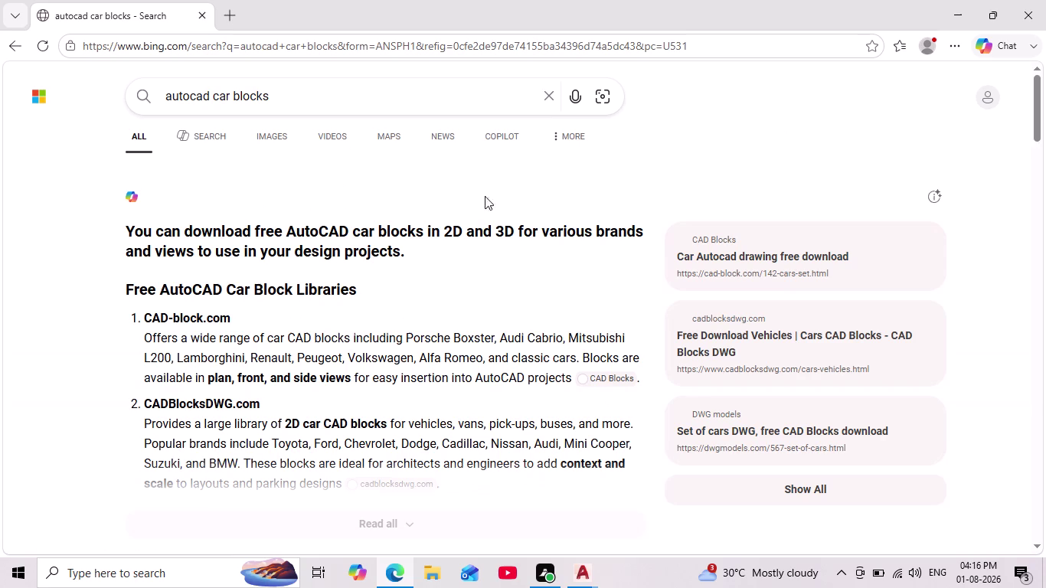
Download the Cars set DWG from CAD-Block.com and open cars_set.dwg in AutoCAD.
scroll(down, 3)
scroll(up, 3)
scroll(down, 3)
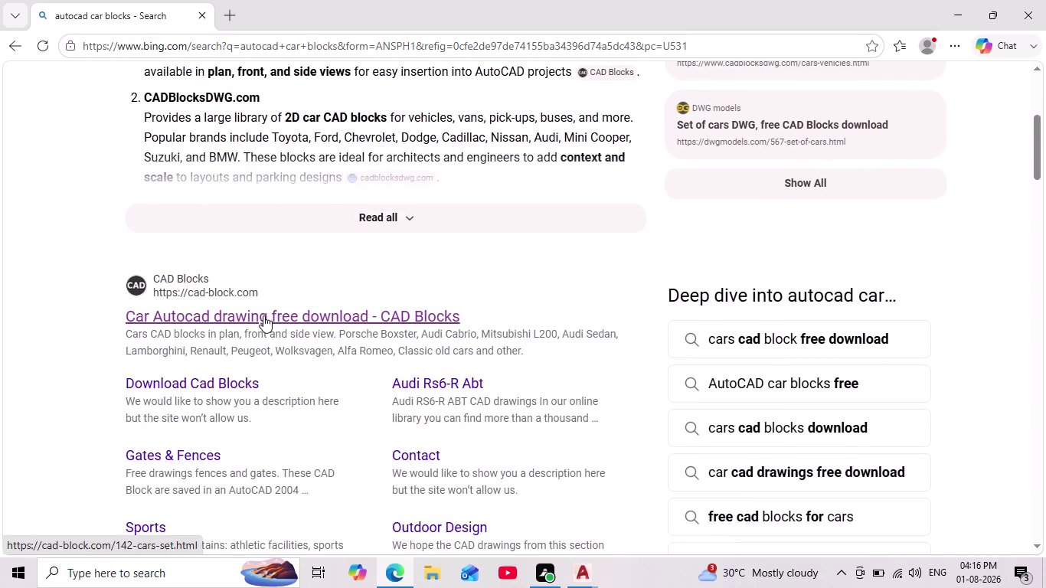
click(263, 315)
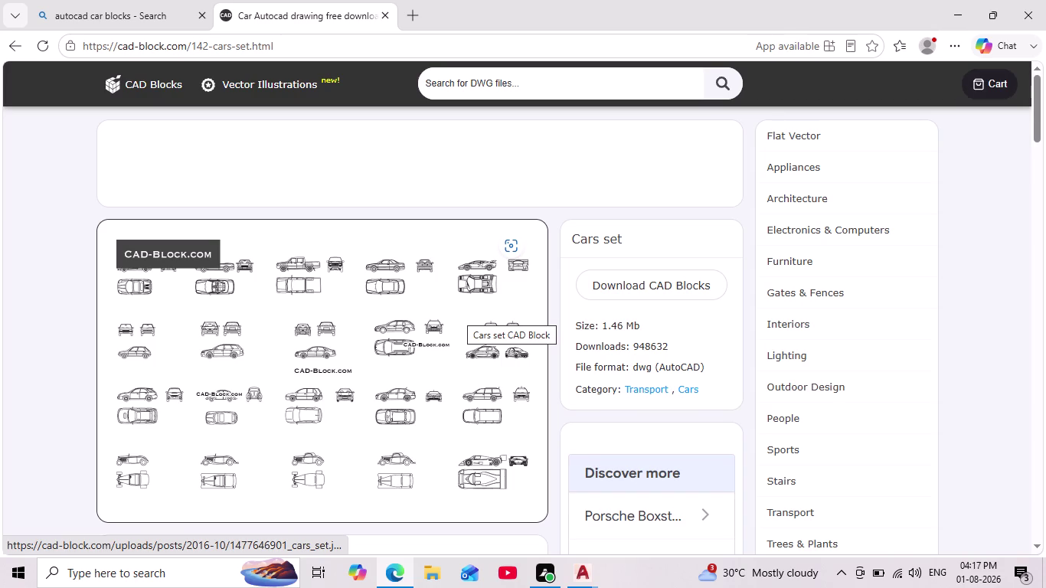
click(691, 278)
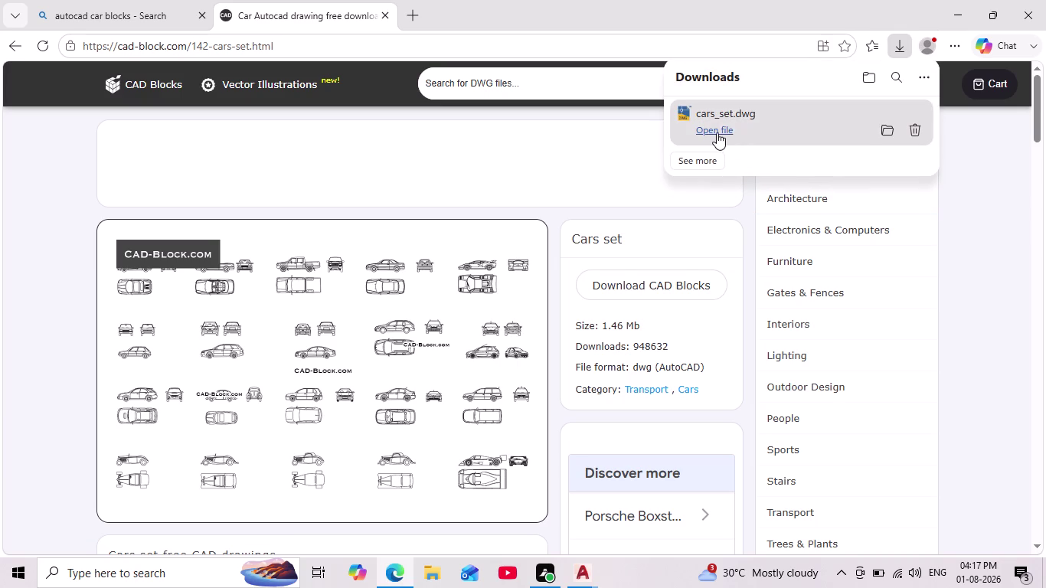
click(722, 127)
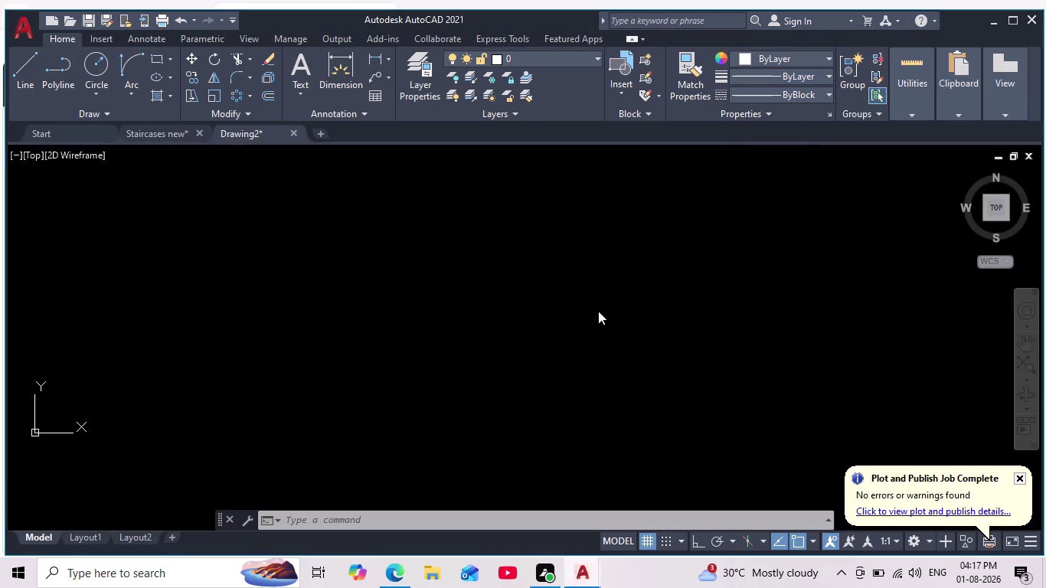
Window-select the Beetle car's top view in cars_set.dwg.
middle_drag(188, 299, 327, 323)
scroll(down, 3)
scroll(up, 3)
scroll(up, 3)
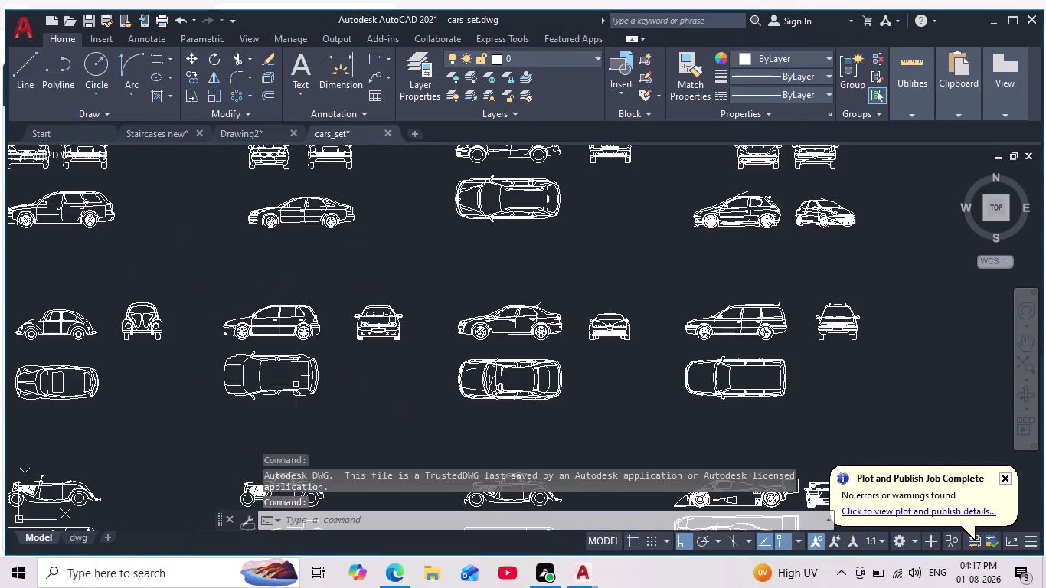
scroll(up, 3)
middle_drag(323, 370, 448, 299)
scroll(down, 3)
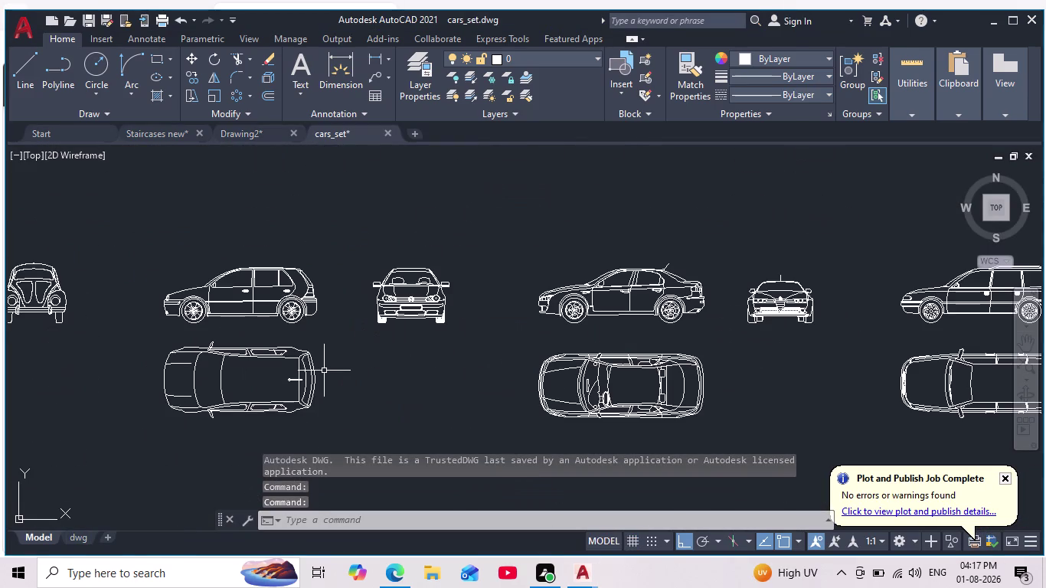
scroll(up, 3)
scroll(up, 3)
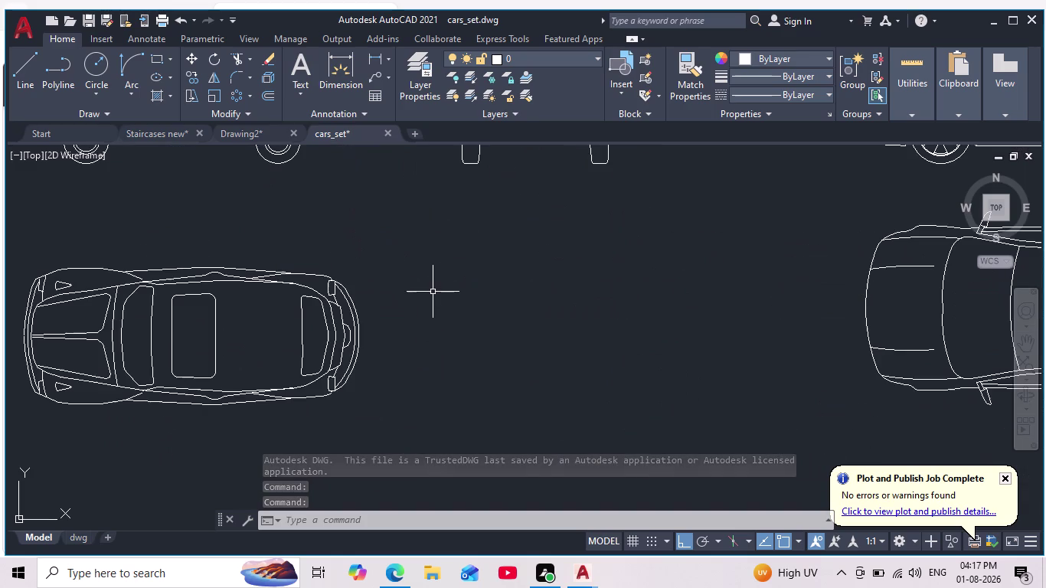
scroll(down, 3)
scroll(down, 3)
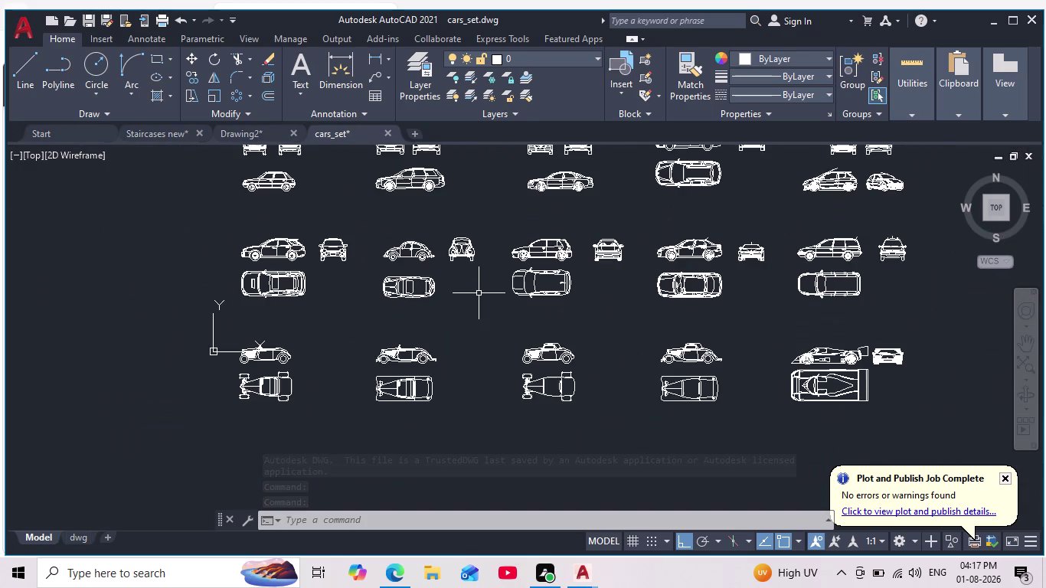
middle_drag(478, 297, 467, 327)
scroll(up, 3)
scroll(up, 3)
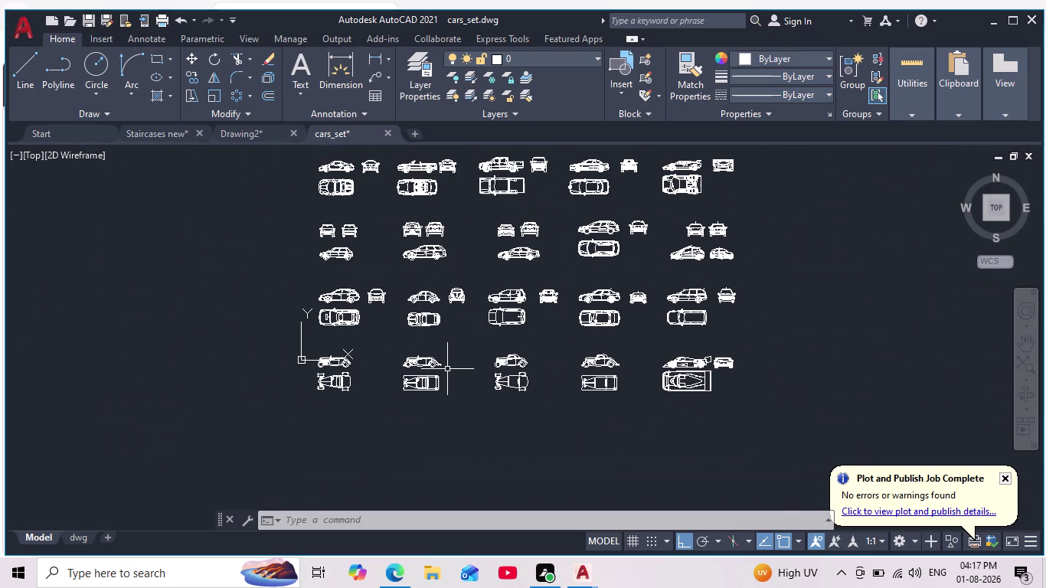
click(523, 324)
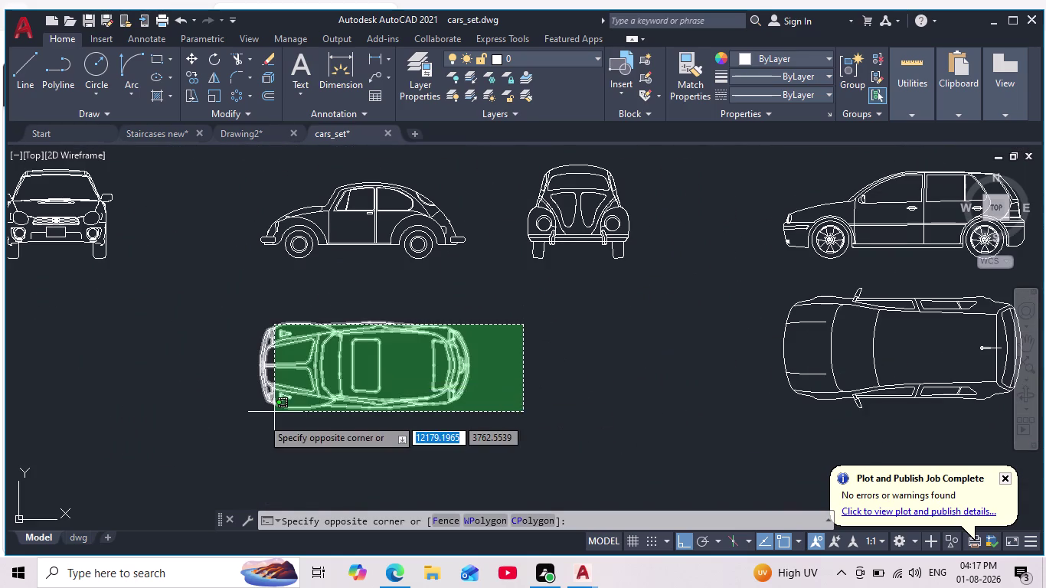
click(228, 428)
Copy the Beetle top view and return to the Drawing2 floor plans.
scroll(down, 3)
middle_drag(457, 372, 356, 330)
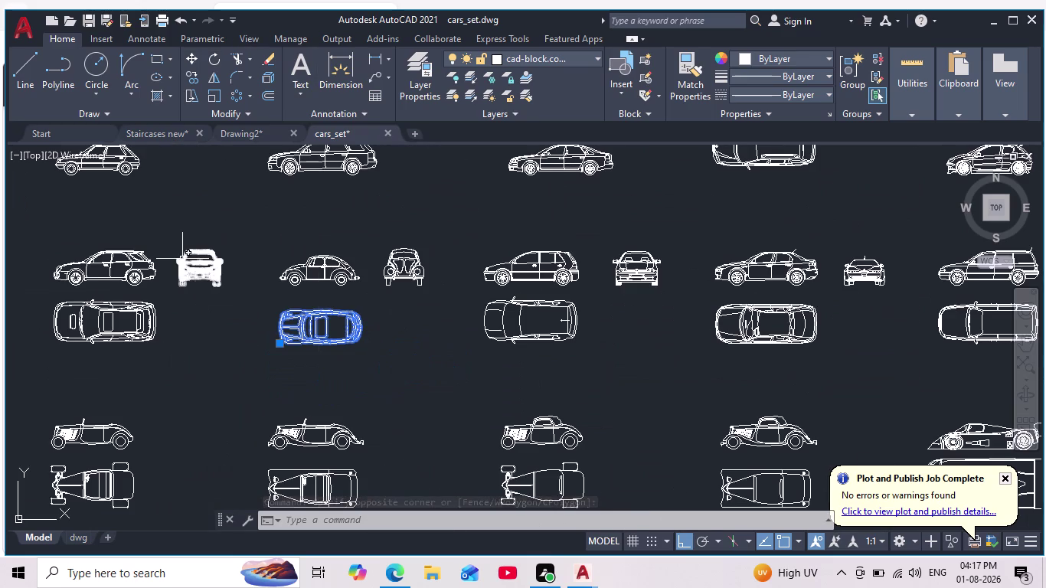
key(ctrl+c)
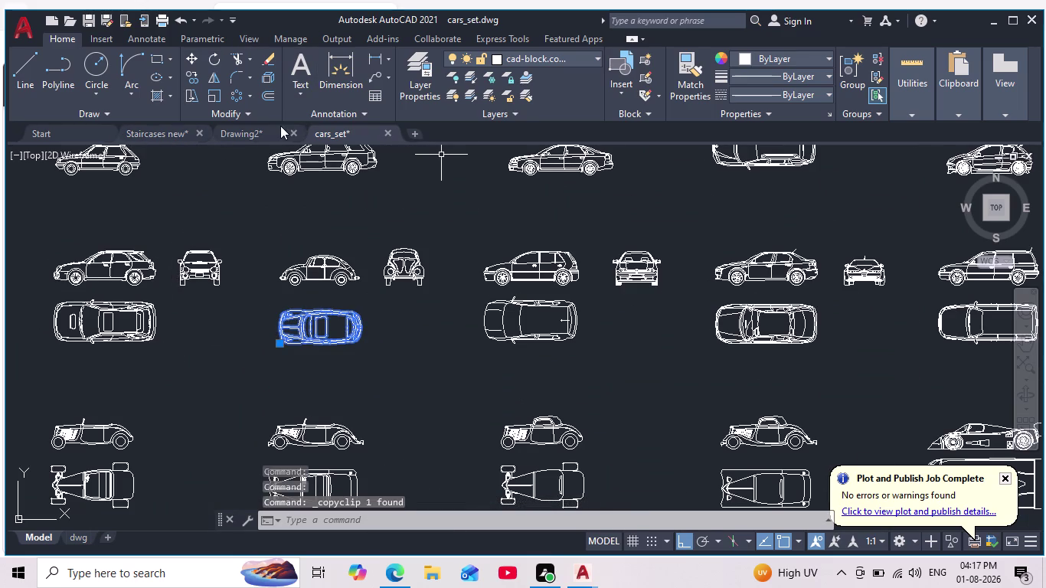
click(261, 132)
scroll(down, 3)
Paste the copied car into Drawing2 to the right of the floor plans.
middle_drag(572, 304, 608, 359)
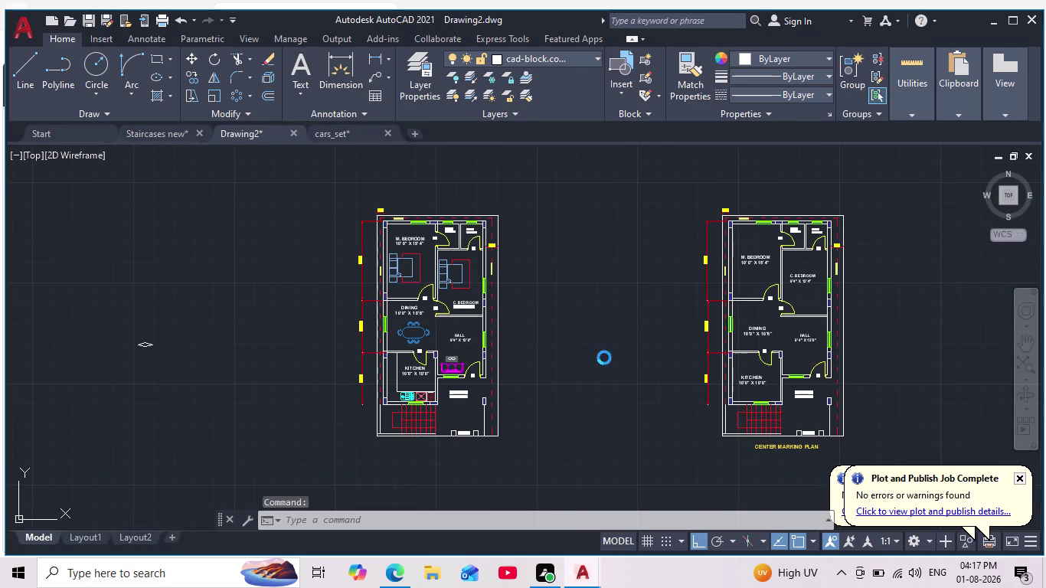
scroll(down, 3)
middle_drag(188, 248, 274, 303)
scroll(up, 3)
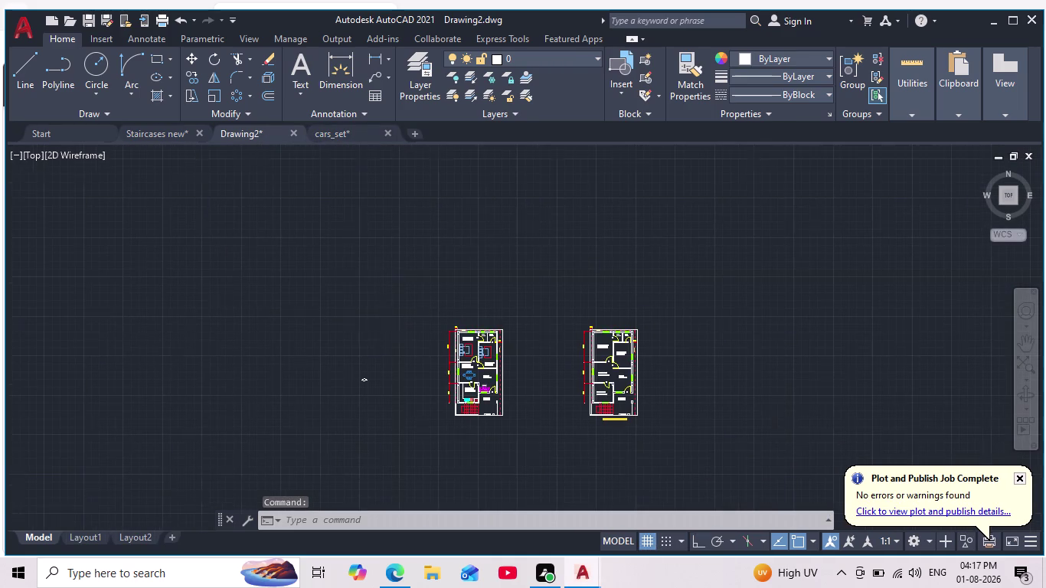
scroll(up, 3)
key(ctrl+v)
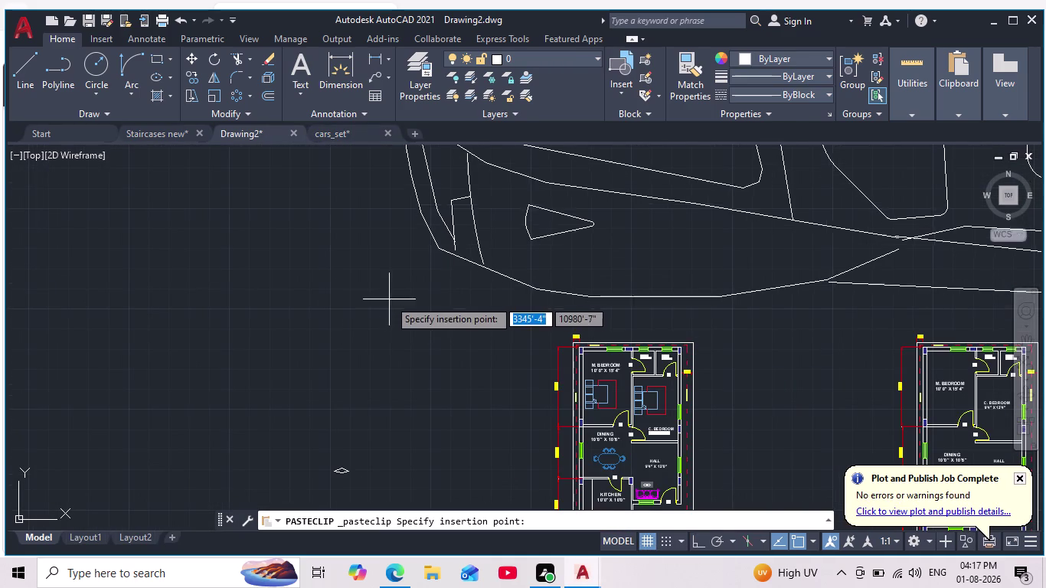
scroll(down, 3)
scroll(down, 3)
middle_drag(634, 284, 579, 297)
scroll(down, 3)
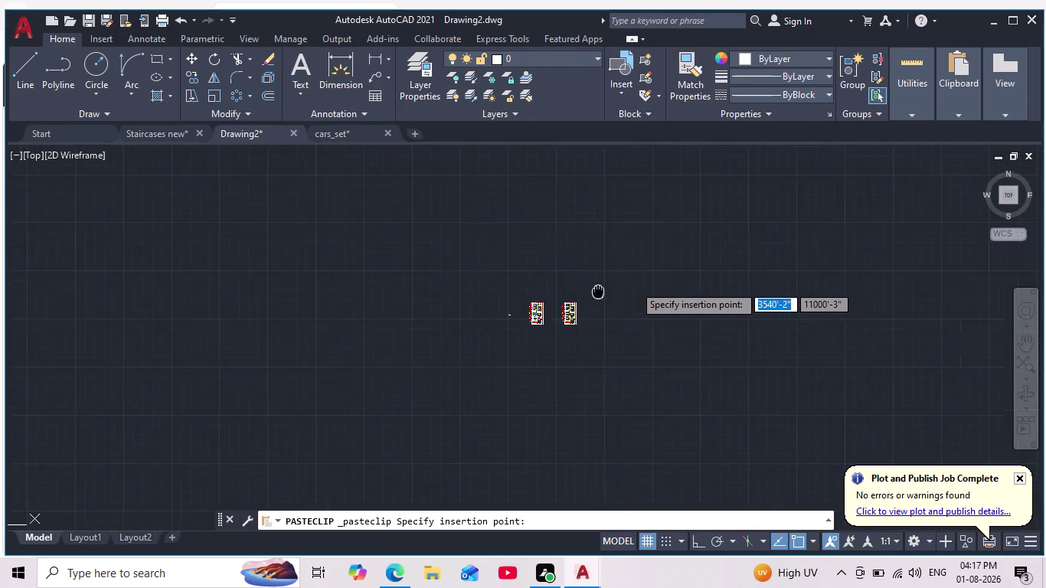
middle_drag(579, 297, 496, 309)
click(540, 313)
Select the pasted car, then cancel the aborted Scale command and clear the selection.
scroll(down, 3)
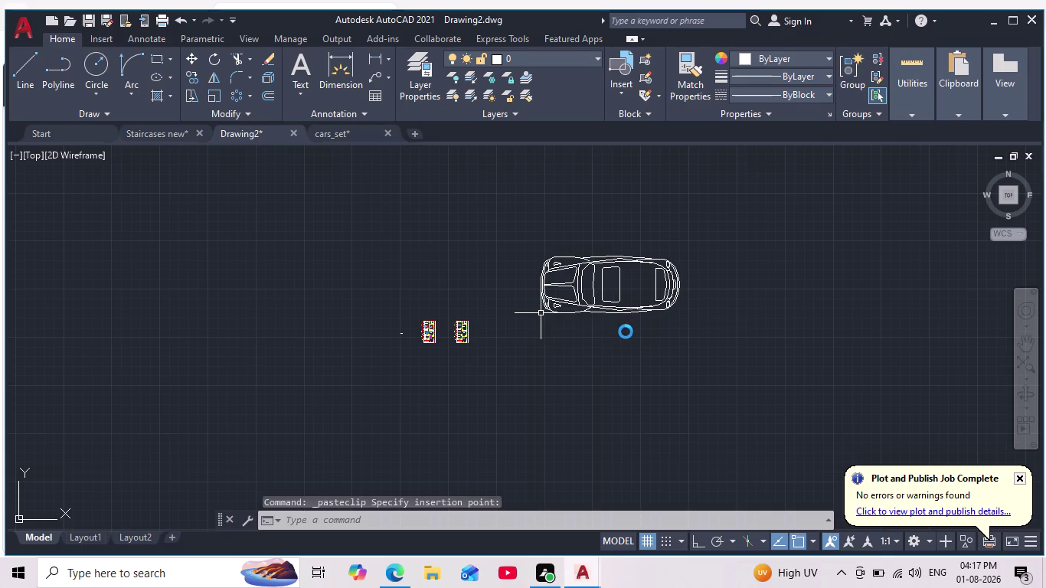
scroll(down, 3)
scroll(up, 3)
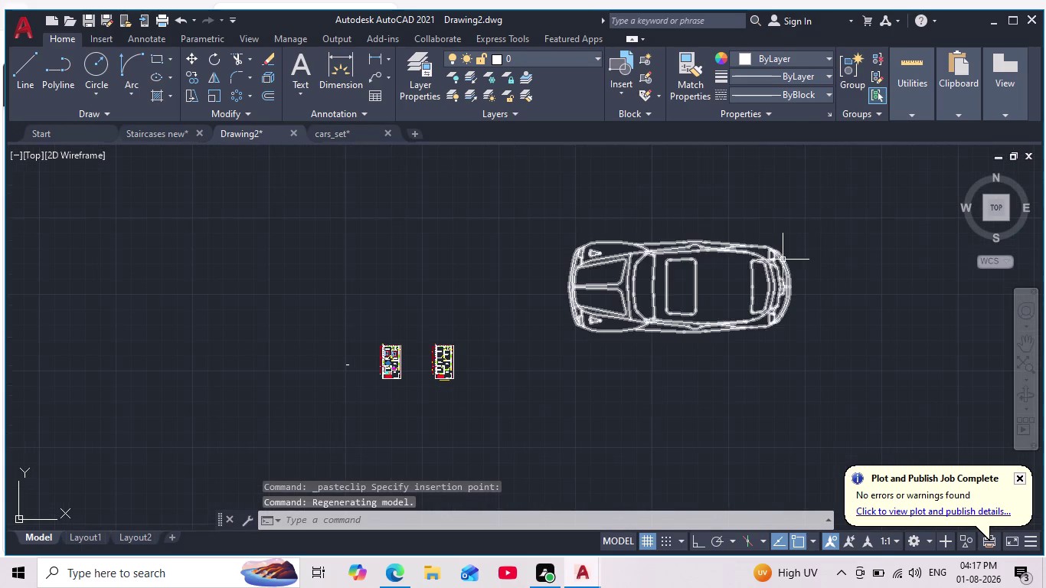
drag(828, 228, 835, 255)
click(506, 374)
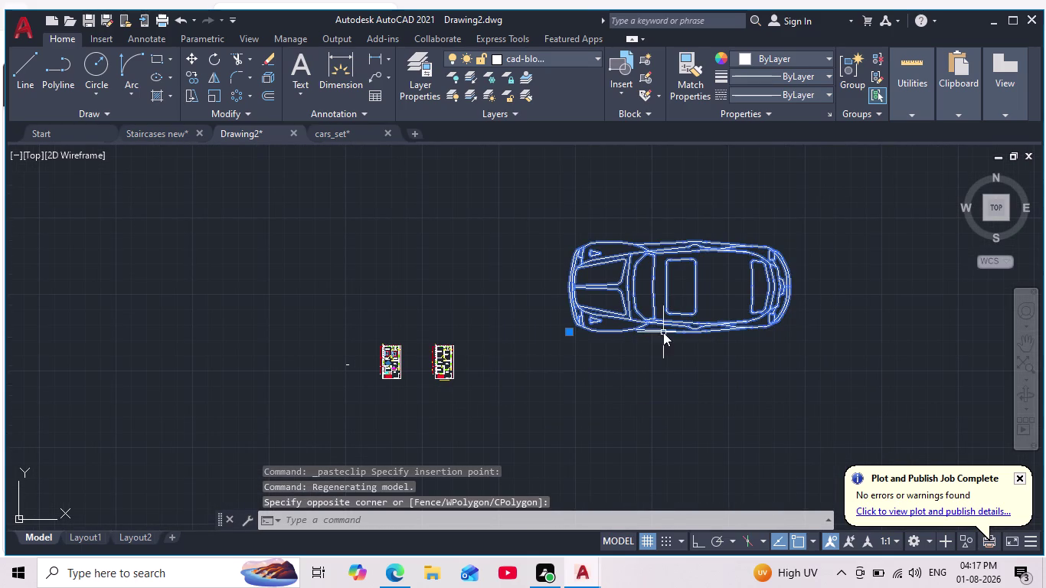
click(201, 96)
click(214, 95)
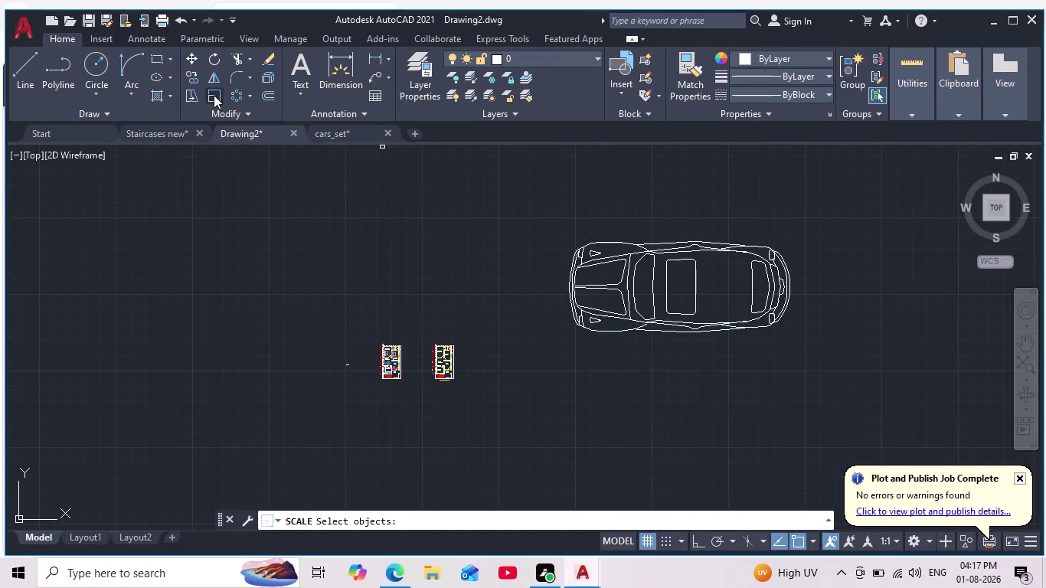
key(Escape)
key(Escape)
key(Escape)
Reselect the car and scale it down to suit the plan scale.
drag(862, 214, 856, 234)
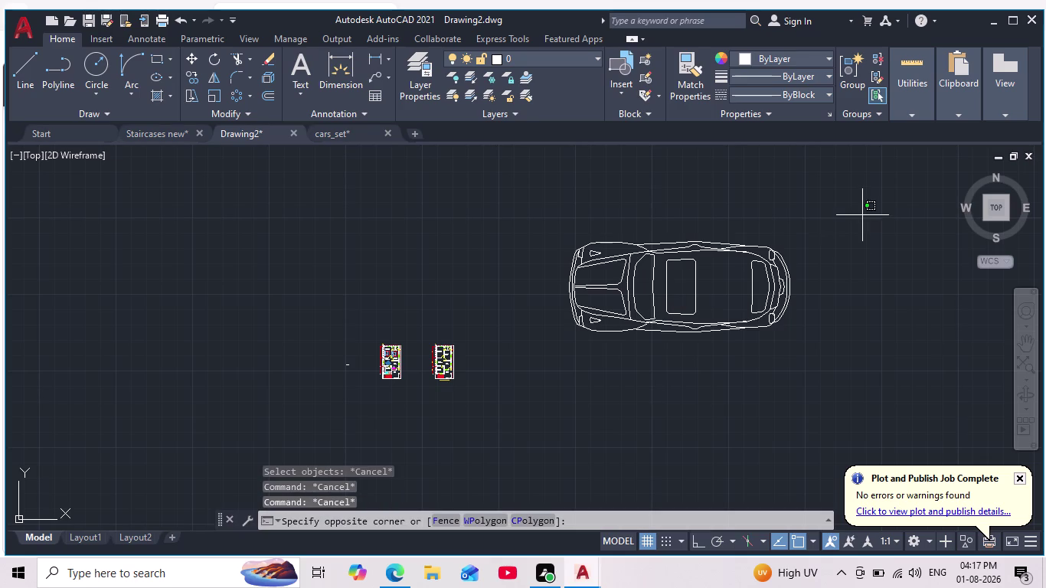
click(547, 357)
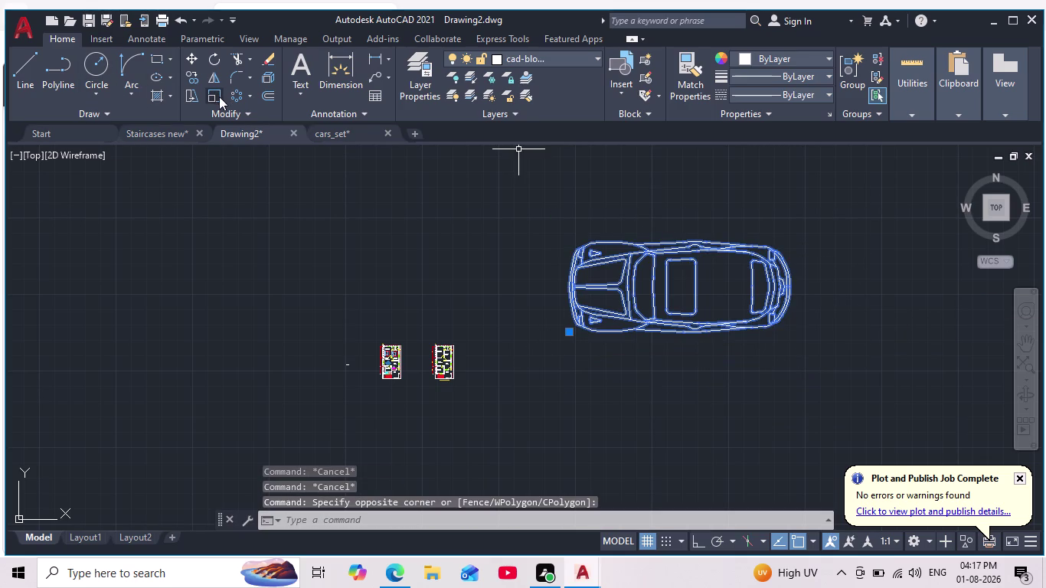
click(219, 97)
click(705, 307)
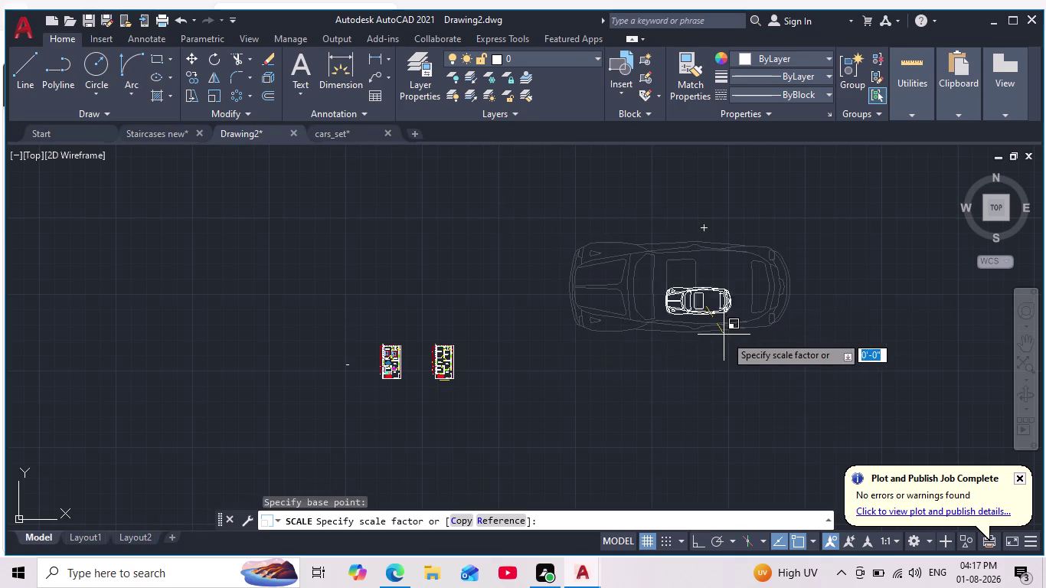
scroll(up, 3)
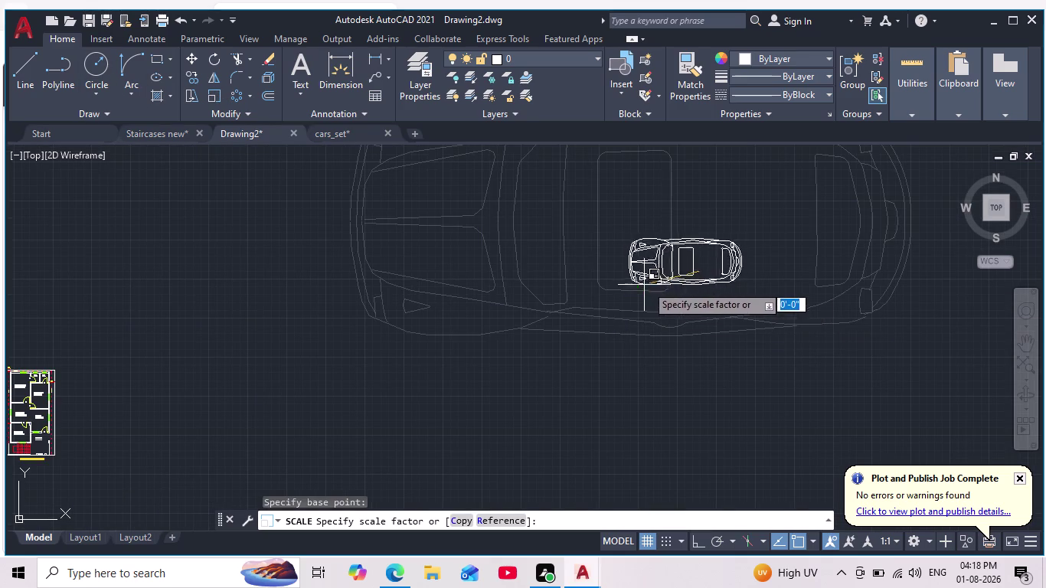
click(703, 297)
Move the car block to just below the floor plans.
scroll(down, 3)
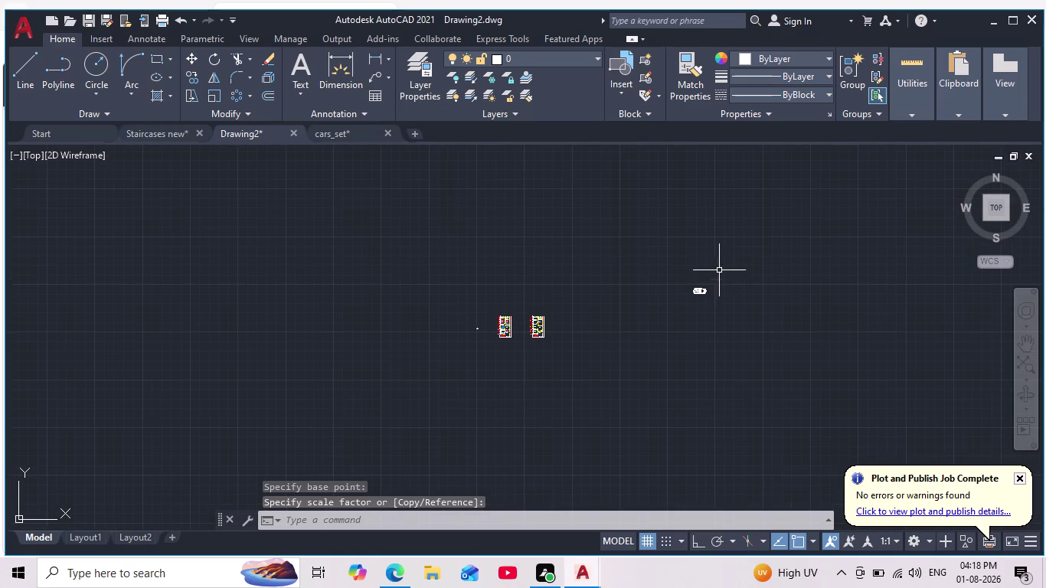
click(722, 269)
click(671, 335)
click(191, 58)
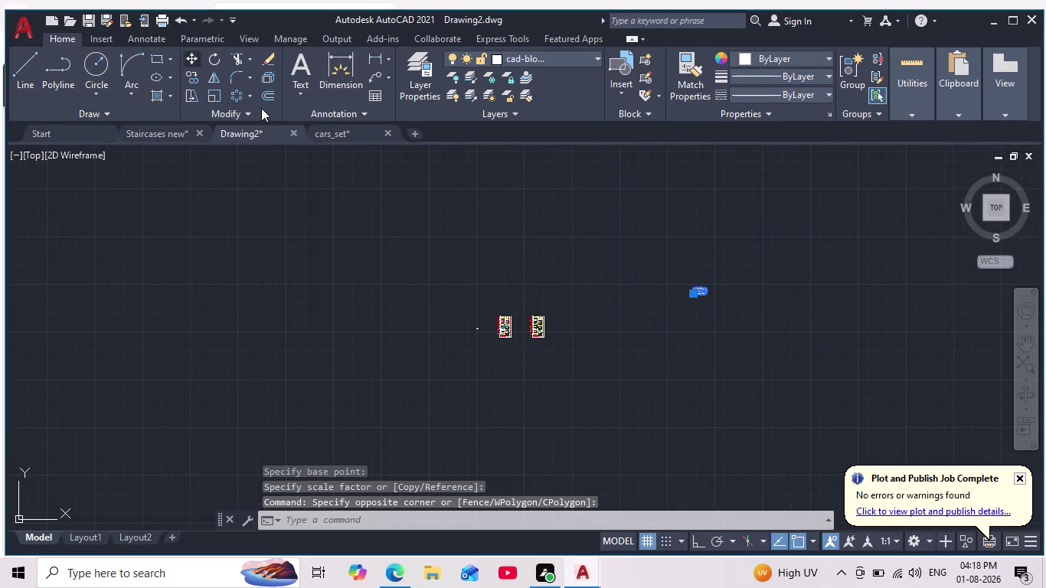
click(699, 294)
scroll(up, 3)
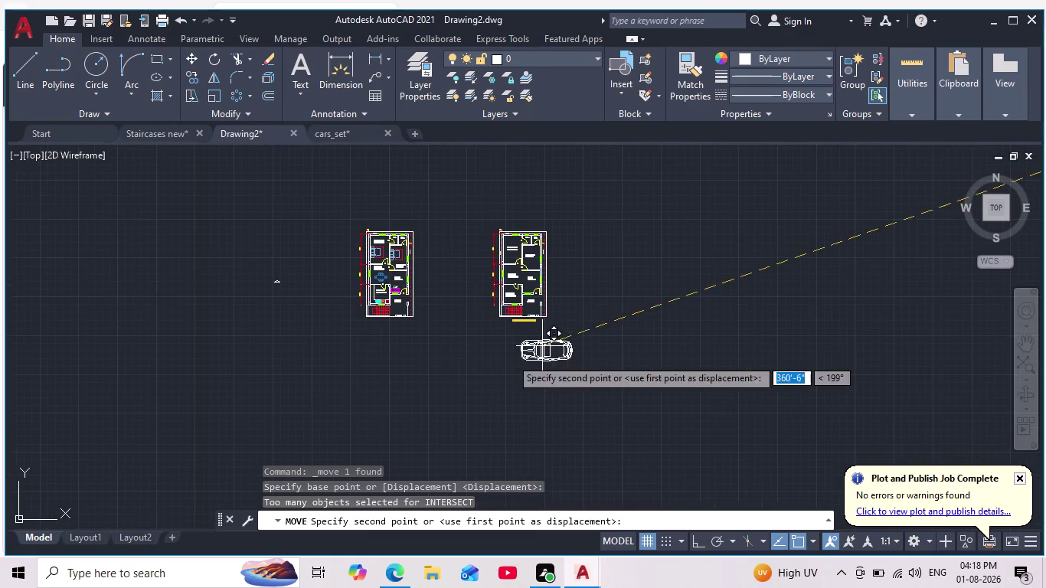
scroll(up, 3)
middle_drag(385, 314, 497, 339)
scroll(up, 3)
scroll(down, 3)
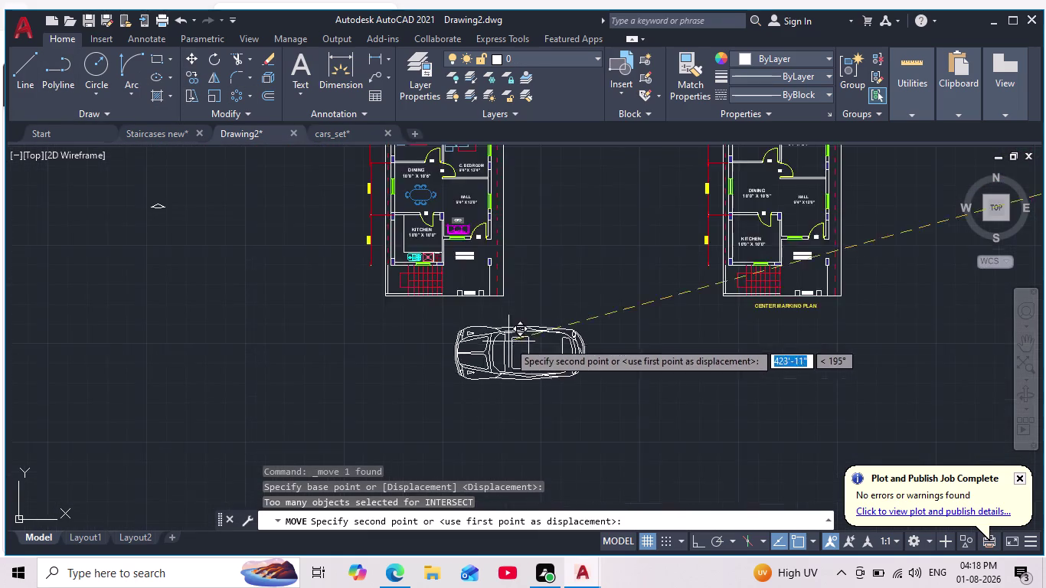
middle_drag(508, 342, 523, 267)
scroll(up, 3)
click(540, 335)
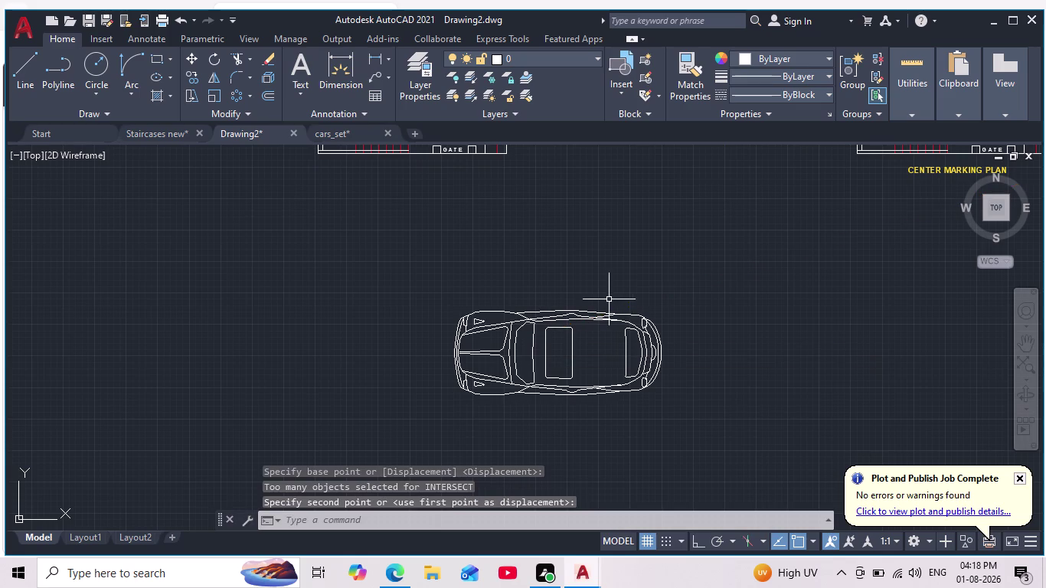
Window-select the whole car again.
scroll(down, 3)
scroll(up, 3)
drag(715, 266, 717, 307)
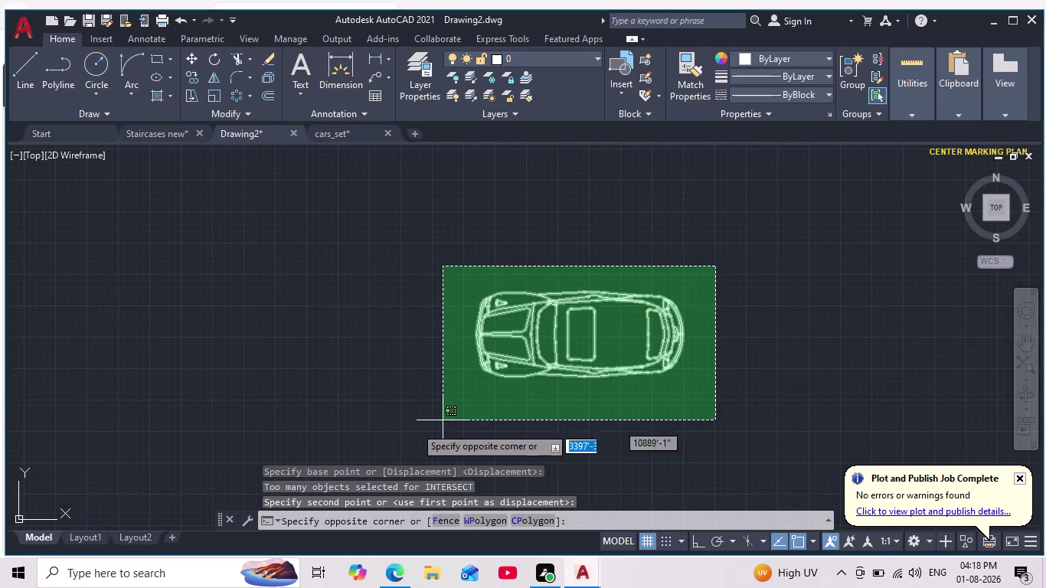
click(401, 410)
click(217, 59)
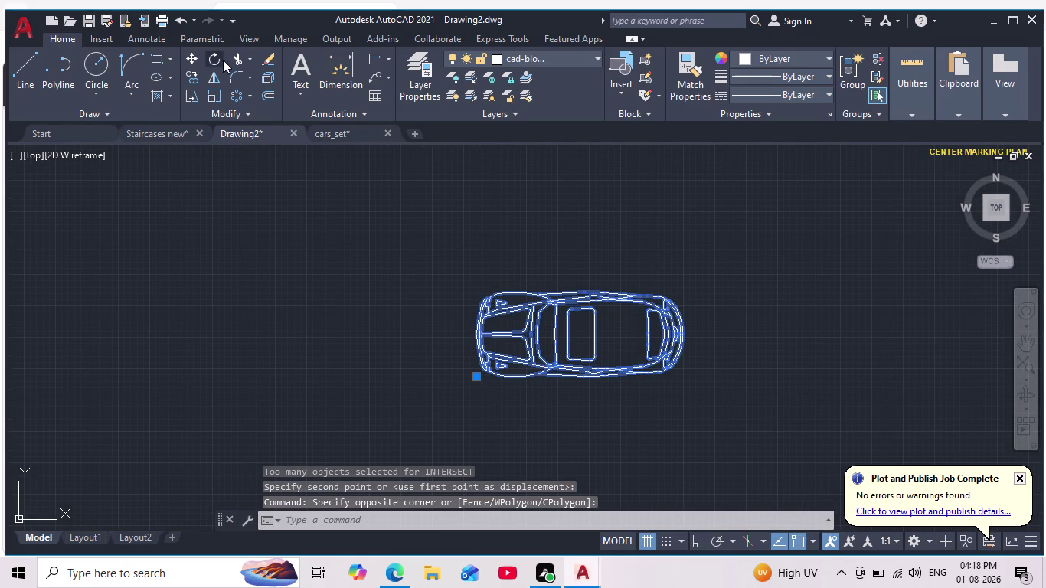
Rotate the car 90° so it points vertically.
click(695, 540)
click(718, 336)
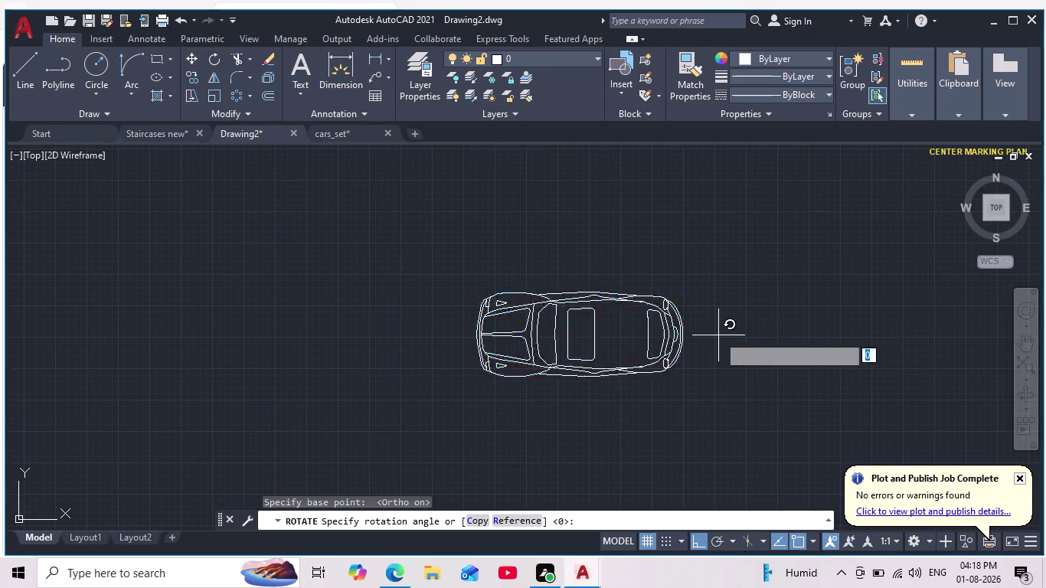
scroll(down, 3)
click(716, 416)
middle_drag(729, 377, 685, 431)
scroll(down, 3)
scroll(up, 3)
Select the rotated car and scale it down much smaller.
drag(706, 271, 717, 285)
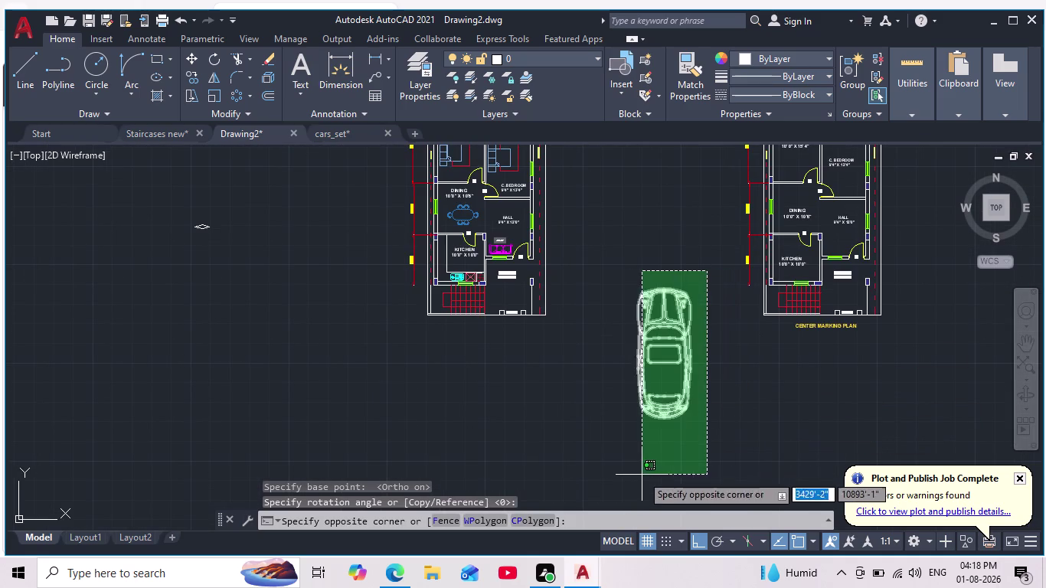
click(606, 461)
click(215, 93)
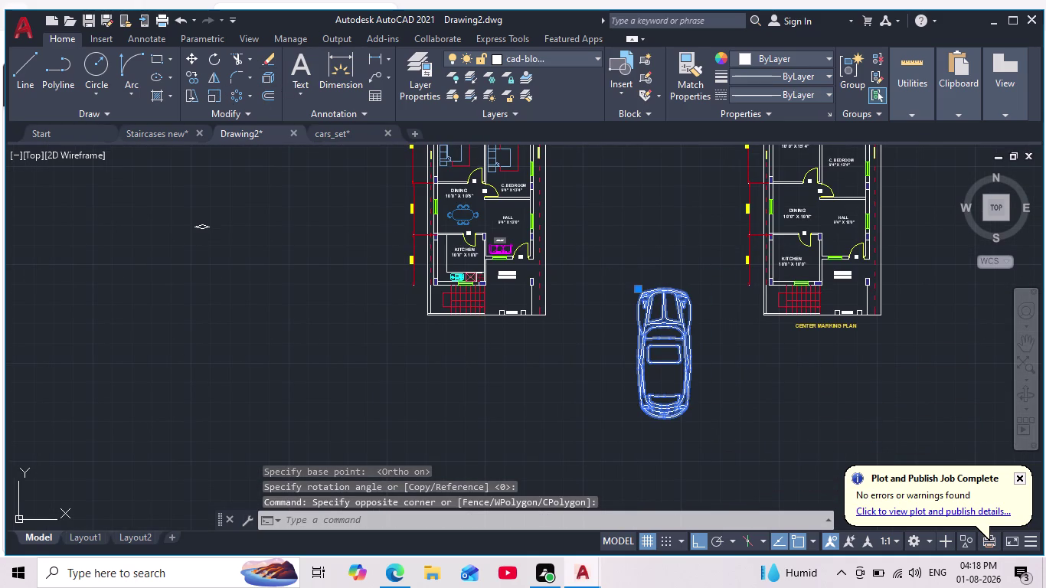
click(657, 364)
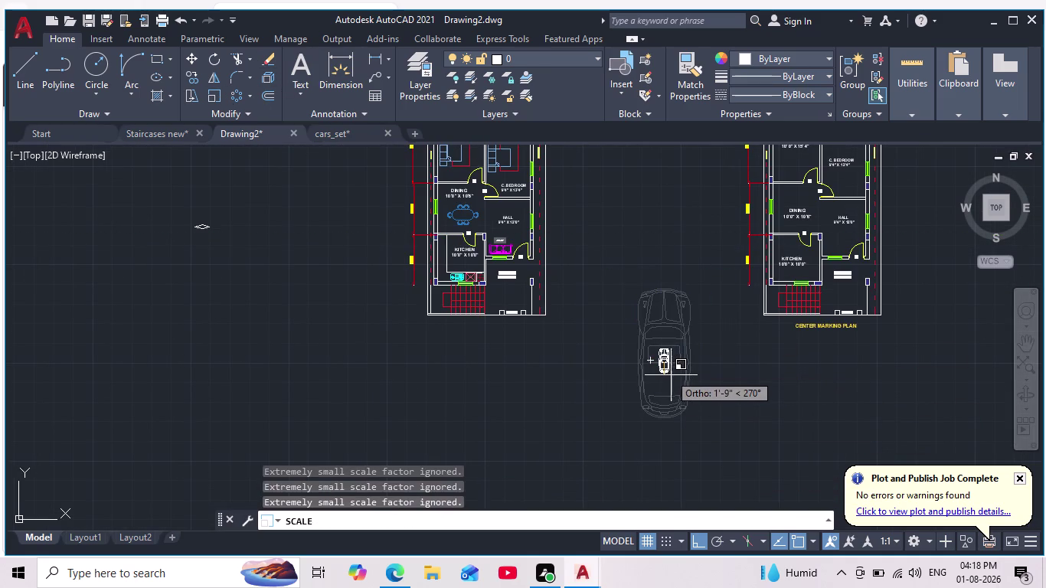
scroll(up, 3)
click(673, 371)
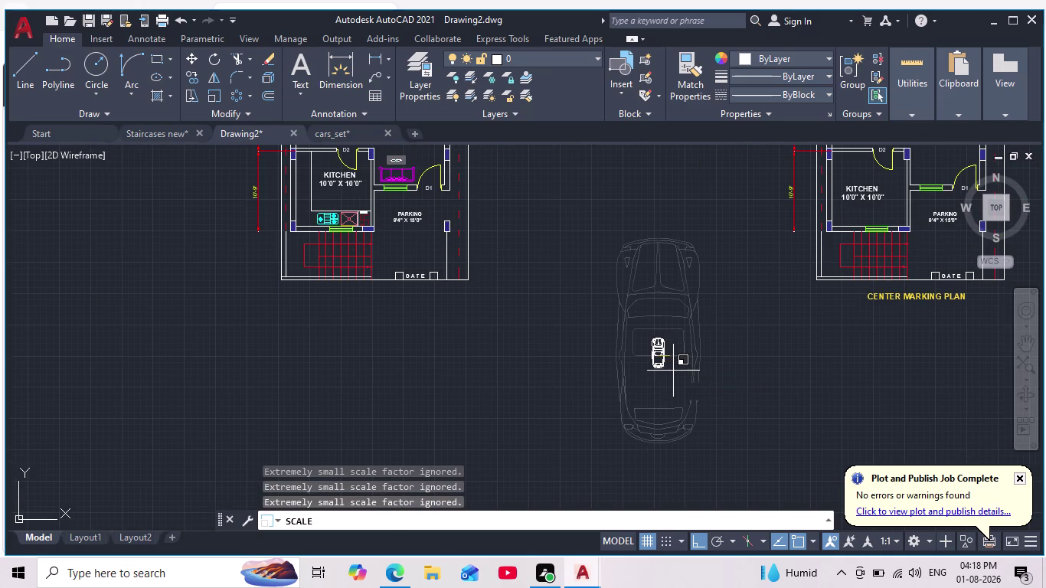
scroll(up, 3)
scroll(down, 3)
middle_drag(702, 380, 636, 345)
drag(660, 279, 662, 286)
click(548, 371)
Move the shrunken car into the left plan's parking area.
click(190, 57)
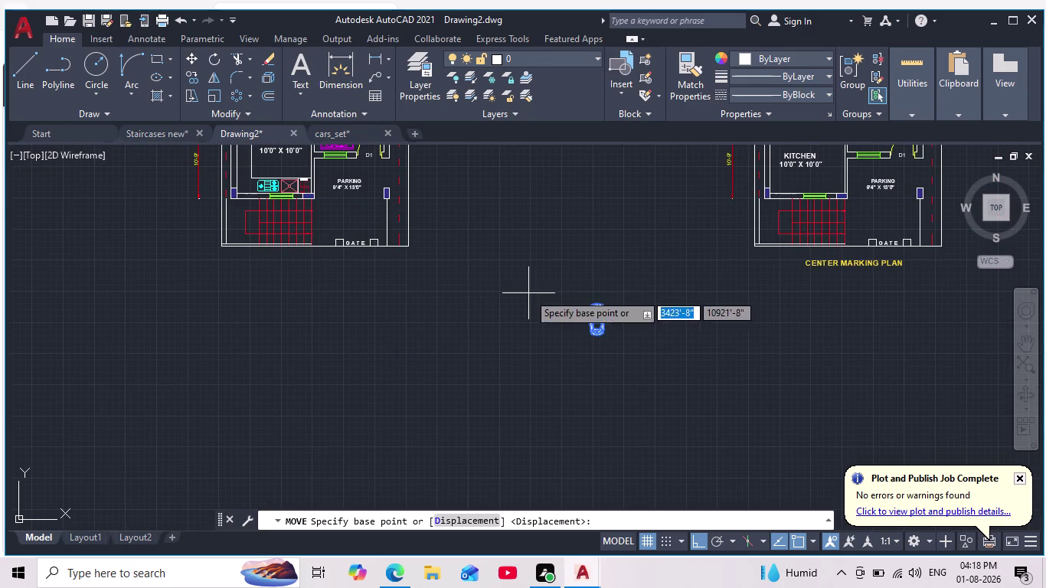
click(596, 320)
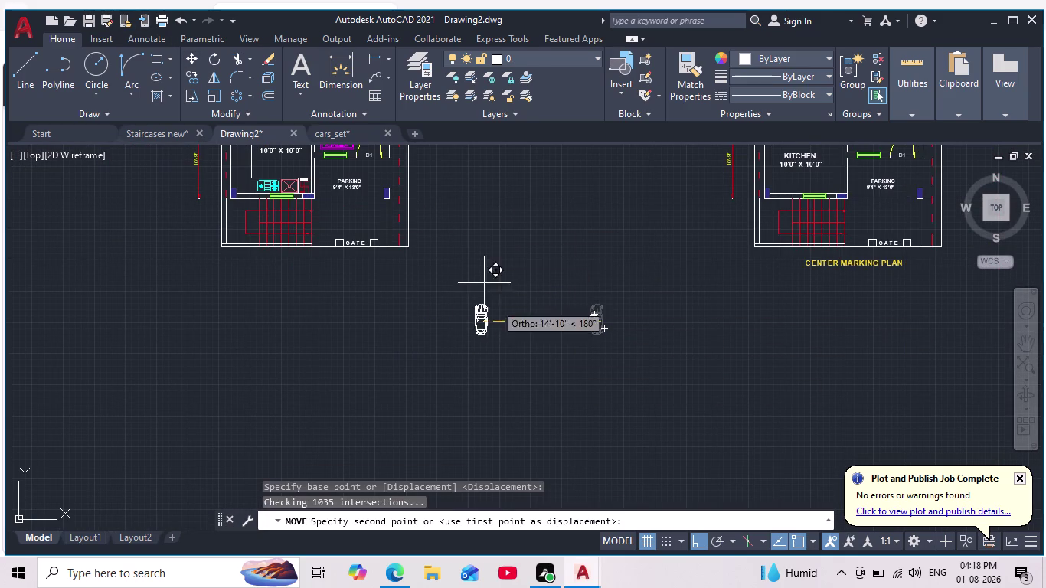
click(696, 541)
scroll(up, 3)
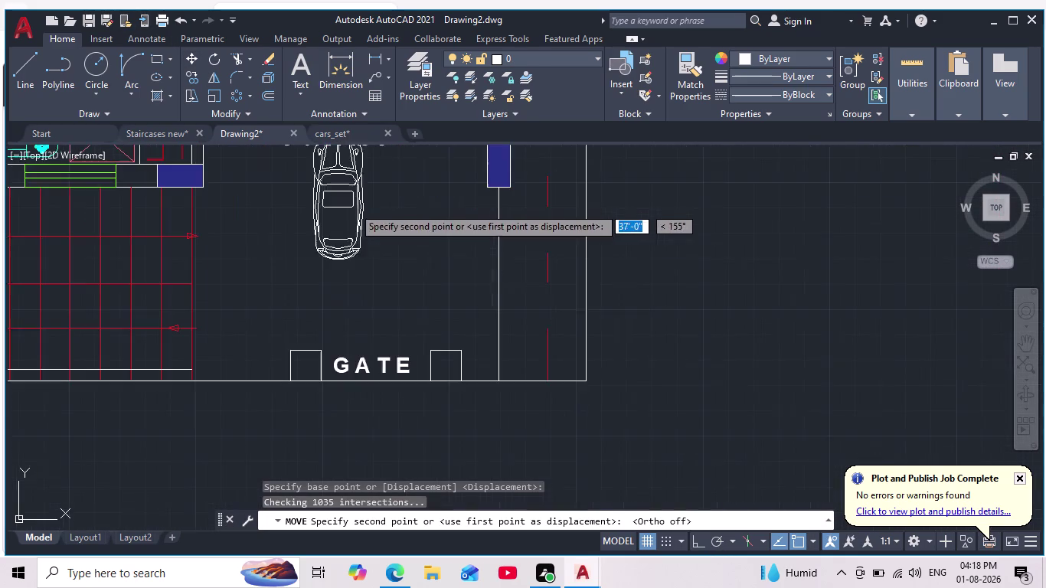
middle_drag(388, 259, 465, 392)
click(438, 379)
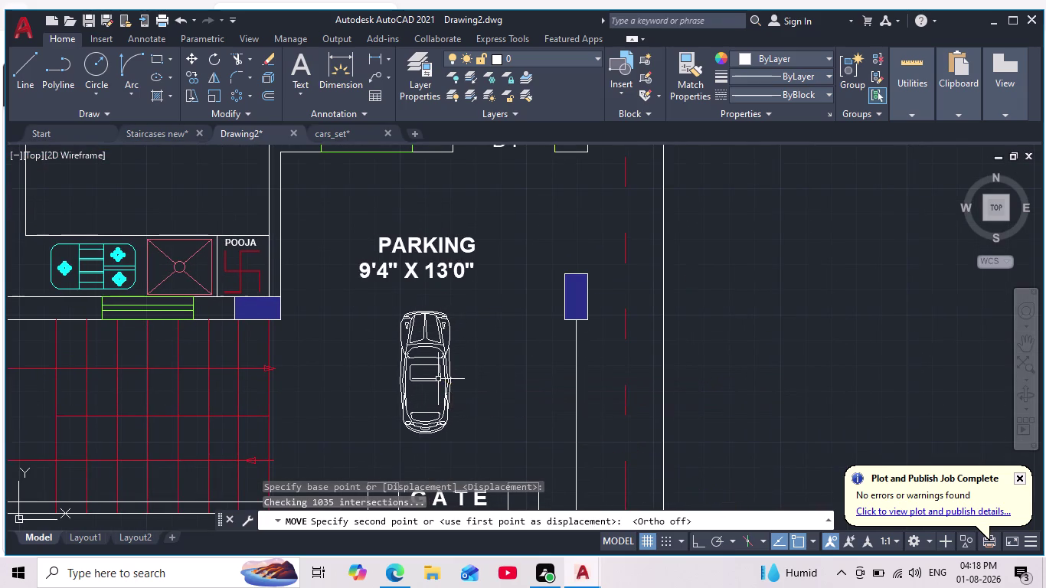
scroll(down, 3)
scroll(up, 3)
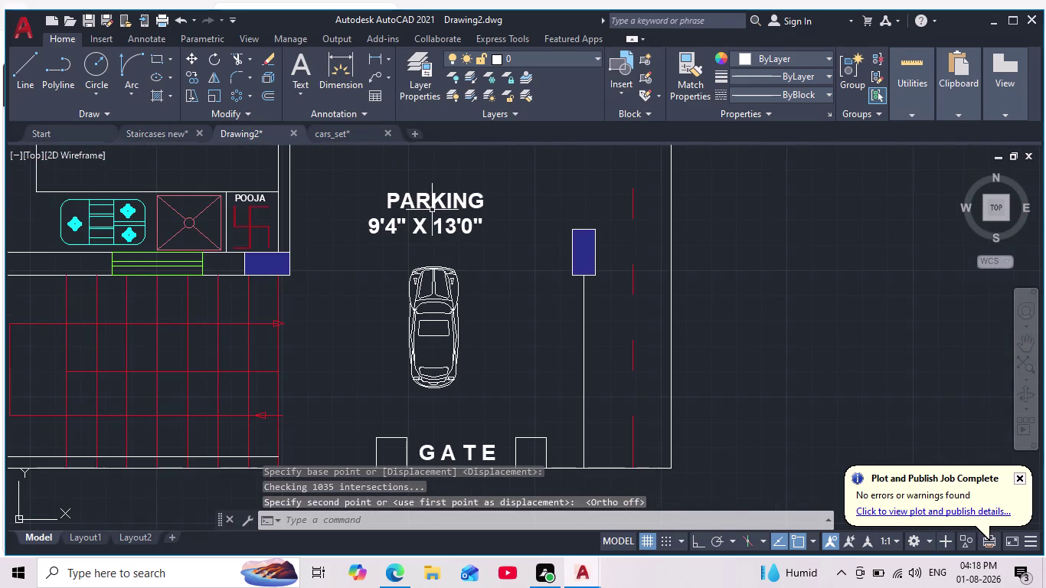
Move the PARKING label higher within the parking room.
click(437, 201)
middle_drag(450, 218, 473, 322)
scroll(down, 3)
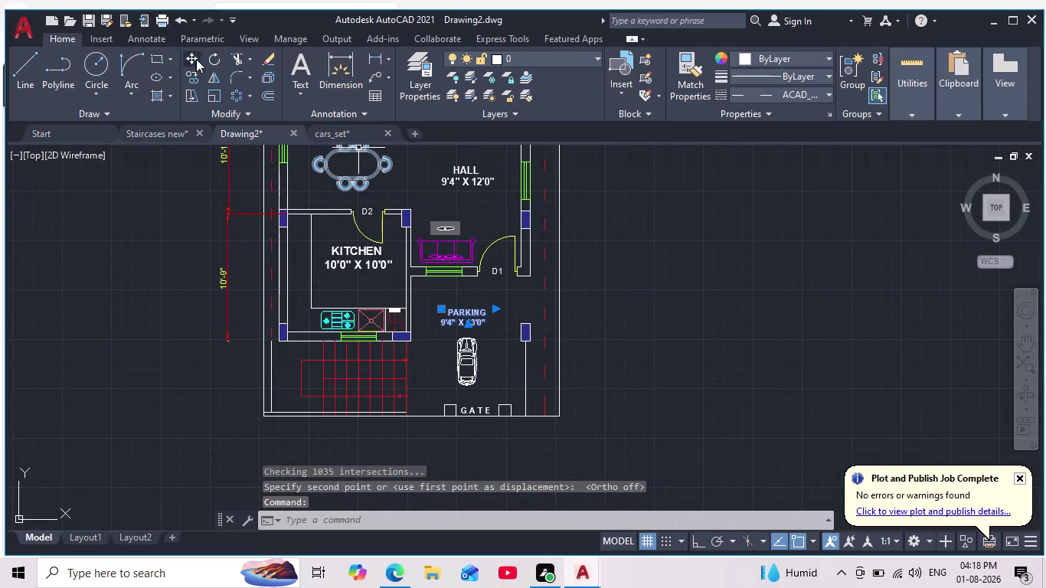
click(194, 59)
click(467, 316)
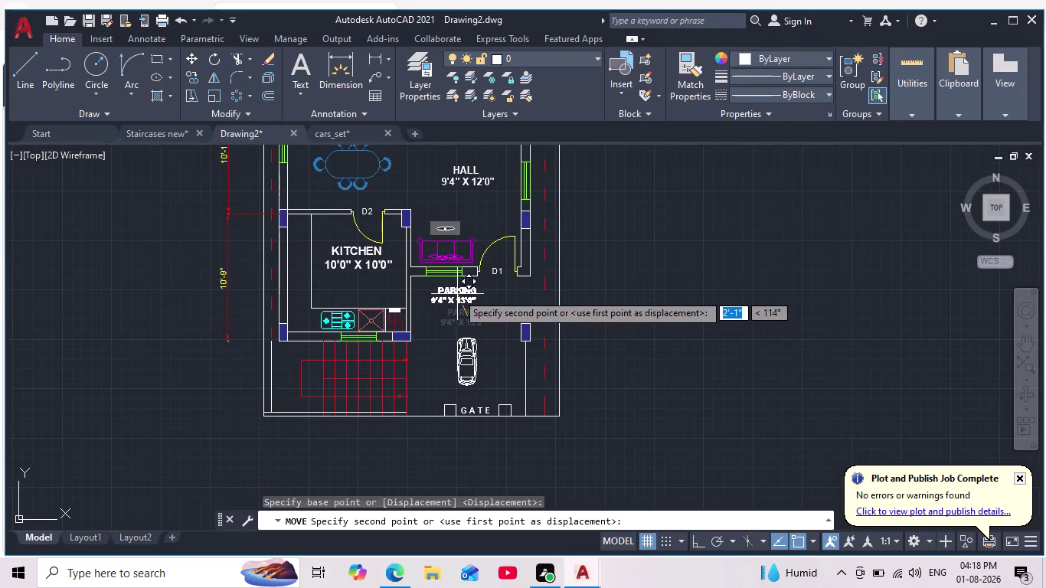
click(462, 294)
scroll(down, 3)
scroll(up, 3)
scroll(up, 3)
middle_click(484, 323)
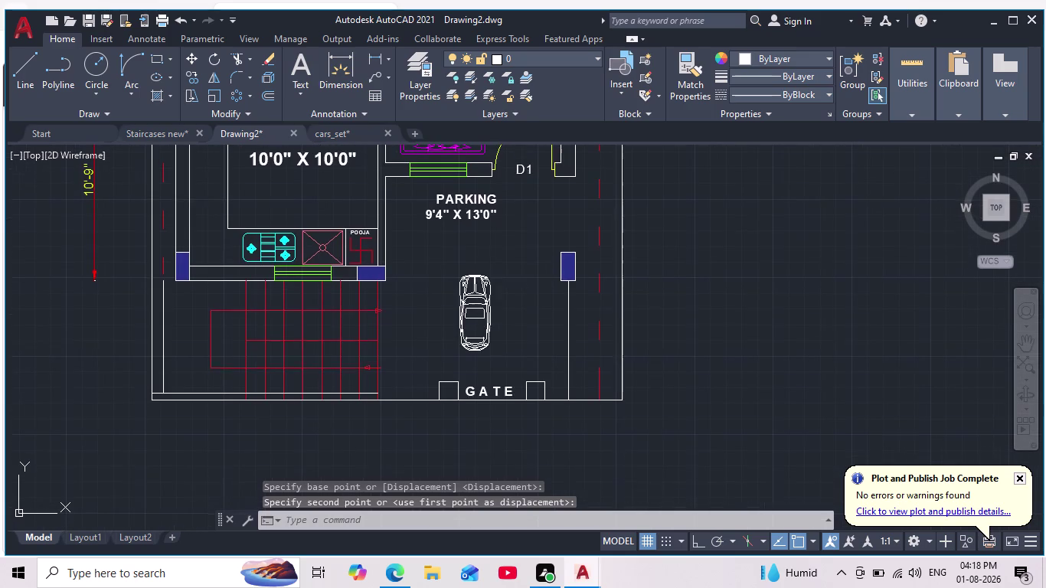
Scale the parked car up so it reaches the gate line.
drag(509, 263, 516, 276)
click(444, 362)
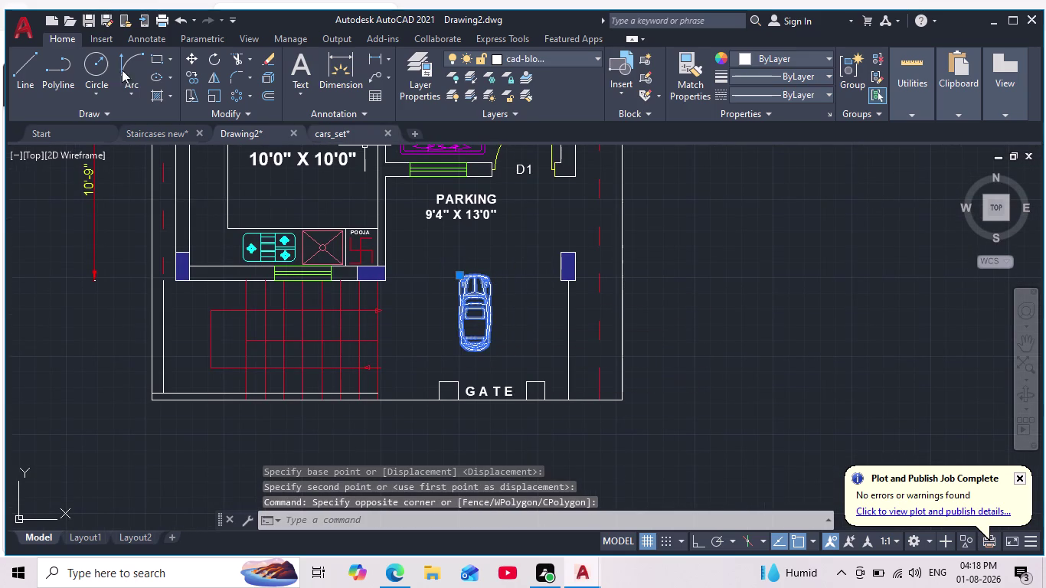
click(209, 97)
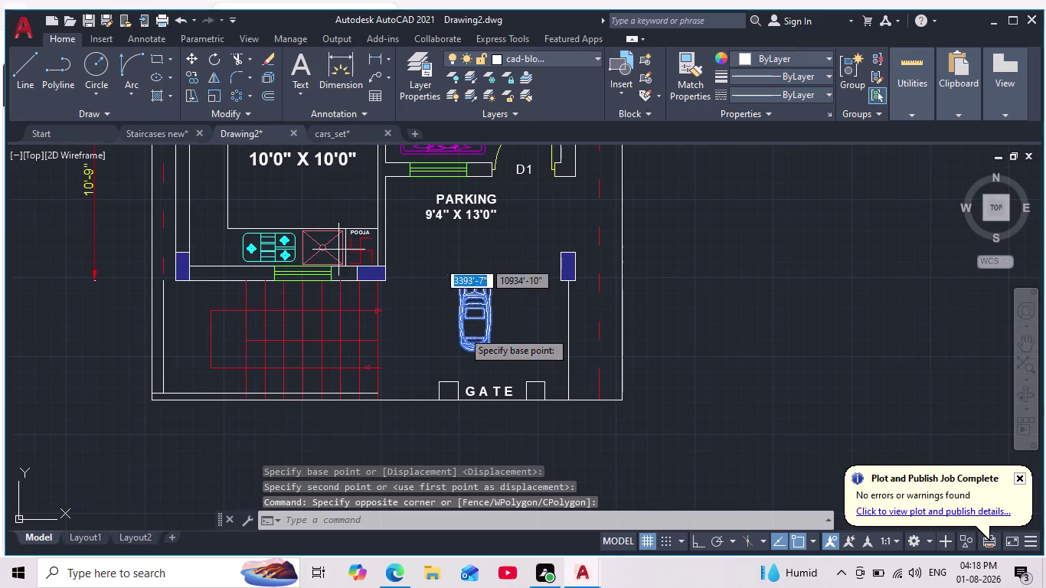
click(483, 350)
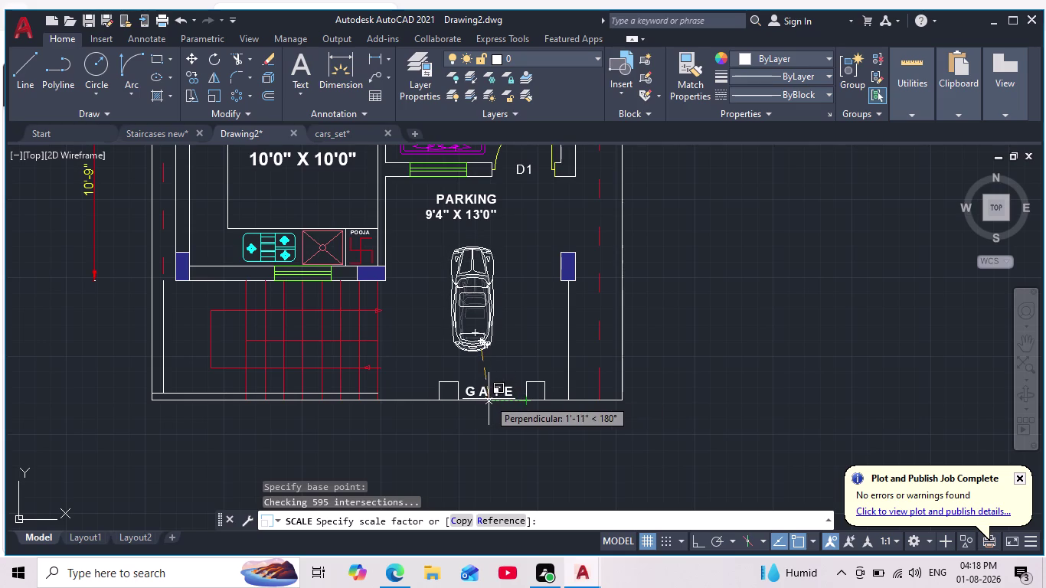
click(484, 398)
scroll(down, 3)
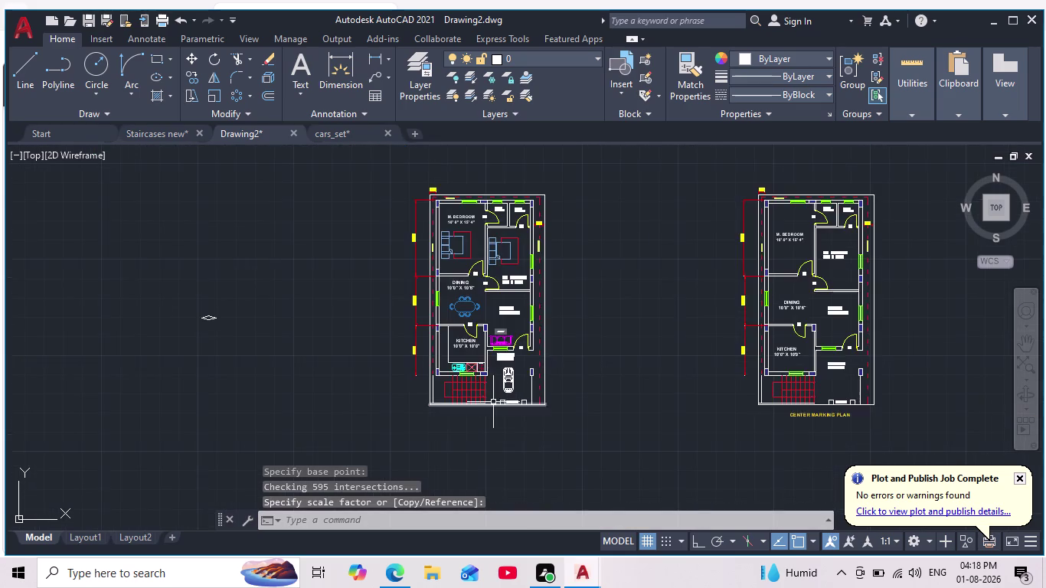
scroll(up, 3)
scroll(up, 3)
click(573, 276)
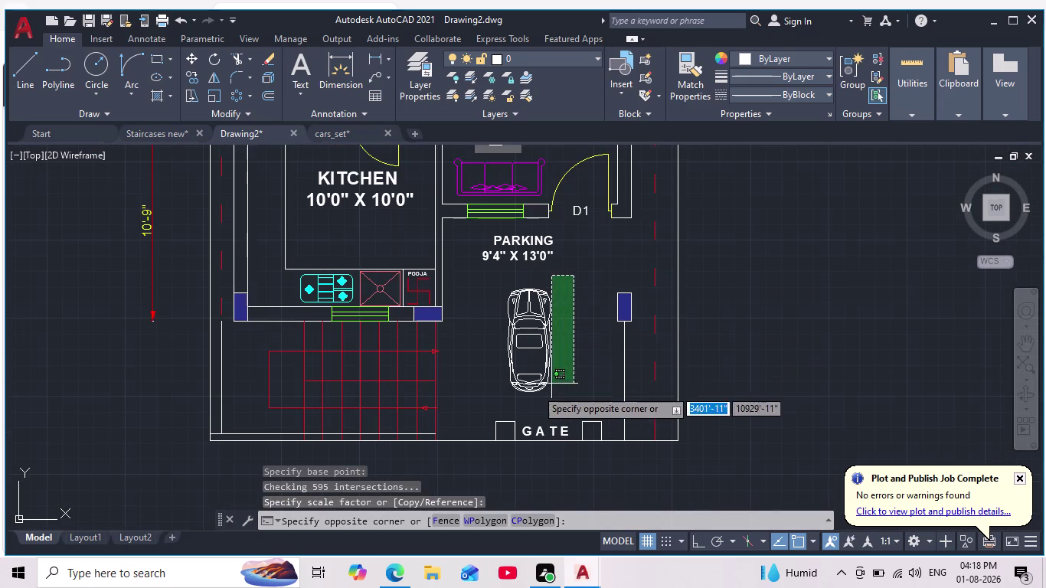
Select the parked car, then close the colour choices without changing anything.
click(484, 405)
middle_drag(678, 309, 607, 324)
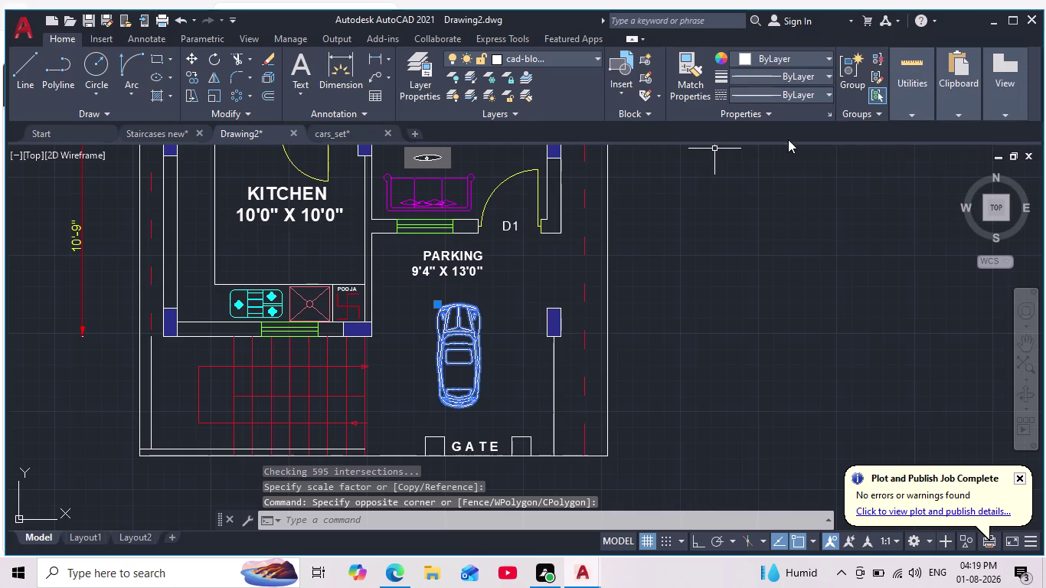
click(746, 60)
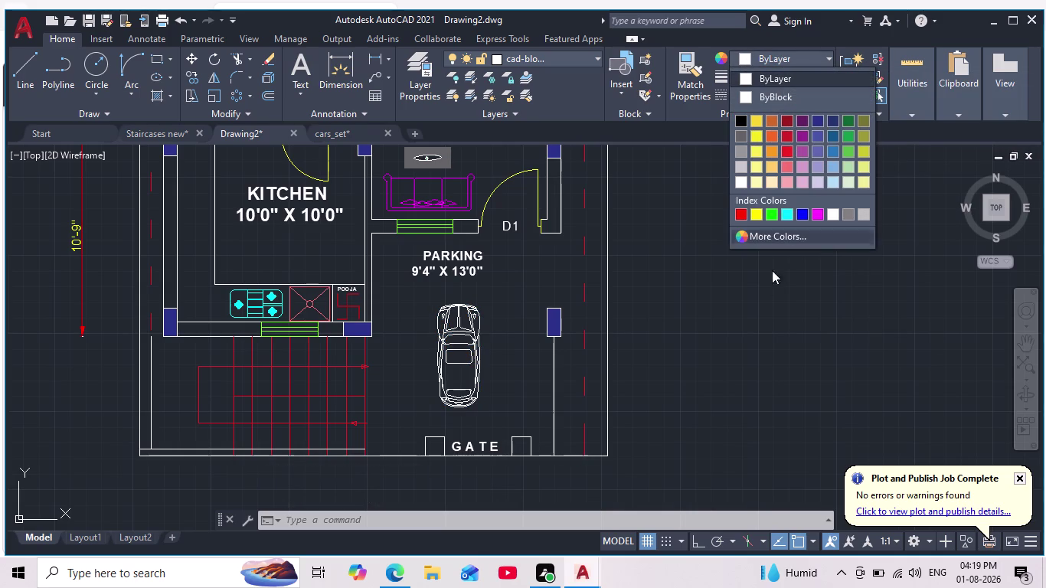
key(Escape)
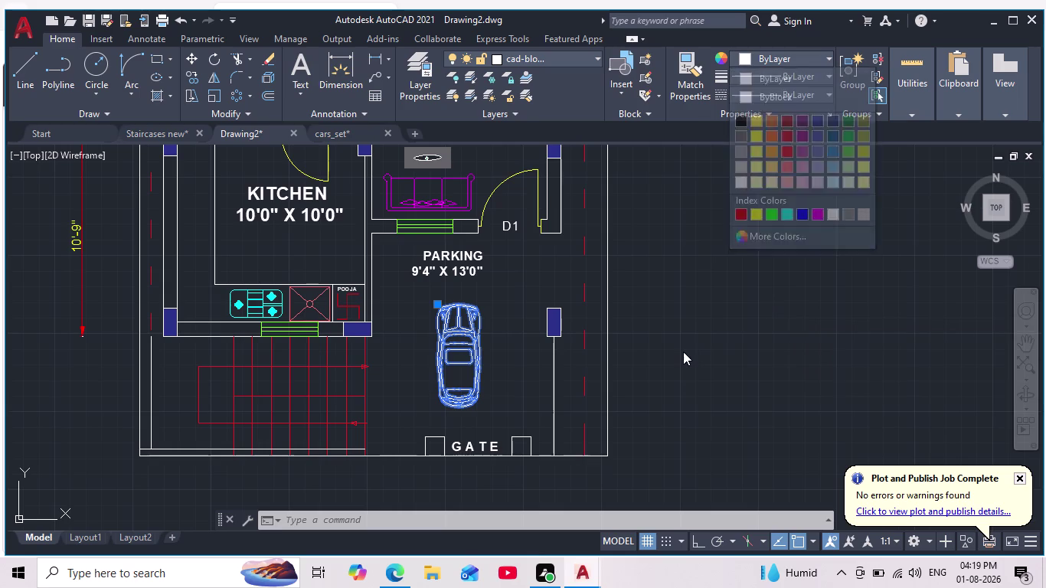
key(Escape)
Explode the parked car block into separate lines.
drag(498, 295, 499, 303)
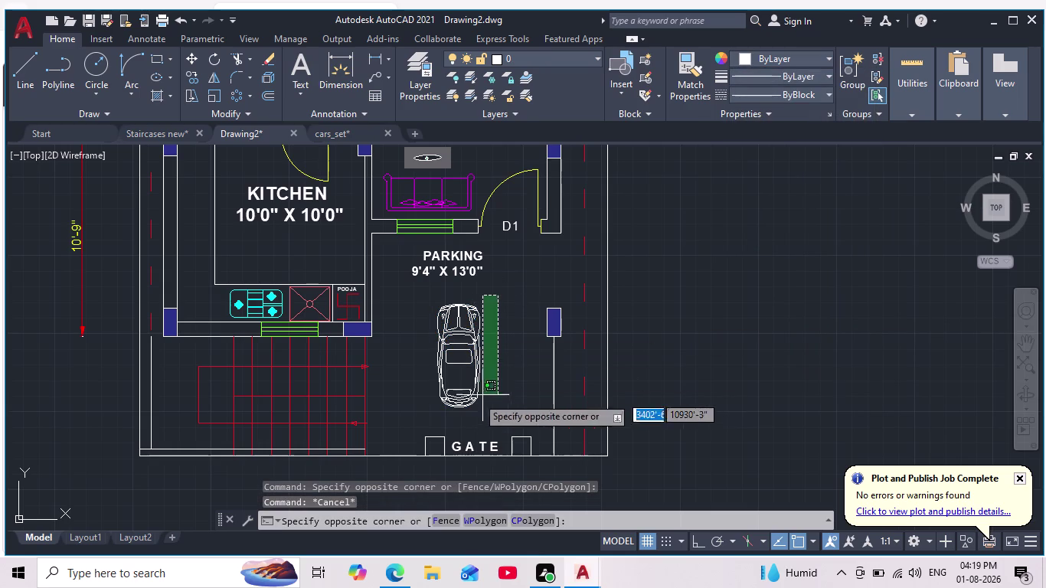
click(415, 417)
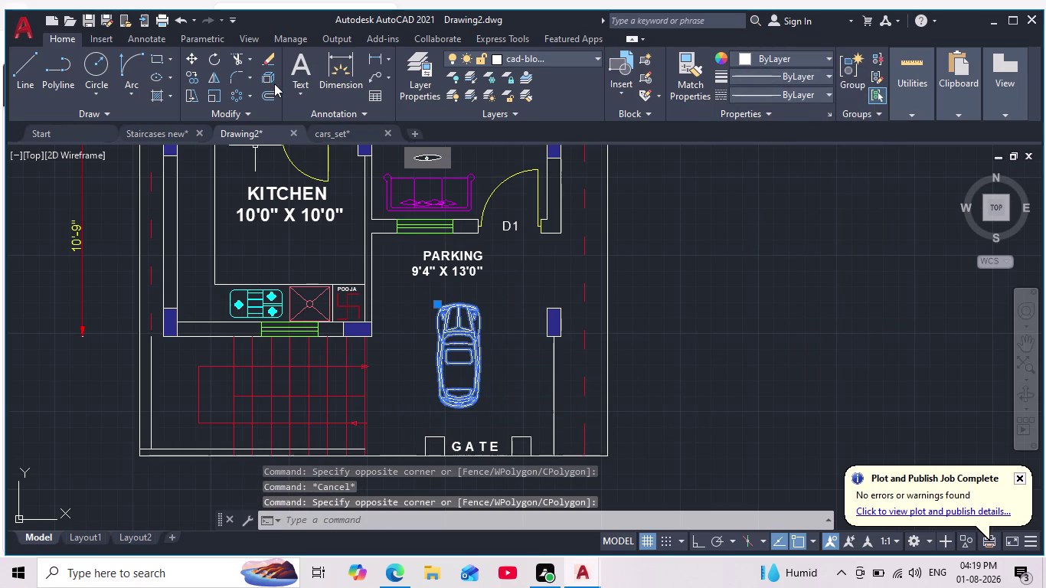
click(269, 81)
key(Escape)
Combine all of the car's lines into one unnamed group.
drag(505, 288, 517, 324)
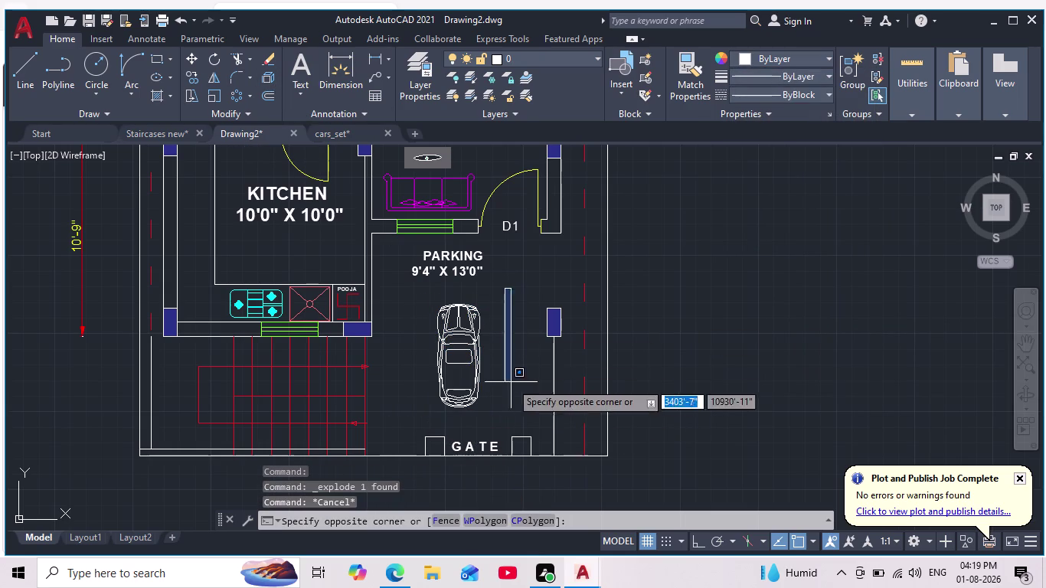
click(407, 424)
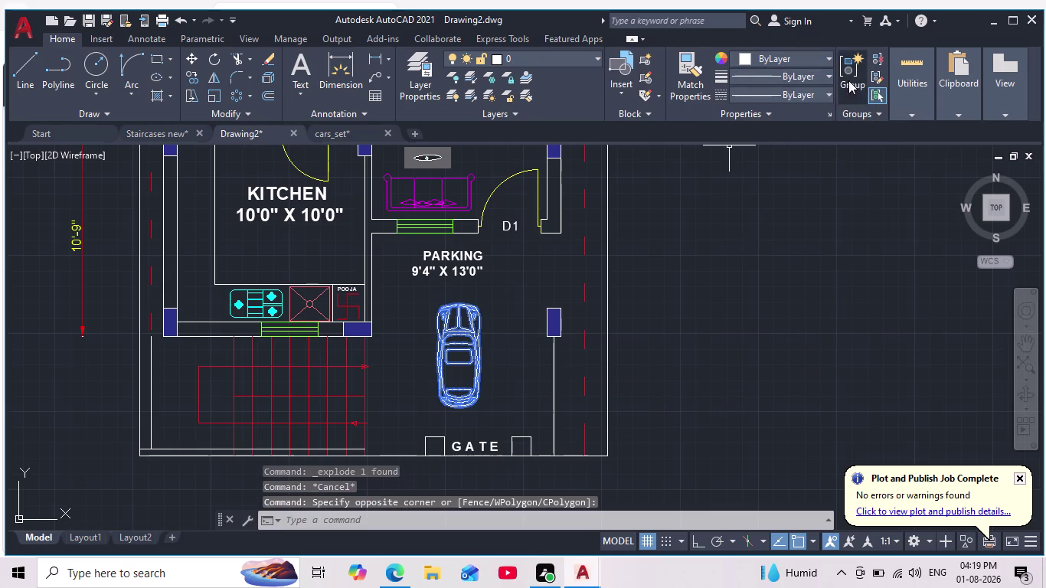
click(855, 85)
click(459, 335)
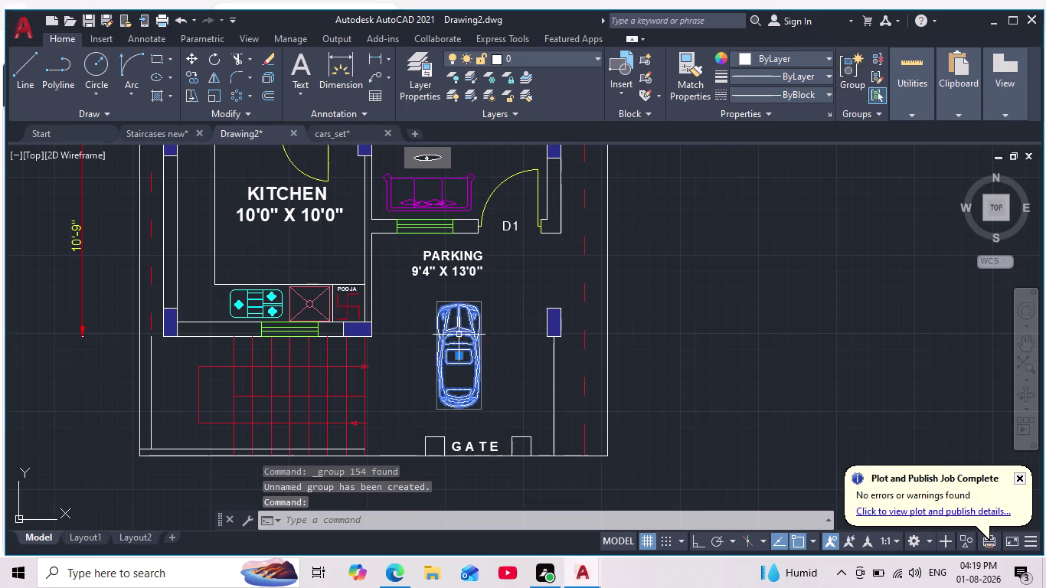
click(747, 57)
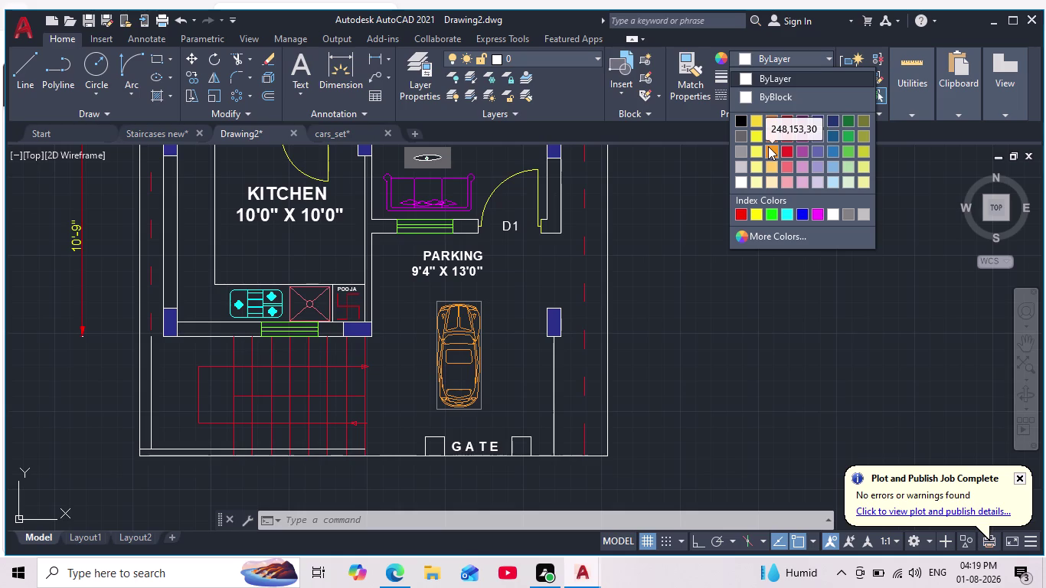
Give the car the light grey true colour 199,200,202 and deselect it.
scroll(down, 3)
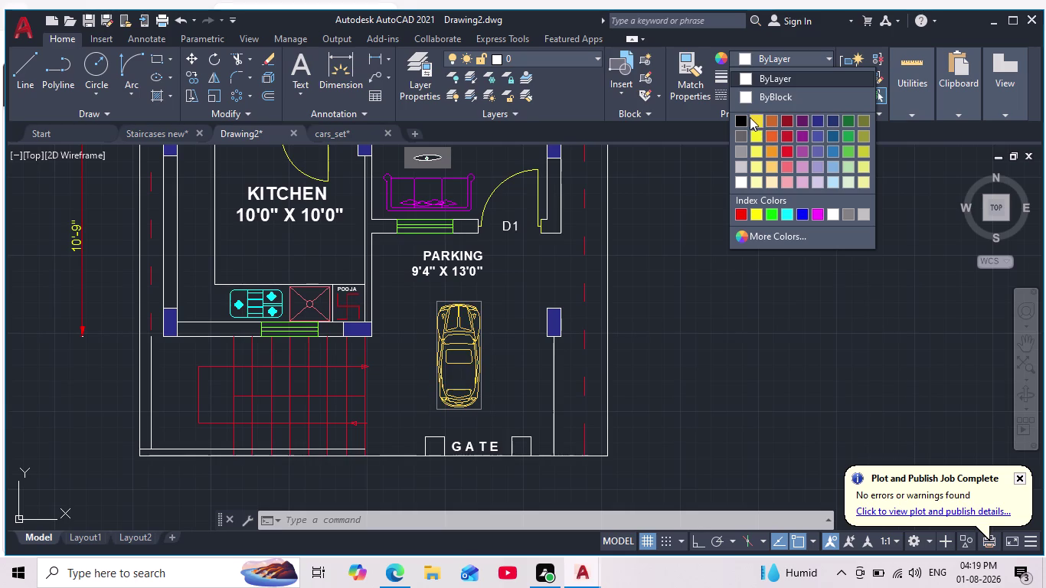
click(737, 169)
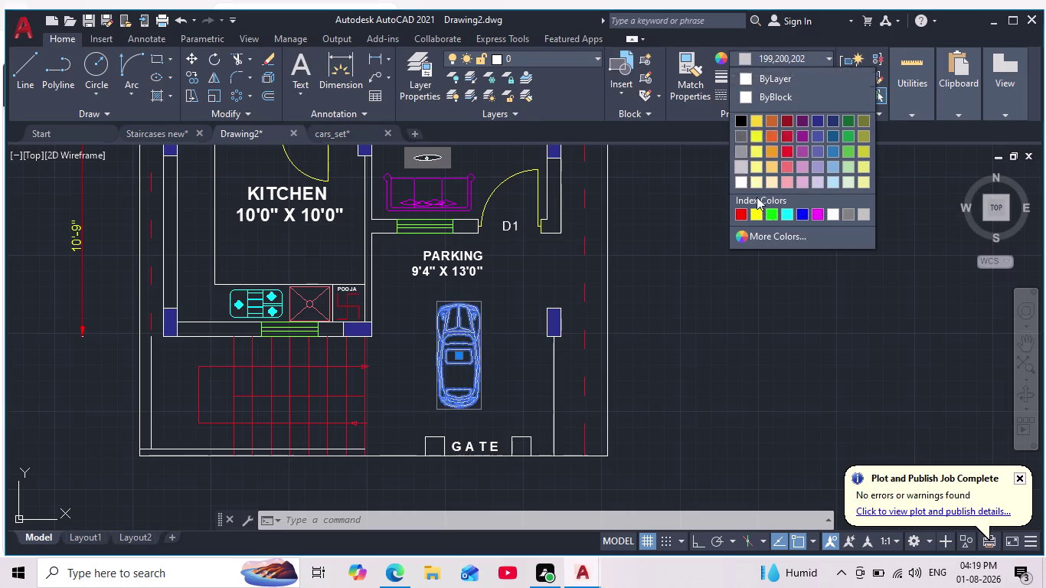
scroll(down, 3)
key(Escape)
Window-select the grey car in the parking area again.
scroll(up, 3)
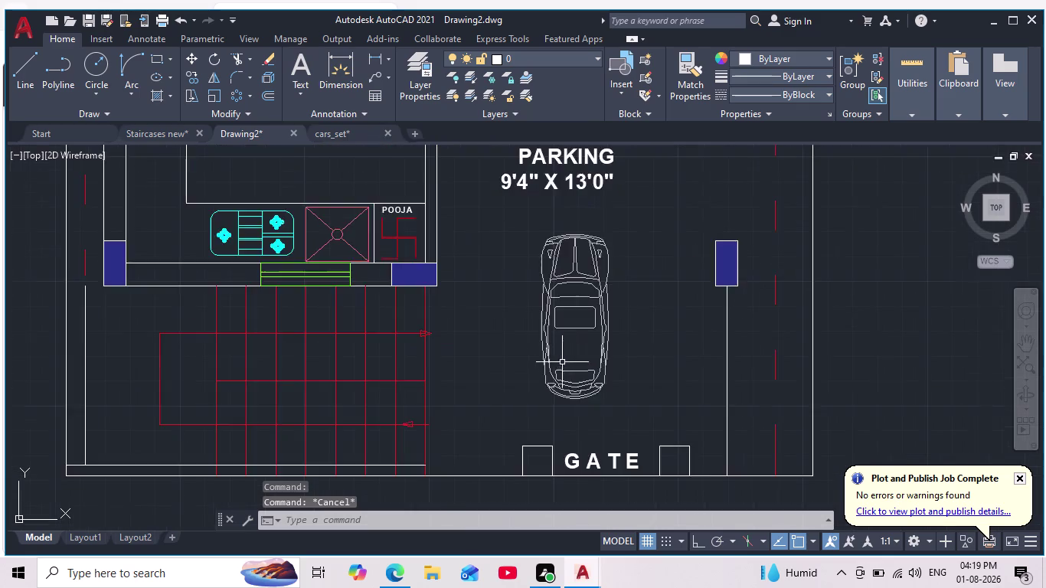
scroll(down, 3)
scroll(up, 3)
scroll(down, 3)
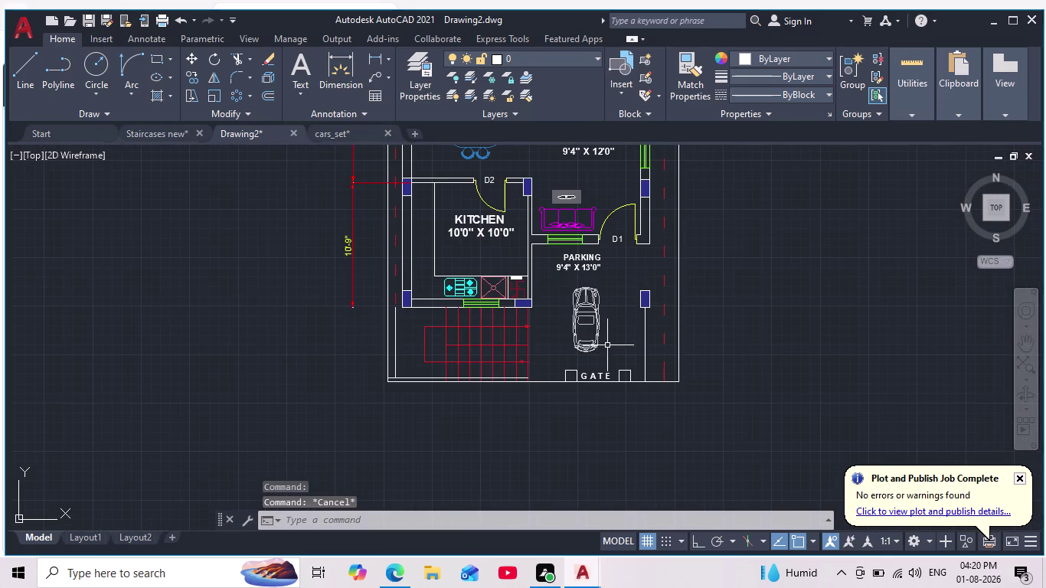
middle_click(585, 315)
key(Escape)
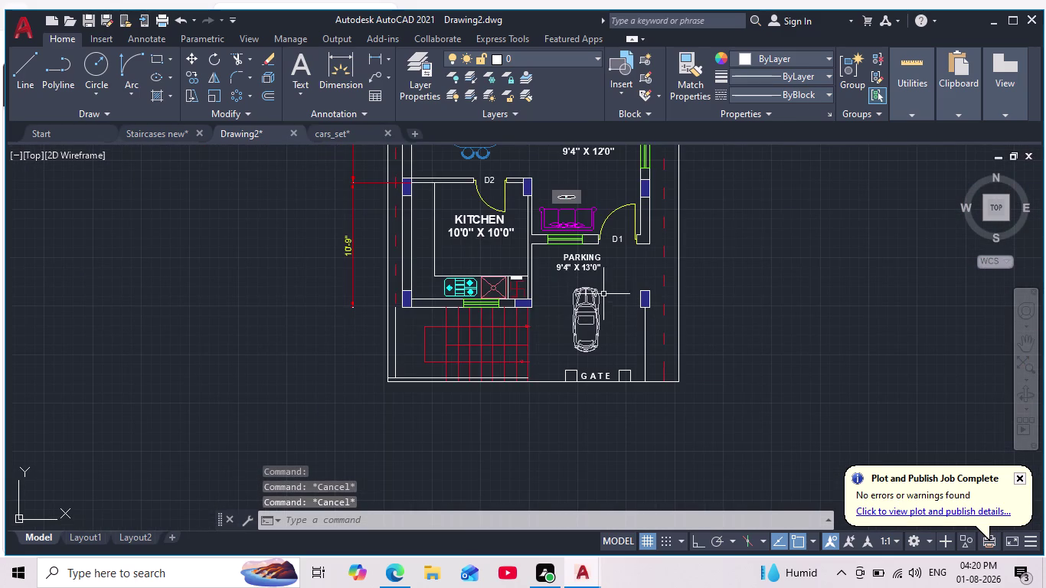
scroll(up, 3)
drag(639, 246, 649, 260)
click(527, 461)
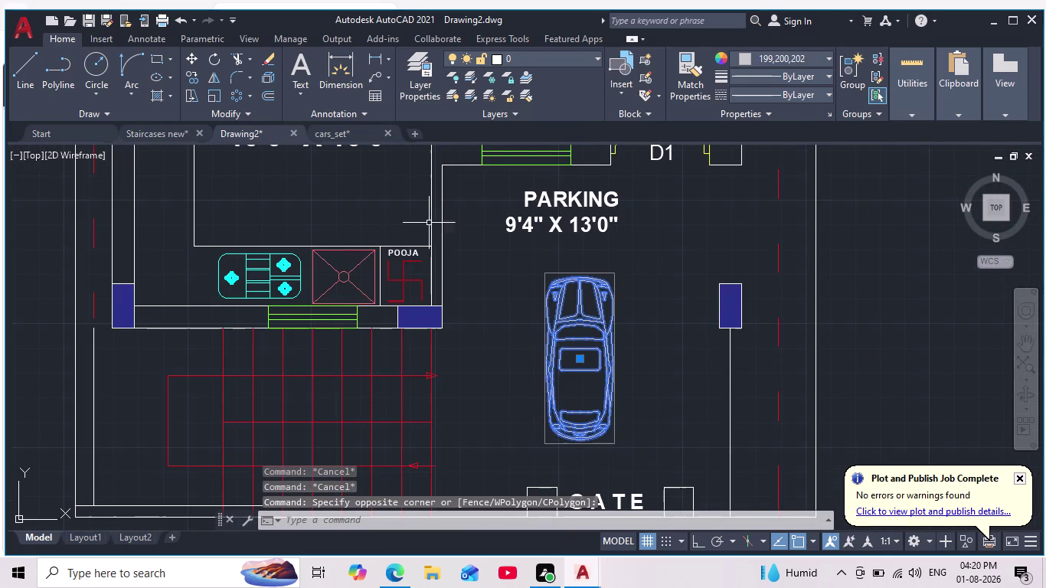
Scale the grey car from a base point in the parking bay.
click(212, 96)
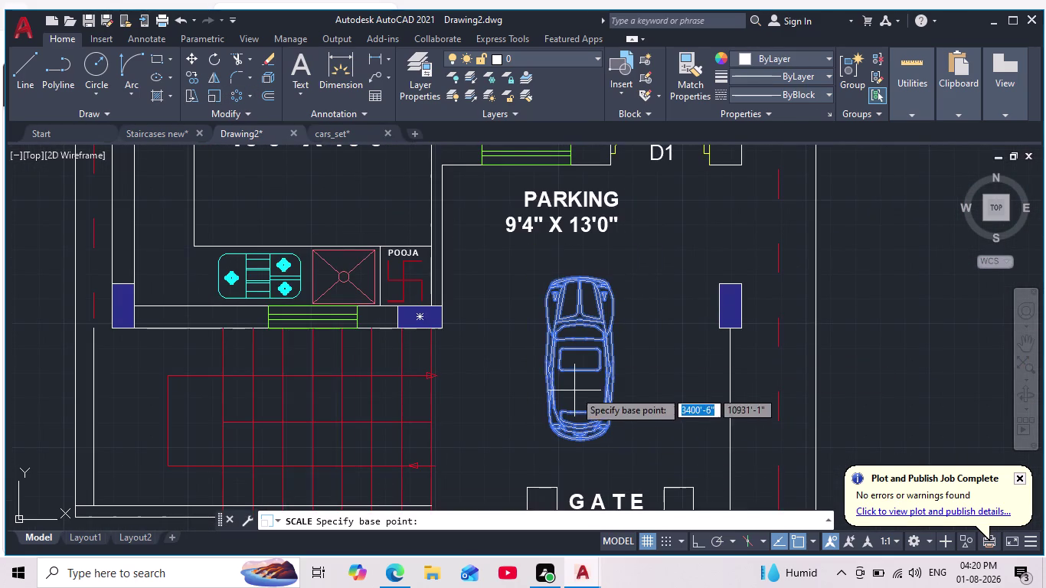
middle_drag(571, 370, 565, 313)
scroll(down, 3)
click(573, 301)
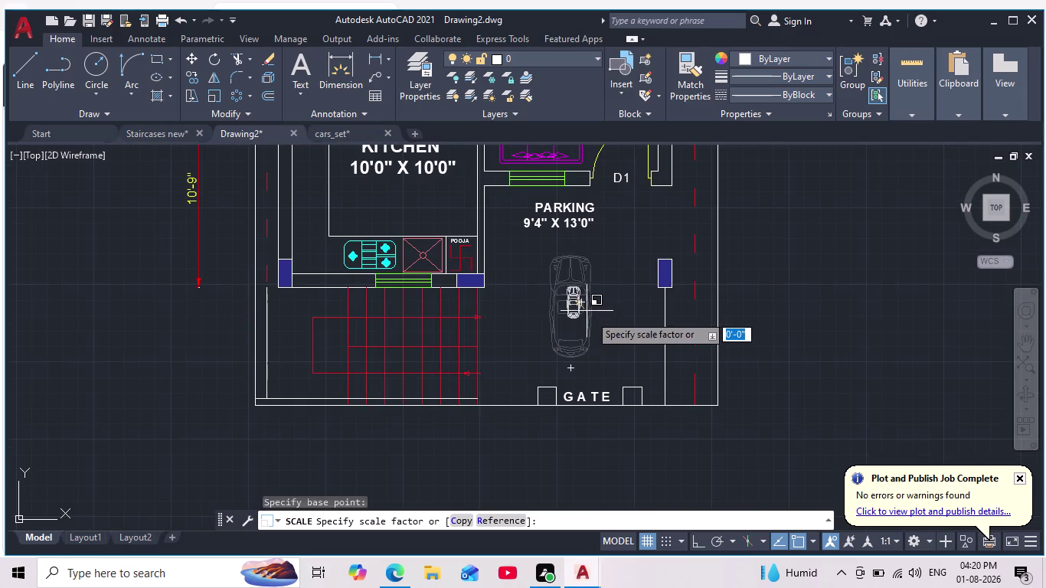
click(611, 356)
scroll(down, 3)
middle_drag(664, 399, 630, 382)
middle_drag(632, 386, 607, 454)
scroll(down, 3)
middle_drag(623, 465, 622, 405)
scroll(up, 3)
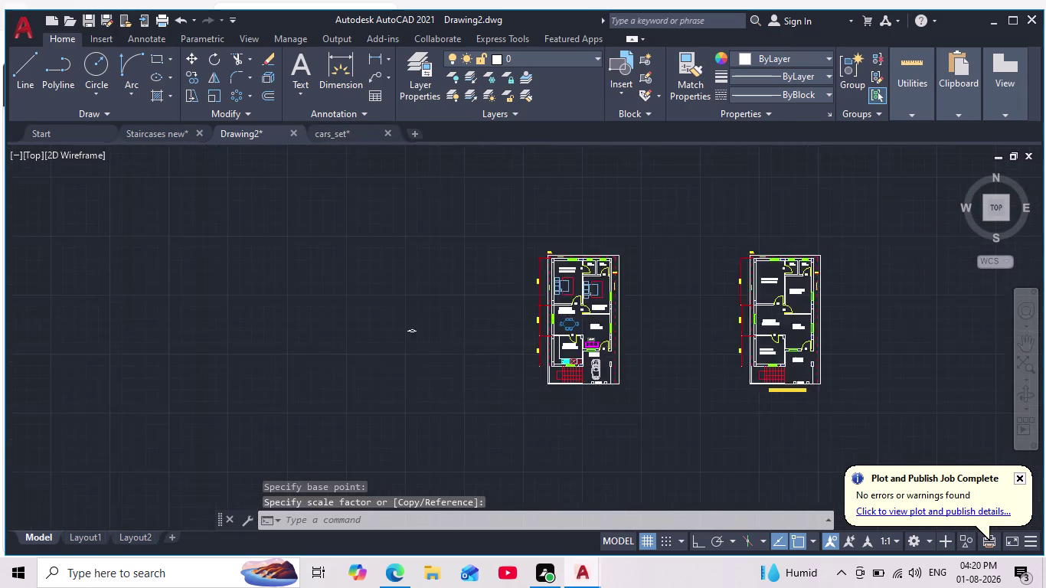
Window-select four objects and delete them, then recentre both plans.
drag(395, 189, 383, 214)
click(230, 368)
key(Delete)
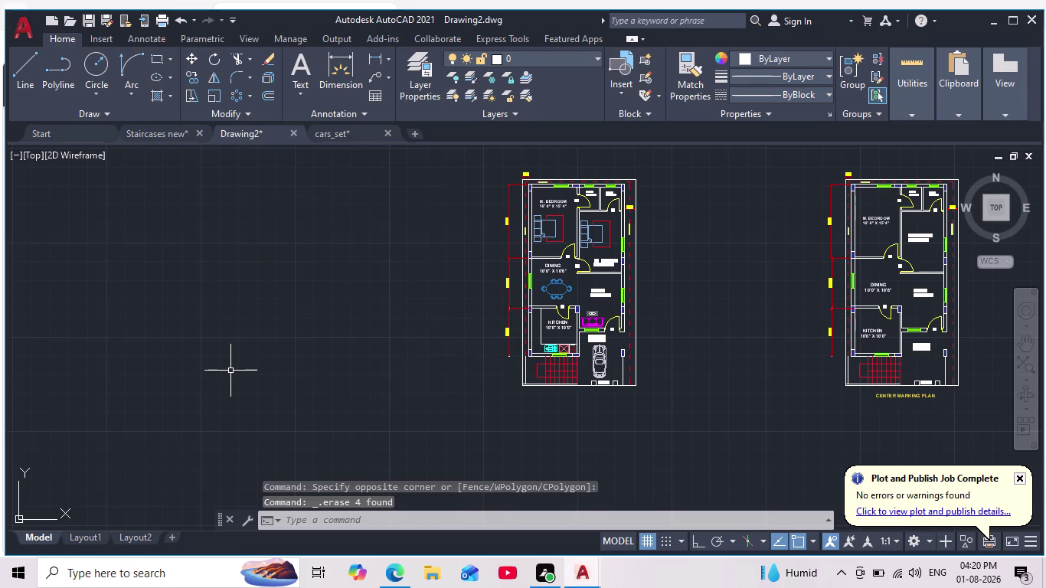
scroll(down, 3)
scroll(up, 3)
middle_drag(424, 366, 457, 313)
scroll(down, 3)
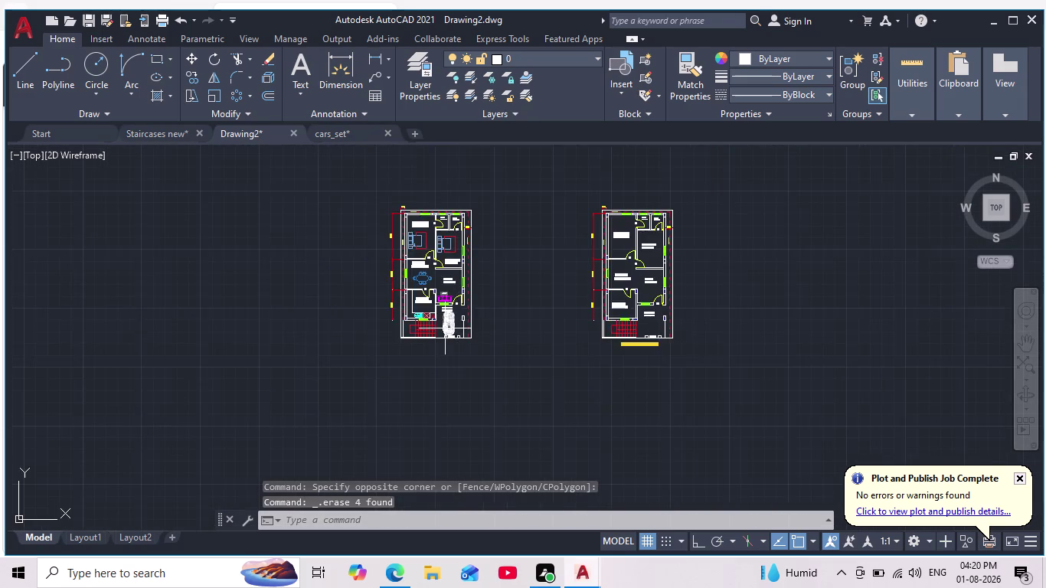
scroll(up, 3)
Copy the CENTER MARKING PLAN title to beneath the furnished plan.
middle_drag(450, 336, 468, 410)
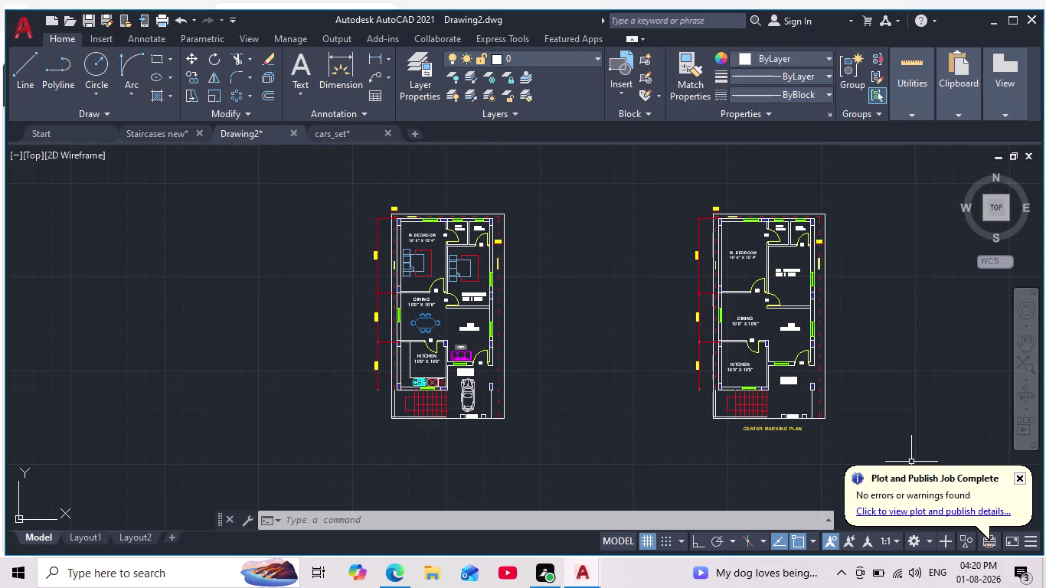
scroll(up, 3)
click(724, 440)
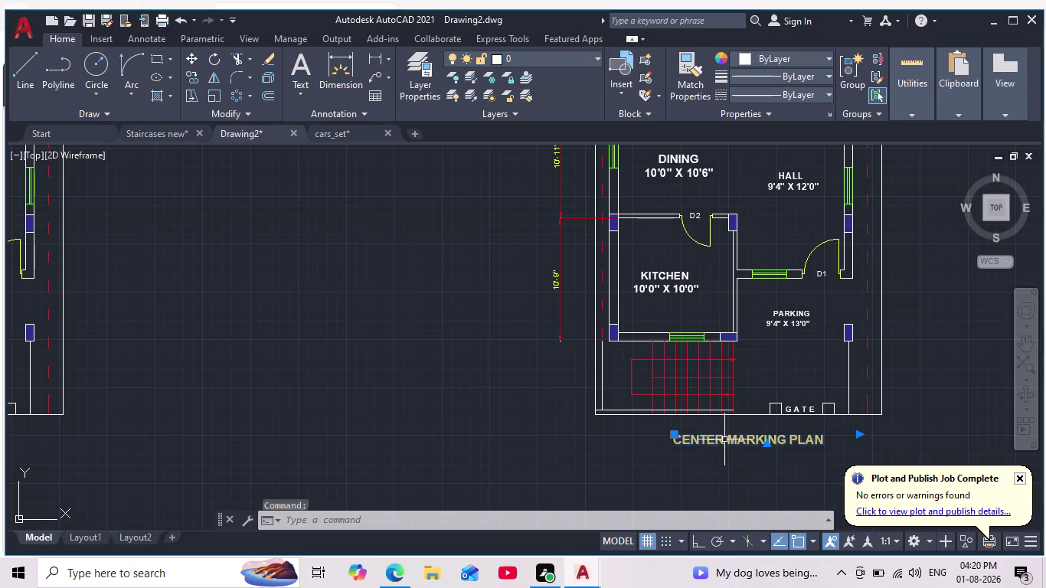
scroll(down, 3)
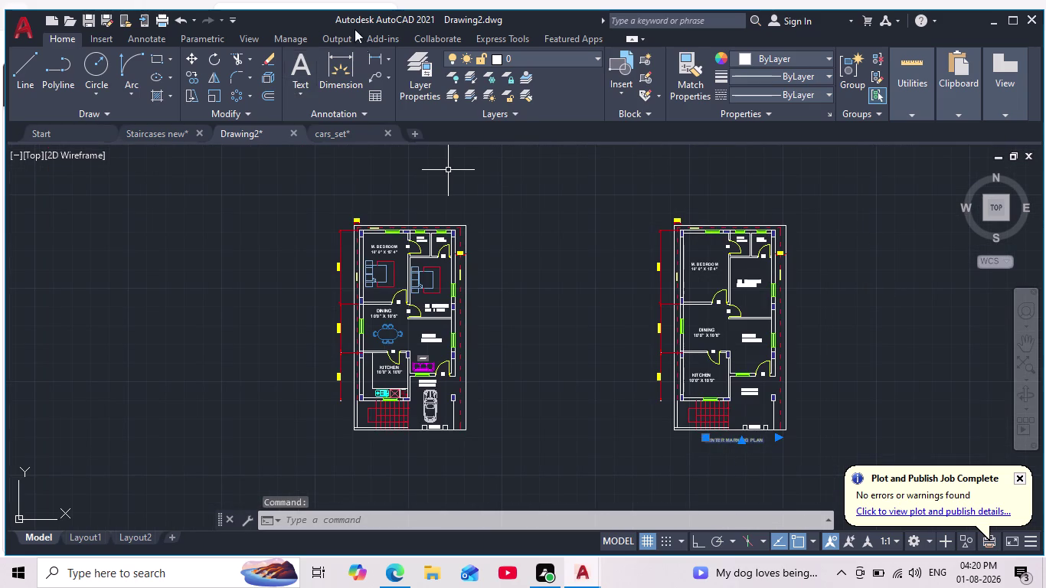
click(197, 73)
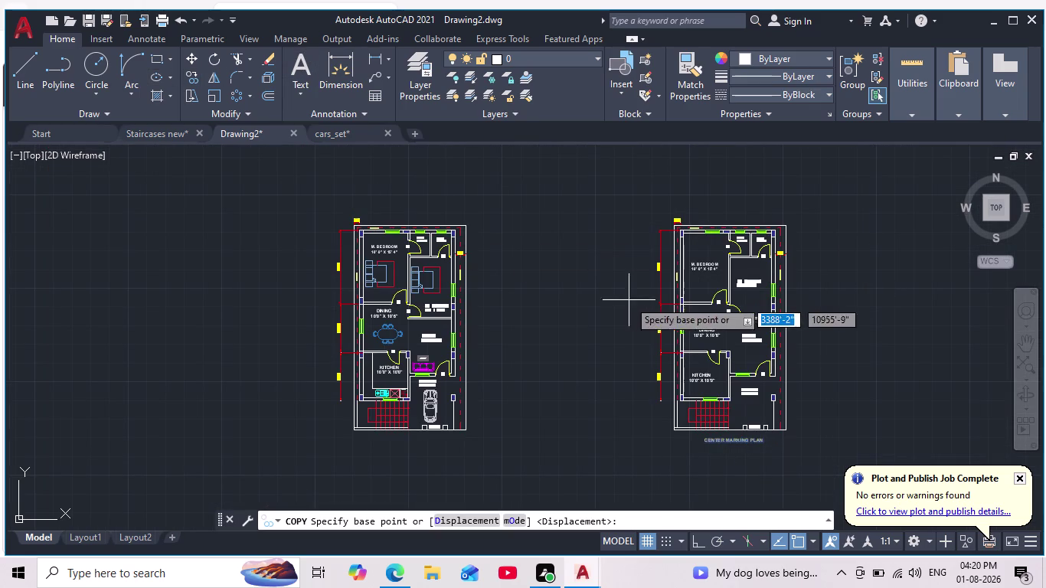
click(706, 440)
scroll(up, 3)
middle_drag(529, 410, 552, 396)
click(284, 434)
key(Escape)
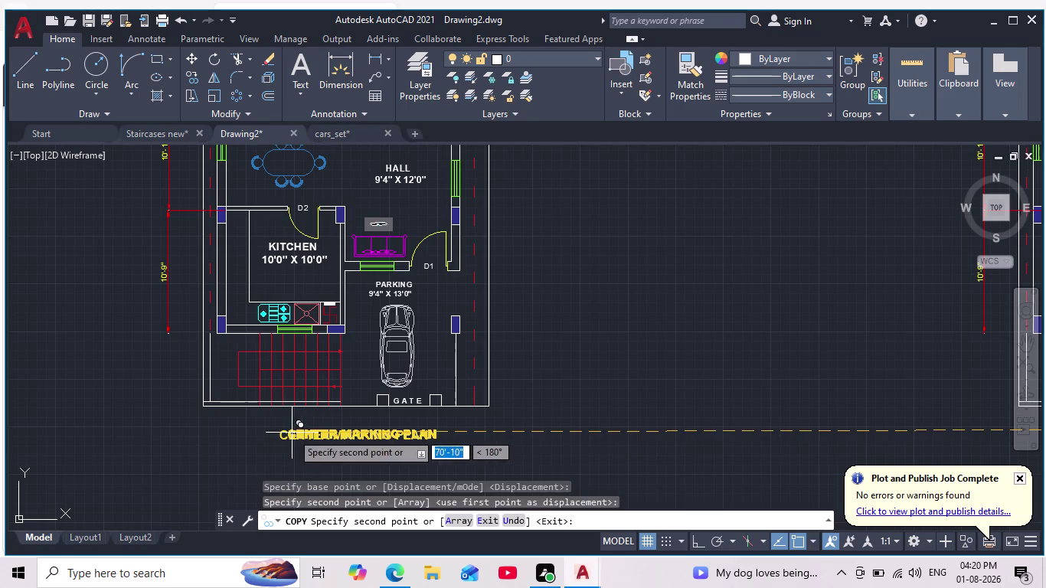
Retype the copied title as 'GROUND FLOOR PLAN'.
scroll(up, 3)
triple_click(338, 440)
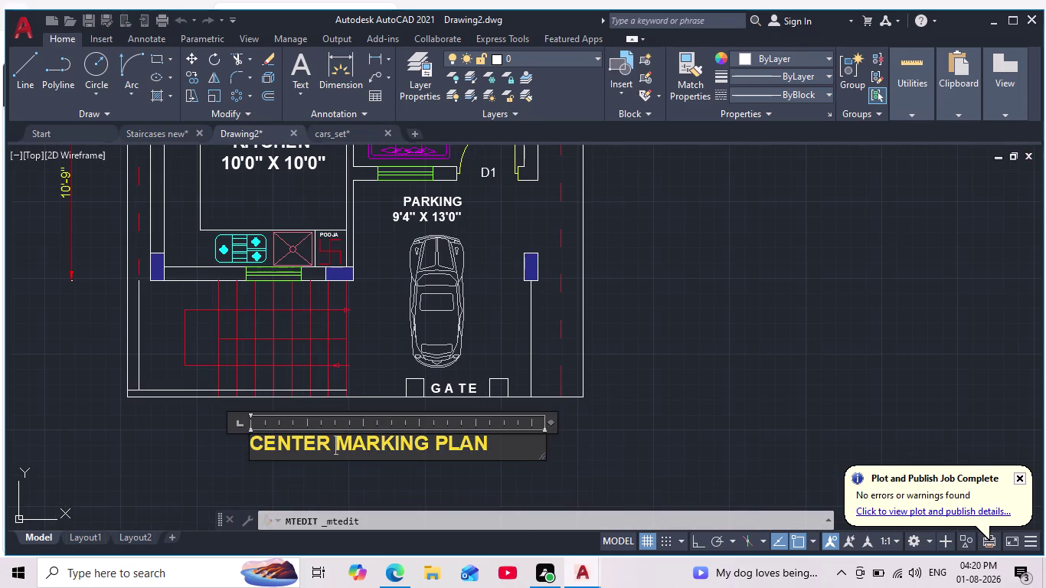
drag(496, 447, 250, 458)
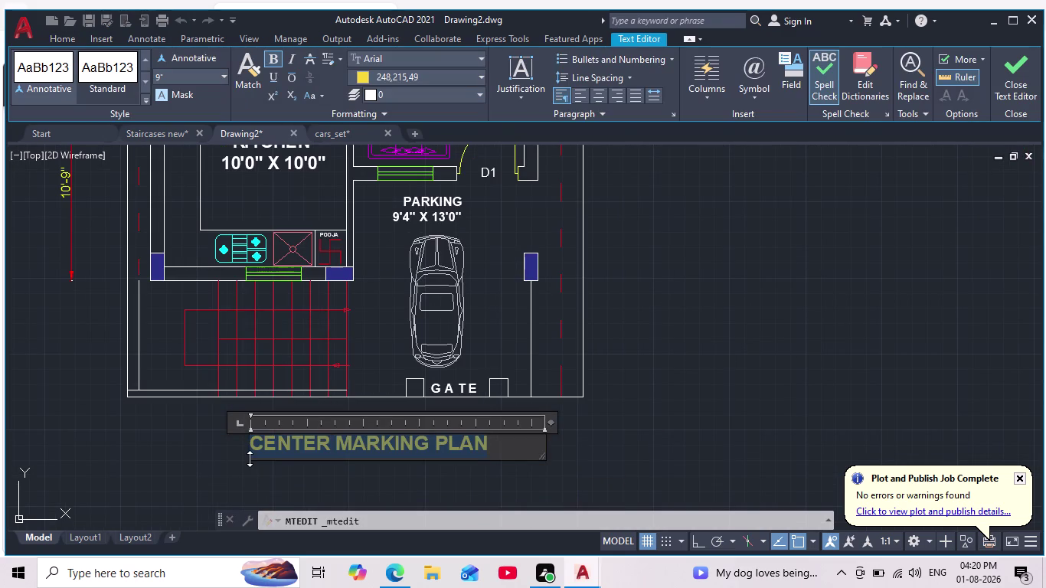
key(BackSpace)
text(G)
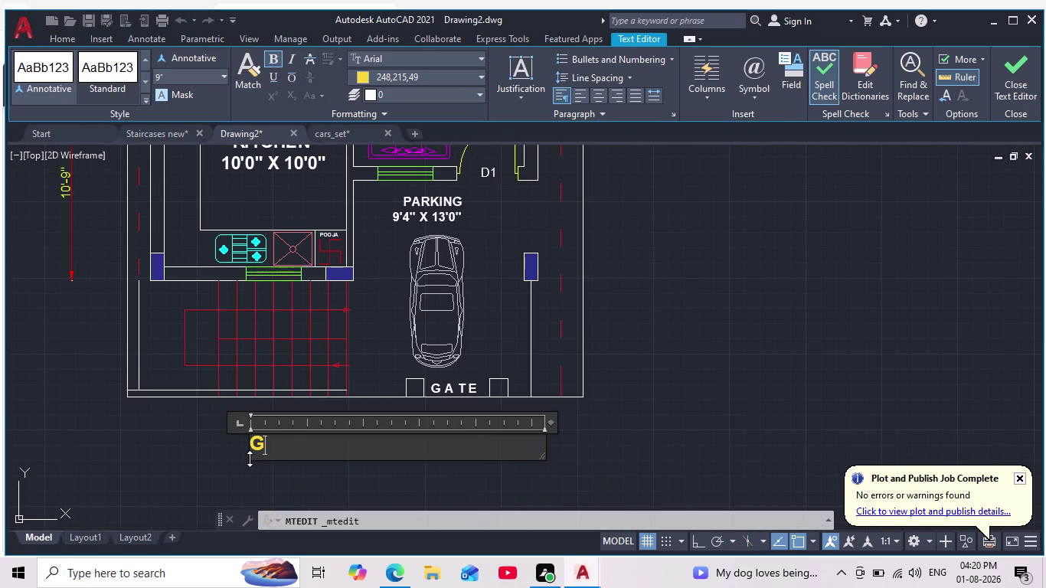
text(ROUND)
key(space)
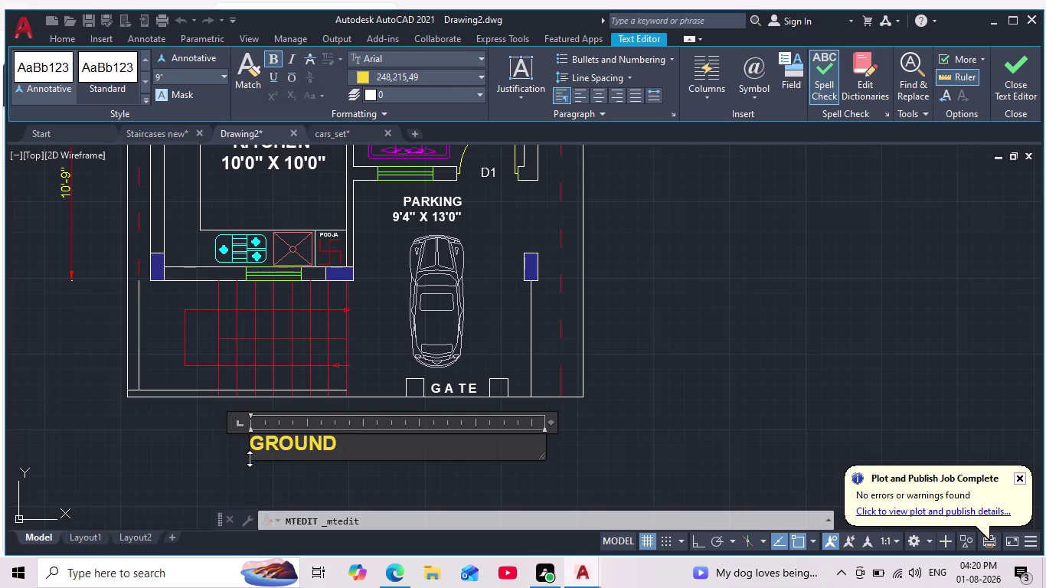
text(FLOOR)
key(space)
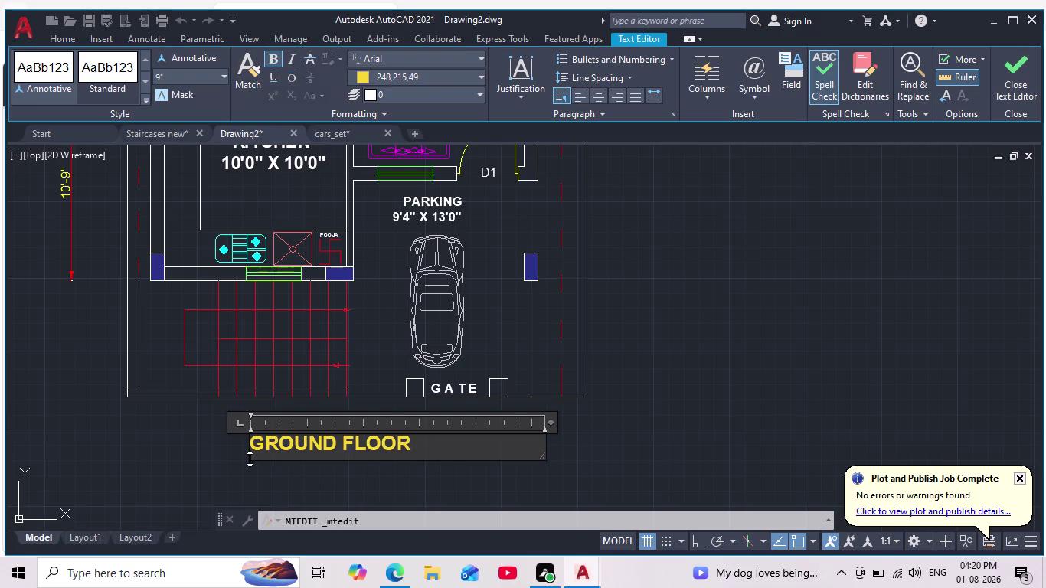
text(PLA)
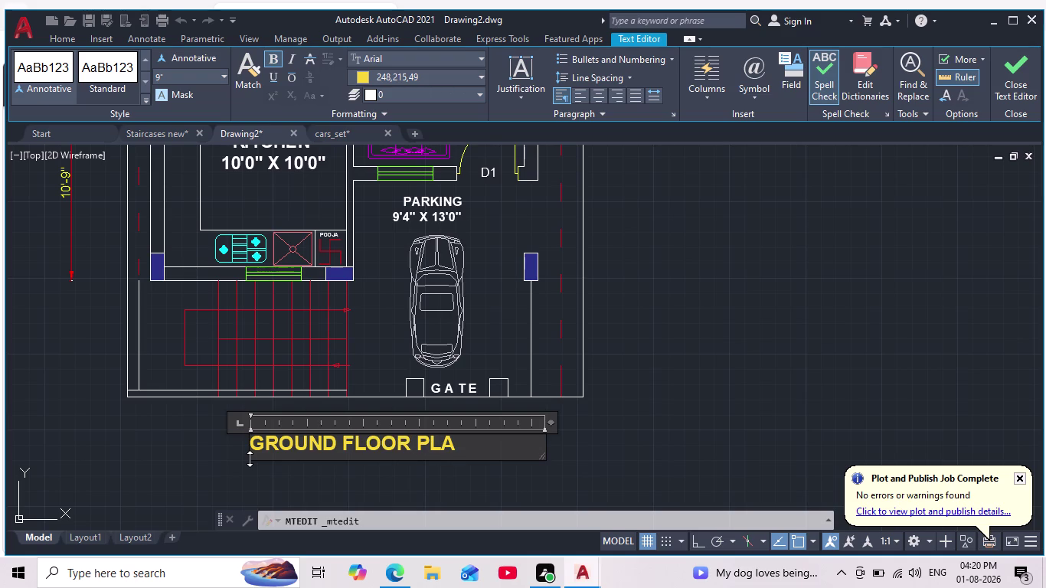
text(N)
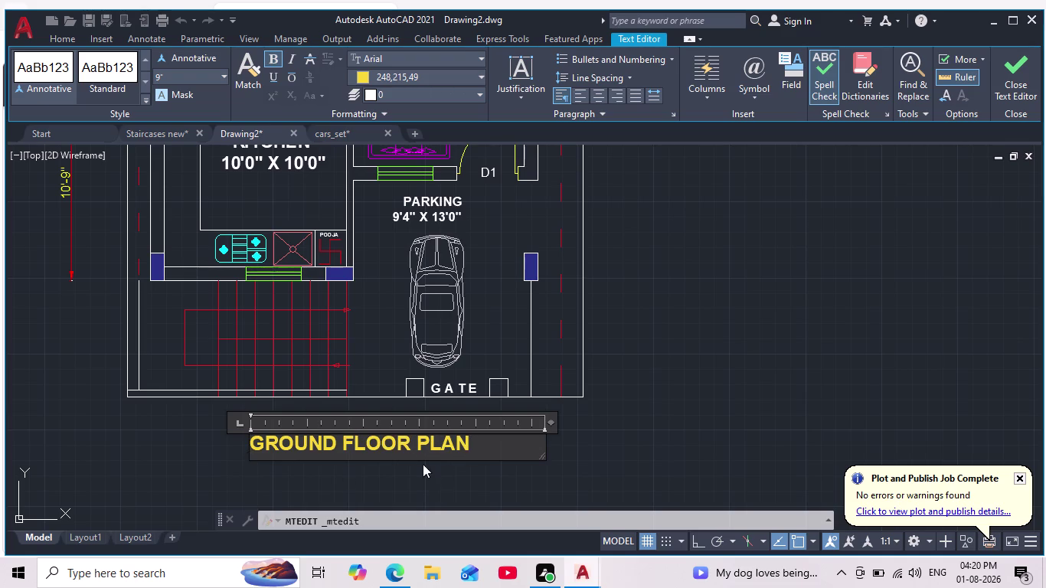
click(422, 464)
scroll(down, 3)
middle_drag(425, 468, 434, 430)
scroll(down, 3)
scroll(up, 3)
scroll(up, 3)
middle_drag(459, 434, 428, 457)
scroll(down, 3)
scroll(up, 3)
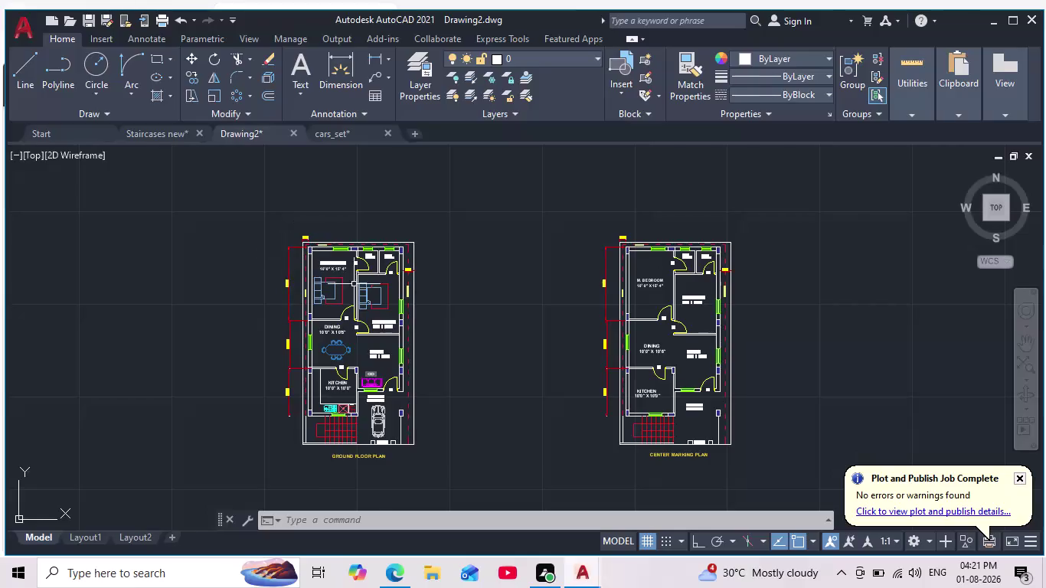
Draw a three-sided line outline below the toilet wall, extending toward the door.
scroll(up, 3)
middle_drag(381, 299, 447, 323)
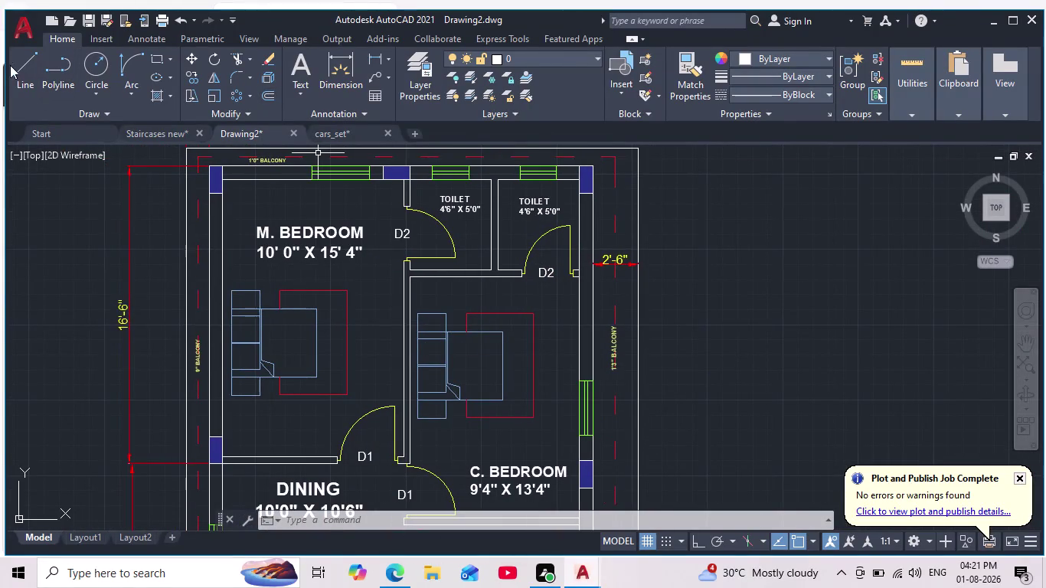
click(21, 69)
scroll(down, 3)
scroll(up, 3)
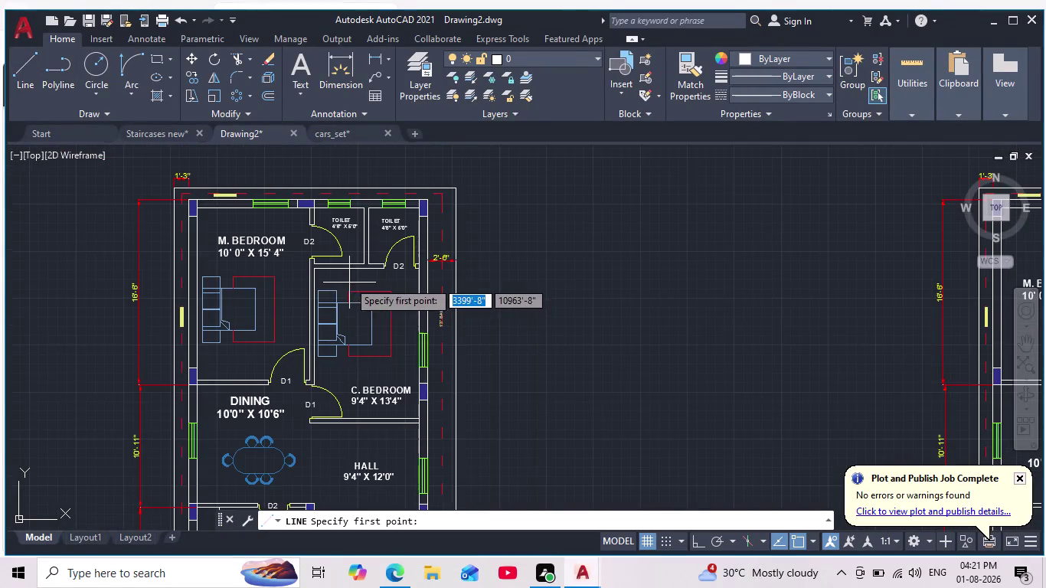
middle_drag(349, 277, 393, 335)
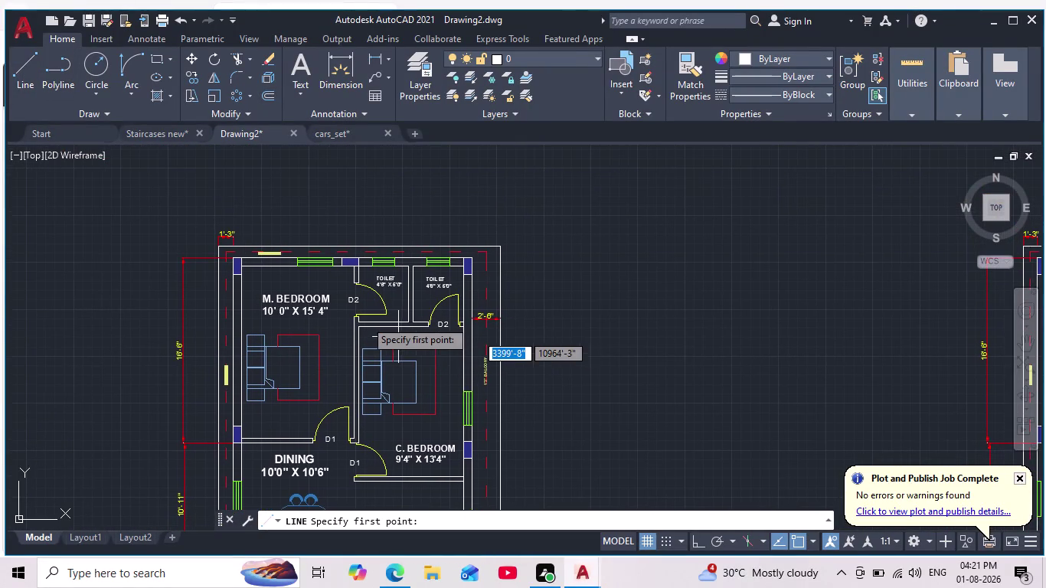
scroll(up, 3)
click(275, 304)
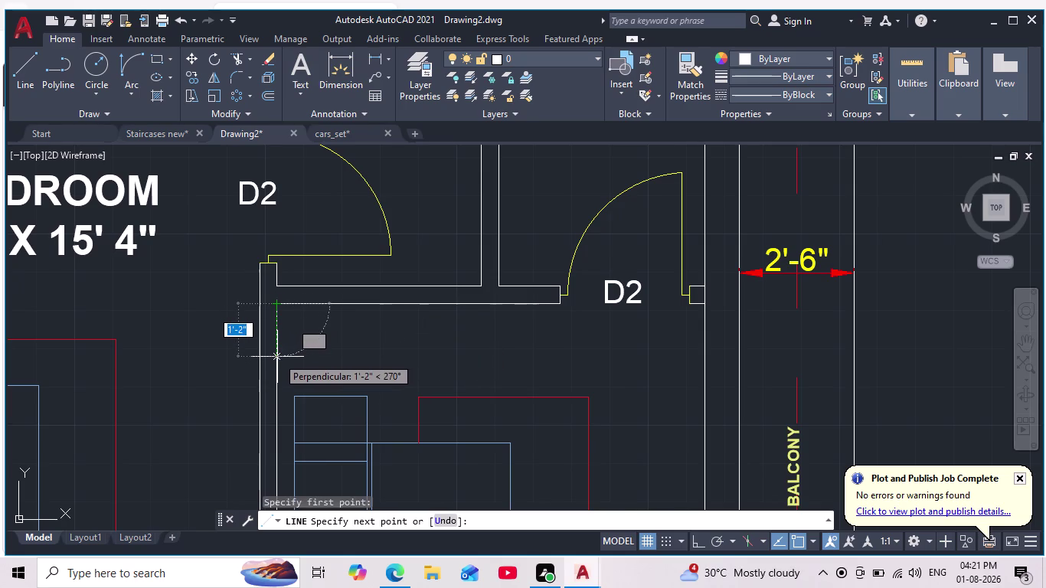
click(277, 356)
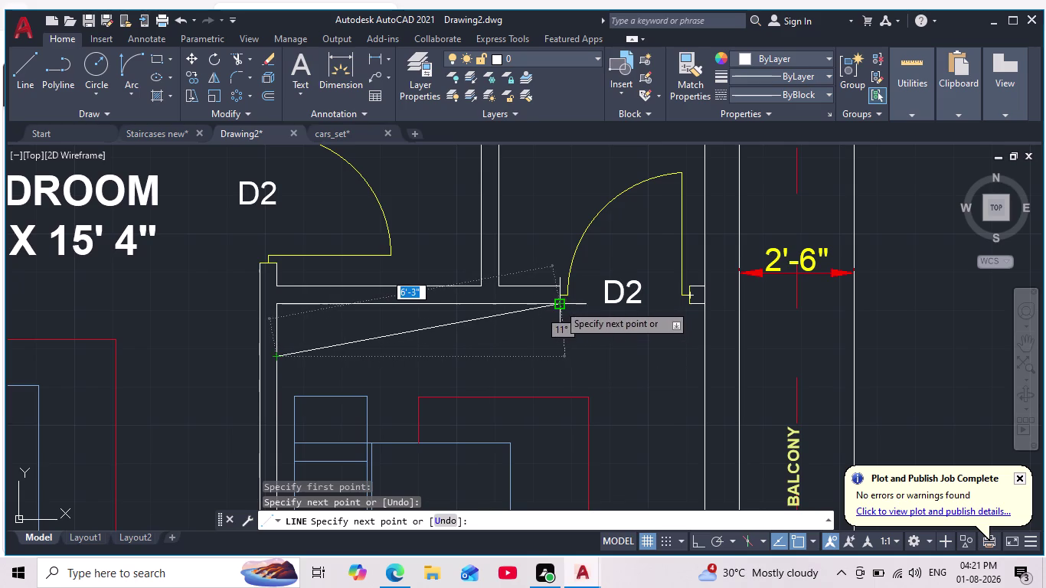
click(528, 356)
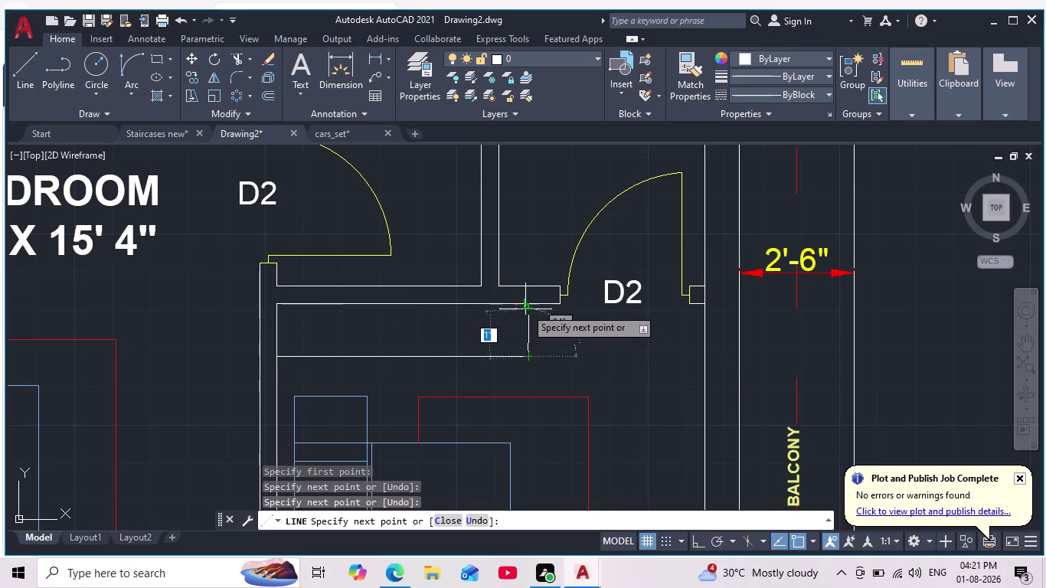
click(526, 304)
key(Escape)
scroll(down, 3)
scroll(up, 3)
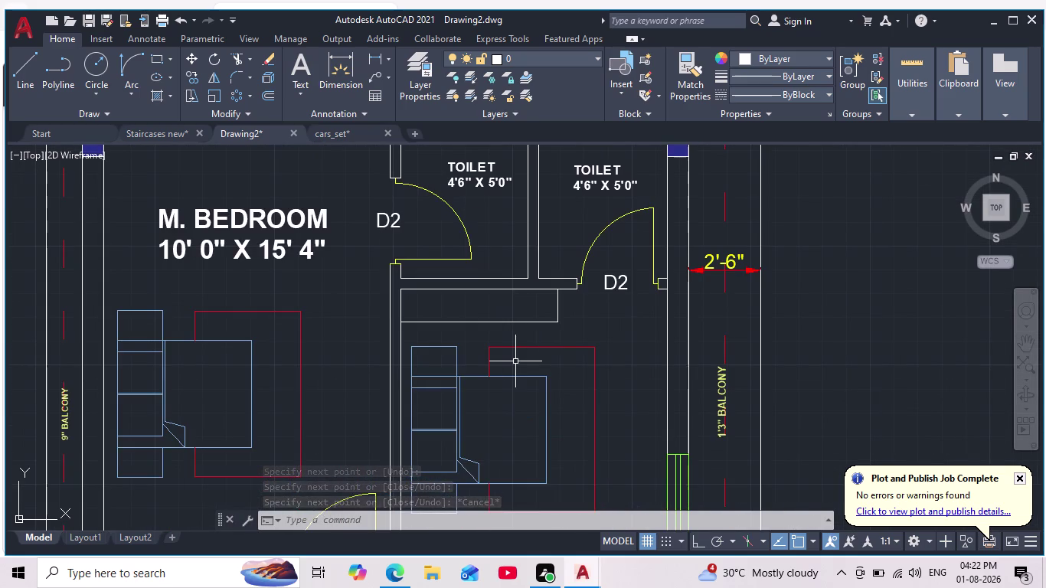
scroll(up, 3)
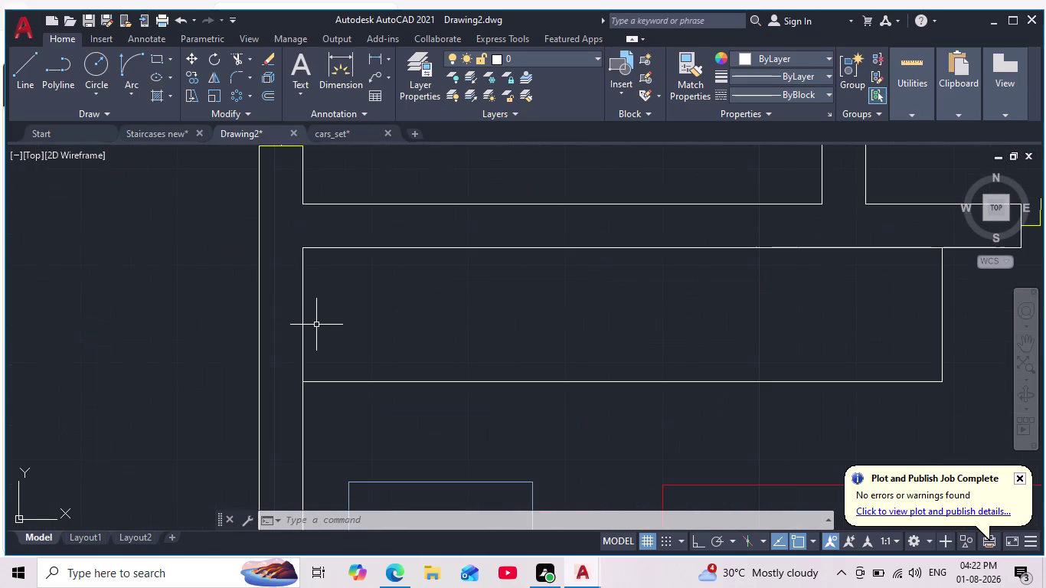
Set the current drawing colour to olive (114,116,48).
middle_drag(396, 310, 396, 310)
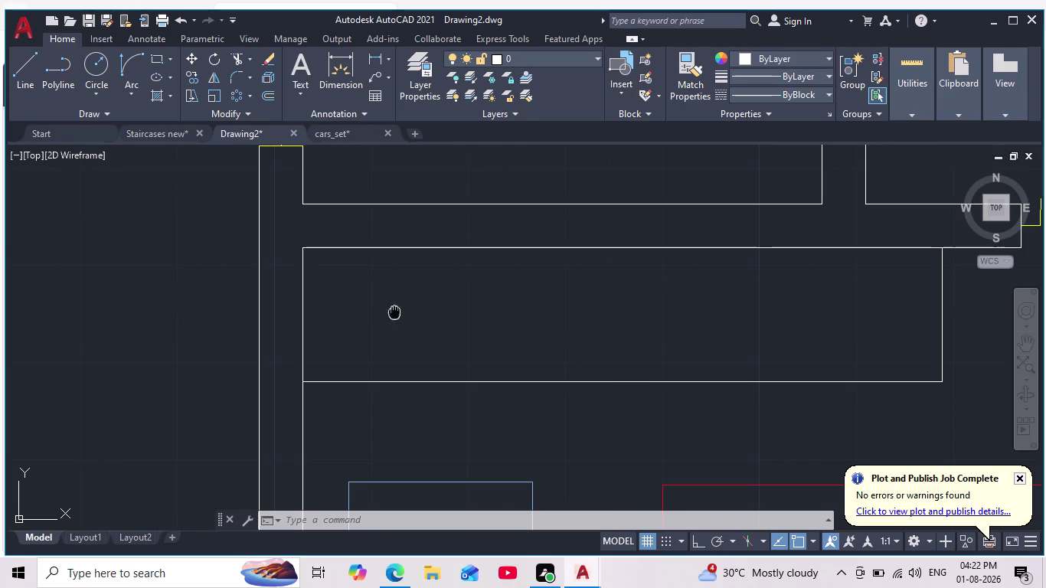
middle_drag(396, 311, 380, 335)
scroll(down, 3)
click(33, 74)
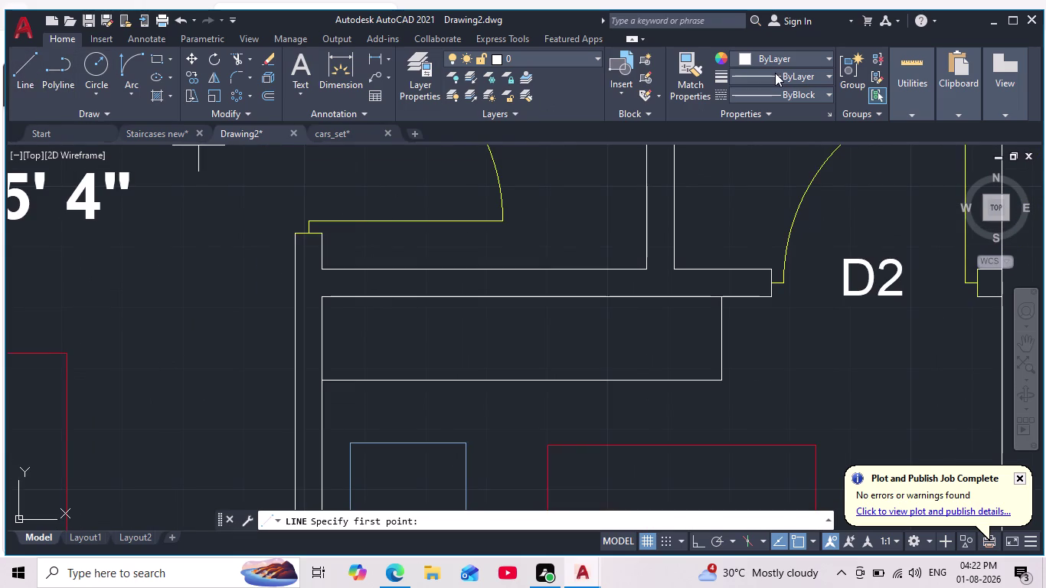
click(744, 60)
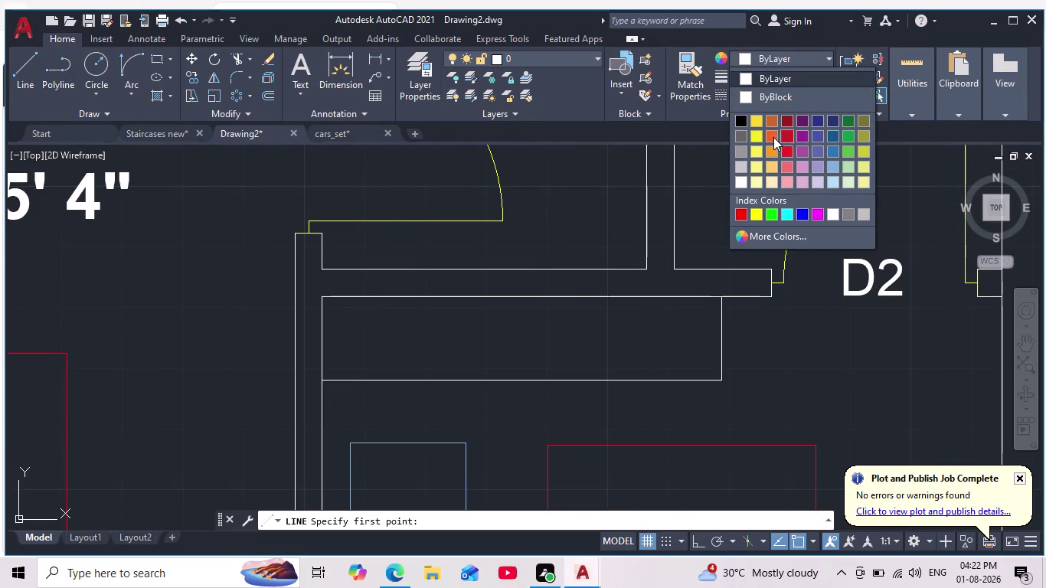
click(860, 119)
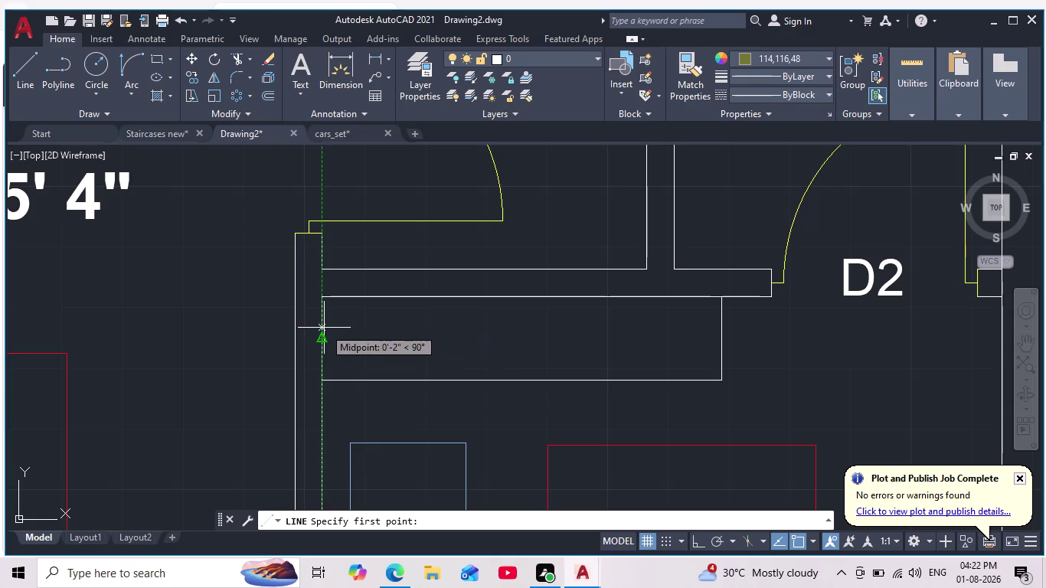
Draw a line from the rectangle's left edge midpoint across to its right edge.
click(322, 342)
scroll(up, 3)
click(778, 339)
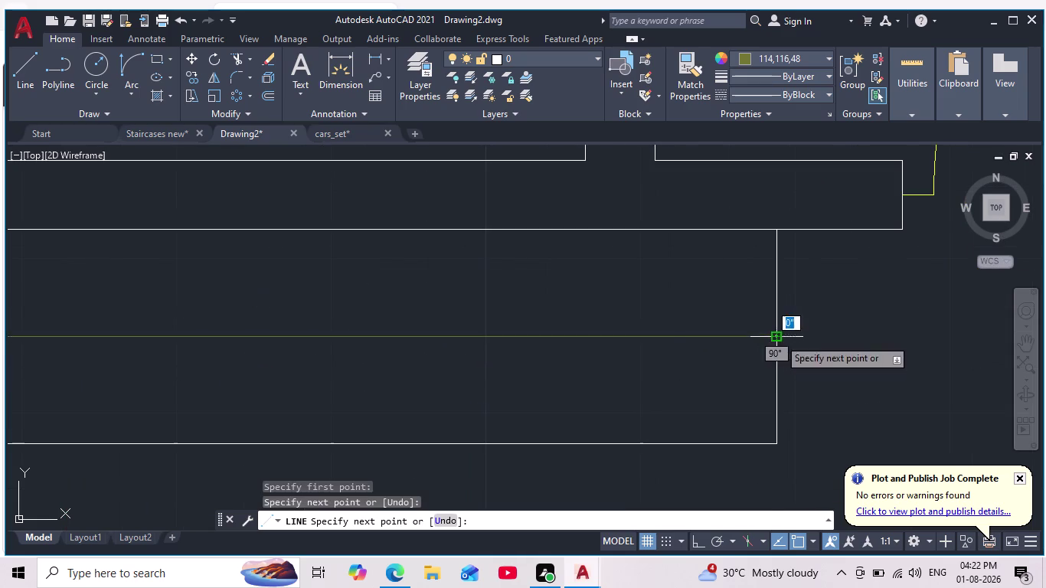
scroll(down, 3)
scroll(up, 3)
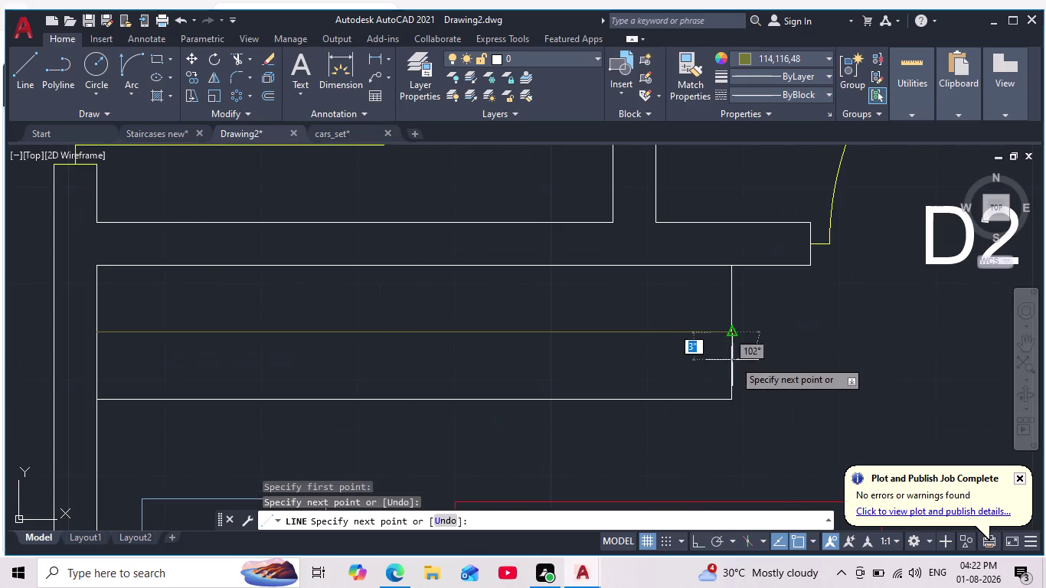
key(Escape)
scroll(down, 3)
scroll(up, 3)
click(558, 346)
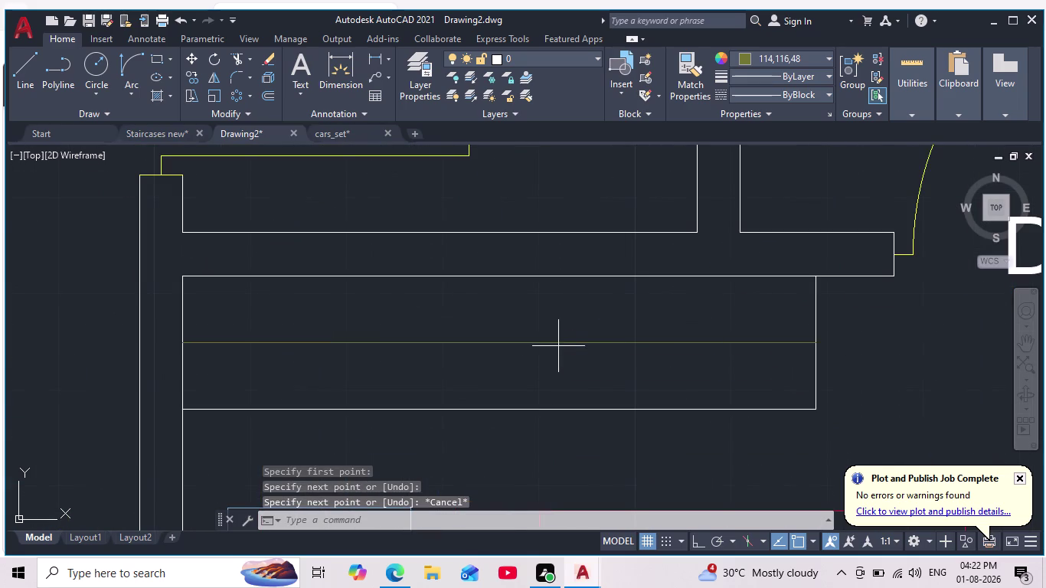
Offset the olive line by 1 inch to create its first parallel copy.
click(548, 343)
key(Escape)
key(Escape)
key(o)
key(Return)
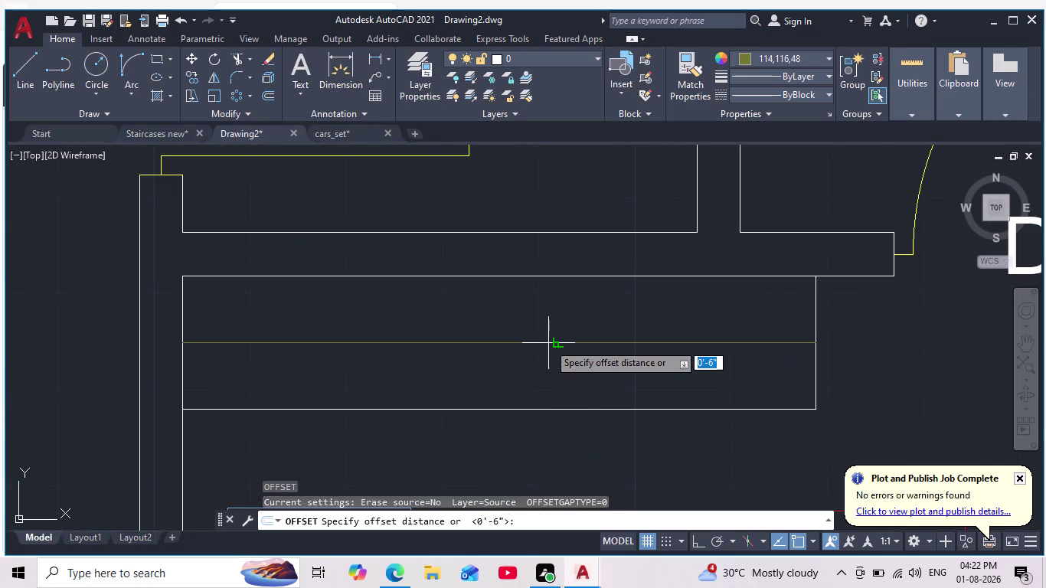
key(1)
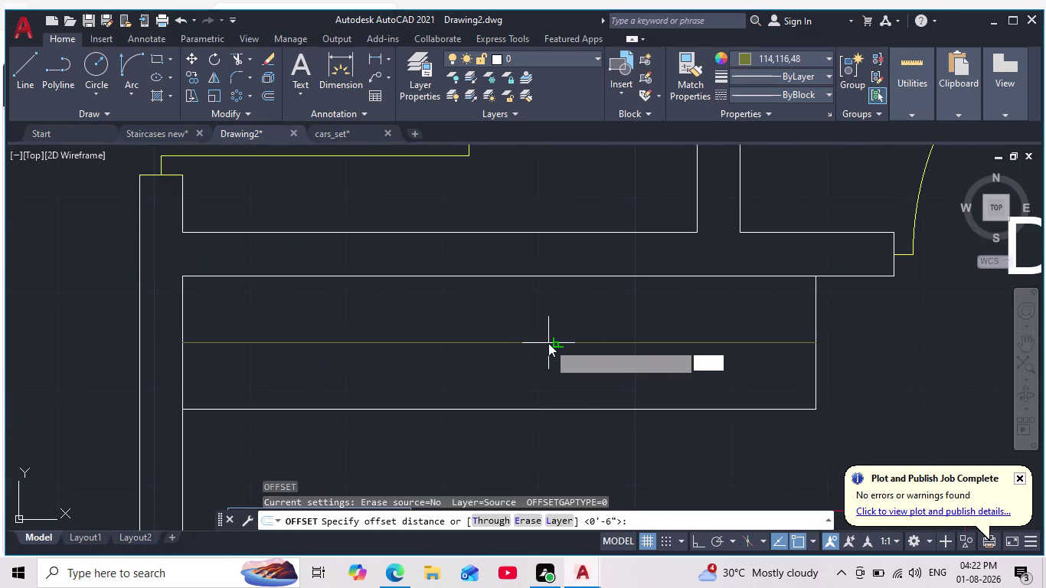
key(Return)
click(548, 342)
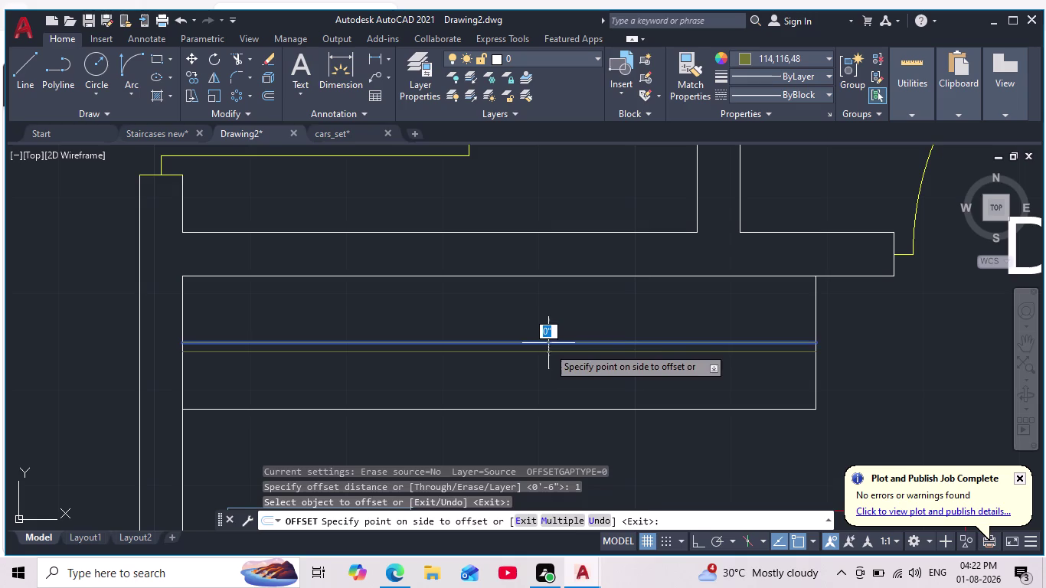
click(546, 351)
scroll(down, 3)
scroll(down, 3)
scroll(up, 3)
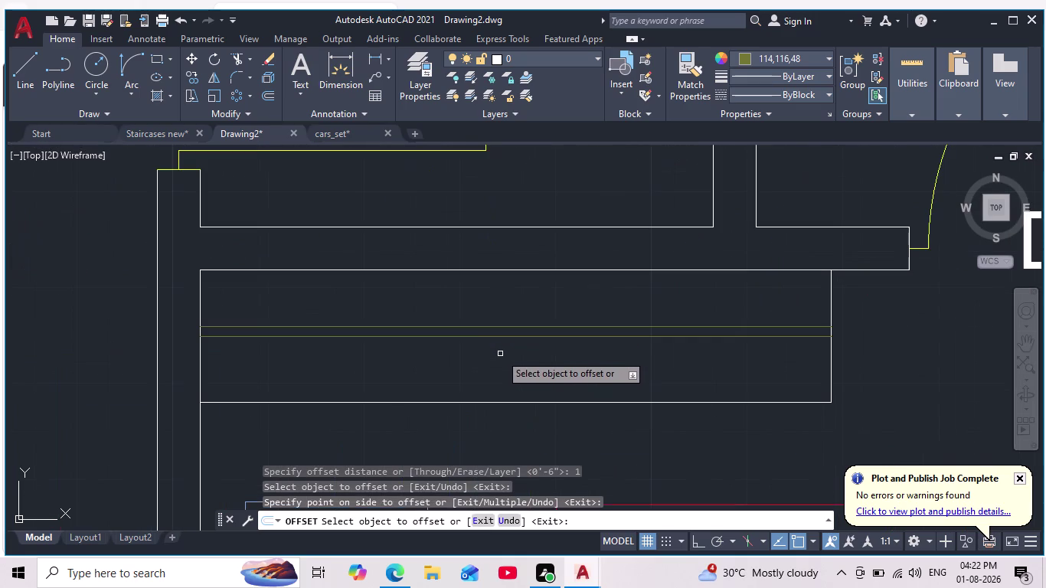
Offset two more parallel copies below, each 1 inch apart.
click(487, 337)
click(478, 363)
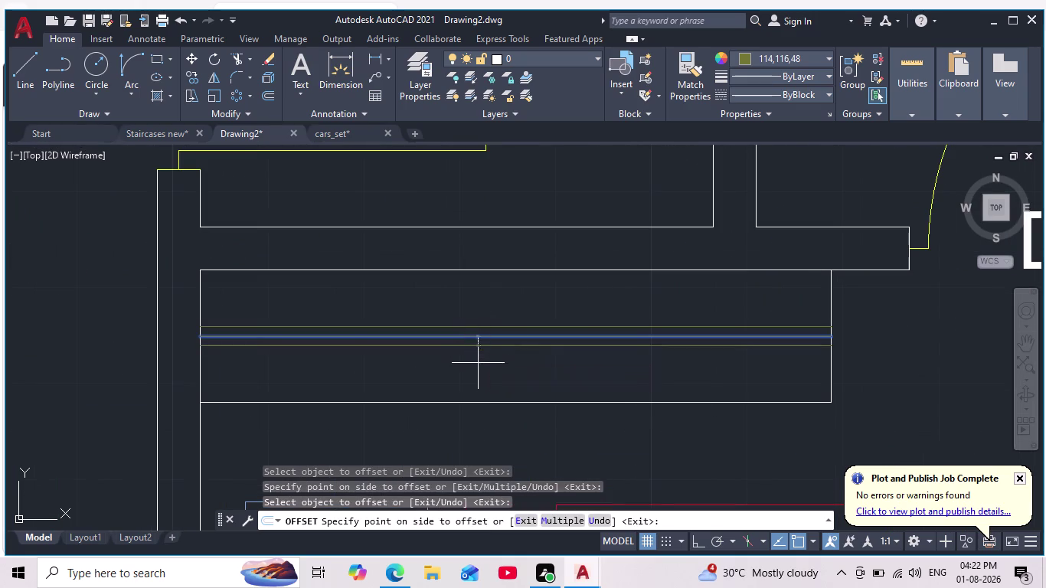
scroll(down, 3)
scroll(up, 3)
click(471, 354)
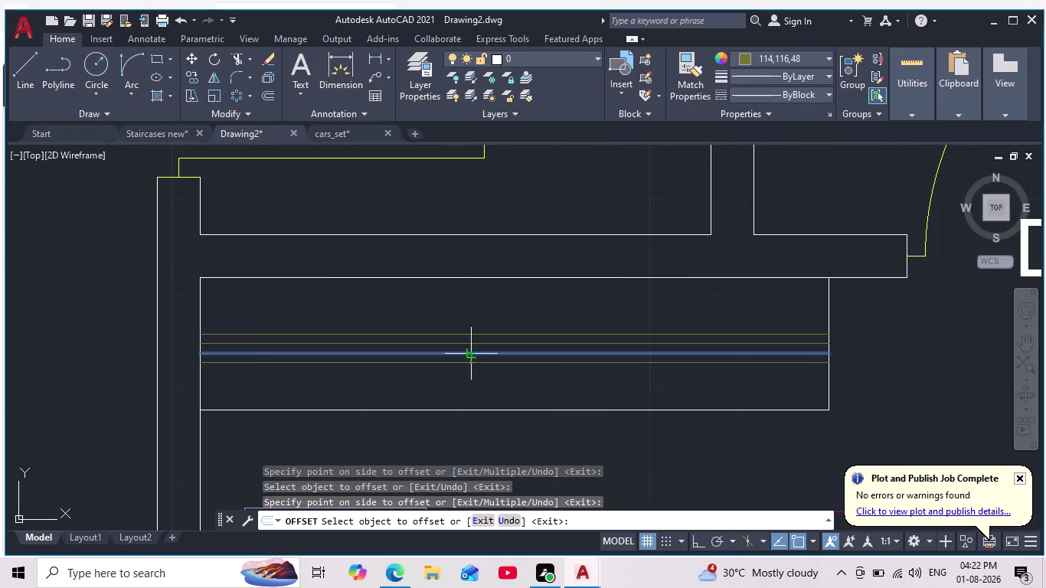
click(462, 369)
scroll(down, 3)
scroll(up, 3)
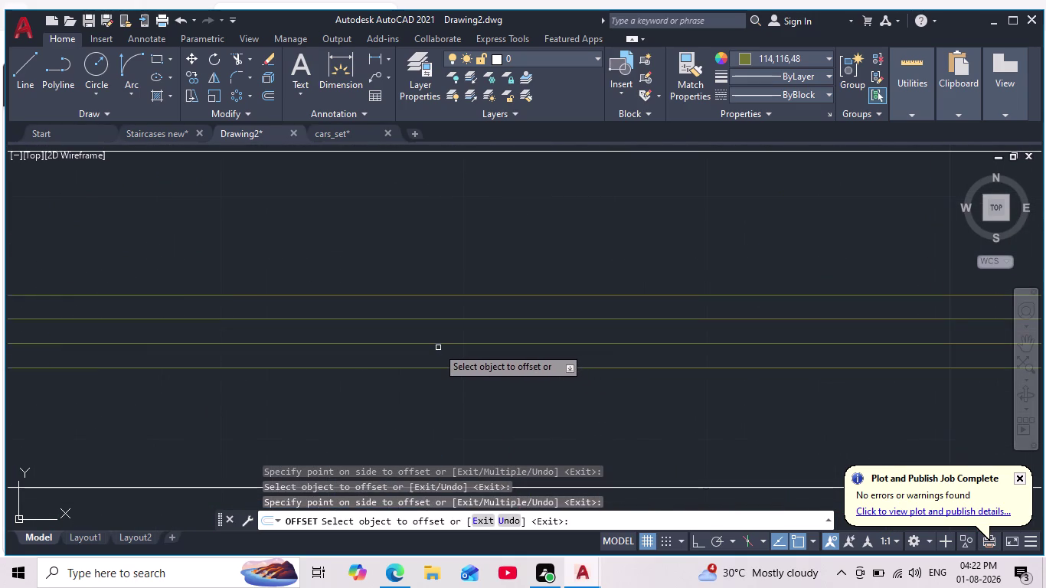
scroll(down, 3)
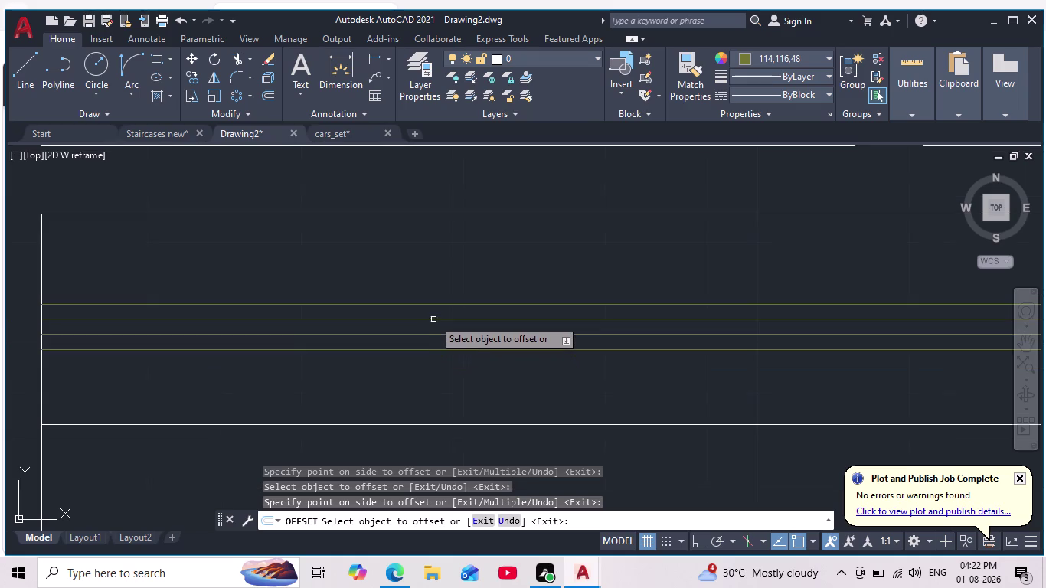
scroll(down, 3)
scroll(up, 3)
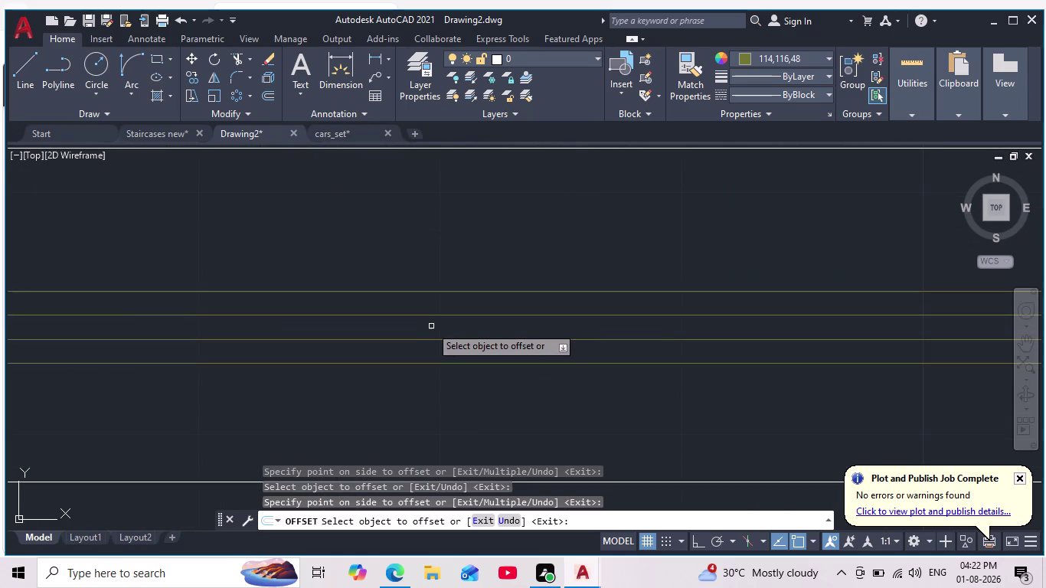
scroll(down, 3)
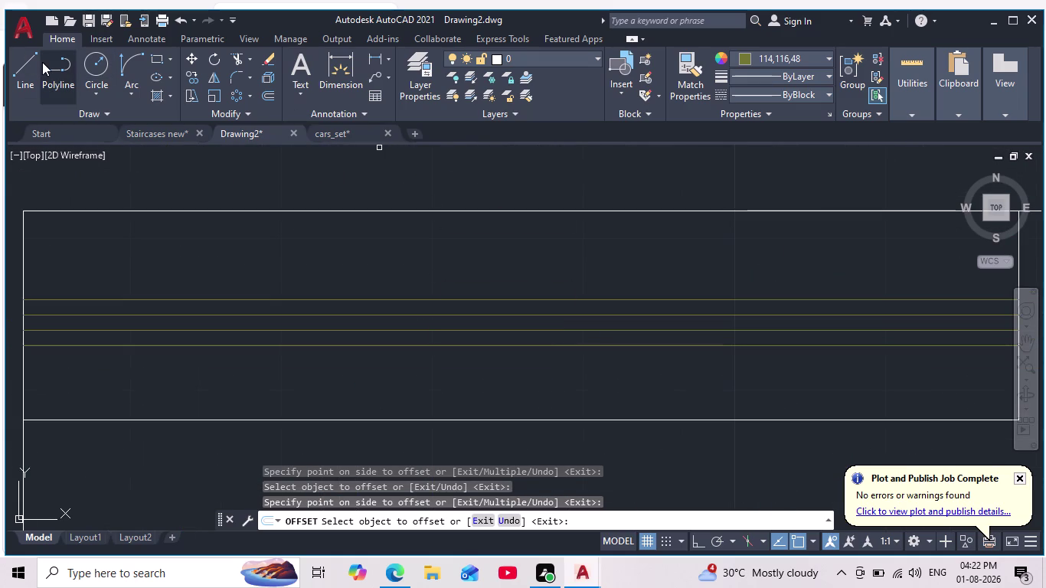
Try the Hatch command, then cancel the offset operation.
key(h)
key(Return)
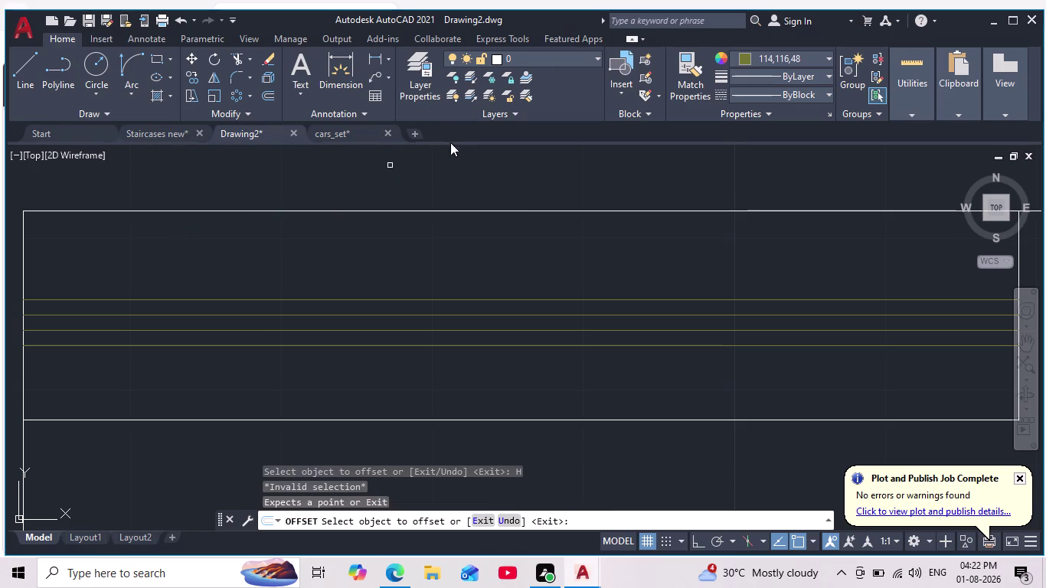
key(Escape)
key(Escape)
key(Escape)
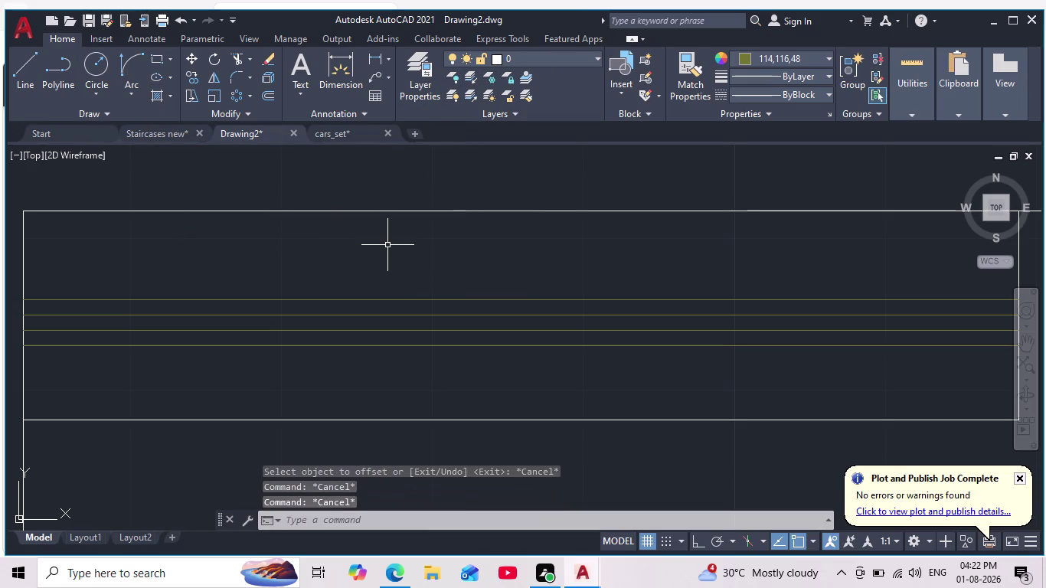
Fill the upper and lower gaps between the olive lines with a solid 114,116,48 hatch.
key(h)
key(Return)
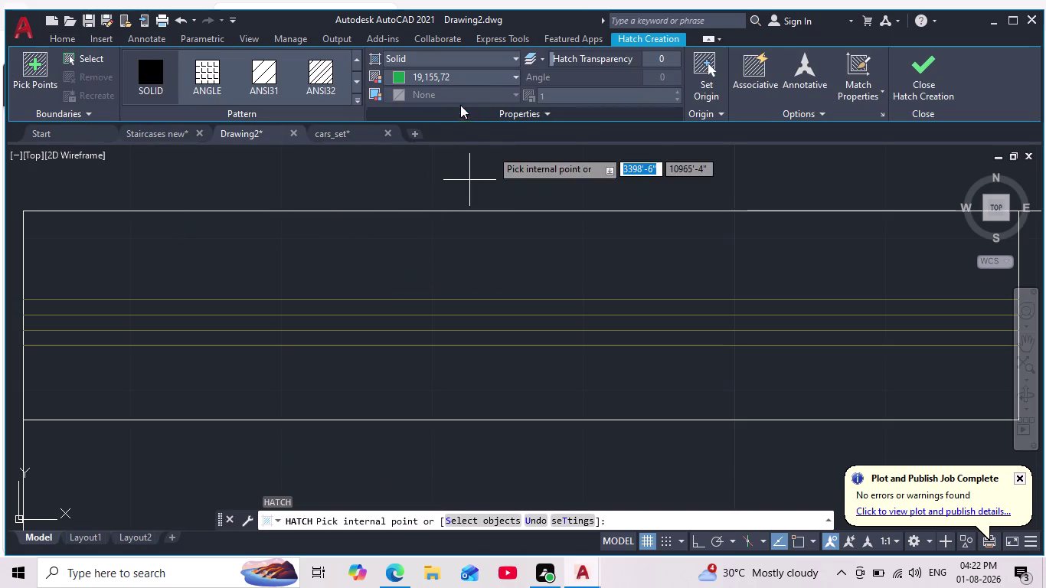
click(404, 72)
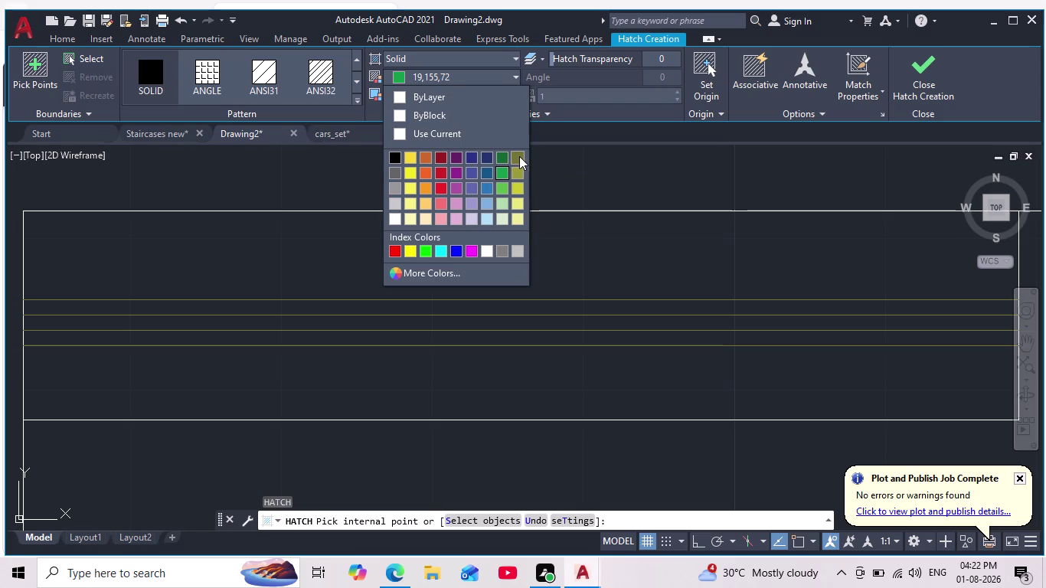
click(519, 156)
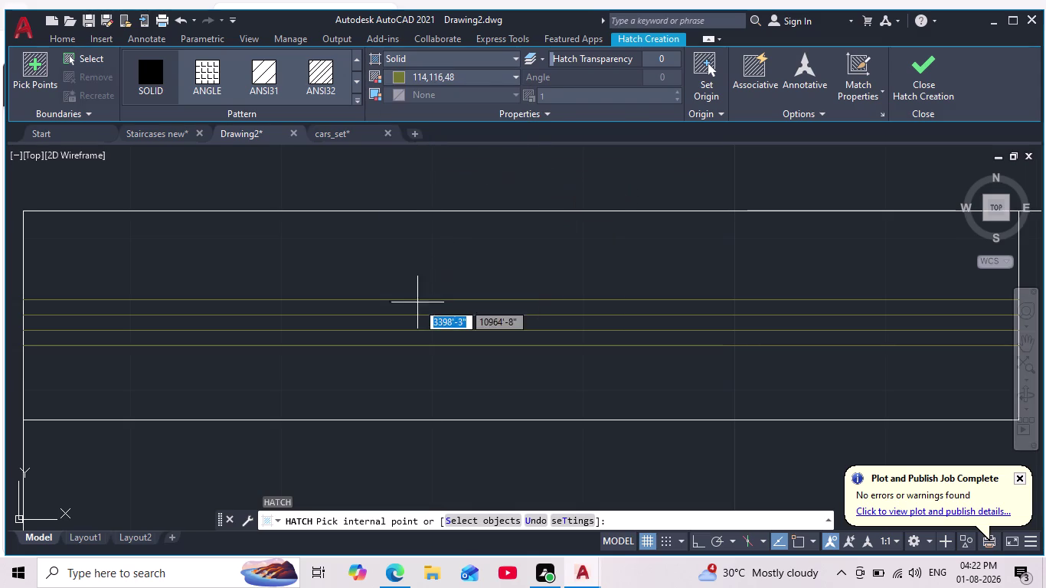
scroll(down, 3)
click(390, 303)
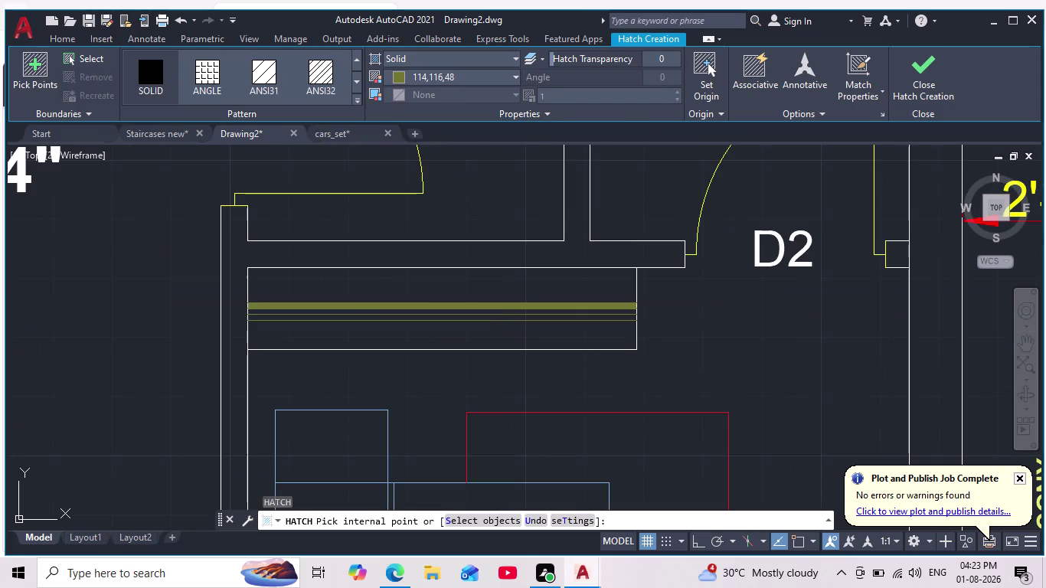
scroll(up, 3)
click(378, 332)
scroll(down, 3)
key(Escape)
scroll(down, 3)
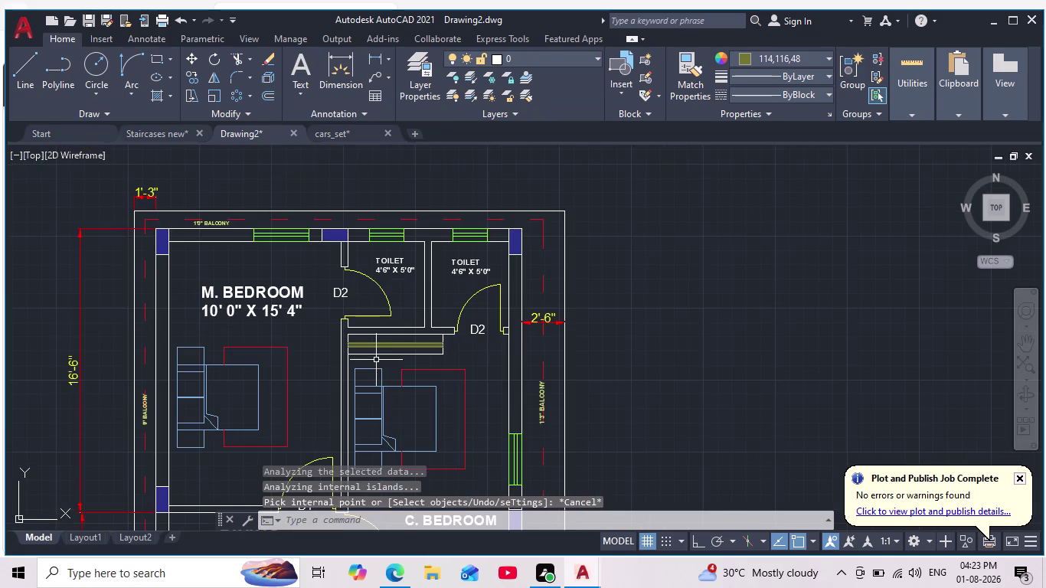
scroll(up, 3)
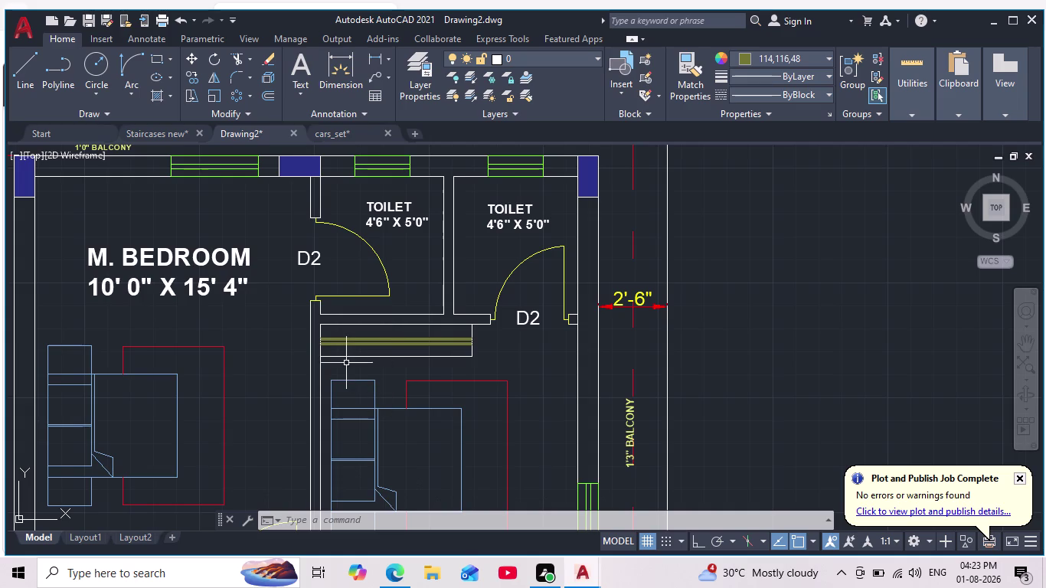
scroll(up, 3)
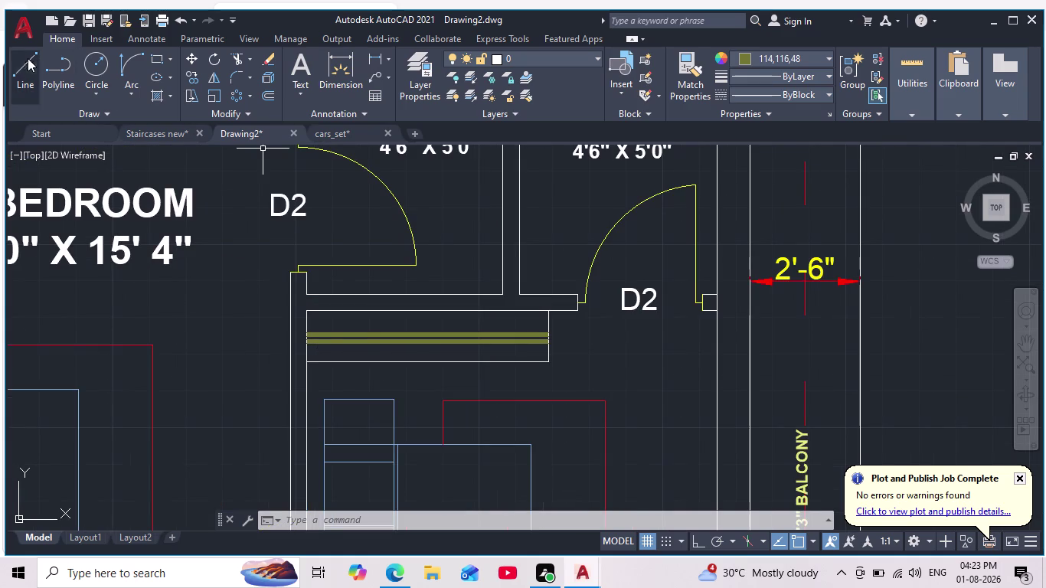
Abandon a first line attempt and reset the current drawing colour to ByLayer.
click(28, 68)
scroll(up, 3)
middle_drag(325, 288, 357, 281)
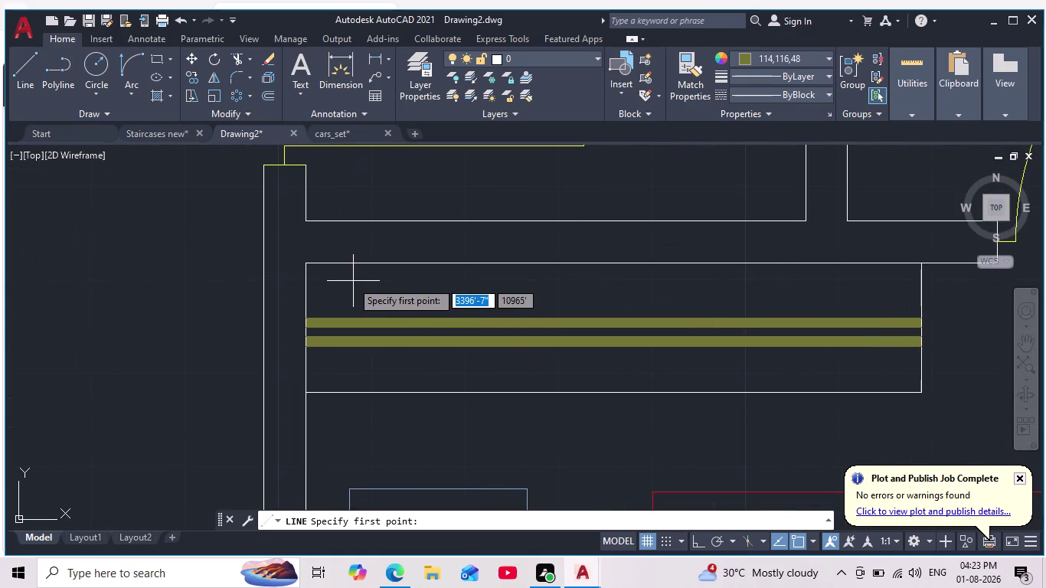
click(349, 282)
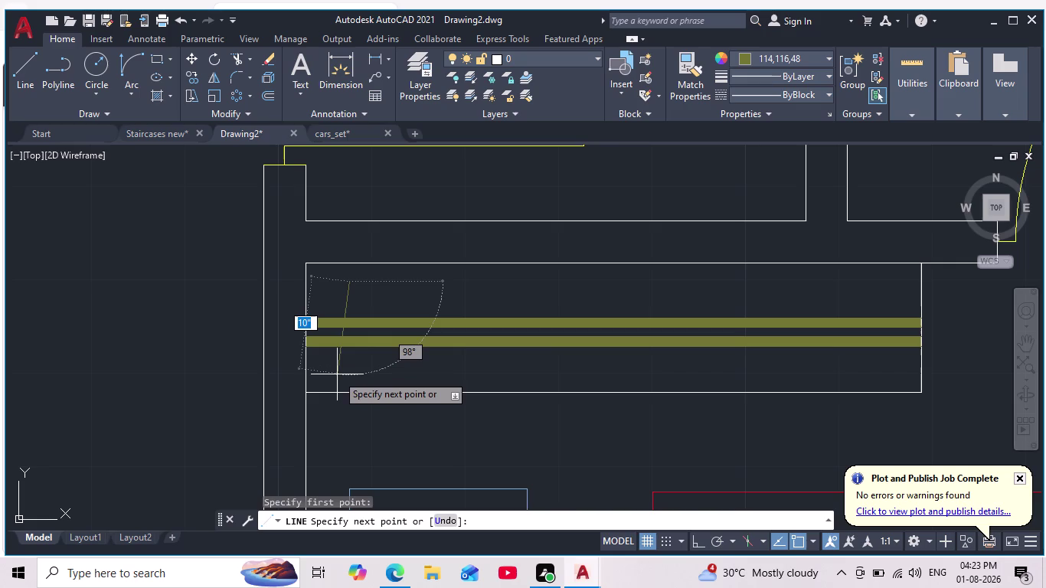
key(Escape)
click(741, 58)
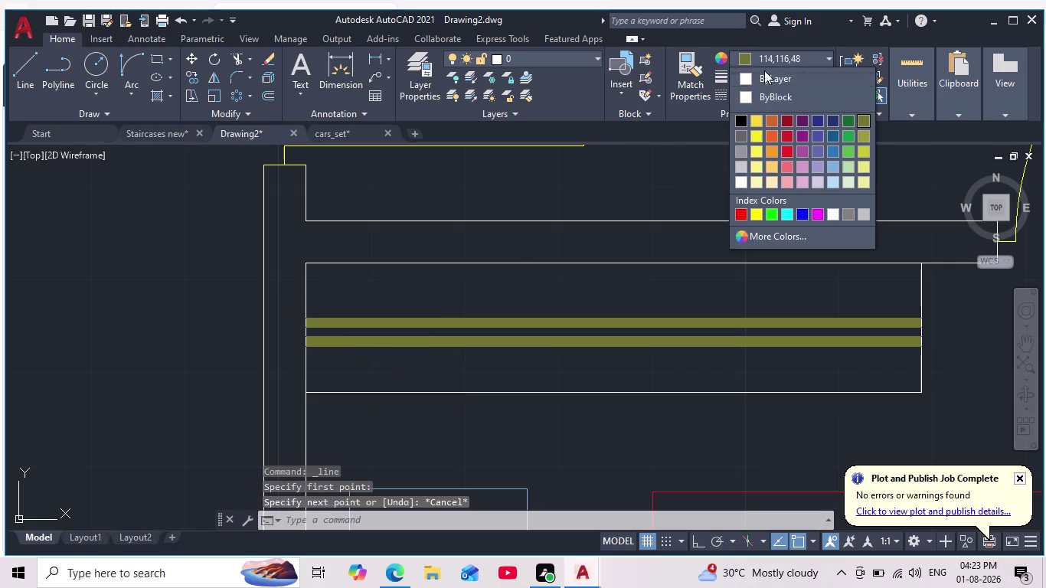
click(746, 79)
Draw a vertical line across the window strip near its left end.
click(24, 68)
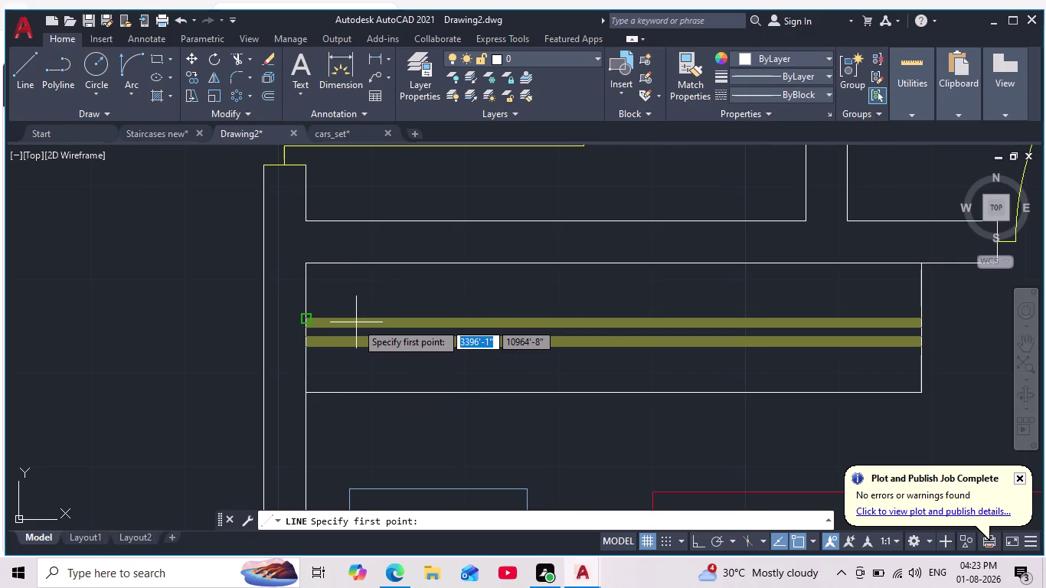
click(337, 287)
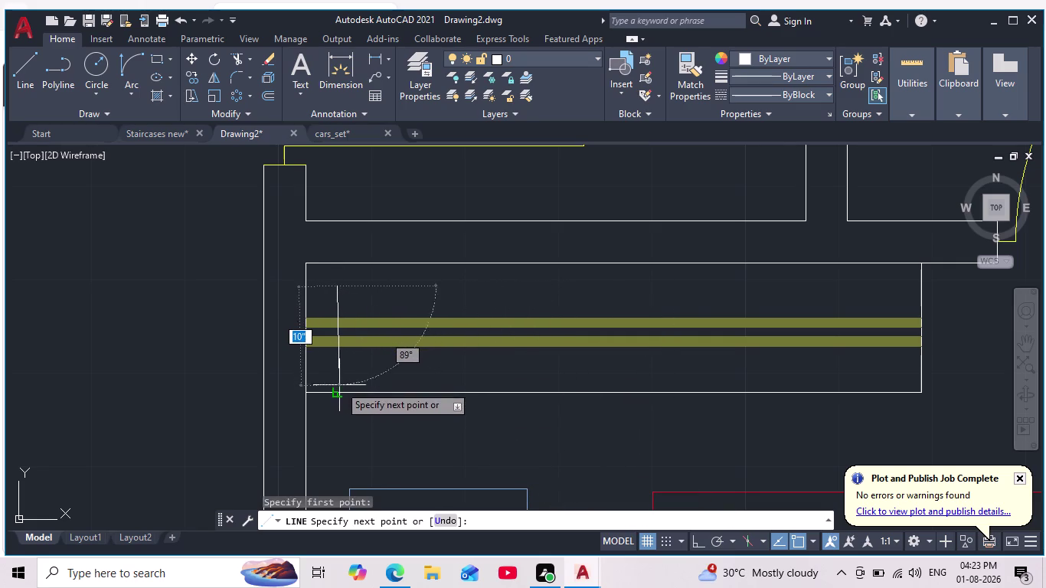
scroll(up, 3)
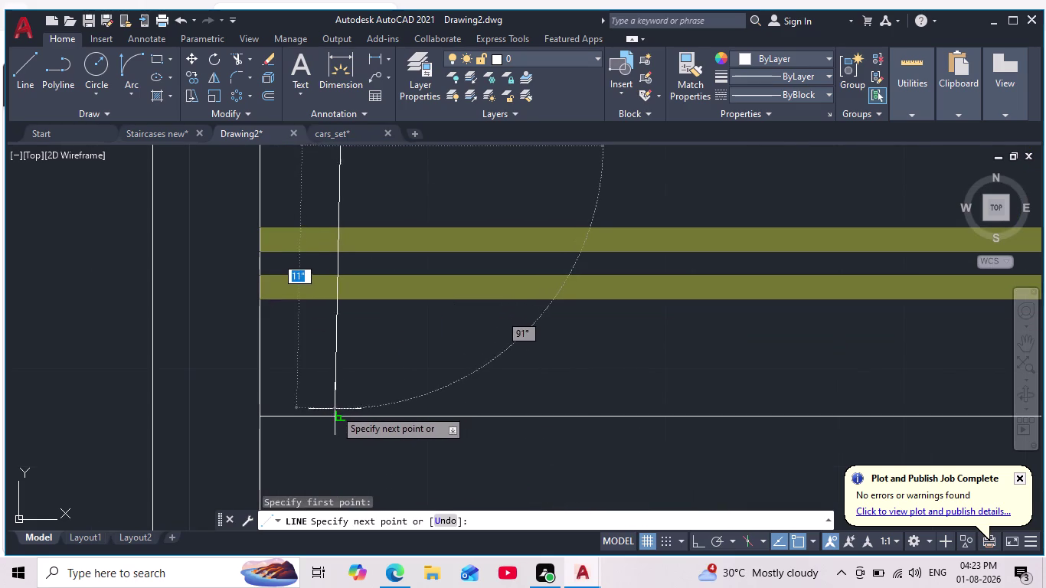
scroll(down, 3)
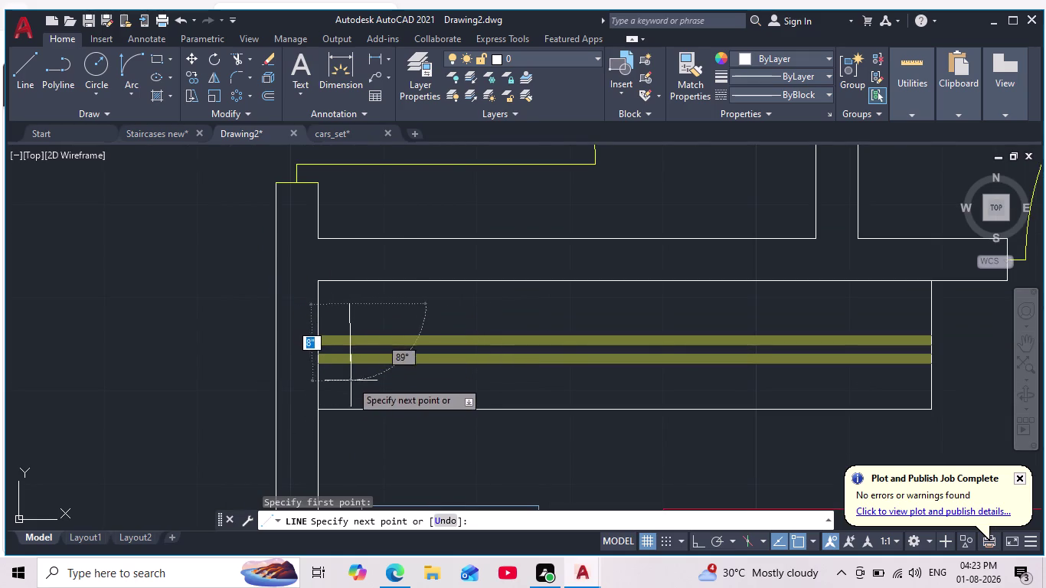
click(694, 540)
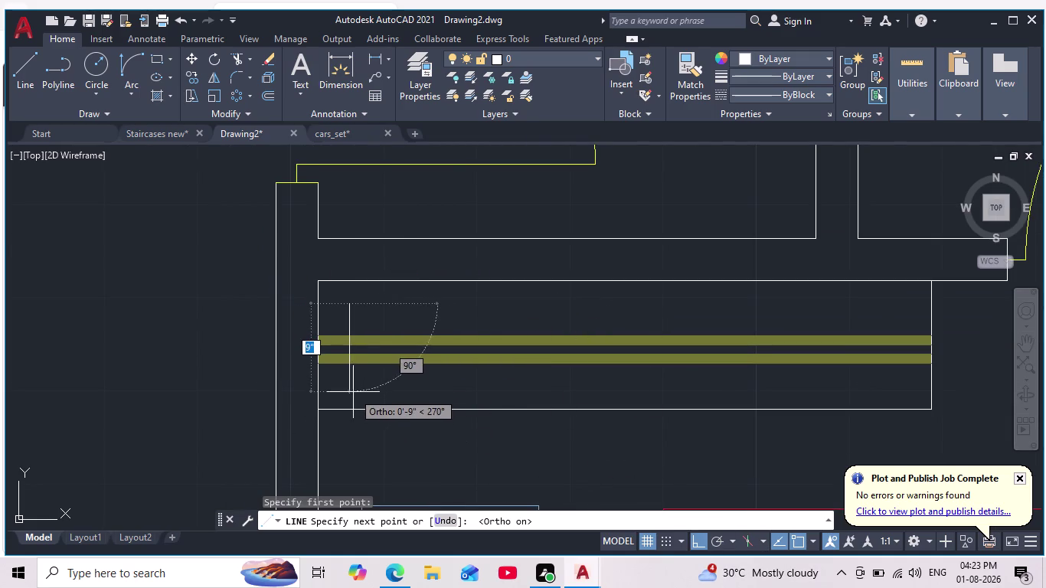
scroll(down, 3)
click(350, 395)
key(Escape)
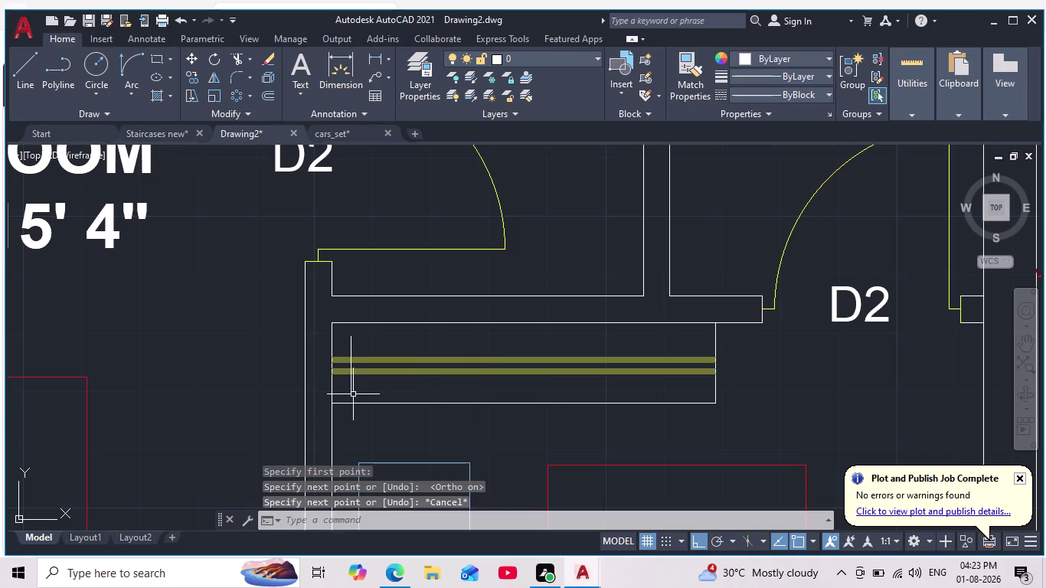
scroll(up, 3)
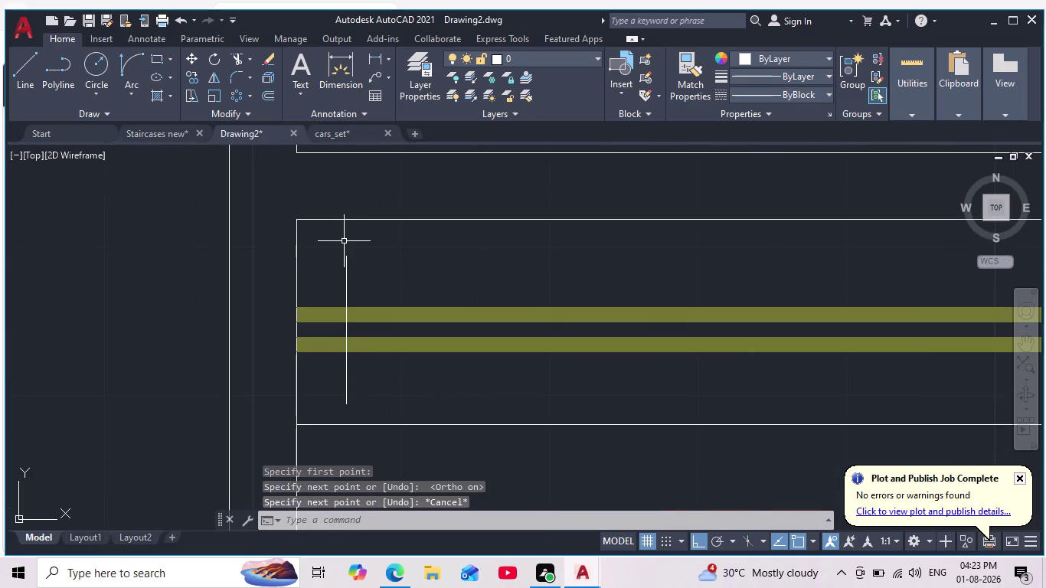
Try offsetting the vertical line by 2, then cancel the offset.
key(o)
key(Return)
key(2)
key(Return)
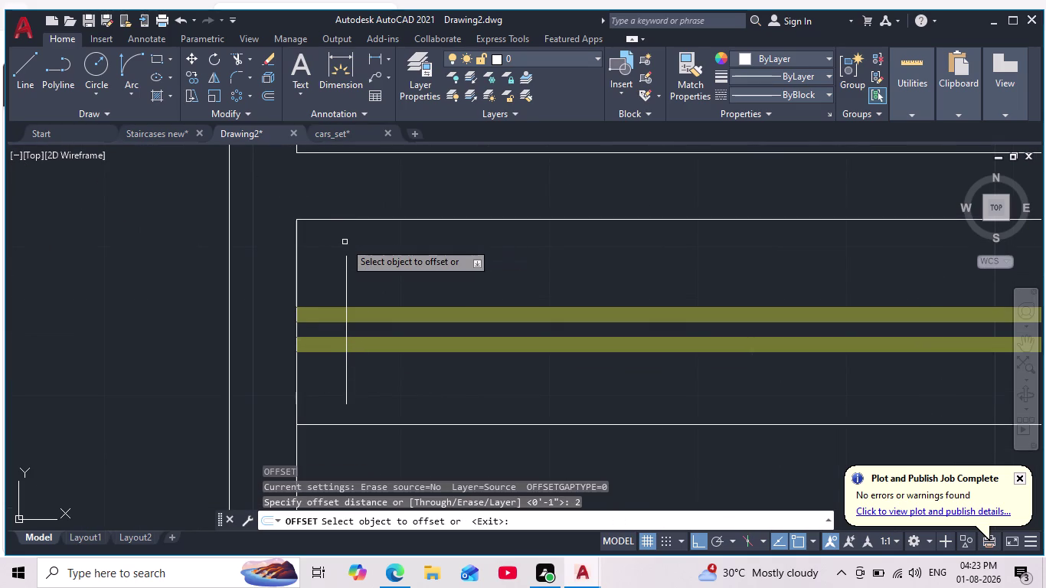
click(347, 282)
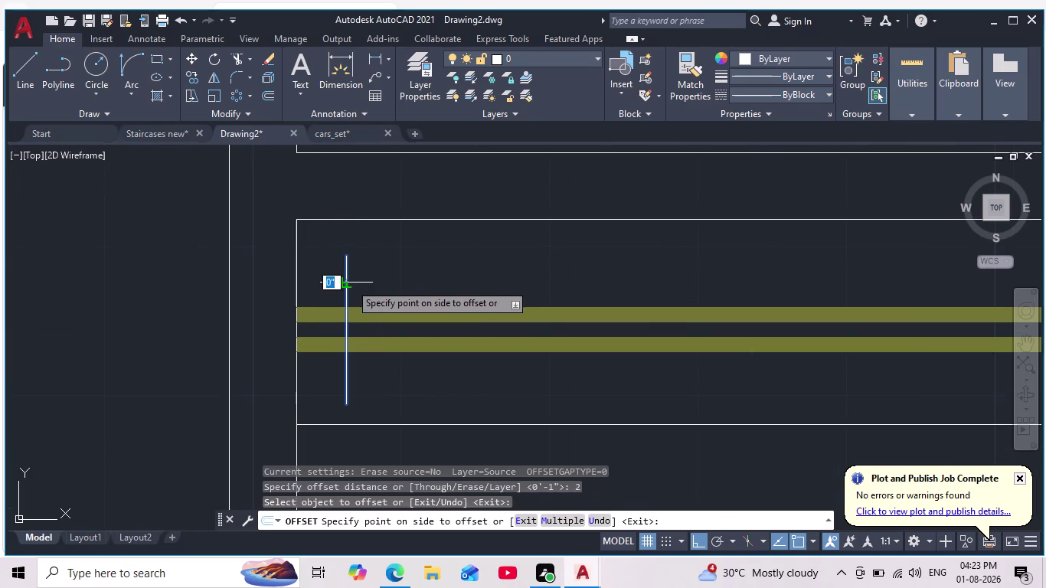
key(Escape)
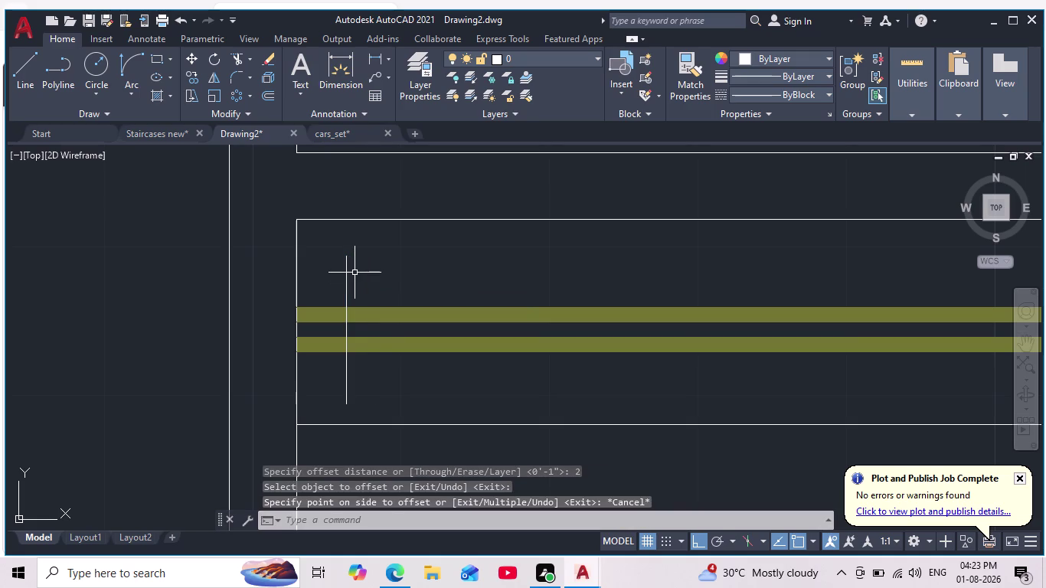
Offset the vertical line by 1, placing the copy beside it.
key(o)
key(Return)
key(1)
key(Return)
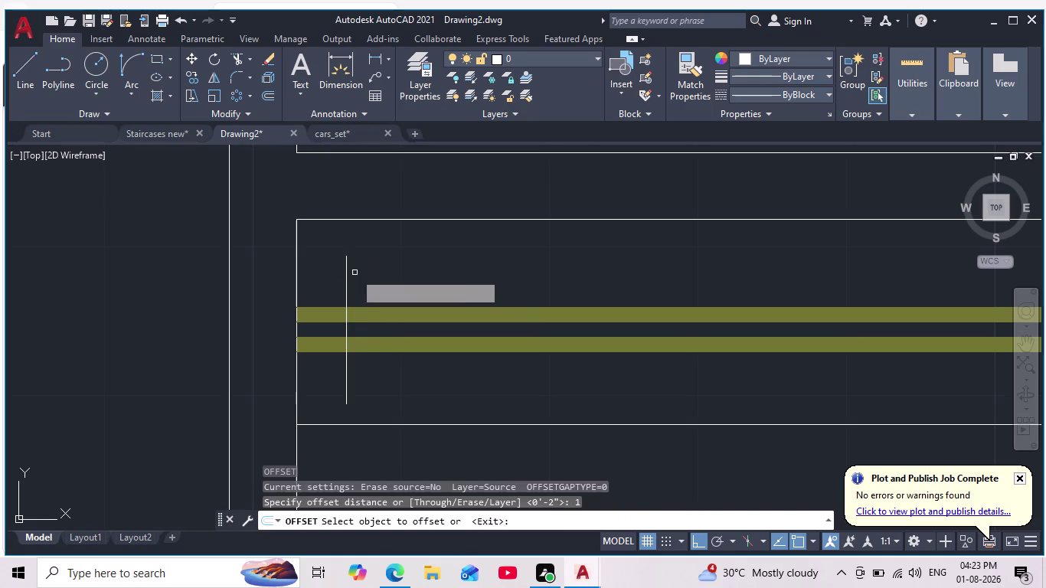
click(346, 277)
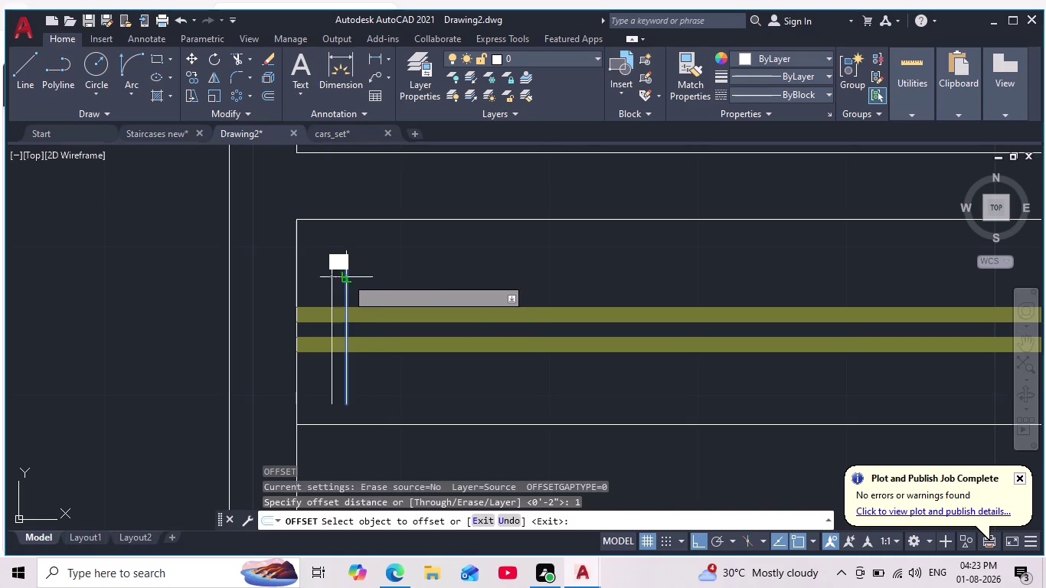
click(375, 277)
scroll(down, 3)
middle_click(389, 304)
Join the top ends of the two vertical lines with a short line.
scroll(down, 3)
scroll(up, 3)
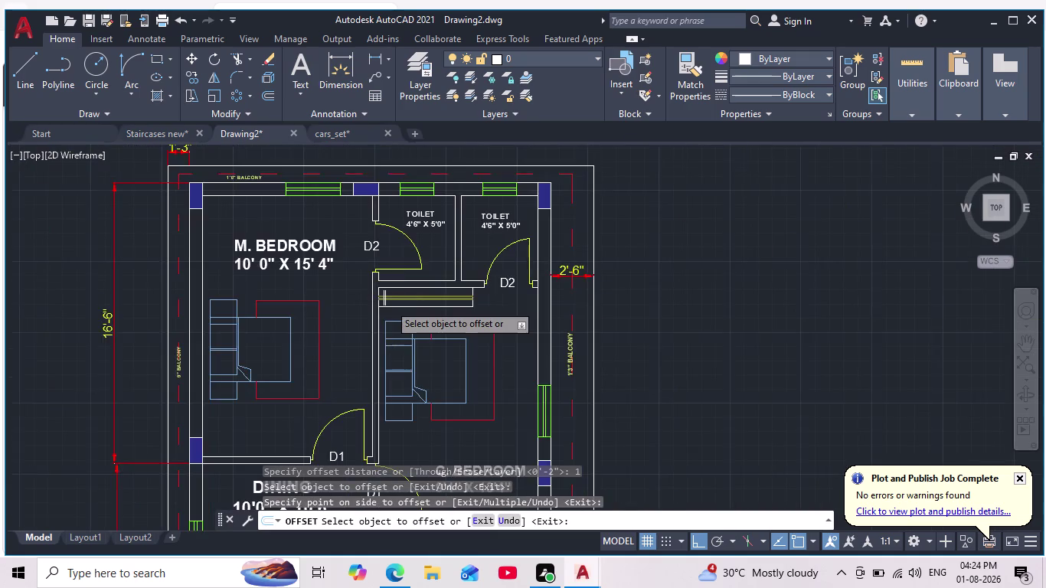
scroll(up, 3)
key(Escape)
scroll(up, 3)
middle_drag(398, 236, 408, 261)
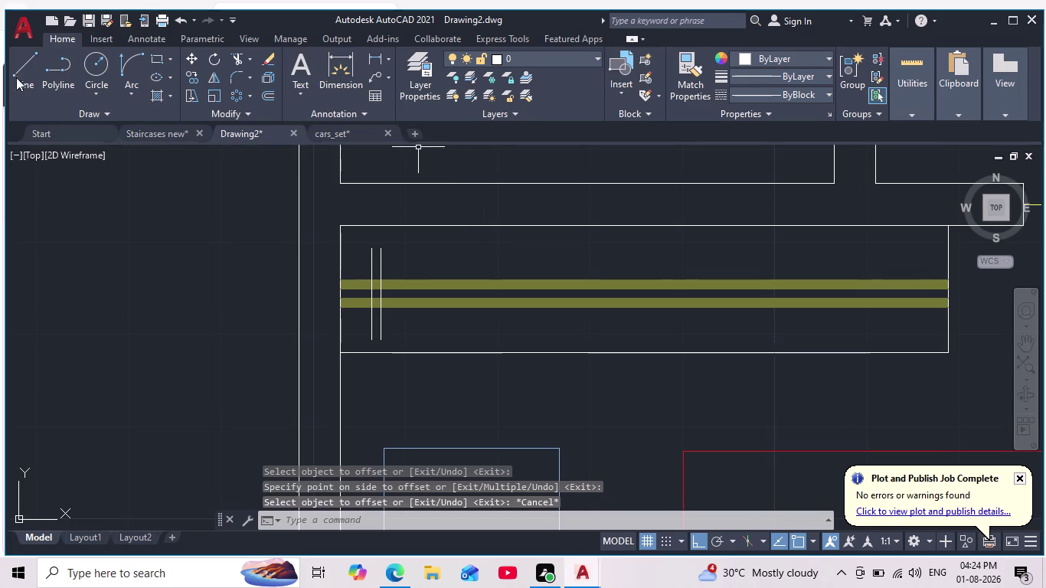
click(26, 67)
scroll(up, 3)
click(332, 226)
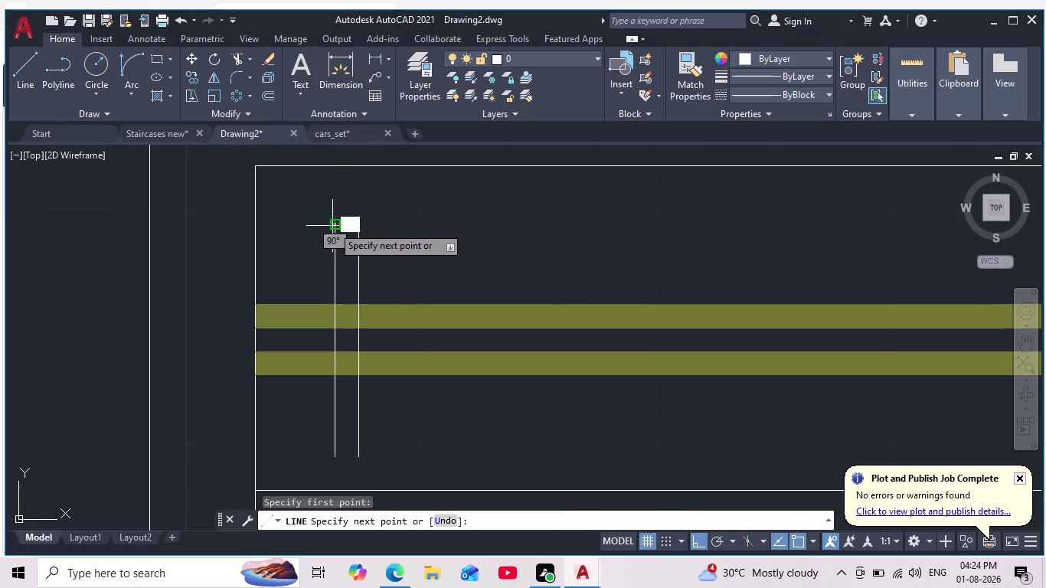
click(356, 232)
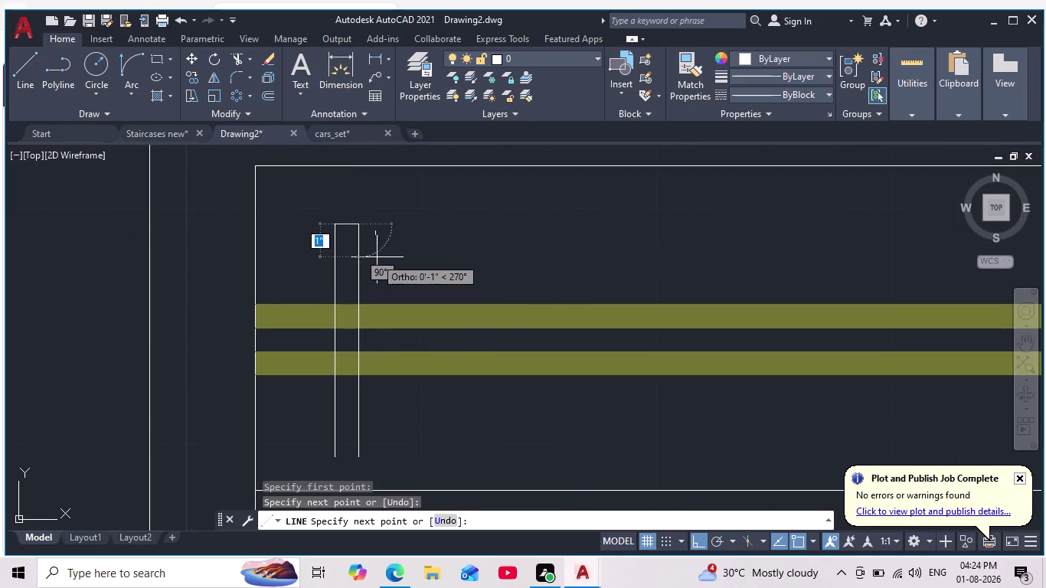
key(space)
Begin a line at the lower ends and undo the stray diagonal segment.
key(space)
scroll(up, 3)
middle_drag(366, 410, 380, 364)
scroll(down, 3)
key(space)
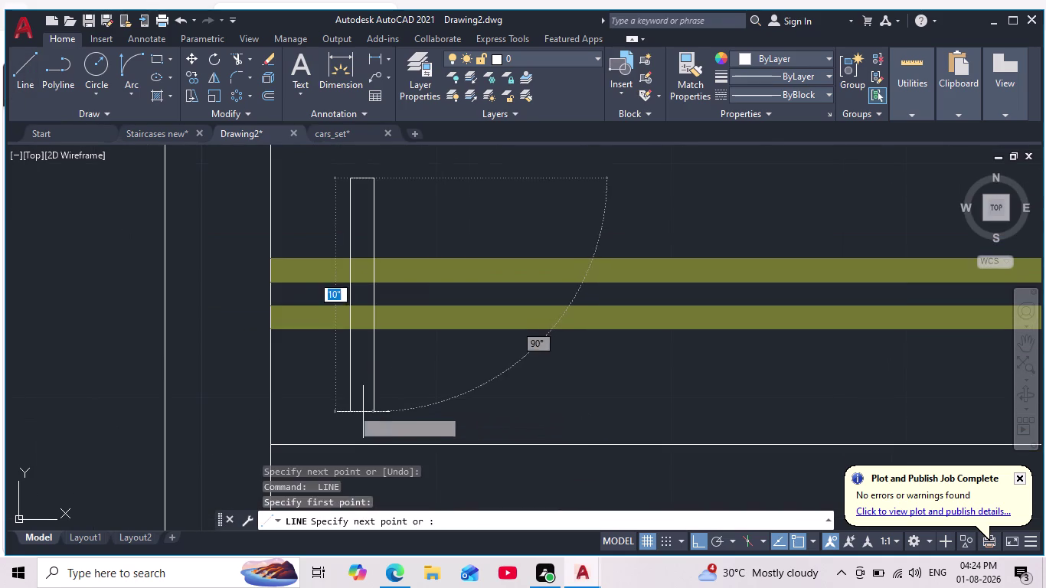
click(346, 408)
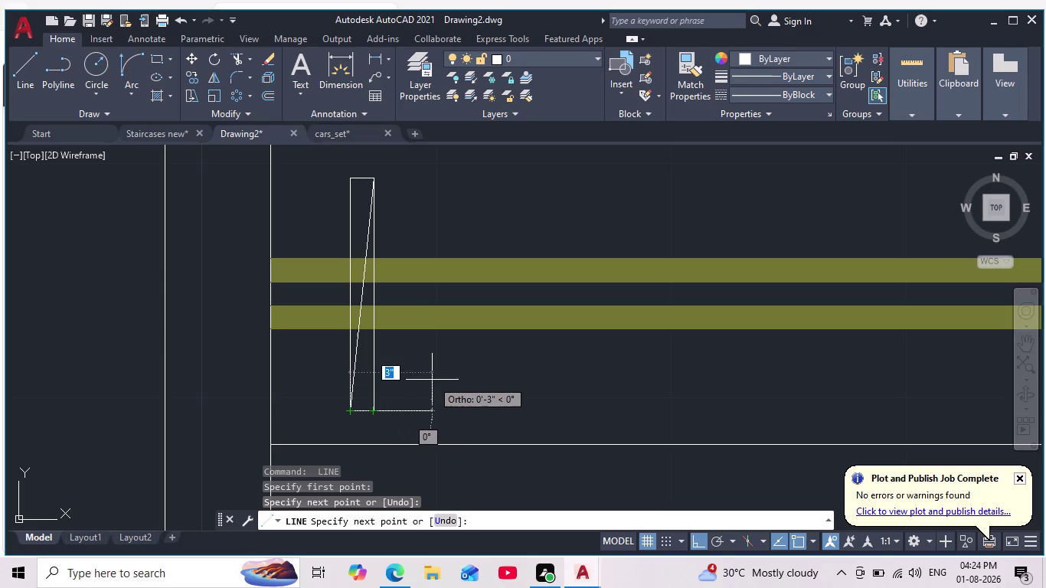
key(ctrl+z)
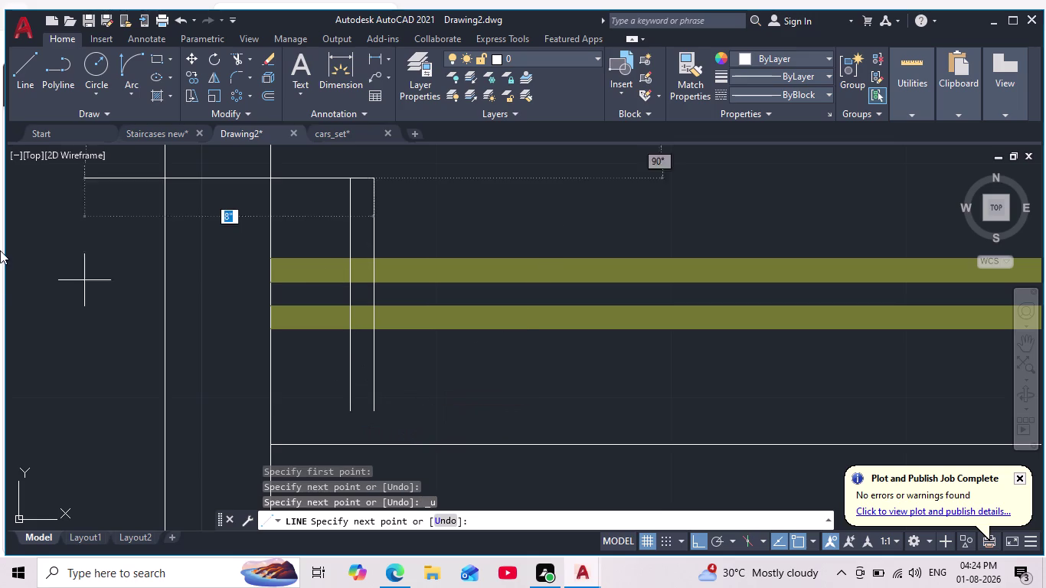
key(Escape)
Join the bottom ends of the two vertical lines to close the bar.
key(space)
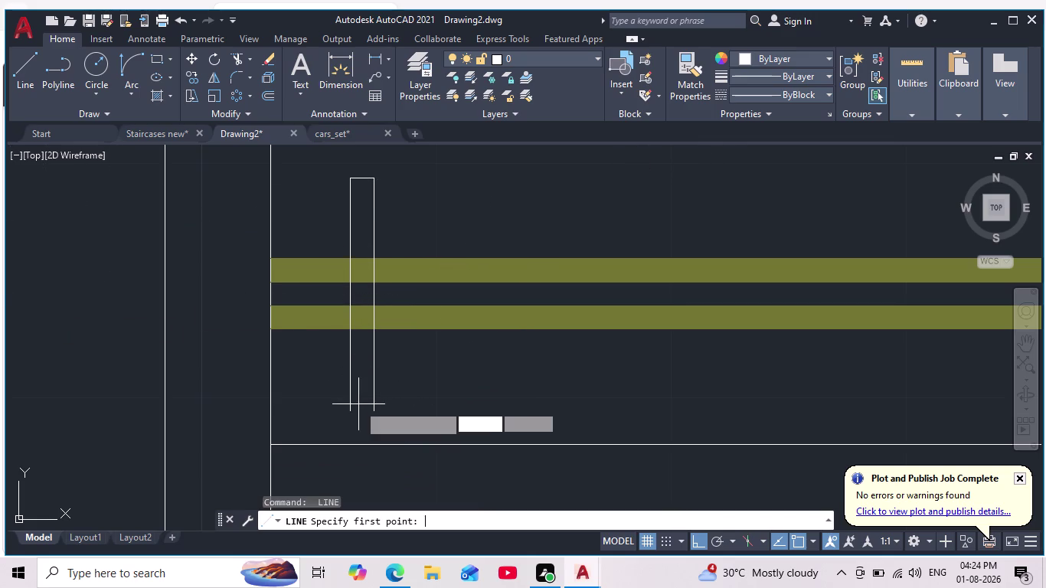
click(346, 407)
click(375, 409)
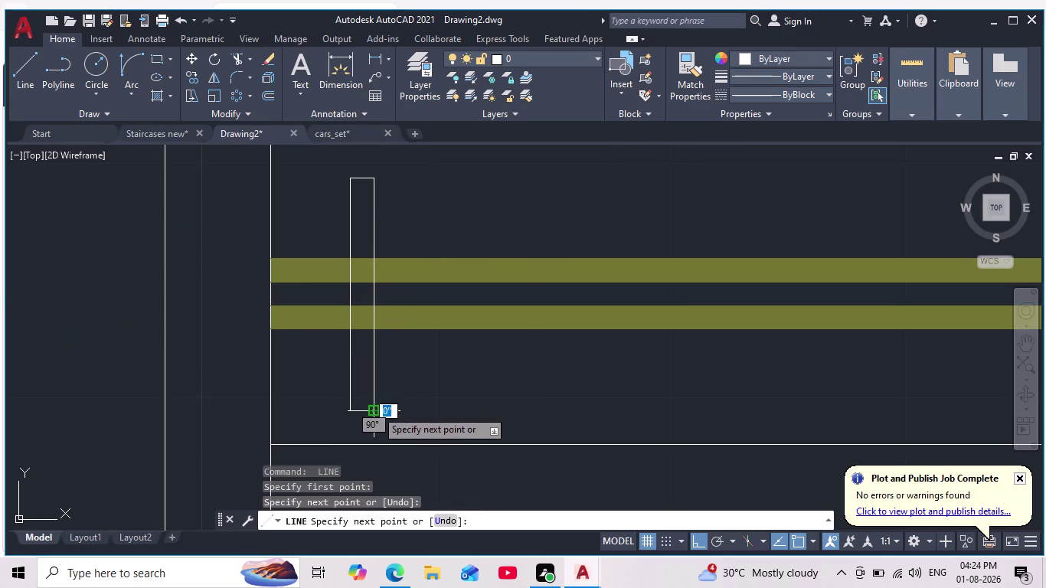
key(Escape)
scroll(down, 3)
scroll(down, 3)
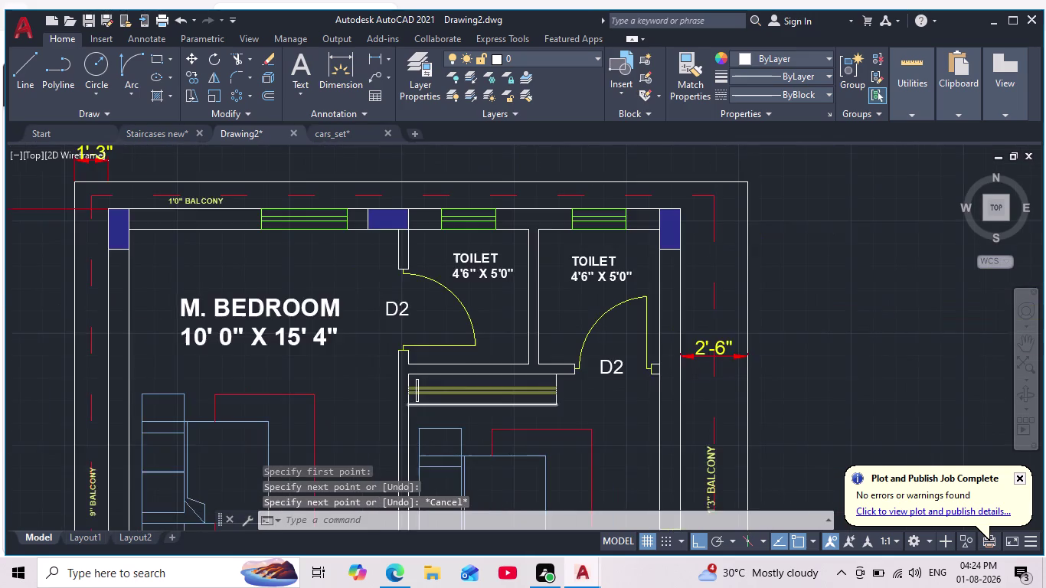
scroll(up, 3)
middle_drag(430, 406, 442, 374)
scroll(up, 3)
scroll(up, 3)
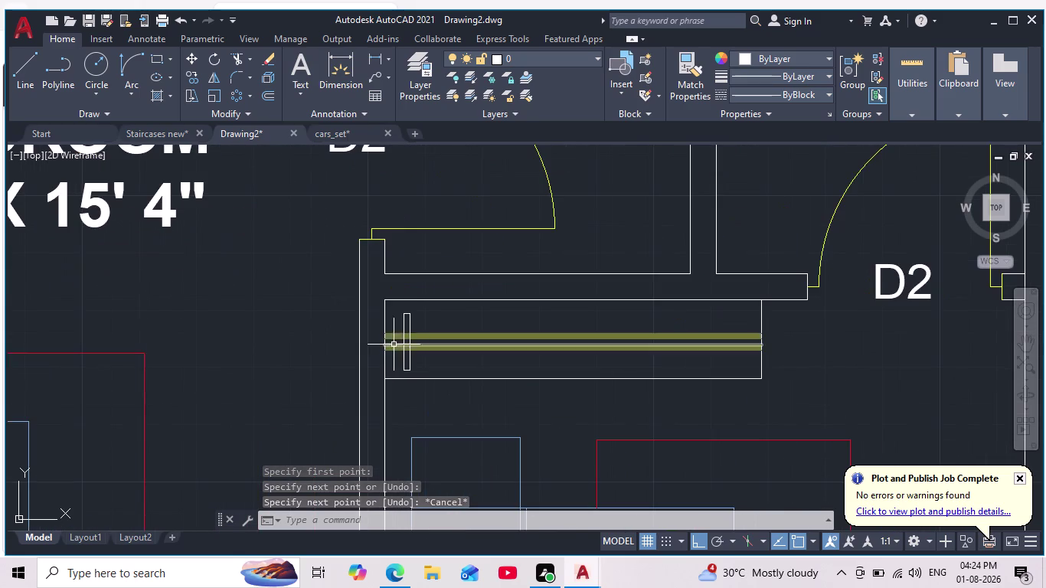
scroll(up, 3)
scroll(down, 3)
scroll(down, 3)
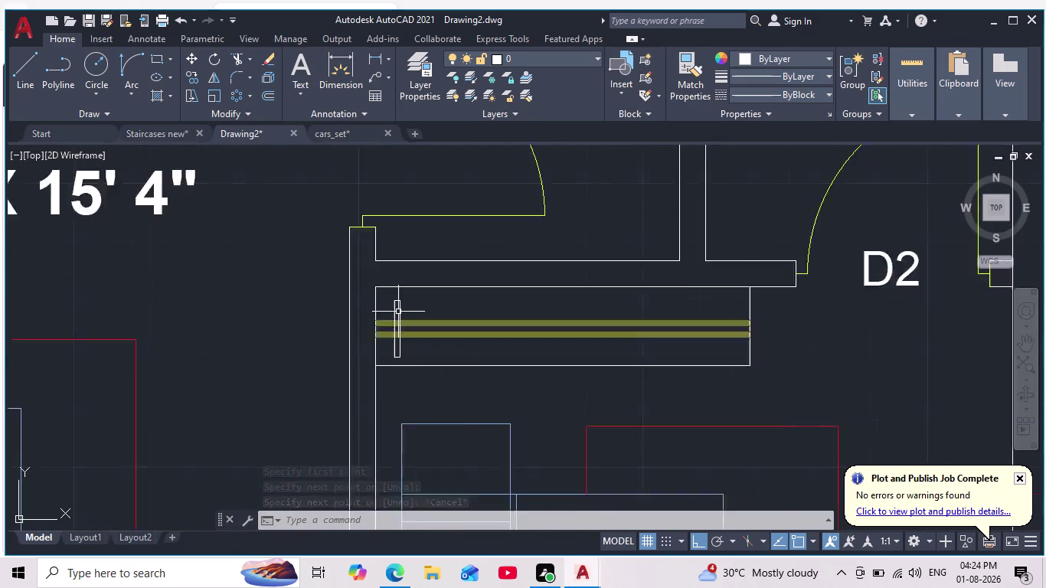
scroll(down, 3)
scroll(up, 3)
Select all edges of the new narrow vertical bar, including its top and bottom.
click(419, 300)
click(345, 308)
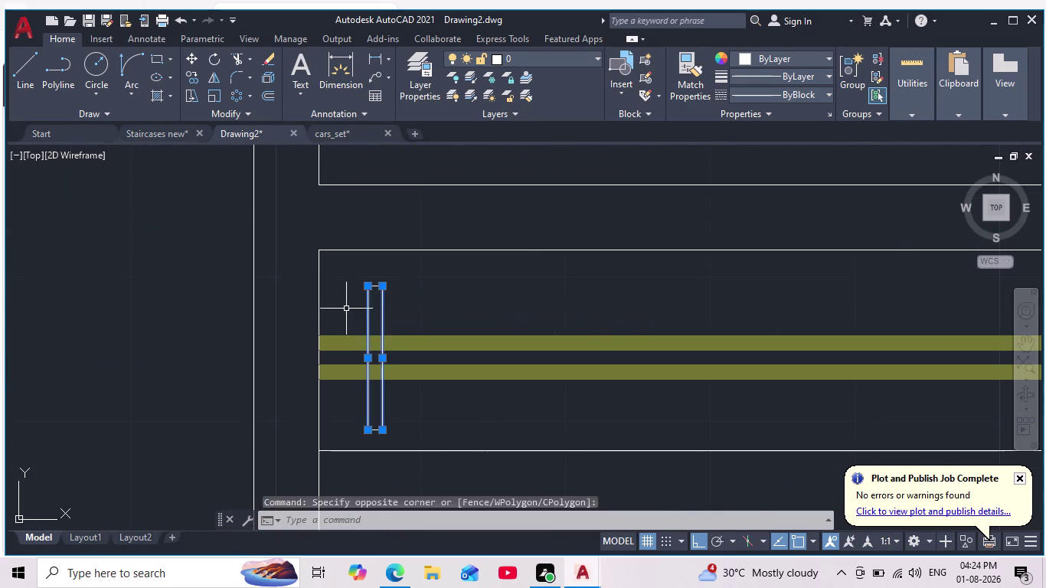
scroll(up, 3)
drag(419, 226, 408, 232)
click(294, 275)
scroll(down, 3)
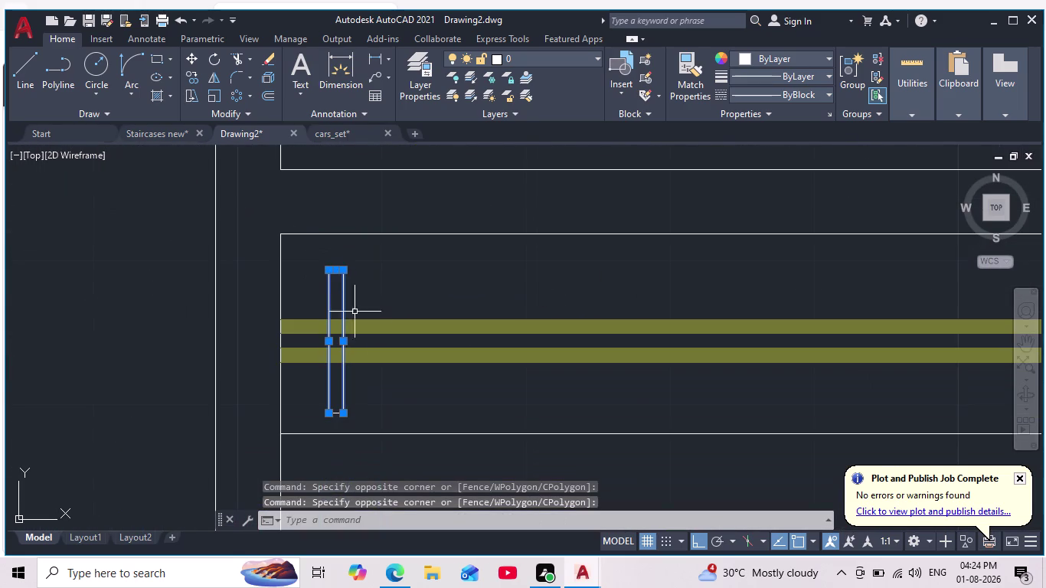
middle_drag(376, 393, 394, 375)
scroll(up, 3)
drag(378, 379, 374, 386)
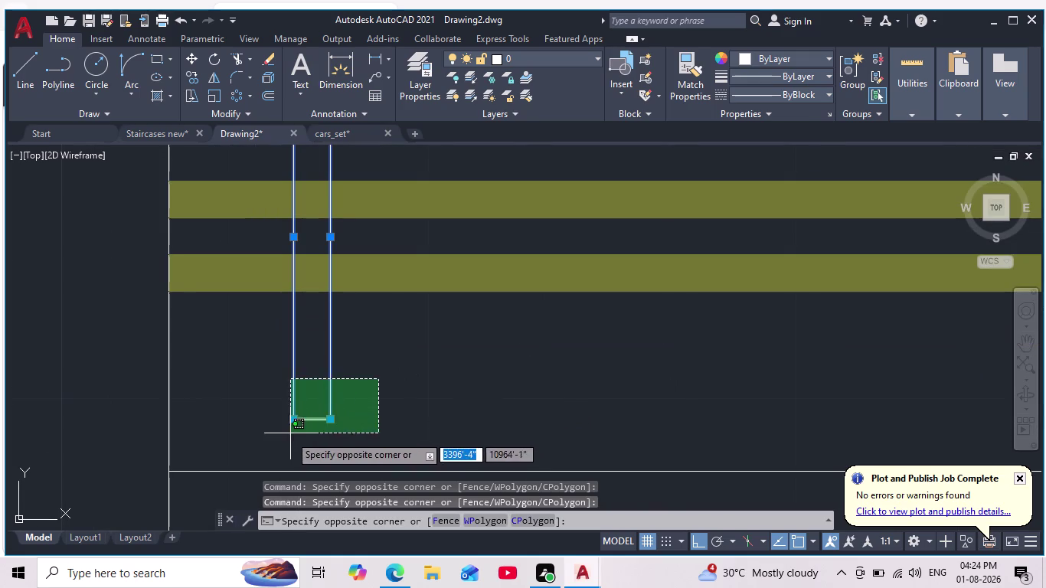
click(270, 440)
scroll(down, 3)
middle_drag(412, 389, 378, 375)
scroll(down, 3)
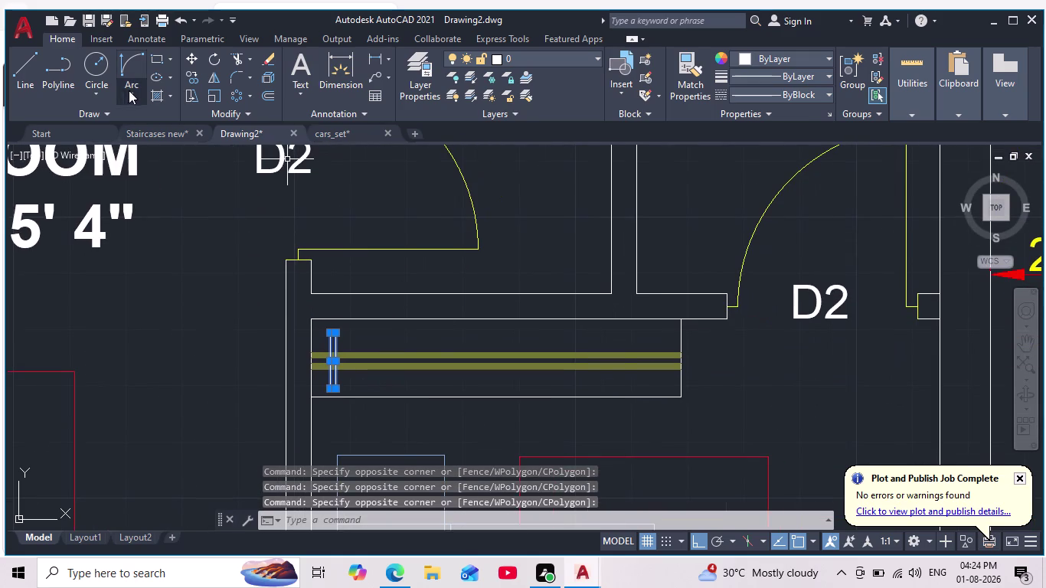
Copy the bar to twelve successive points along the strip beneath the toilets.
click(196, 76)
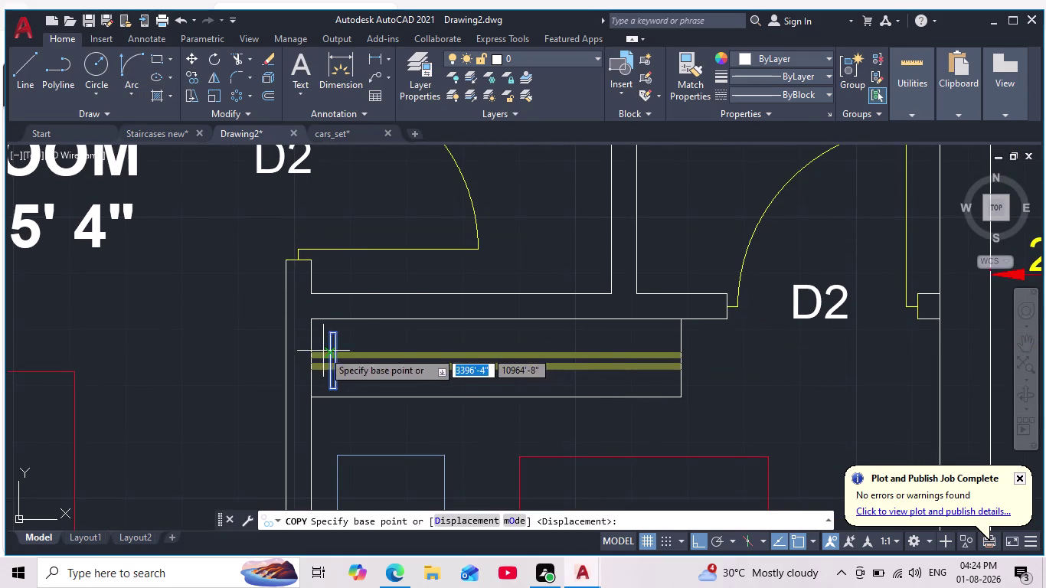
click(333, 336)
click(357, 336)
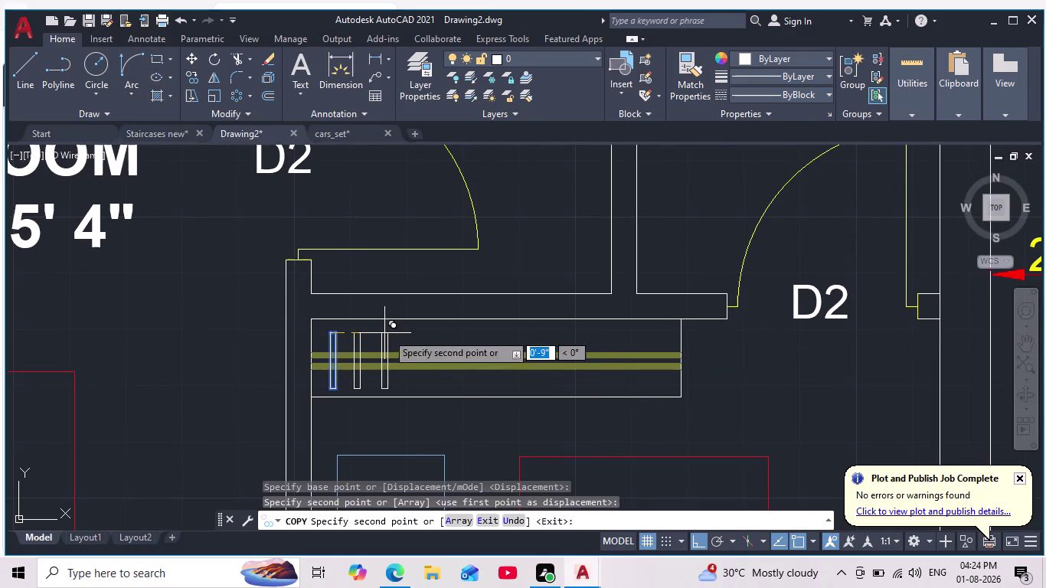
click(384, 336)
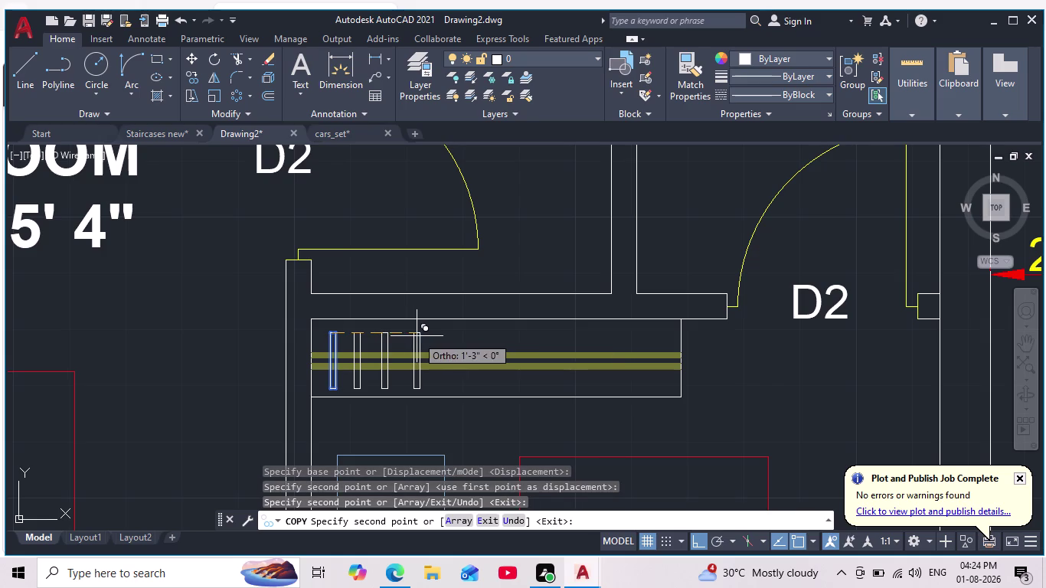
click(417, 336)
click(448, 339)
click(483, 338)
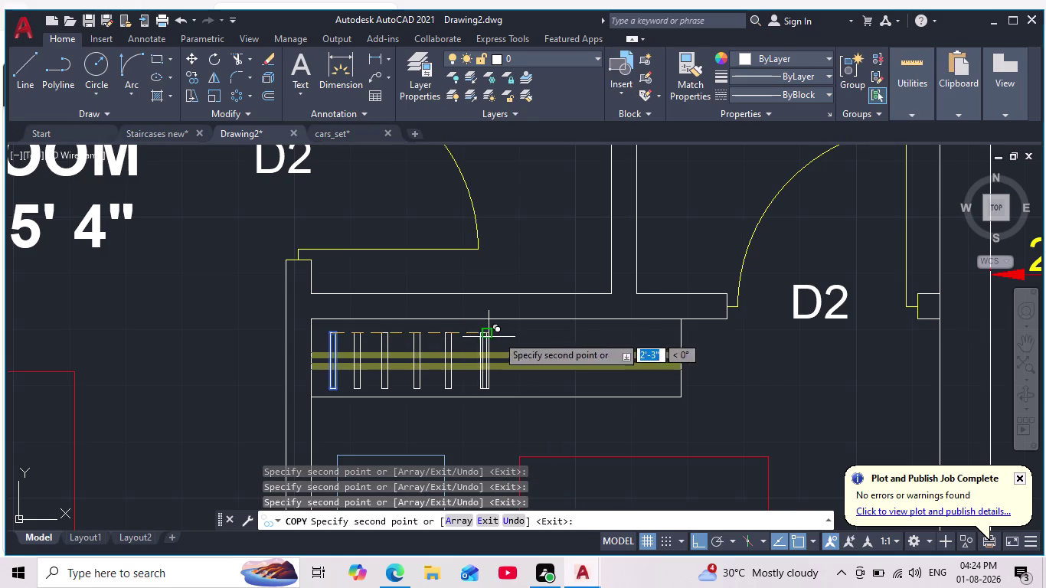
click(511, 335)
click(549, 339)
click(579, 338)
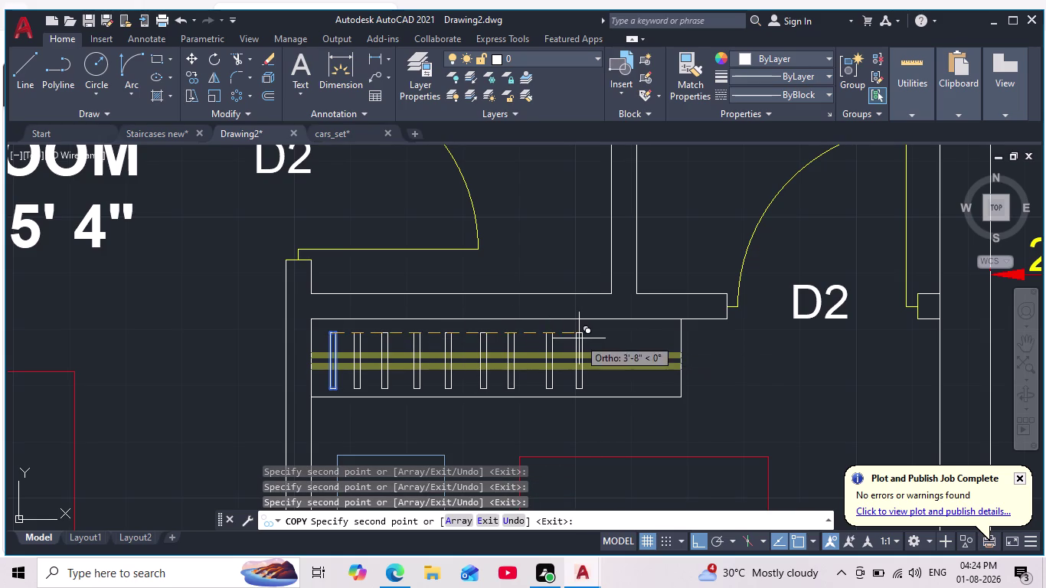
click(611, 338)
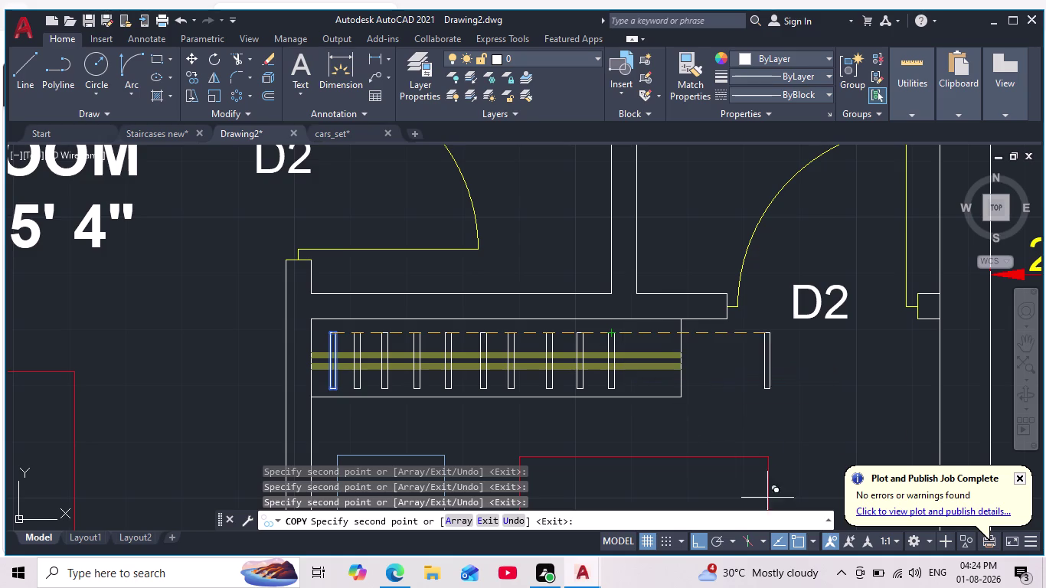
click(795, 540)
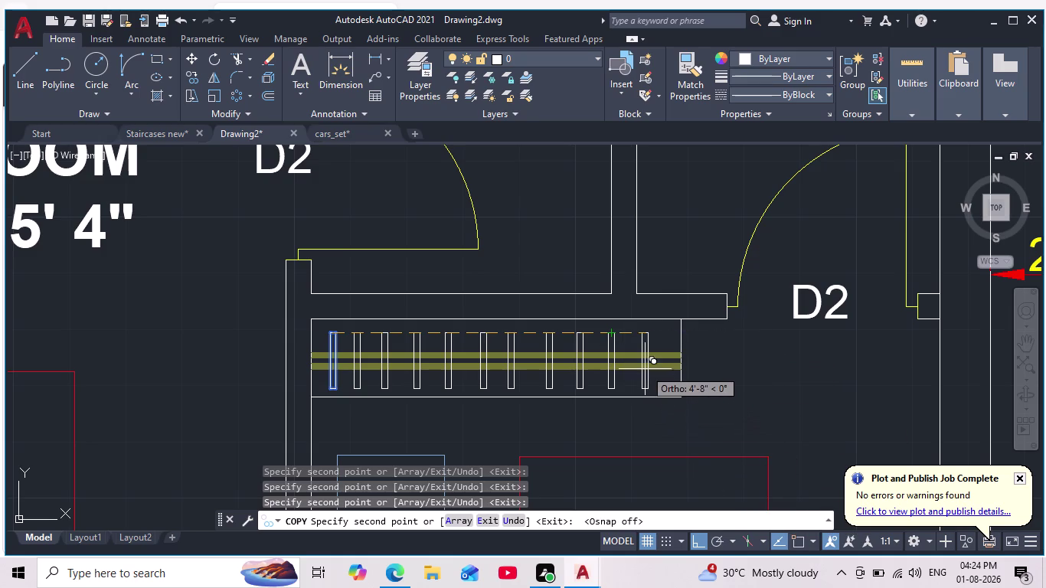
click(634, 367)
click(655, 368)
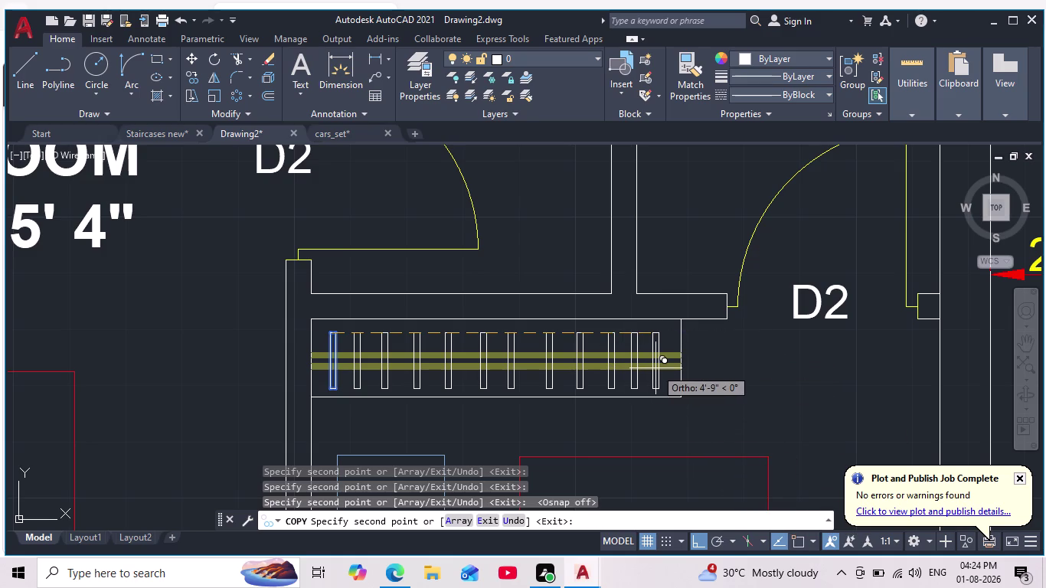
key(Escape)
scroll(down, 3)
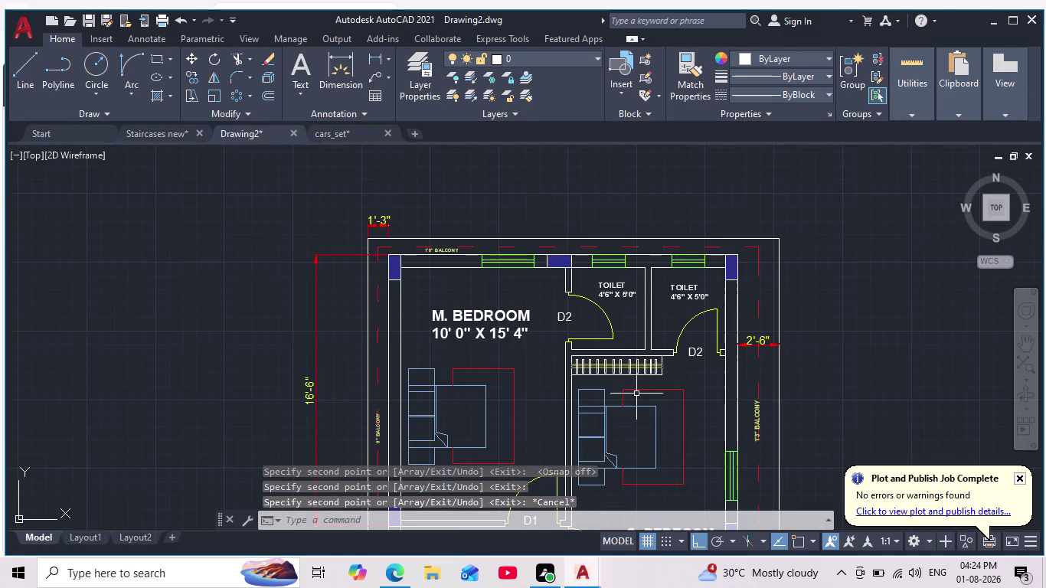
scroll(down, 3)
scroll(up, 3)
scroll(up, 3)
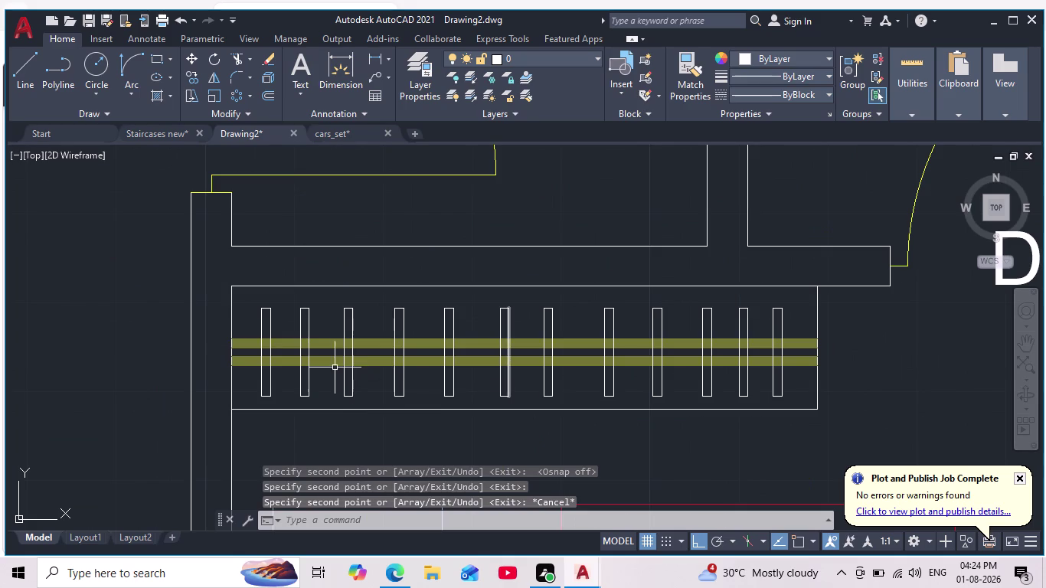
scroll(down, 3)
scroll(up, 3)
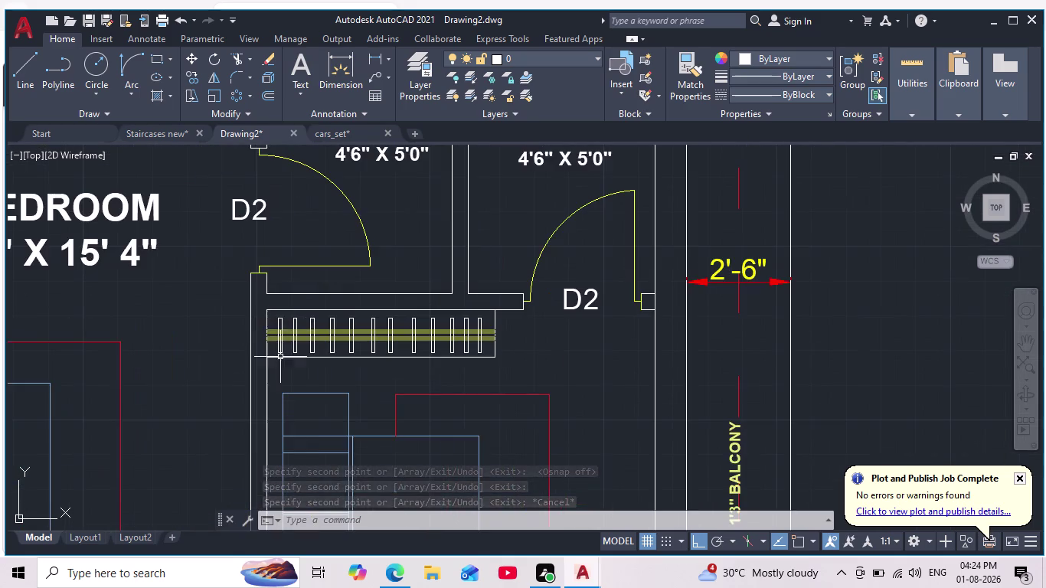
scroll(up, 3)
middle_drag(277, 313, 282, 361)
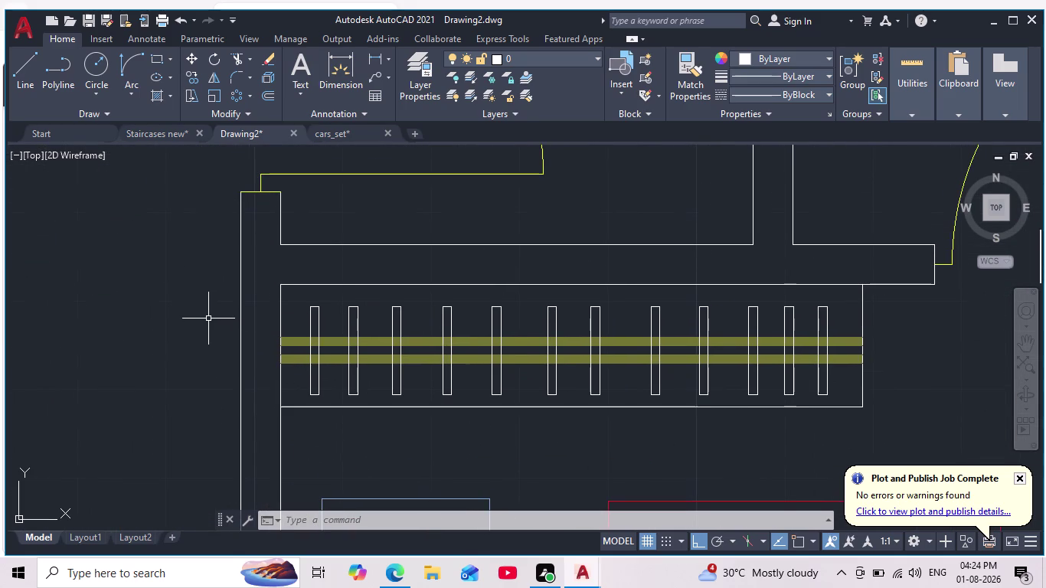
key(h)
key(Return)
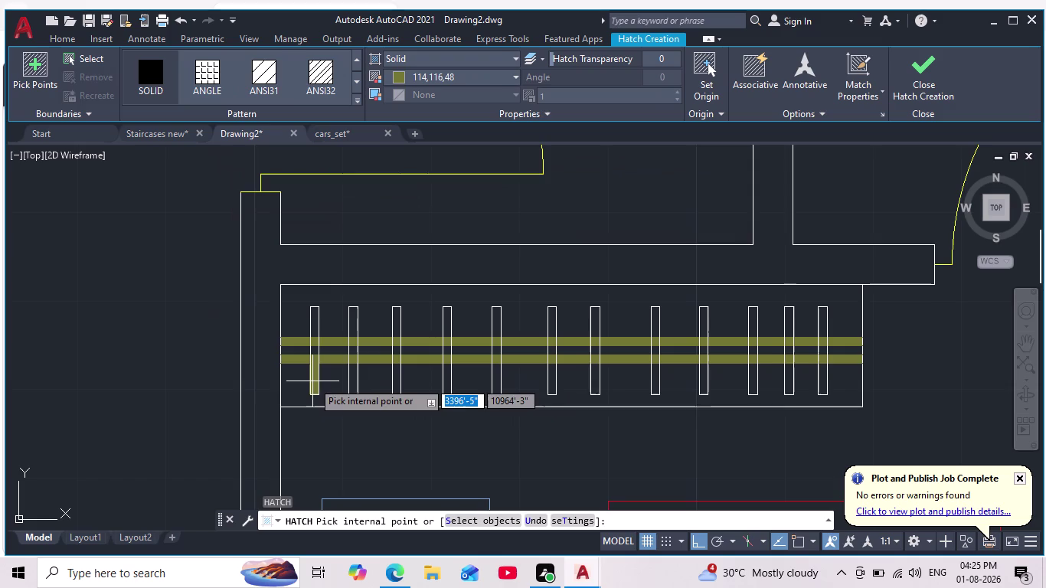
key(Escape)
key(Escape)
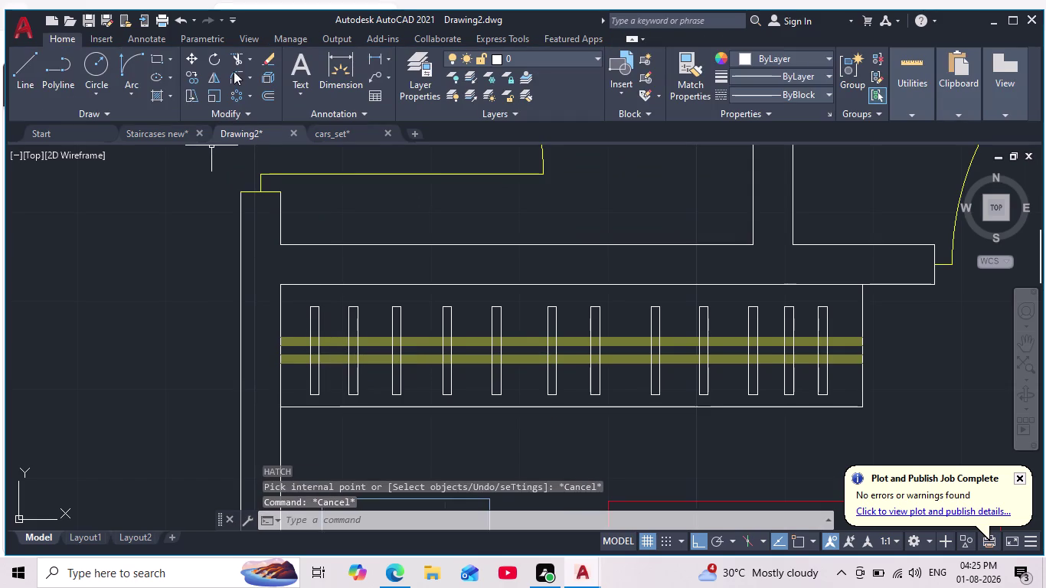
click(238, 58)
scroll(up, 3)
click(318, 342)
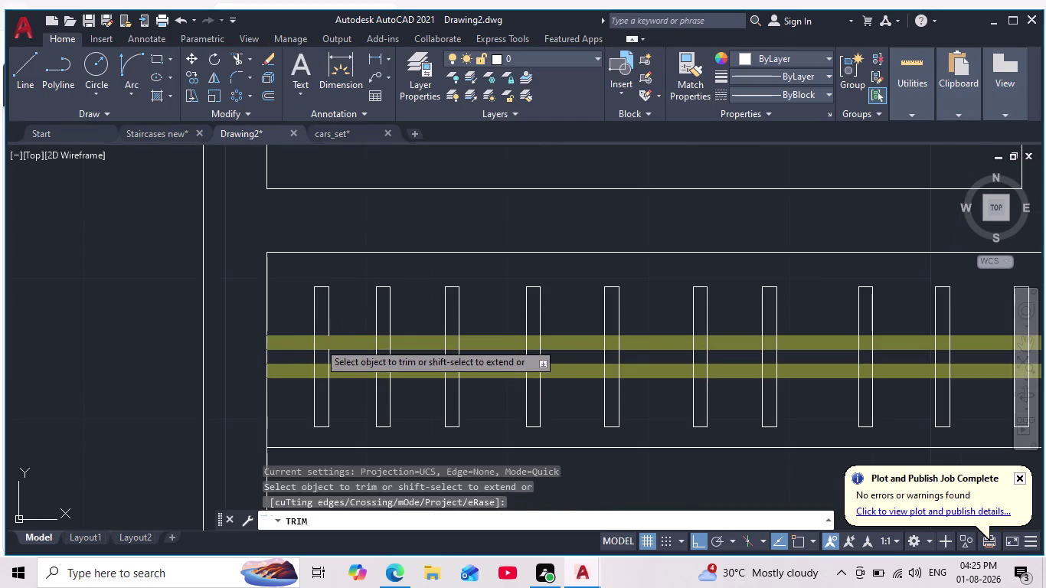
click(322, 337)
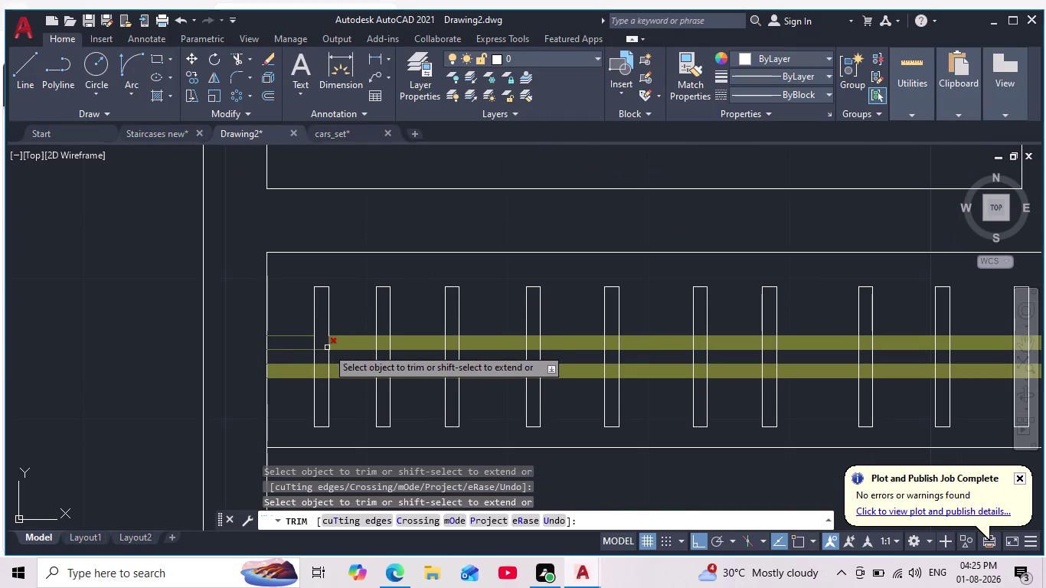
click(324, 349)
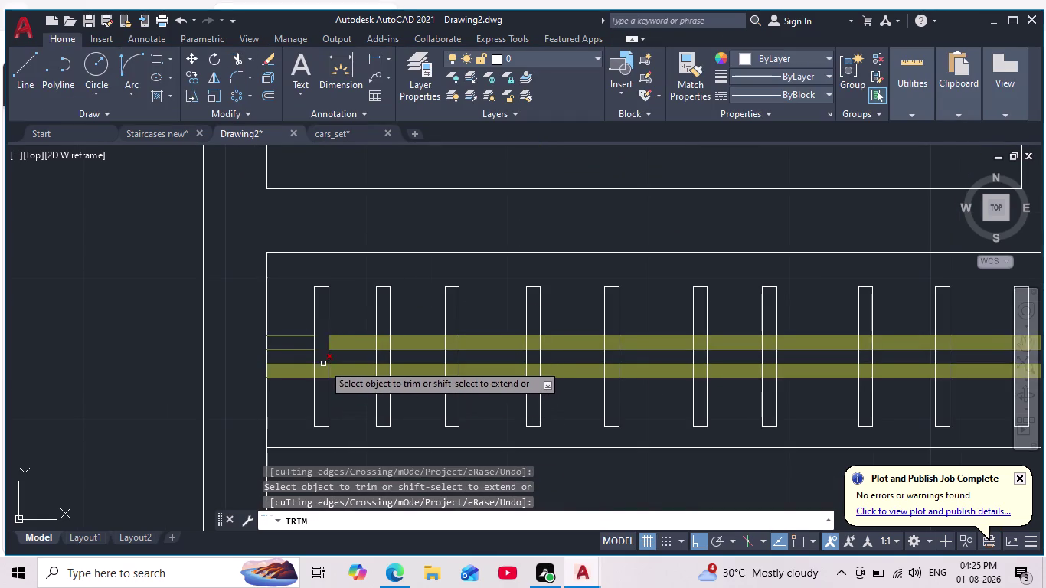
click(323, 363)
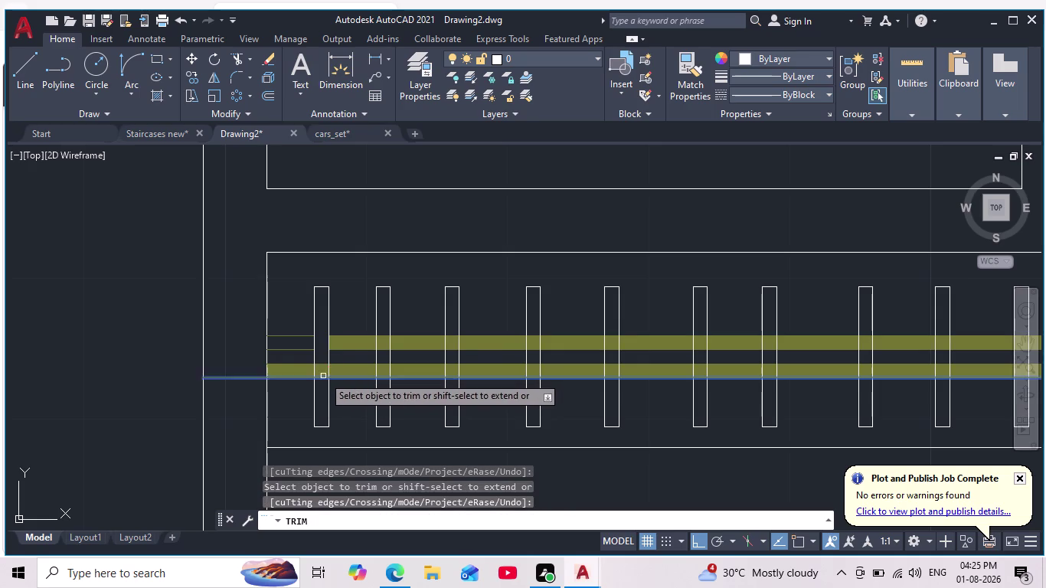
click(321, 363)
click(323, 371)
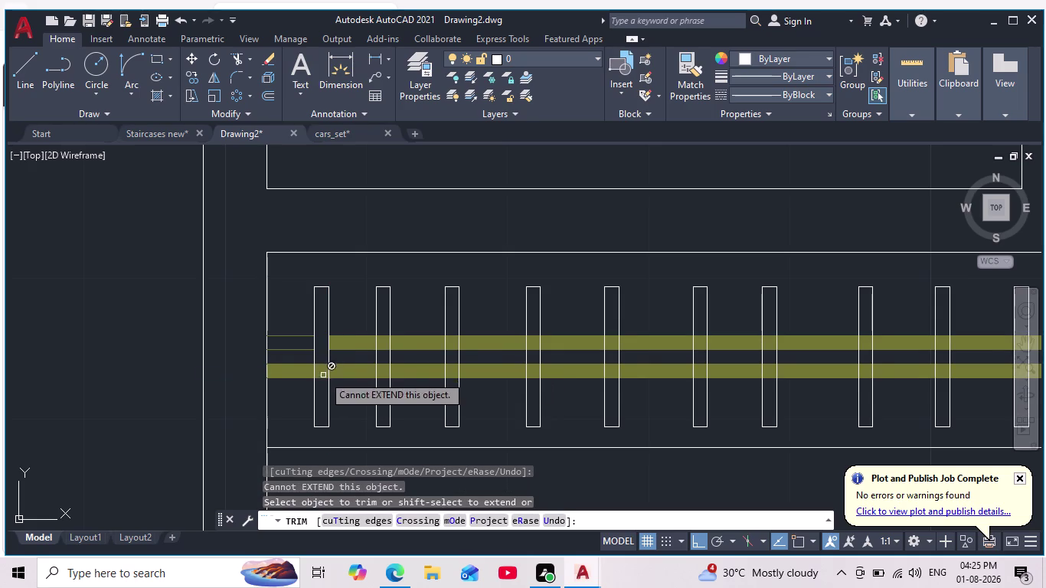
click(324, 378)
click(322, 371)
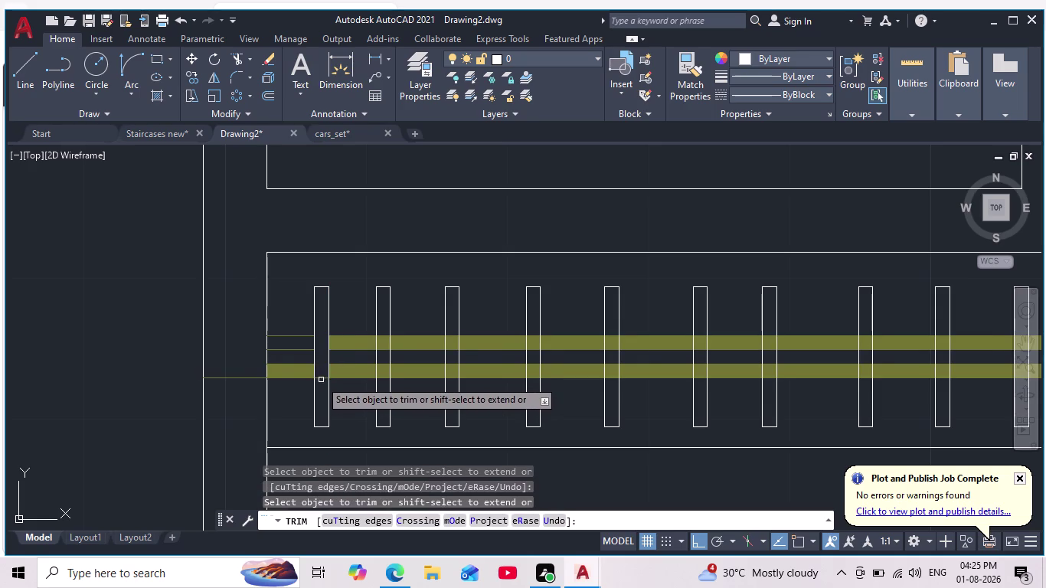
click(320, 378)
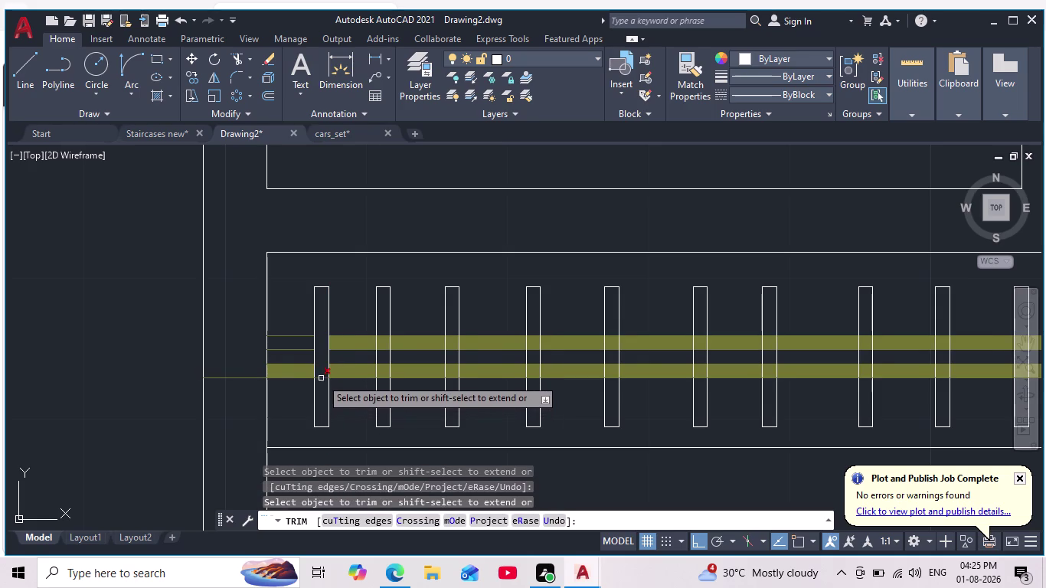
click(383, 344)
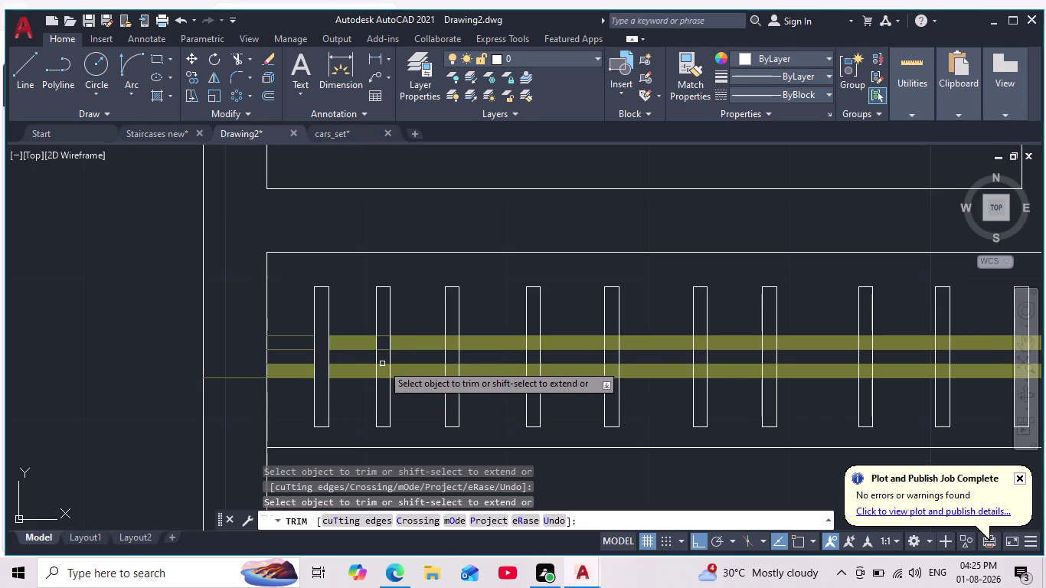
click(381, 370)
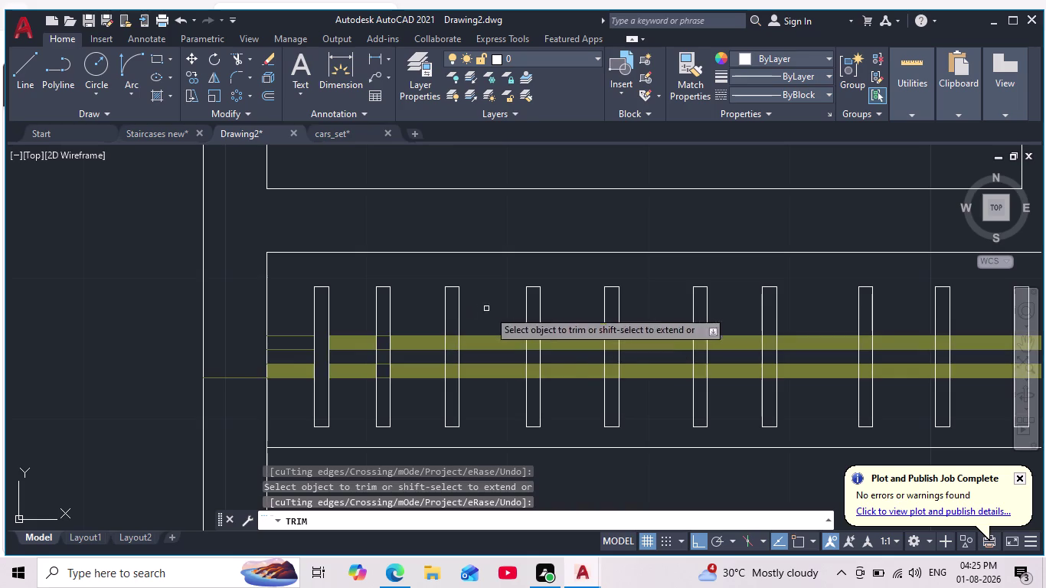
scroll(up, 3)
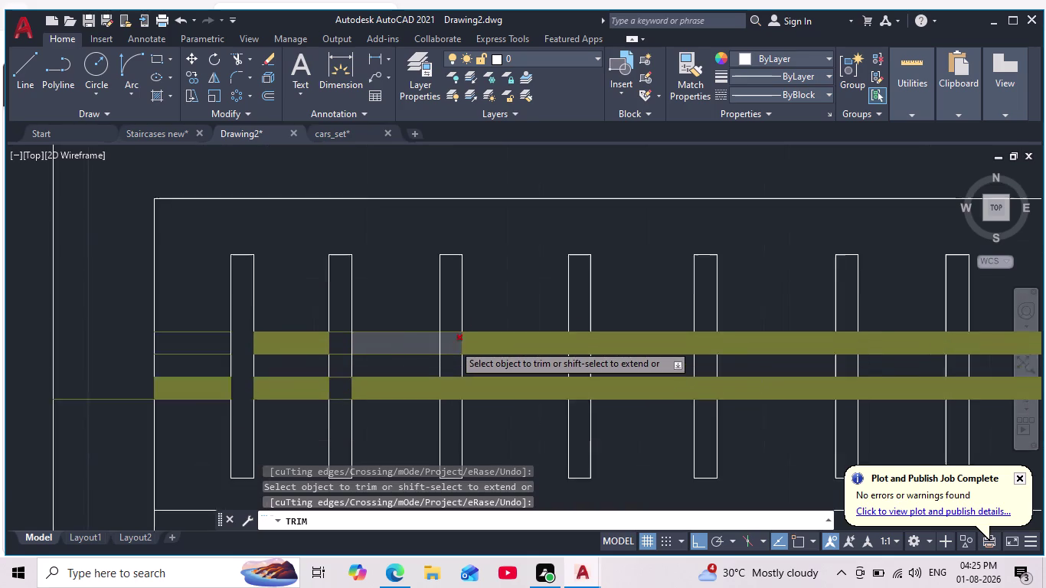
scroll(up, 3)
scroll(down, 3)
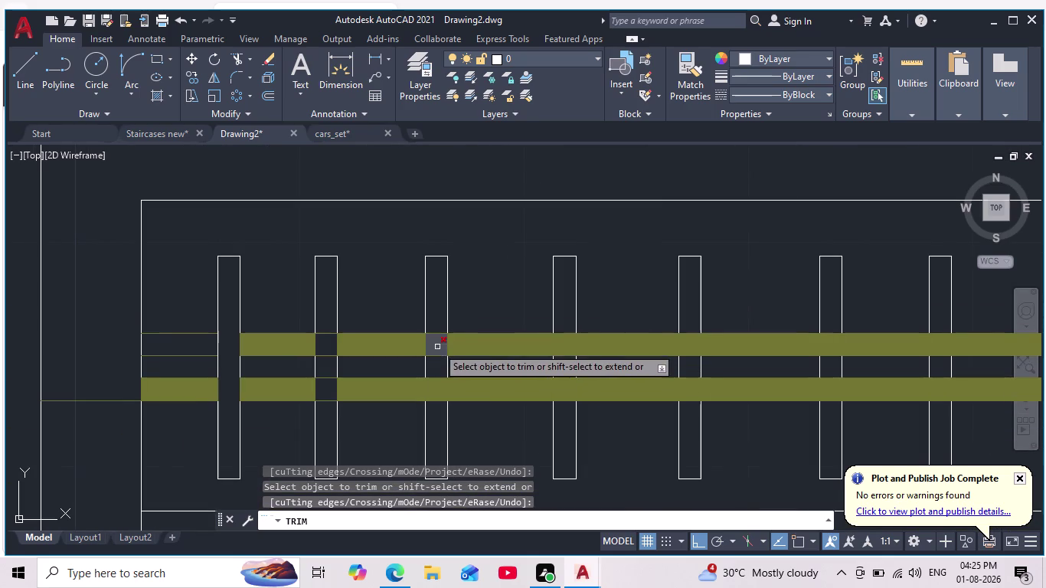
click(438, 346)
click(437, 388)
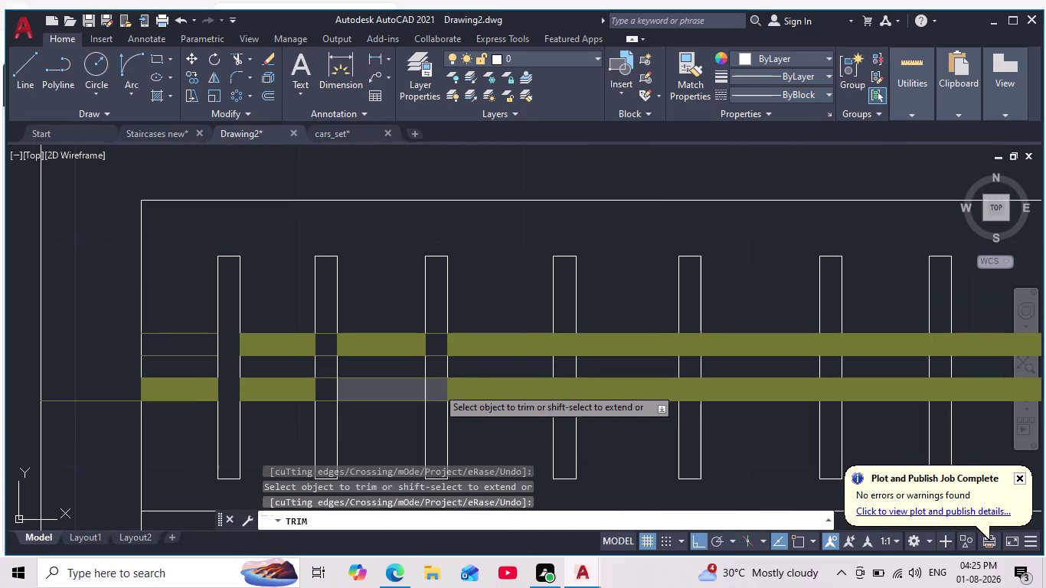
key(ctrl+x)
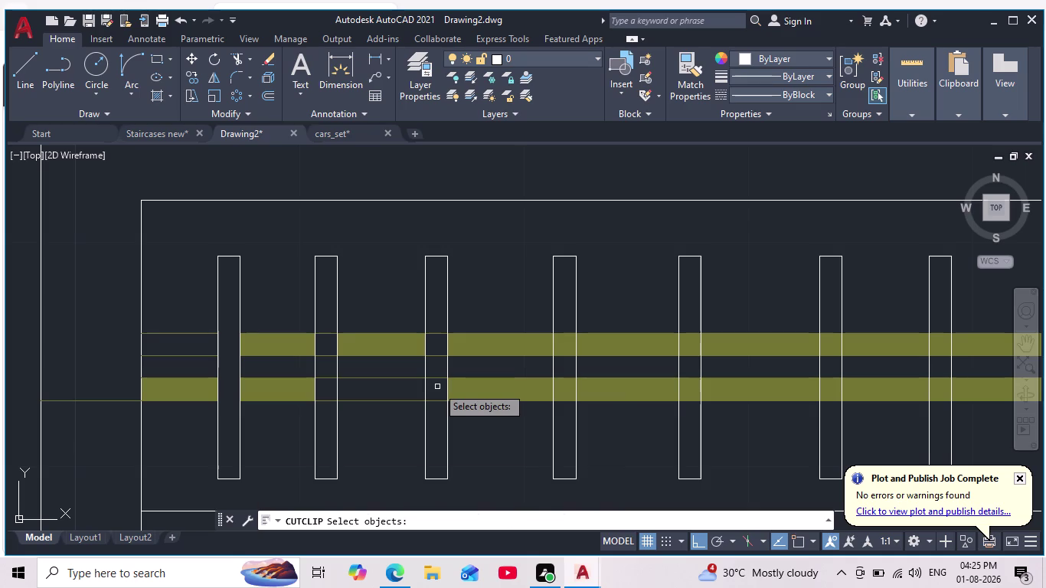
key(ctrl+z)
key(ctrl+z)
key(Escape)
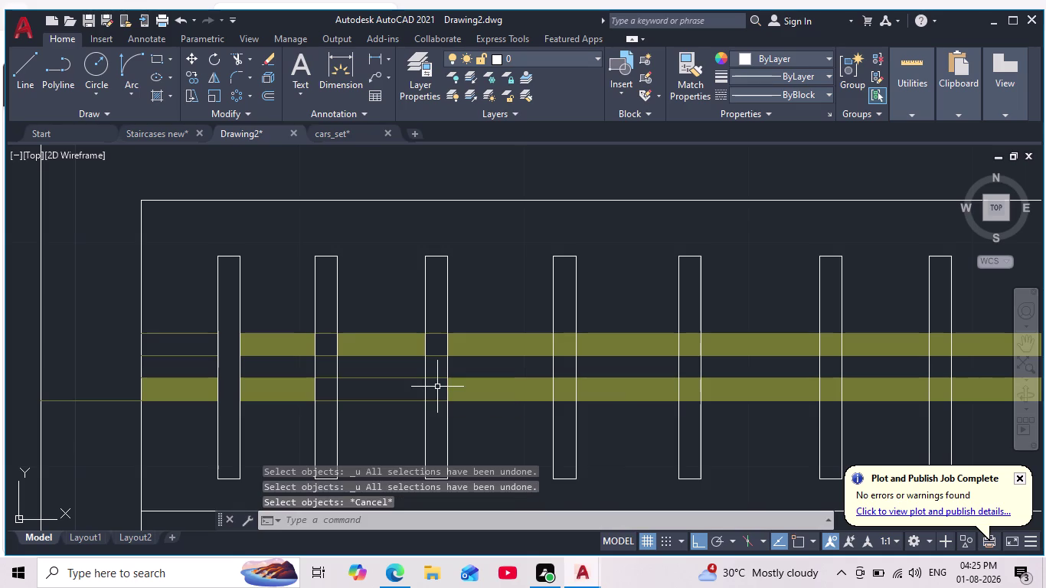
key(ctrl+z)
key(z)
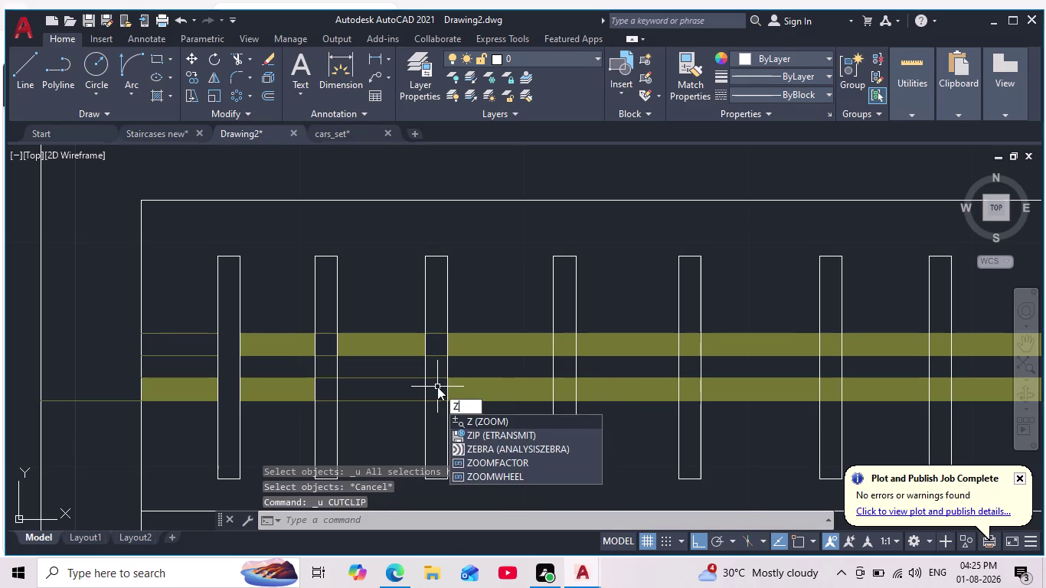
key(Escape)
key(Escape)
key(ctrl+z)
key(ctrl+z)
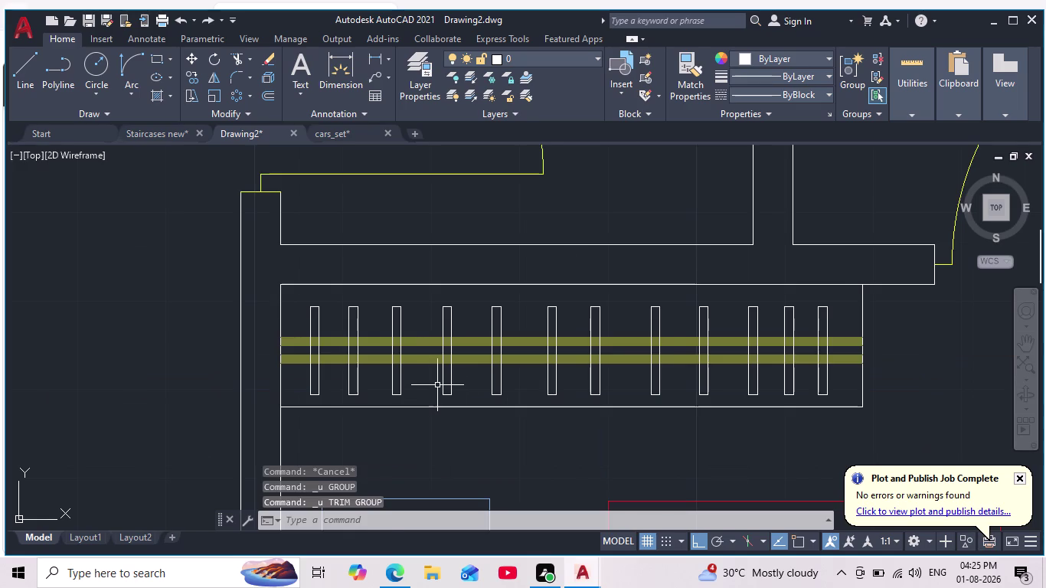
scroll(down, 3)
Fill the first slat's upper section with a solid 153,27,30 dark red hatch.
scroll(up, 3)
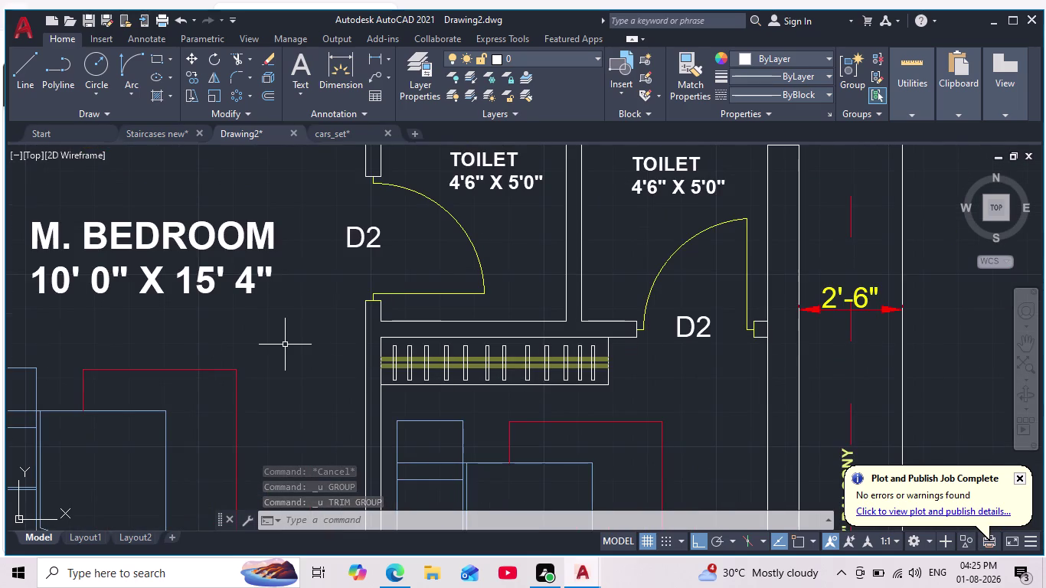
key(h)
key(Return)
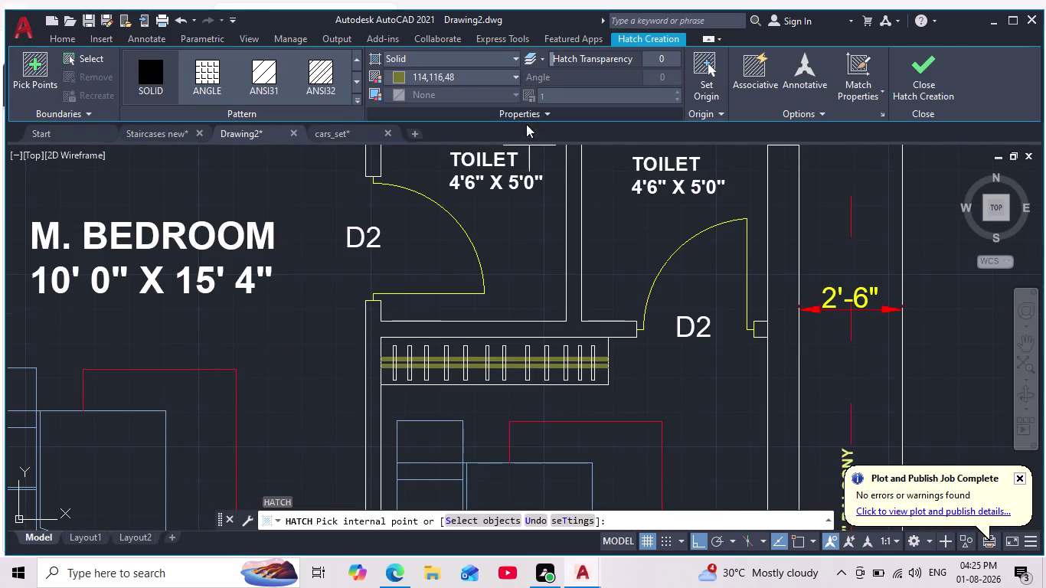
click(400, 81)
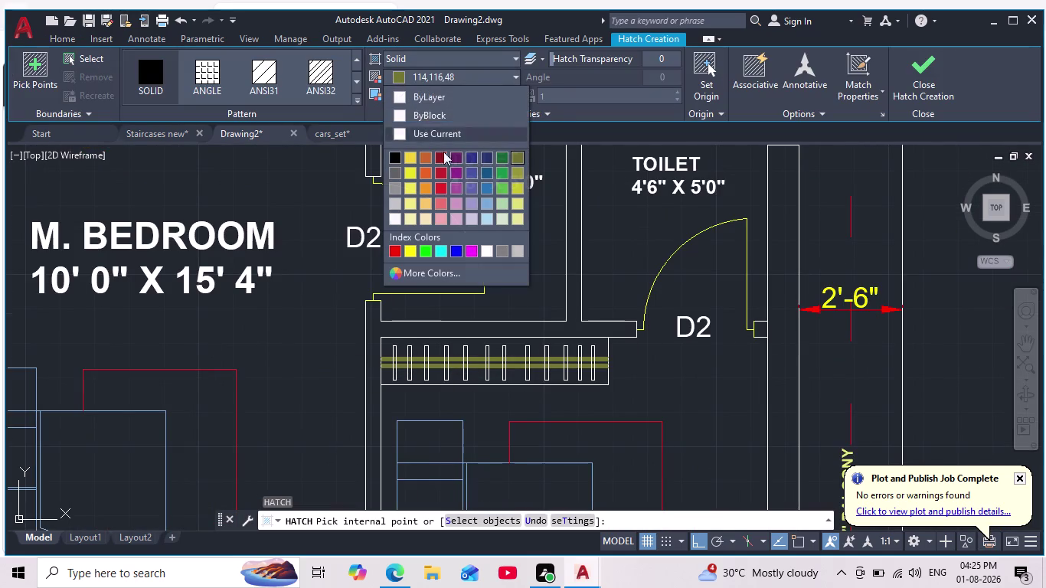
click(442, 150)
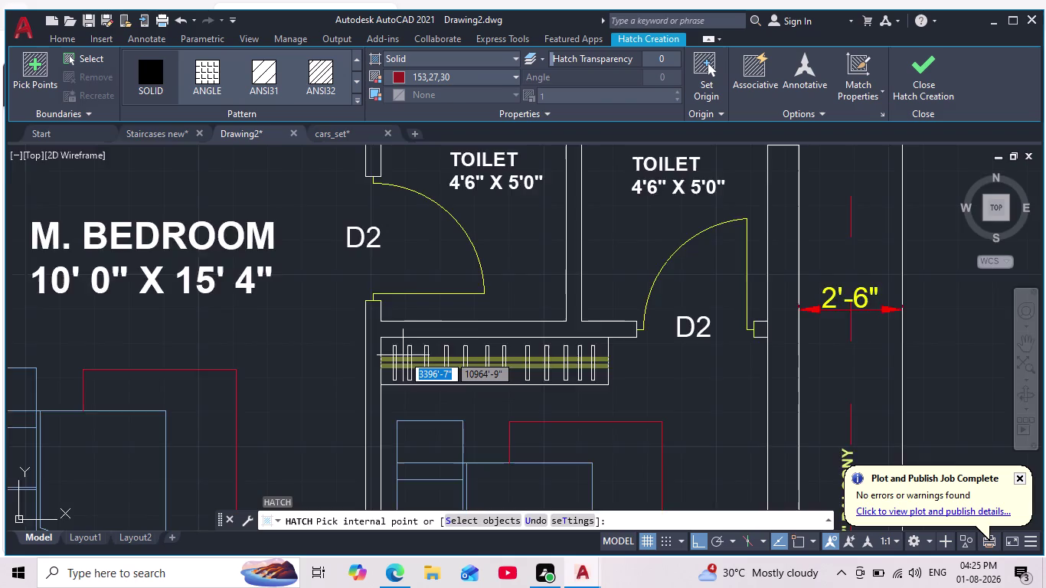
scroll(up, 3)
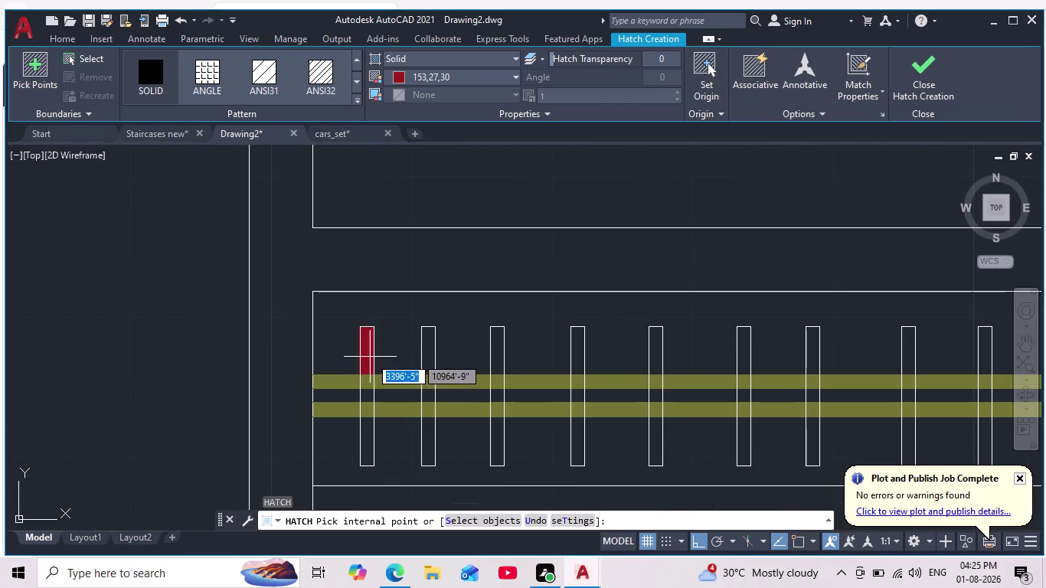
click(369, 356)
middle_drag(372, 410, 380, 372)
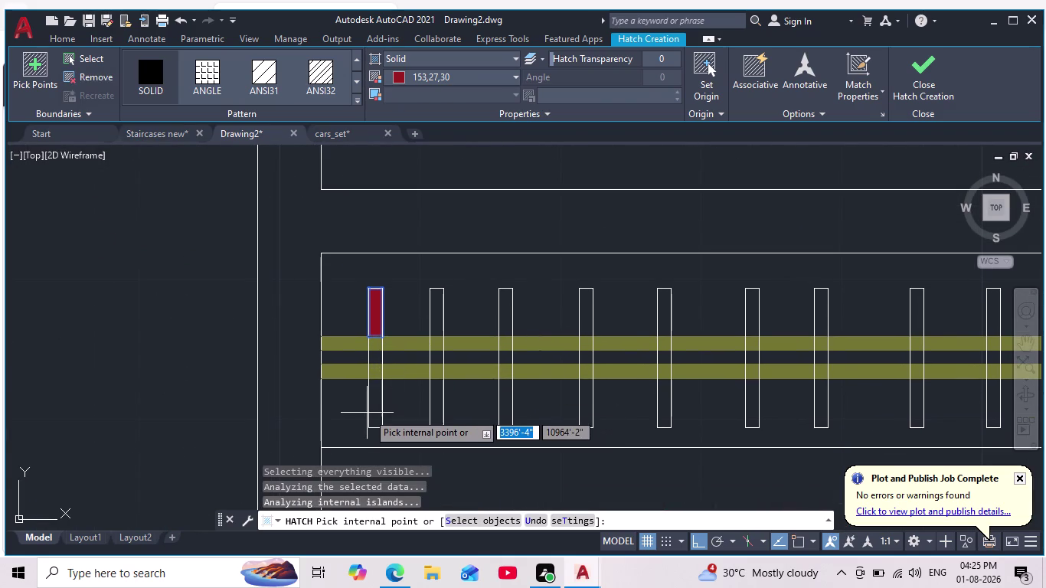
key(Escape)
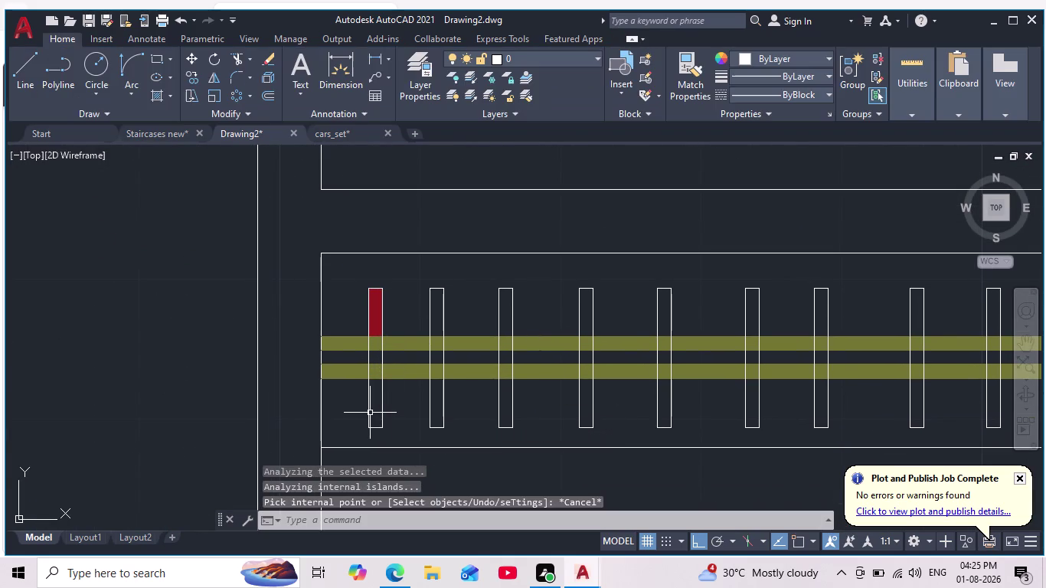
key(ctrl+z)
scroll(up, 3)
click(238, 59)
scroll(up, 3)
Select the solid hatch covering the grille and delete it, then check the slats.
middle_drag(376, 338, 383, 312)
key(Escape)
click(385, 350)
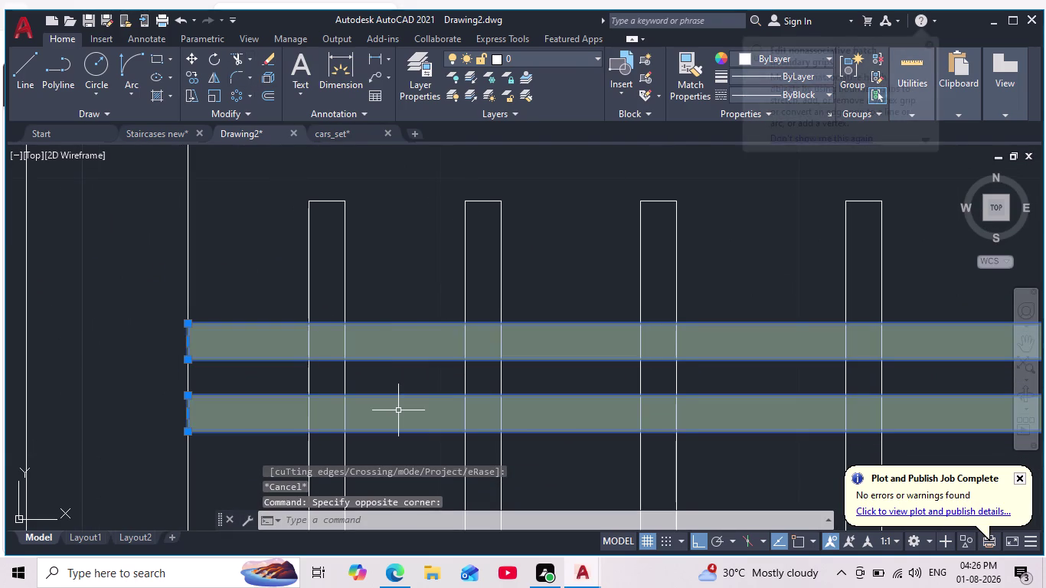
key(Escape)
key(Escape)
click(404, 343)
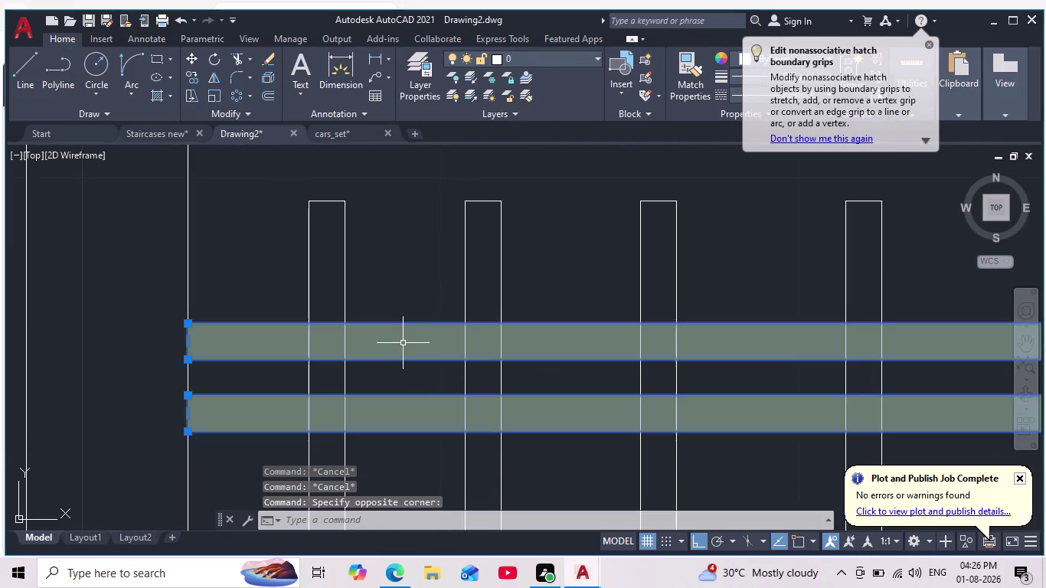
key(Delete)
scroll(down, 3)
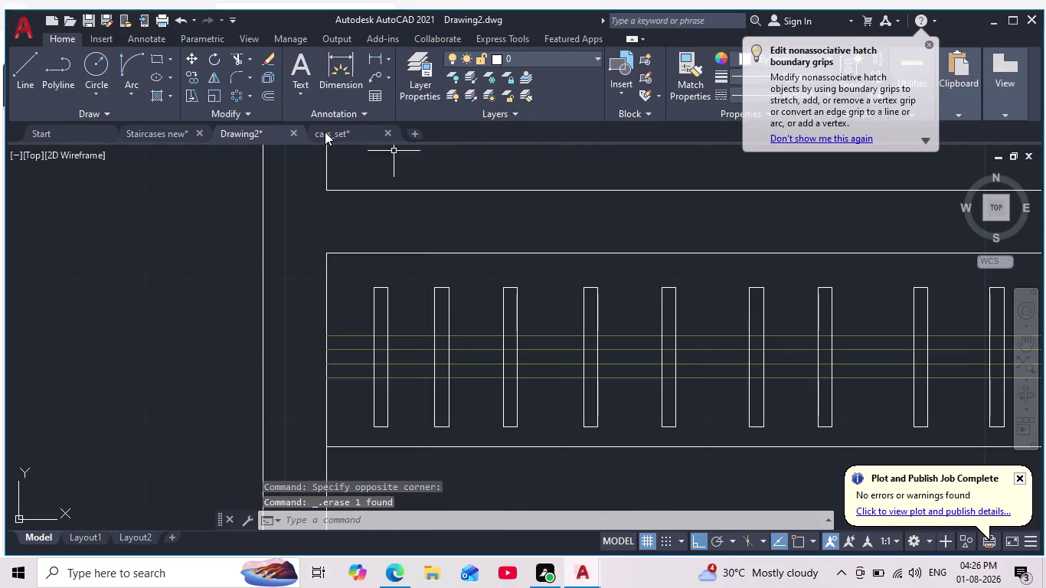
scroll(down, 3)
middle_drag(417, 337, 381, 310)
scroll(up, 3)
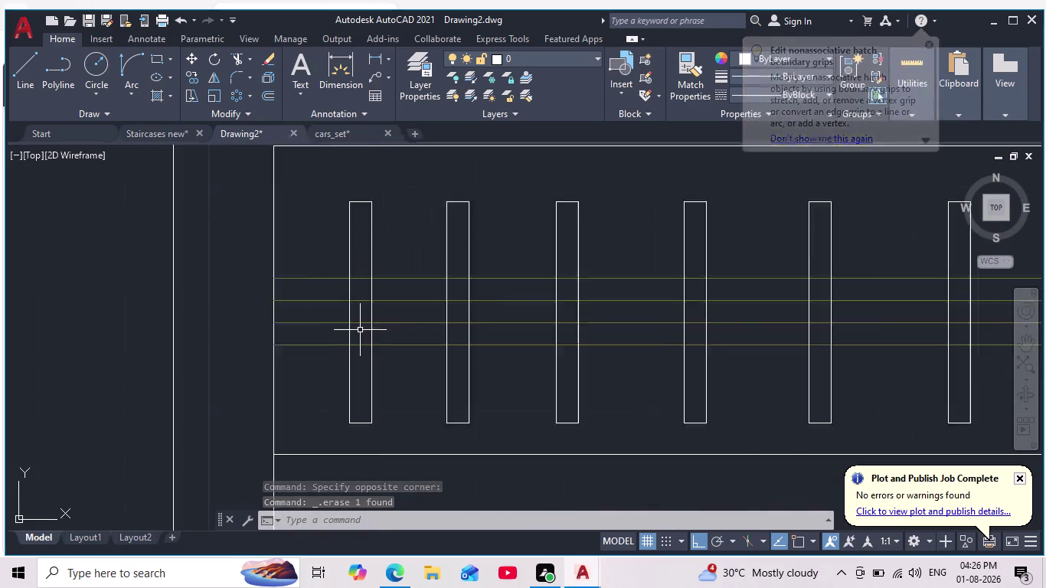
scroll(up, 3)
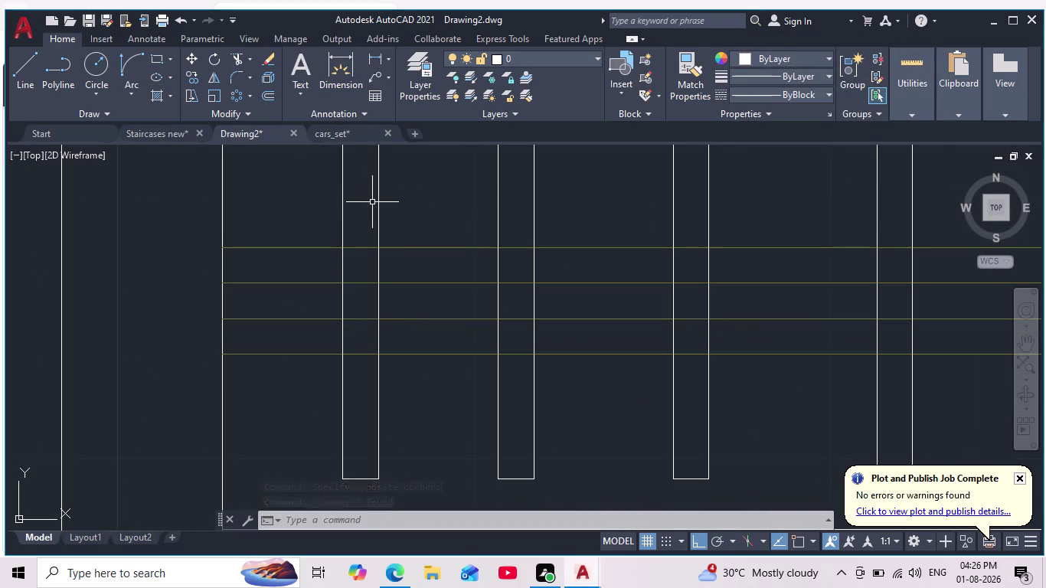
scroll(down, 3)
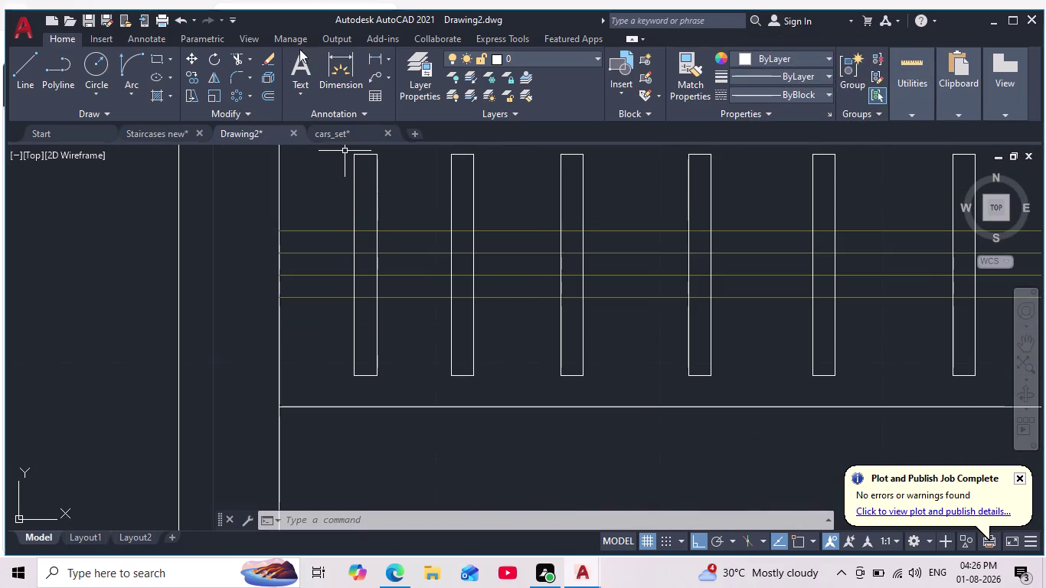
click(245, 61)
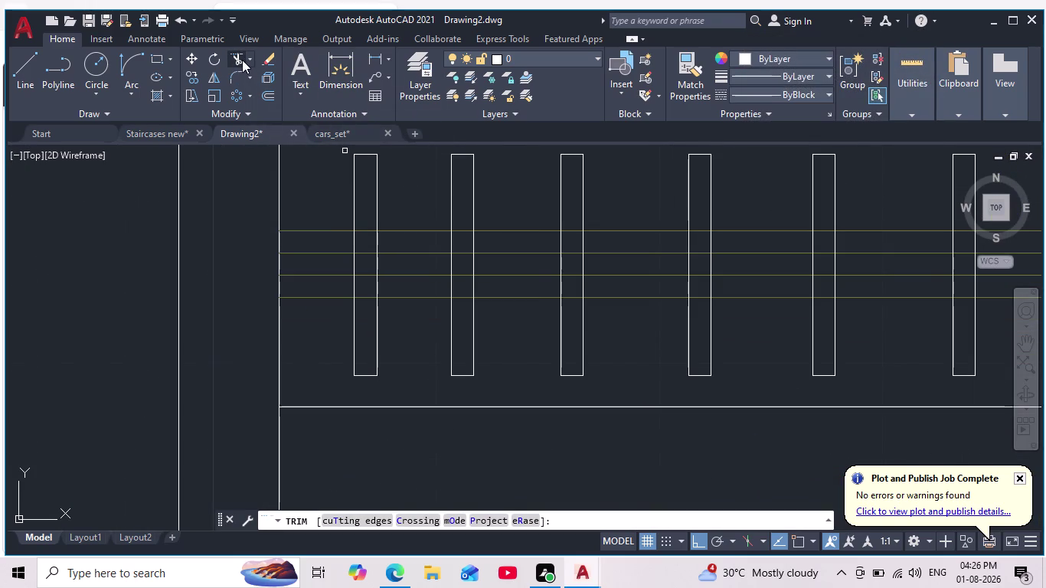
Start trimming the grille lines, undoing a mistaken first fence cut.
key(Escape)
click(235, 58)
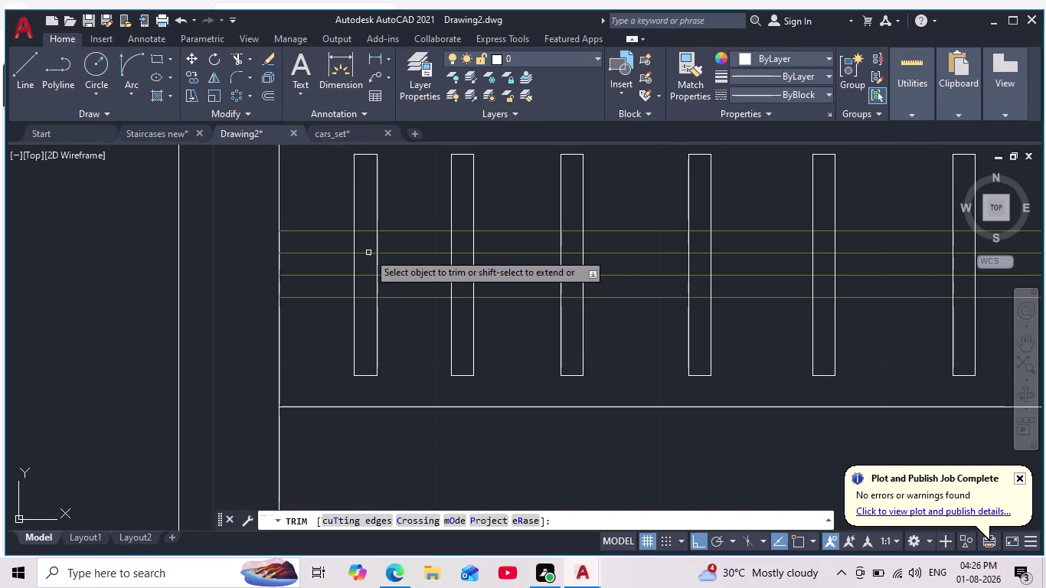
scroll(up, 3)
drag(363, 212, 396, 313)
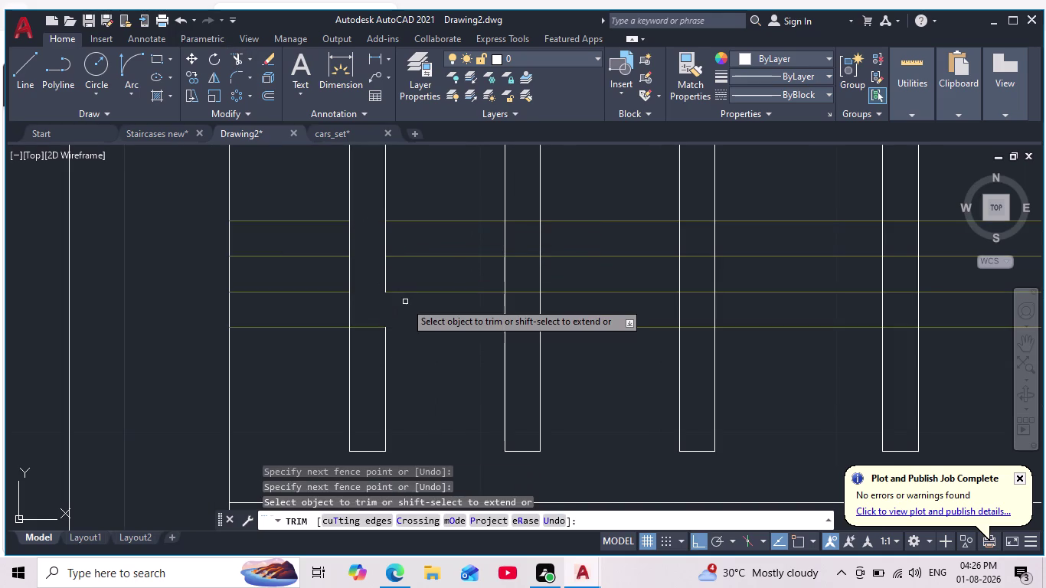
key(ctrl+z)
scroll(down, 3)
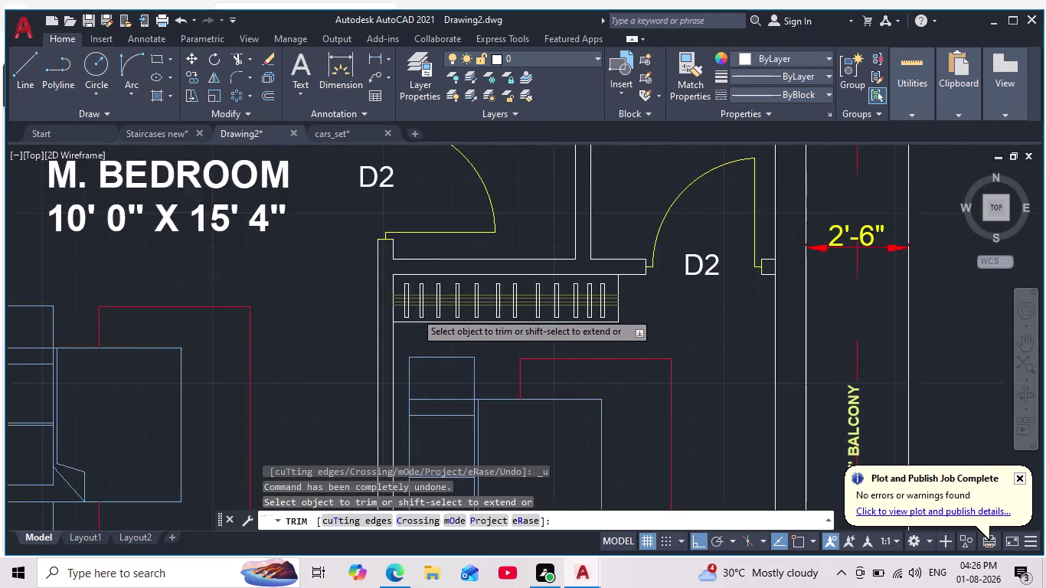
scroll(down, 3)
scroll(up, 3)
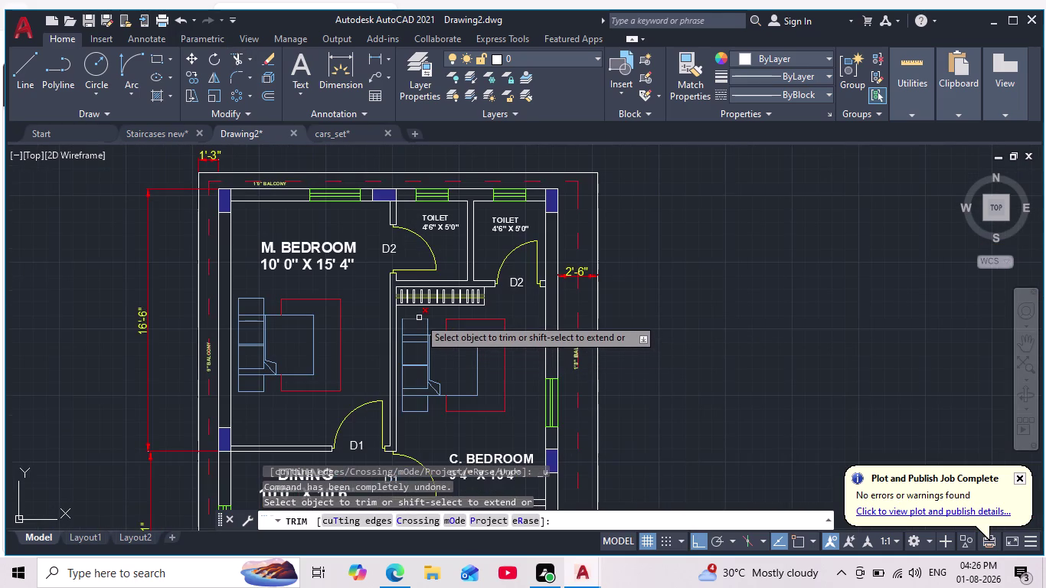
scroll(up, 3)
scroll(down, 3)
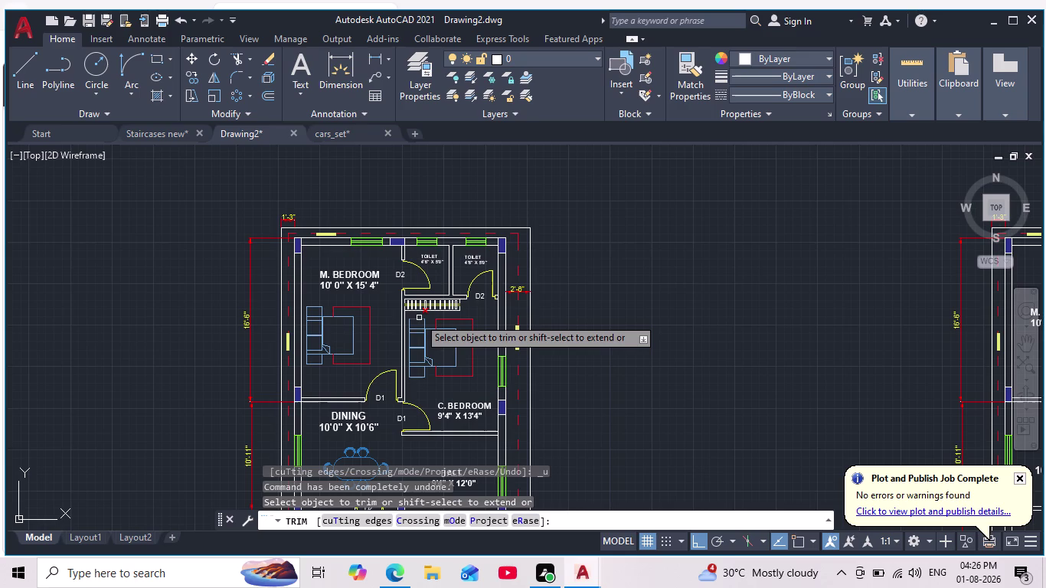
scroll(up, 3)
scroll(up, 3)
scroll(up, 3)
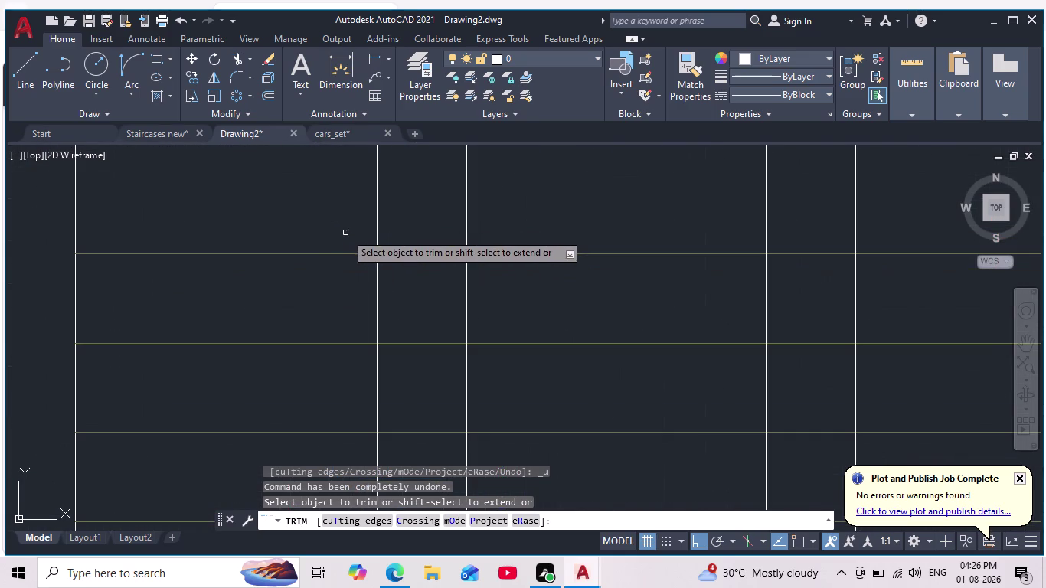
scroll(down, 3)
scroll(up, 3)
Fence-trim the horizontal line pieces inside the first few grille slats.
drag(366, 214, 367, 231)
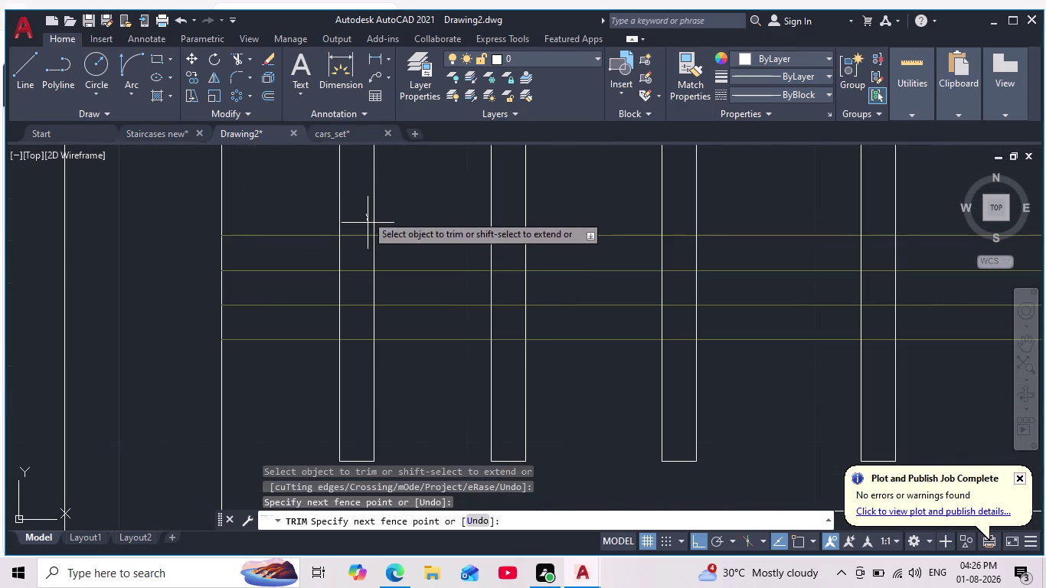
drag(368, 231, 368, 373)
scroll(down, 3)
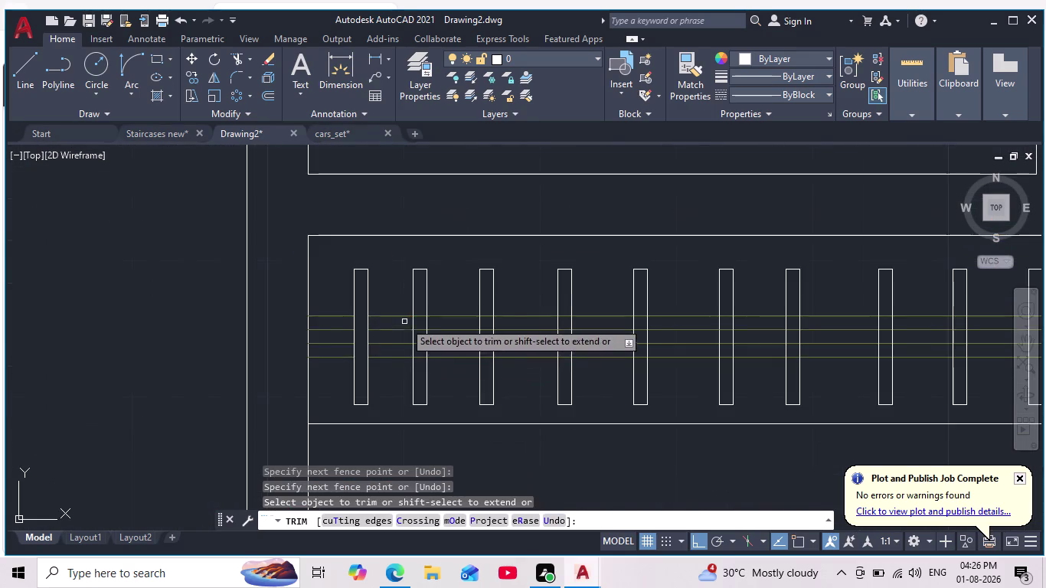
scroll(up, 3)
drag(470, 278, 486, 337)
scroll(down, 3)
middle_drag(483, 318, 486, 276)
drag(489, 284, 485, 339)
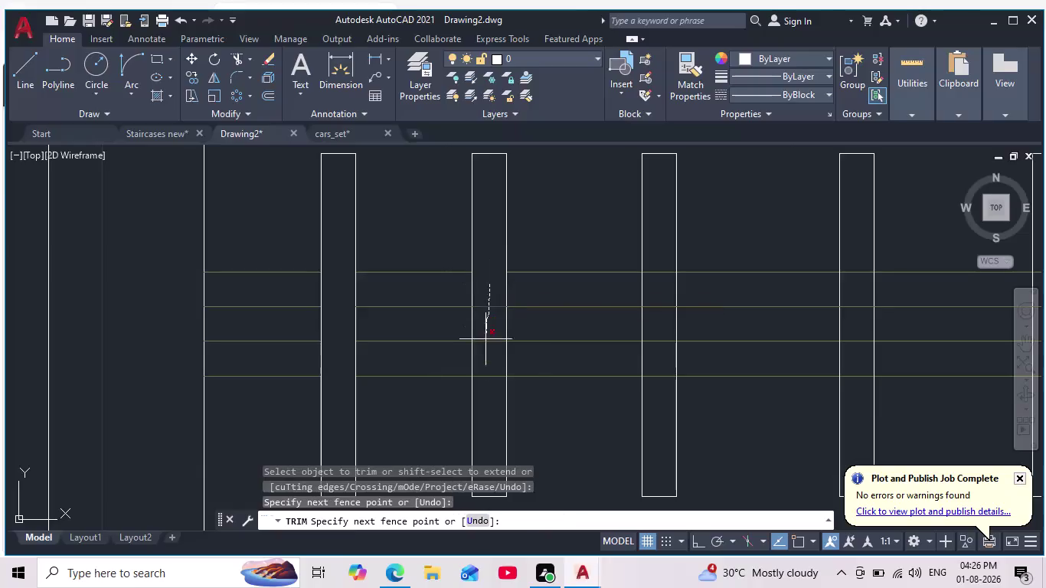
drag(485, 339, 494, 390)
scroll(down, 3)
scroll(up, 3)
scroll(up, 3)
middle_drag(540, 358, 503, 191)
drag(495, 153, 513, 385)
Fence-trim the line pieces inside the next slats along the grille.
scroll(down, 3)
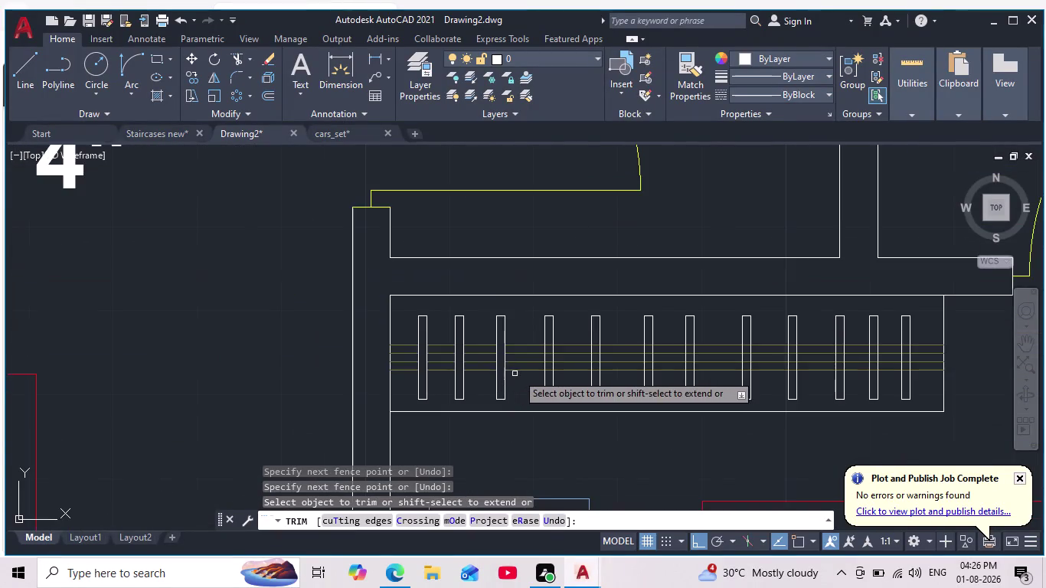
scroll(up, 3)
middle_drag(530, 323, 447, 204)
drag(582, 171, 581, 269)
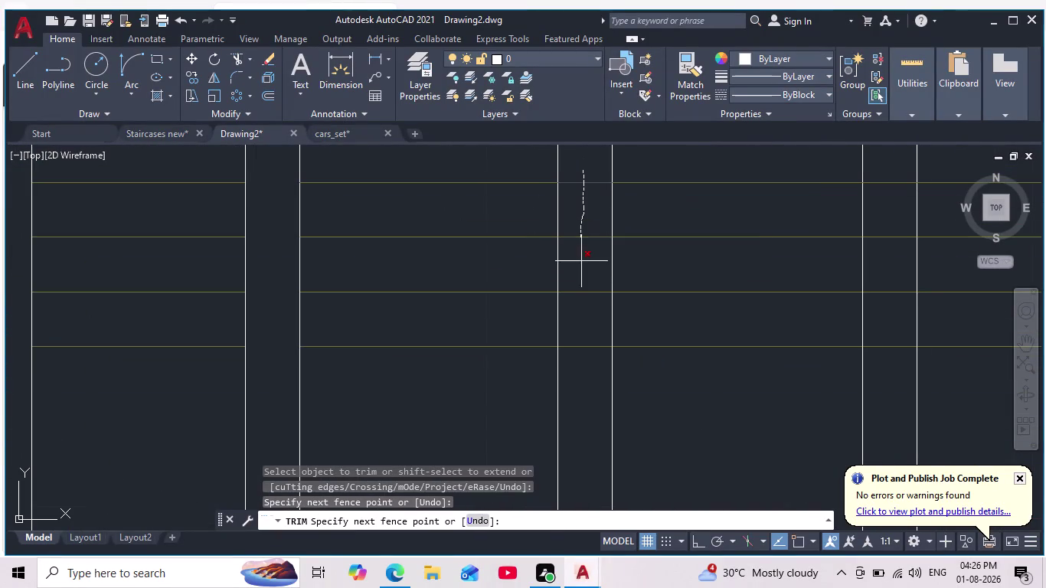
drag(580, 269, 608, 403)
scroll(down, 3)
middle_drag(655, 417, 591, 375)
scroll(up, 3)
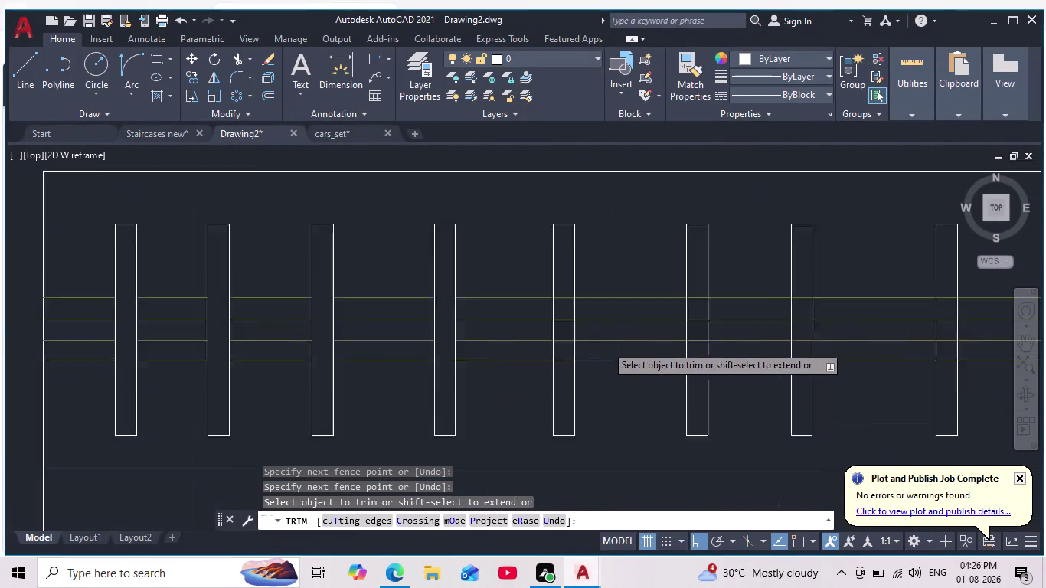
scroll(up, 3)
drag(487, 203, 516, 420)
scroll(down, 3)
scroll(up, 3)
middle_drag(598, 377, 514, 226)
scroll(up, 3)
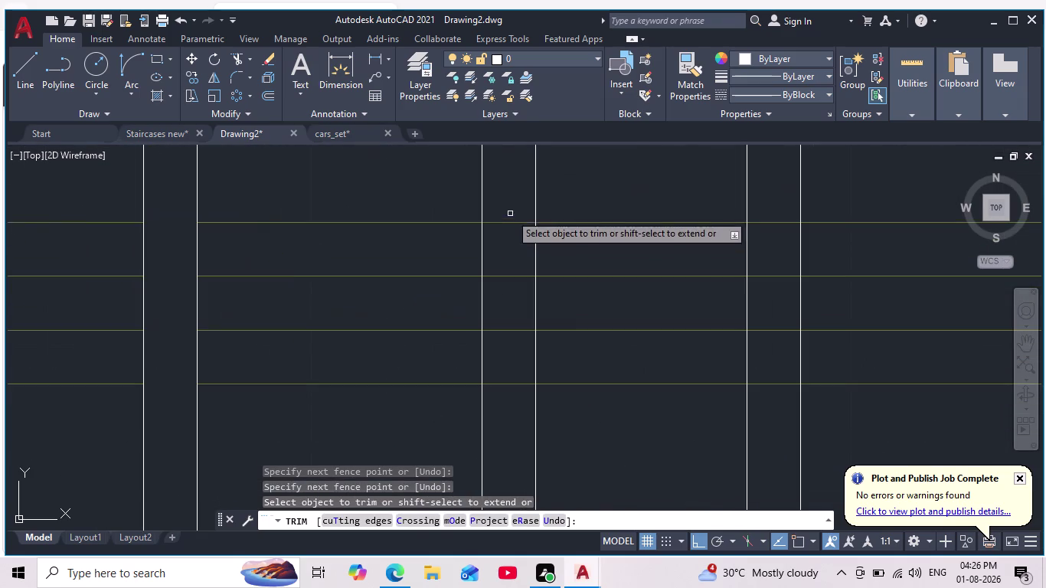
drag(510, 205, 522, 439)
Trim one more slat, undo a stray cut, and exit Trim.
scroll(down, 3)
middle_drag(539, 395, 528, 378)
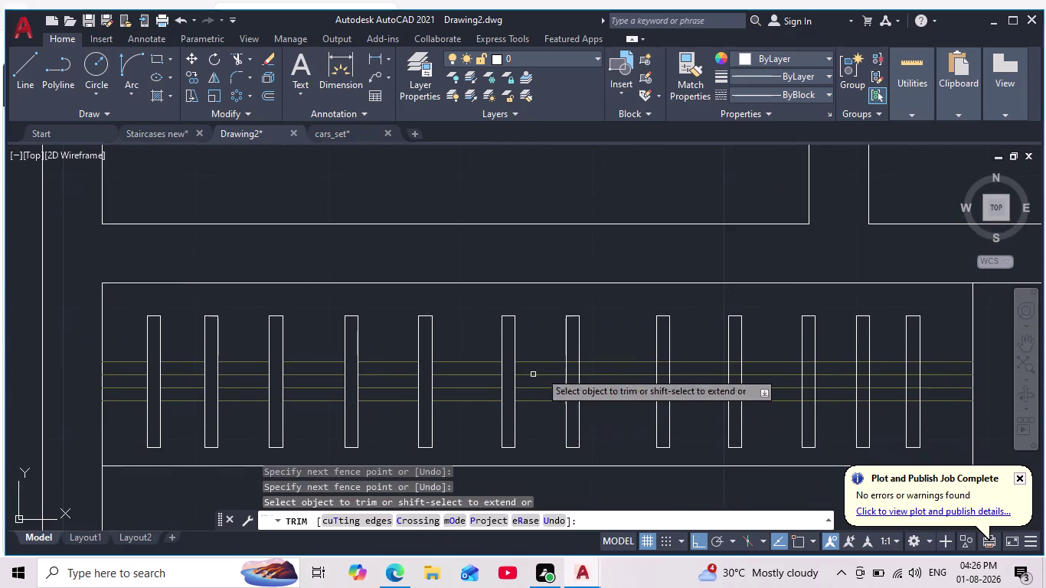
scroll(up, 3)
middle_drag(581, 351, 569, 190)
drag(561, 174, 557, 245)
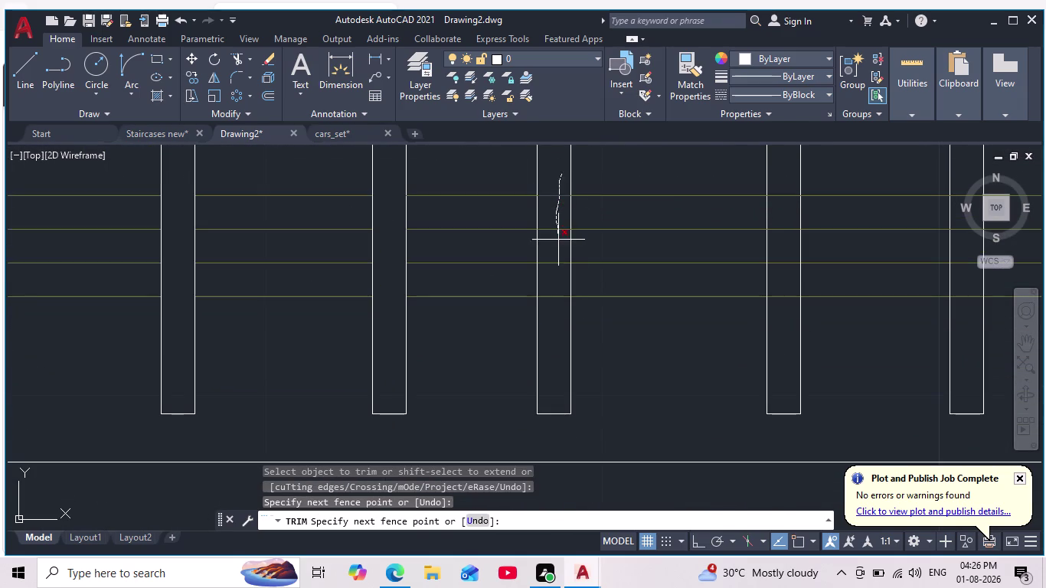
drag(557, 245, 558, 335)
scroll(down, 3)
middle_drag(587, 356, 526, 367)
scroll(up, 3)
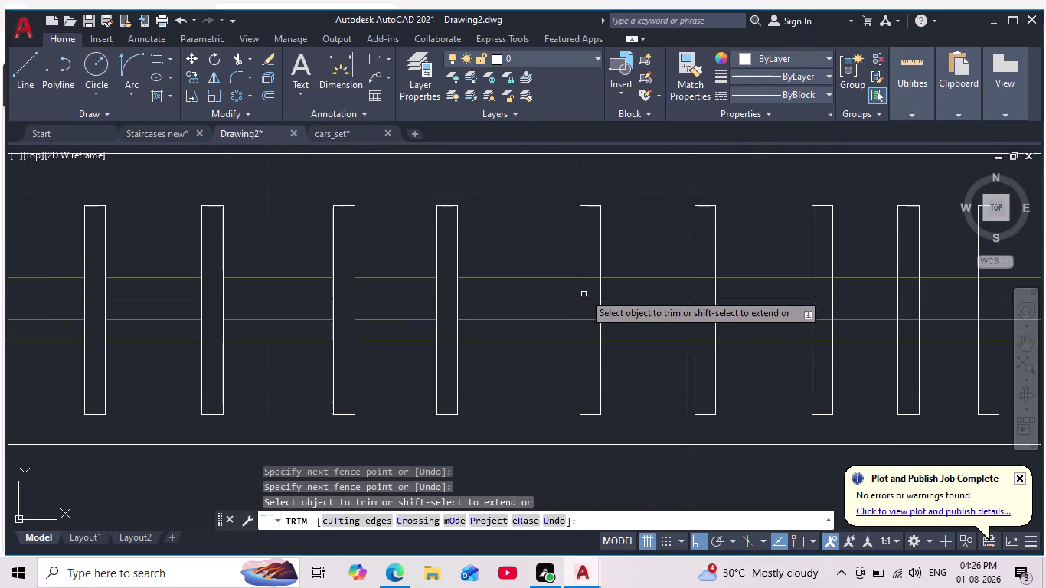
click(582, 262)
key(ctrl+z)
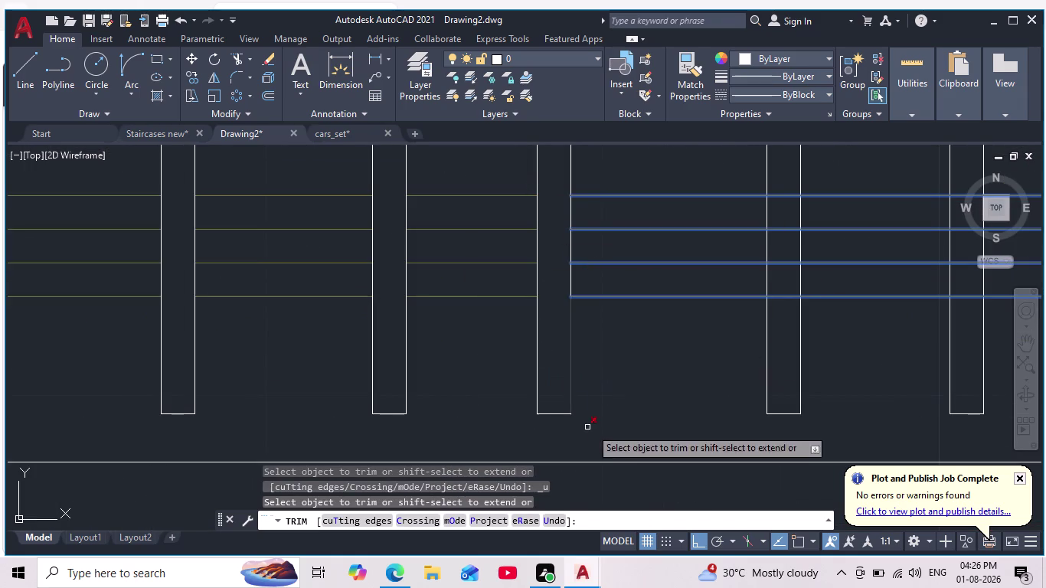
key(Escape)
key(Escape)
key(Escape)
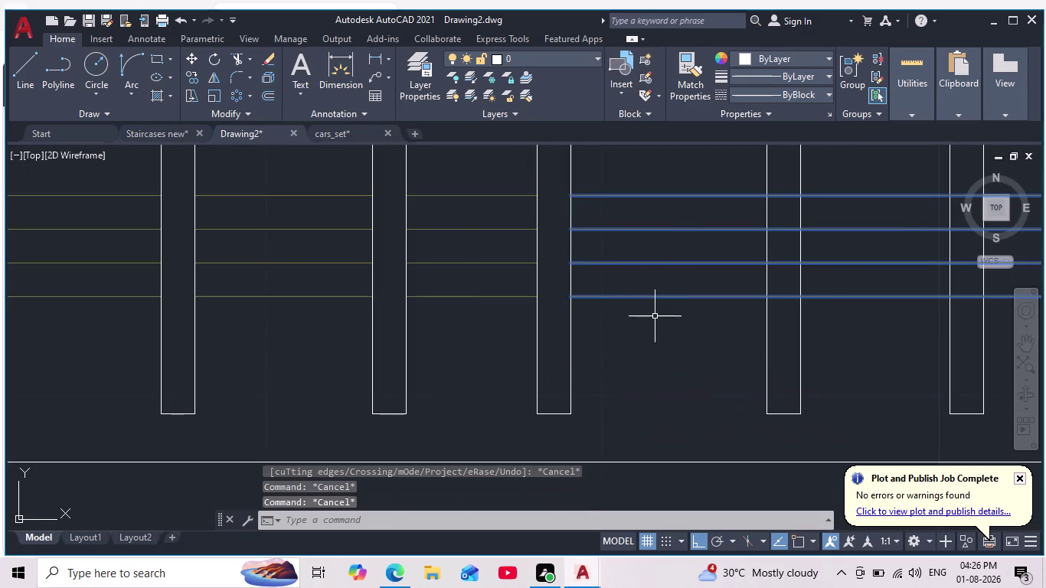
Select the horizontal grille lines, view the whole grille, then clear the selection.
drag(655, 314, 660, 297)
click(672, 159)
scroll(down, 3)
middle_drag(645, 234, 595, 304)
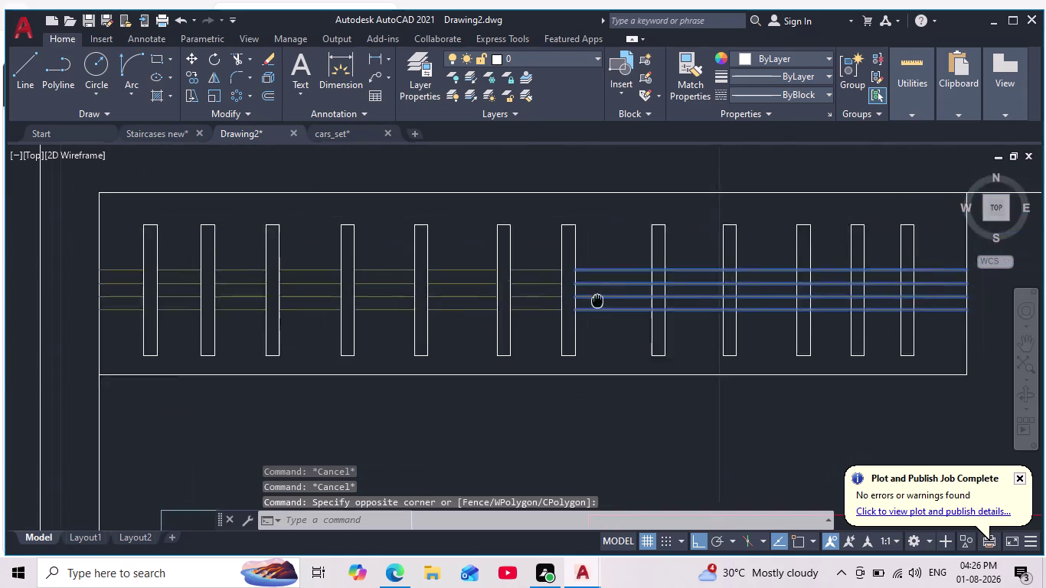
middle_drag(595, 303, 593, 306)
scroll(down, 3)
key(Escape)
key(Escape)
click(596, 293)
click(573, 350)
key(Escape)
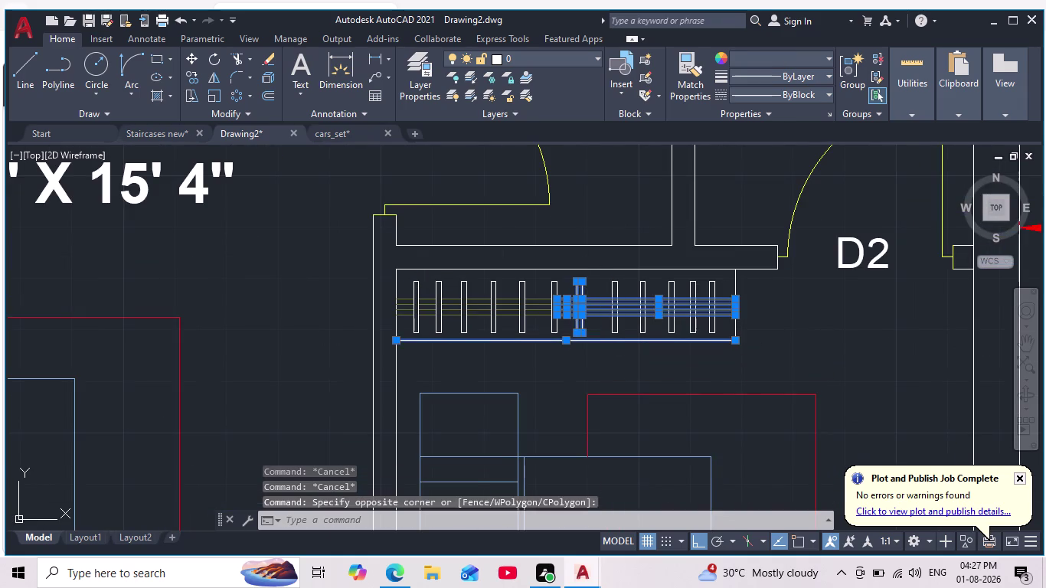
scroll(up, 3)
scroll(up, 3)
Restart Trim and cut the line pieces inside the next two slats.
middle_drag(620, 305, 594, 307)
click(242, 59)
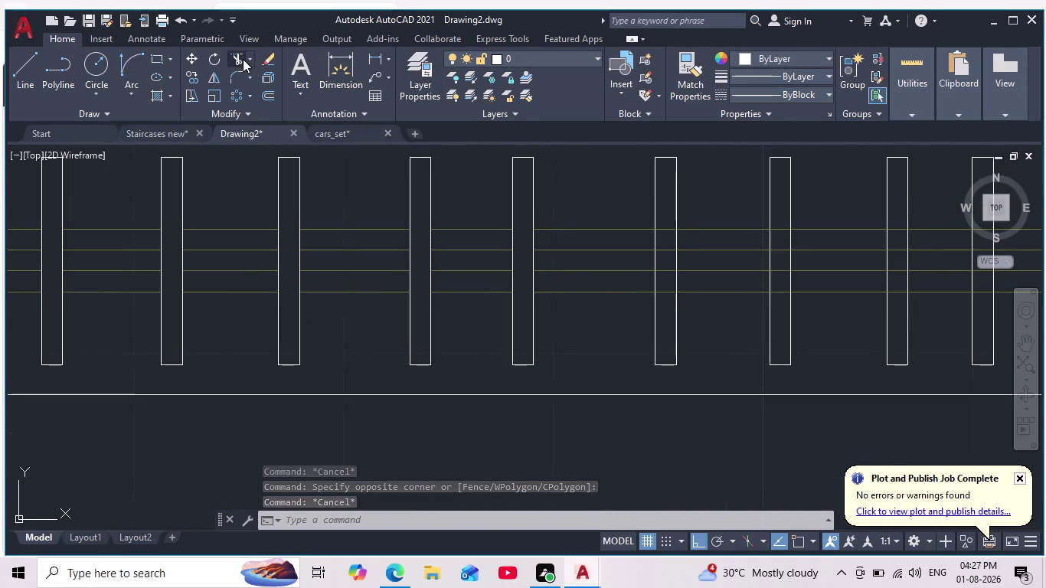
scroll(up, 3)
drag(660, 154, 645, 233)
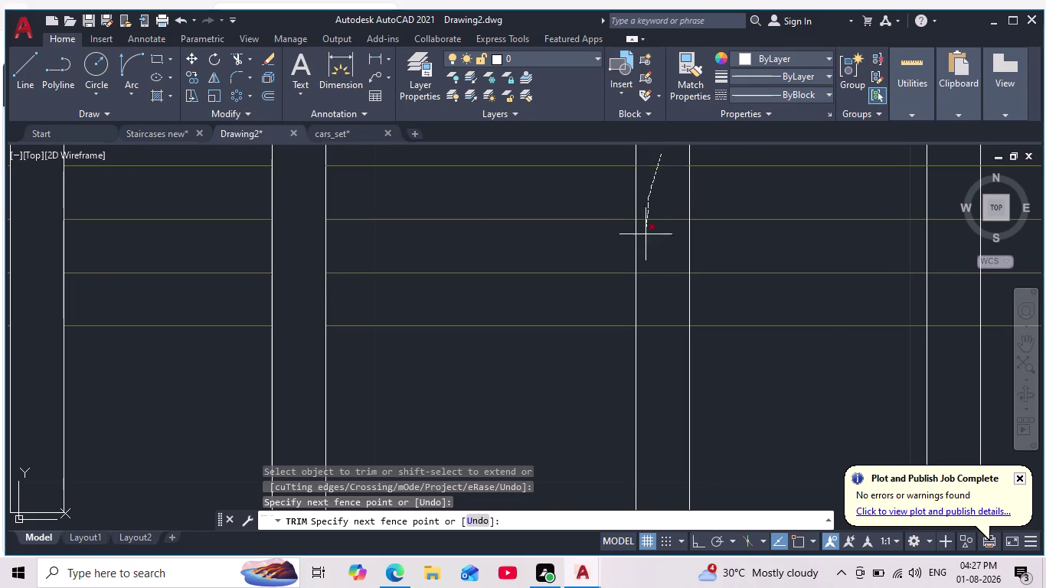
drag(645, 232, 656, 364)
scroll(down, 3)
scroll(up, 3)
middle_drag(697, 380, 614, 404)
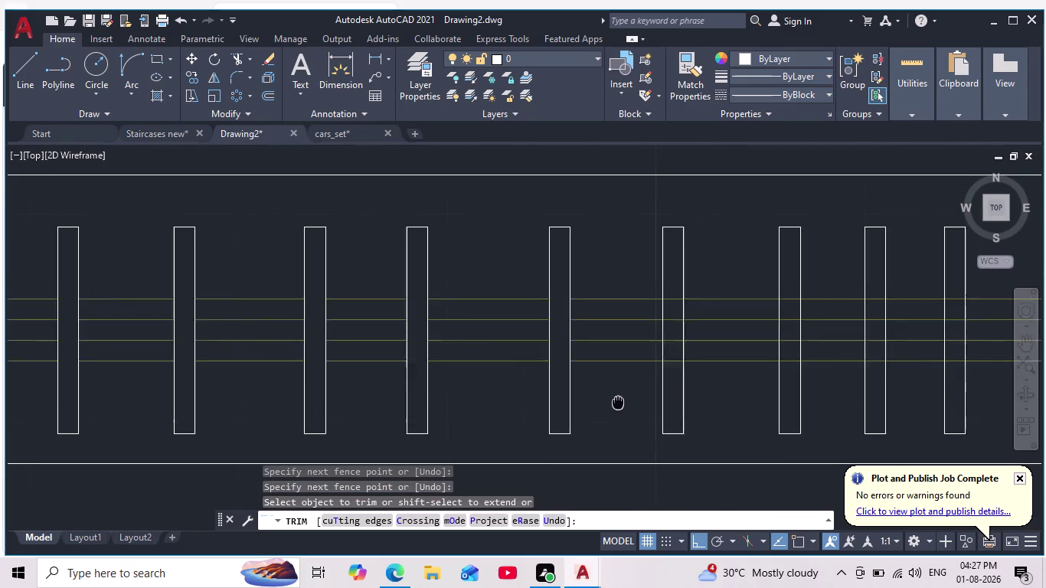
middle_drag(615, 405, 613, 405)
scroll(up, 3)
drag(638, 234, 631, 437)
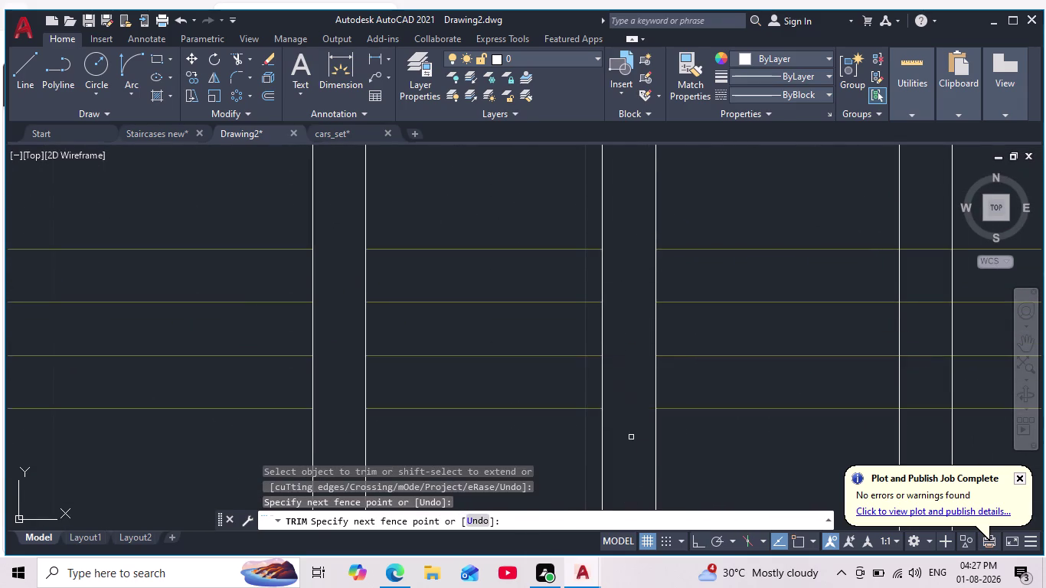
Trim another slat, undoing a wrong cut and re-cutting it with a fence.
middle_drag(754, 461, 625, 421)
scroll(down, 3)
scroll(up, 3)
middle_drag(640, 426, 544, 430)
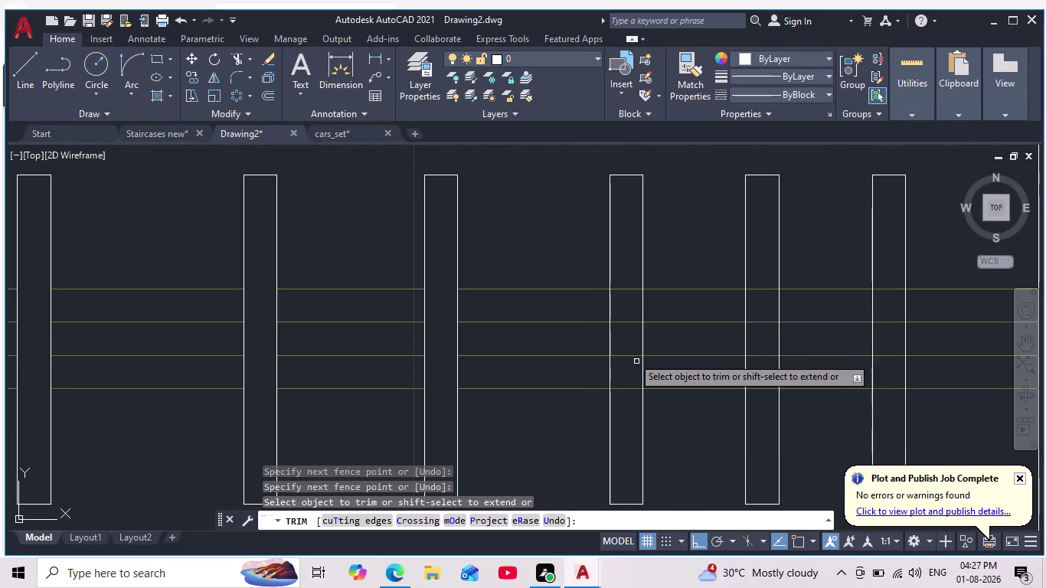
drag(624, 278, 614, 406)
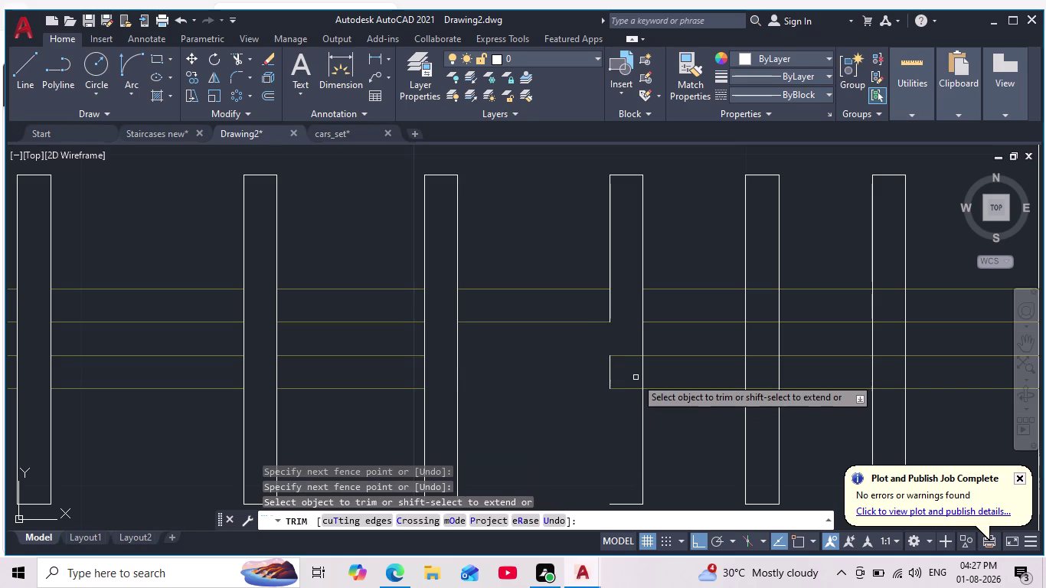
key(ctrl+z)
scroll(down, 3)
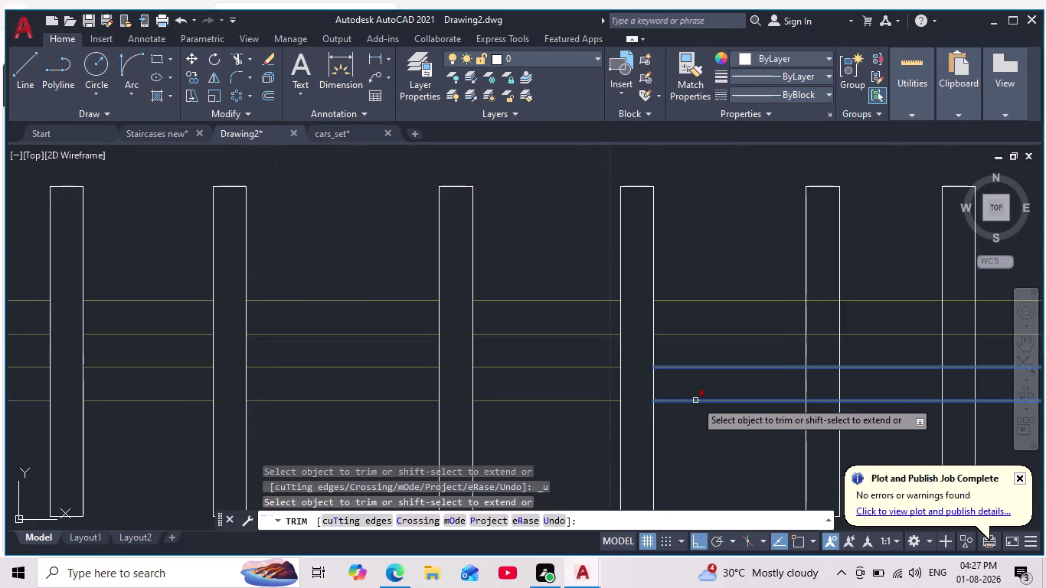
scroll(down, 3)
middle_drag(686, 414, 584, 385)
scroll(up, 3)
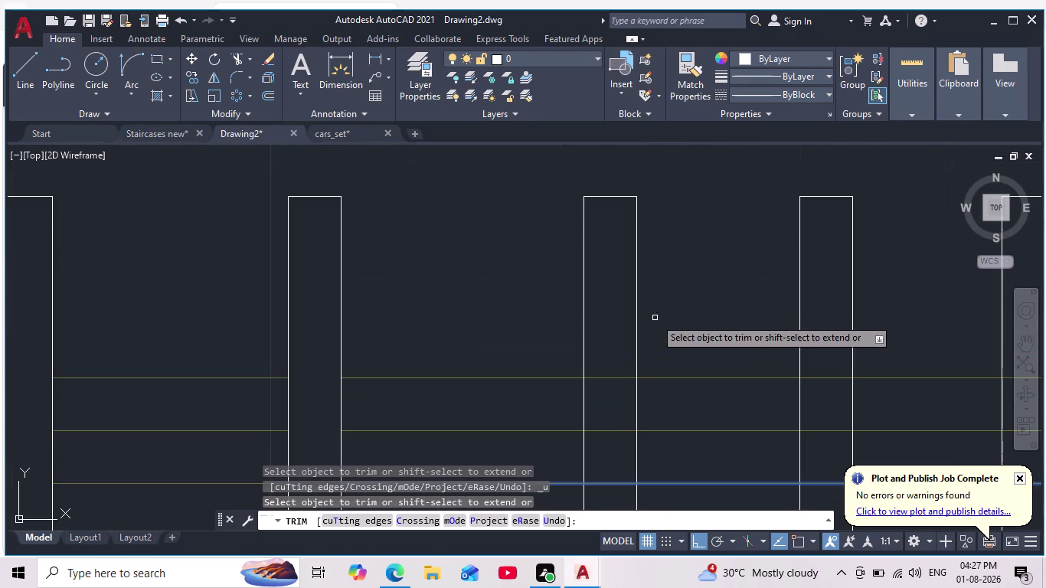
drag(620, 351, 612, 427)
Fence-trim the lines inside the last remaining bars and end Trim.
scroll(down, 3)
middle_drag(611, 402, 620, 239)
drag(625, 238, 625, 239)
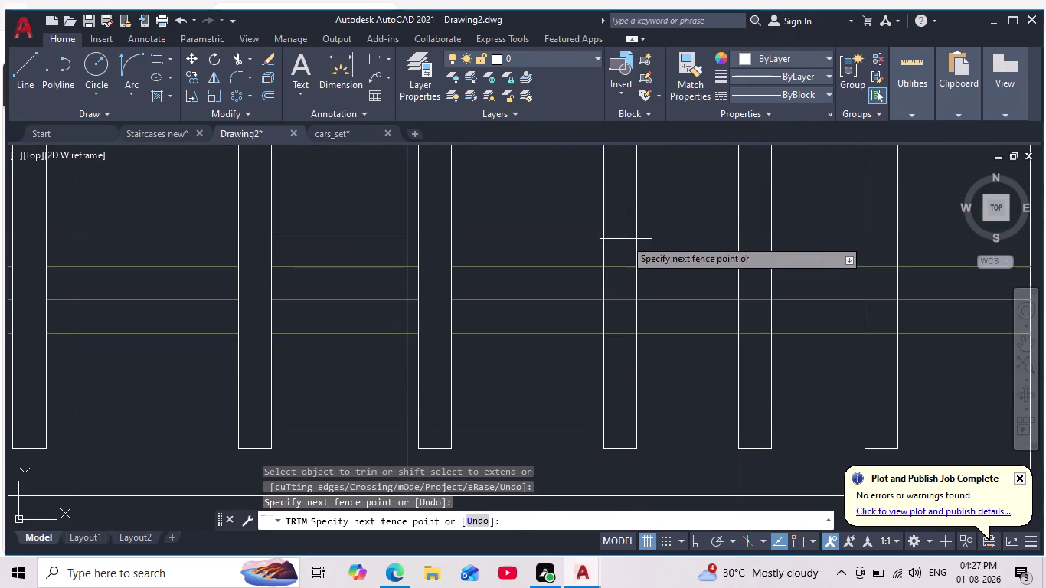
drag(626, 239, 624, 351)
middle_drag(692, 377, 482, 396)
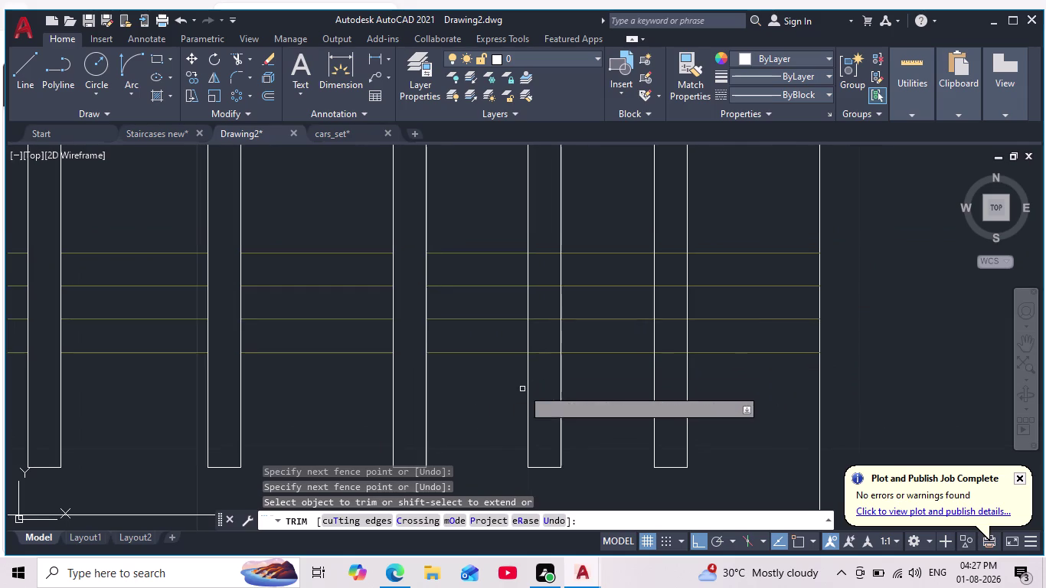
drag(535, 241, 553, 380)
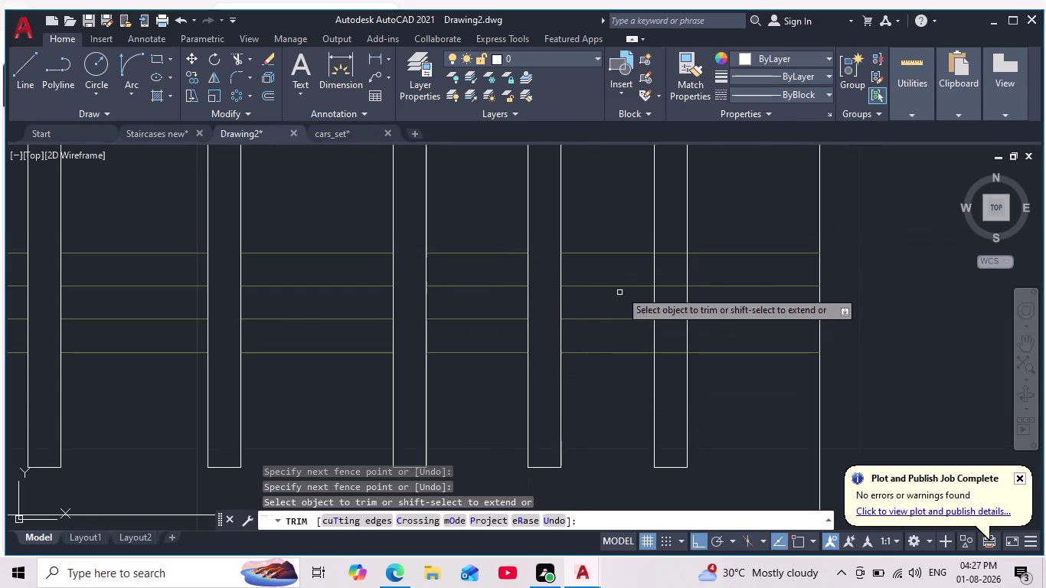
drag(669, 234, 679, 390)
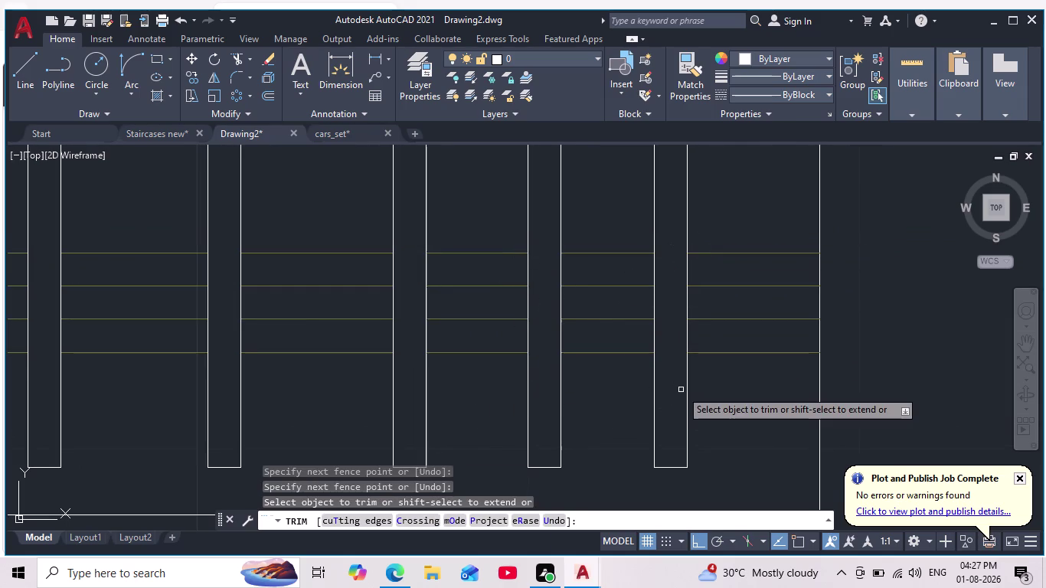
key(Escape)
key(Escape)
key(Escape)
scroll(down, 3)
Start a hatch and open its colour list, then cancel the command.
scroll(down, 3)
scroll(up, 3)
middle_drag(497, 411, 500, 402)
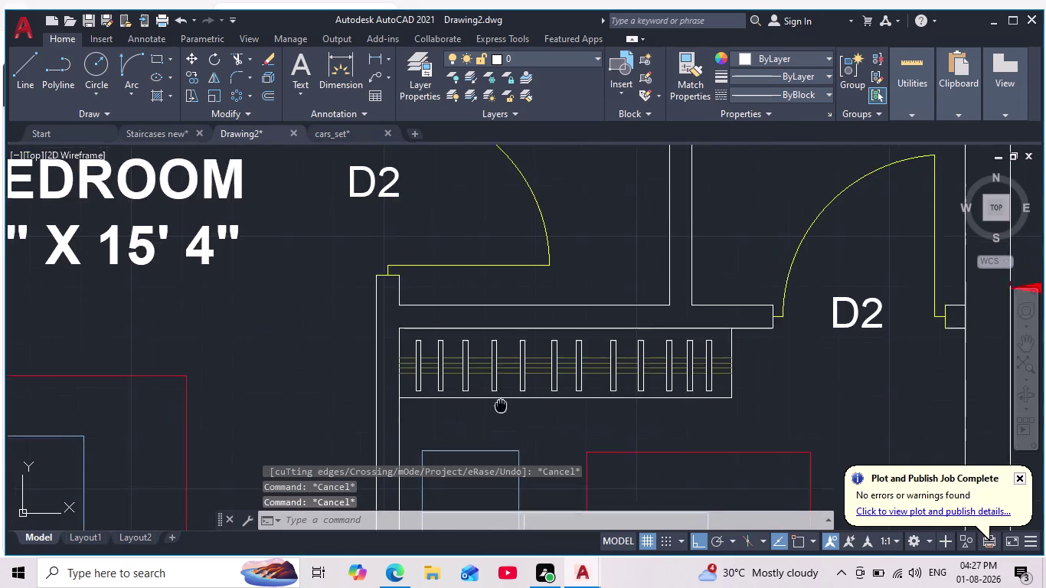
middle_drag(501, 402, 491, 371)
scroll(up, 3)
key(h)
key(Return)
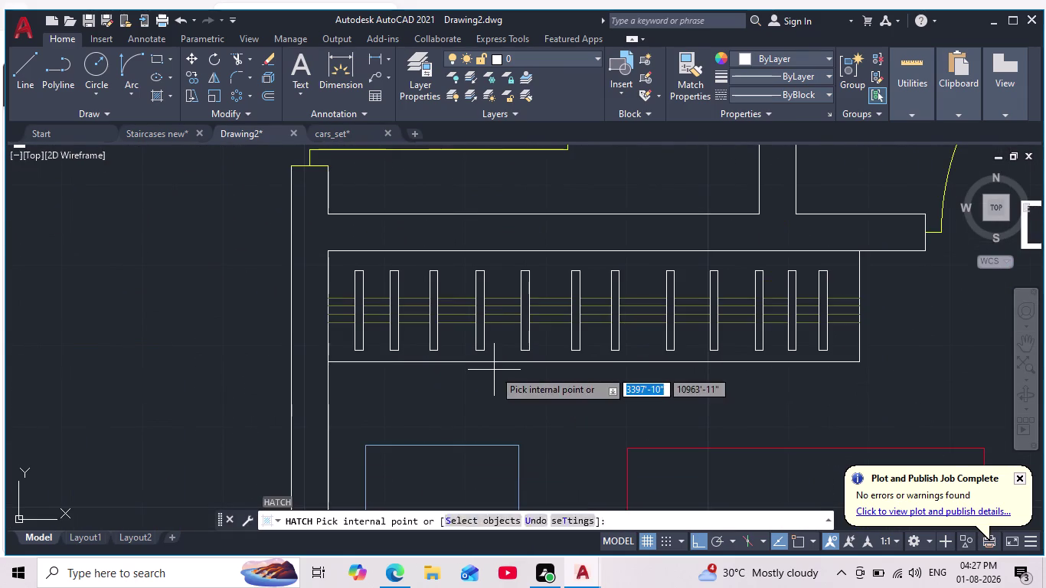
click(394, 79)
drag(421, 121, 432, 171)
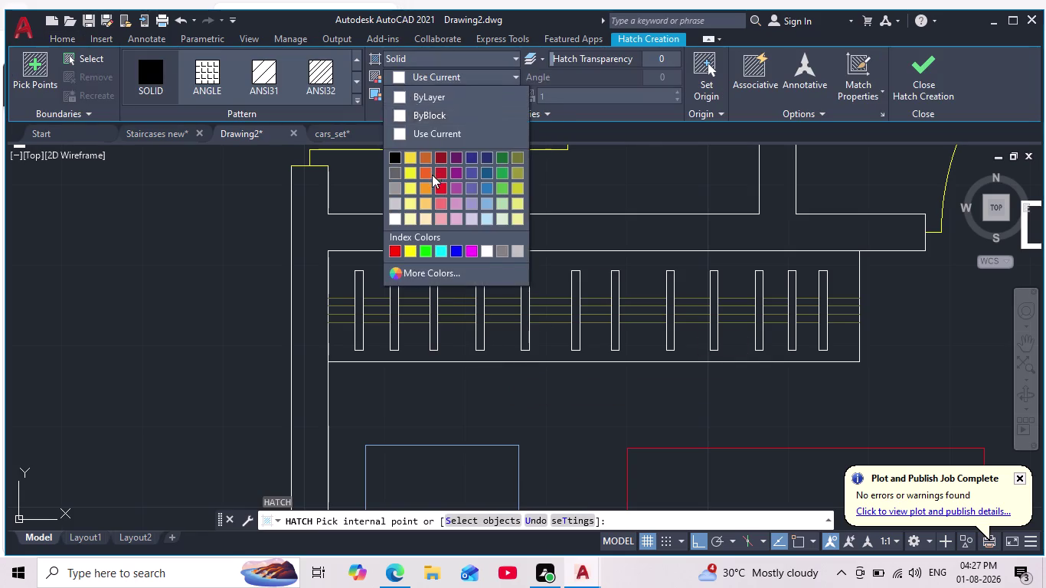
key(Escape)
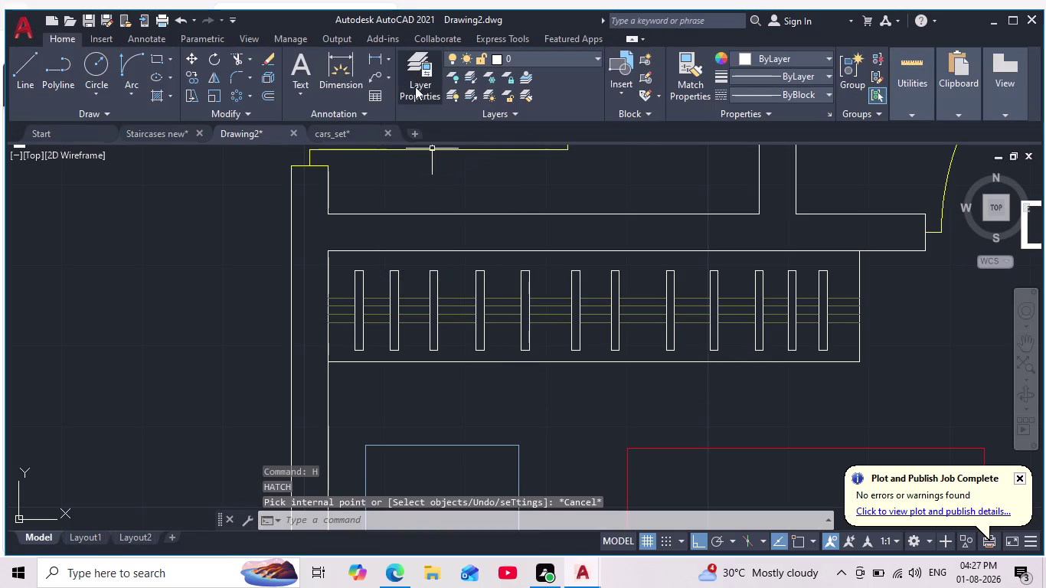
key(Escape)
key(Escape)
Restart Hatch and set its colour to orange (205,105,40).
key(h)
key(Return)
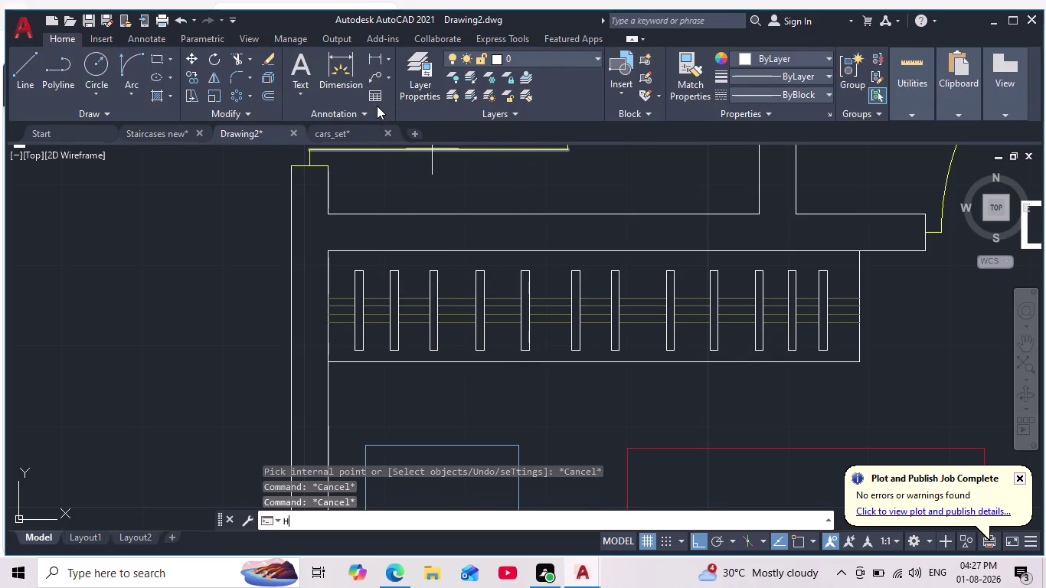
click(397, 78)
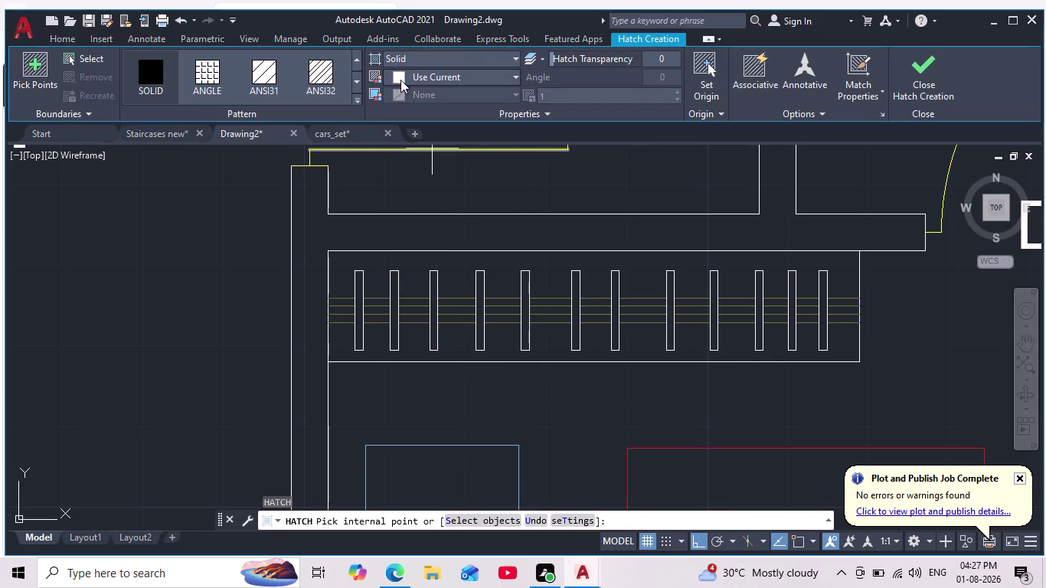
click(423, 78)
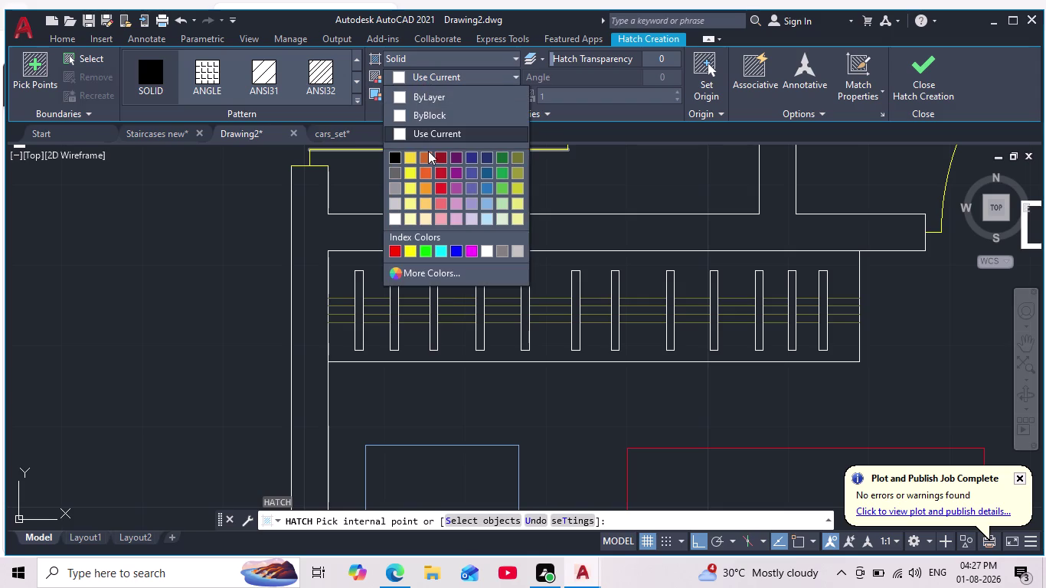
click(424, 158)
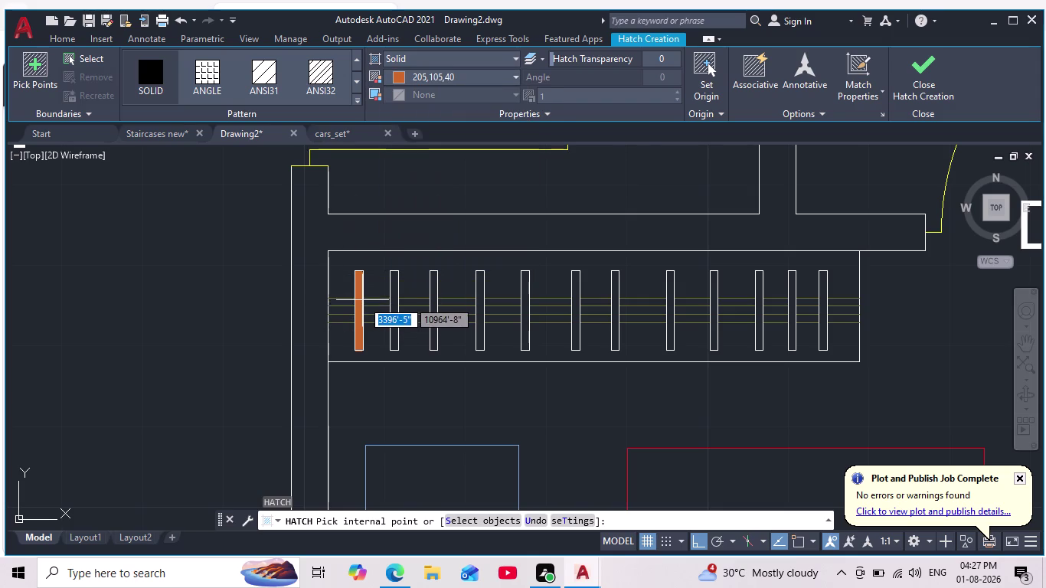
Fill bars 1, 4, 9 and 12 with orange, undoing one misplaced fill.
click(362, 300)
click(479, 293)
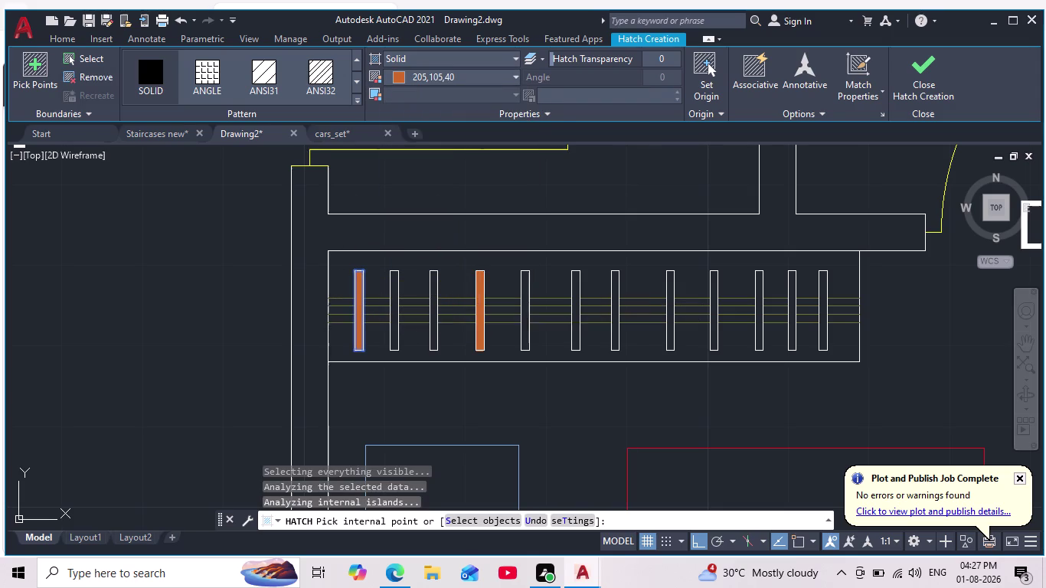
click(676, 300)
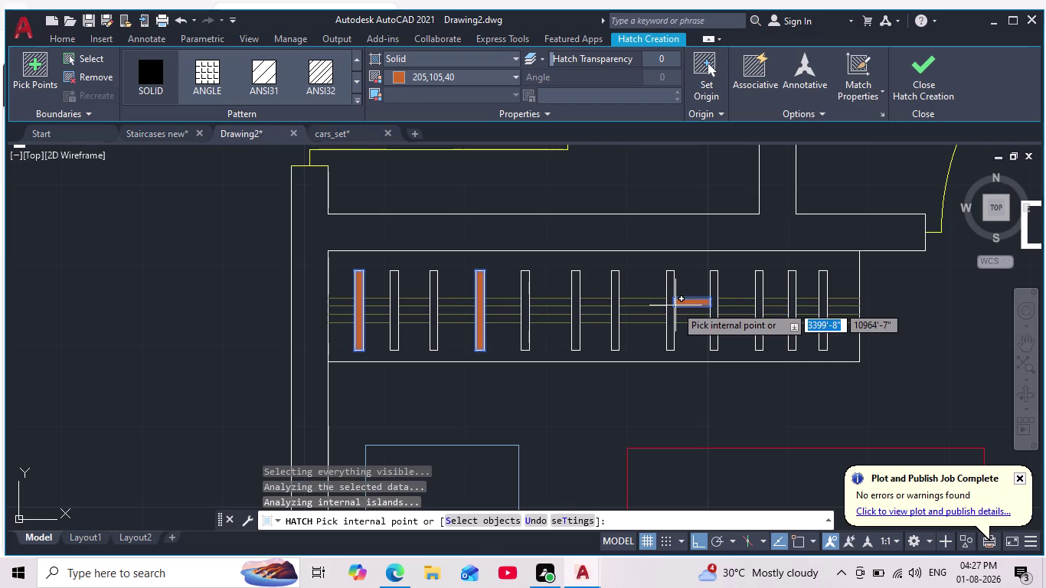
key(ctrl+z)
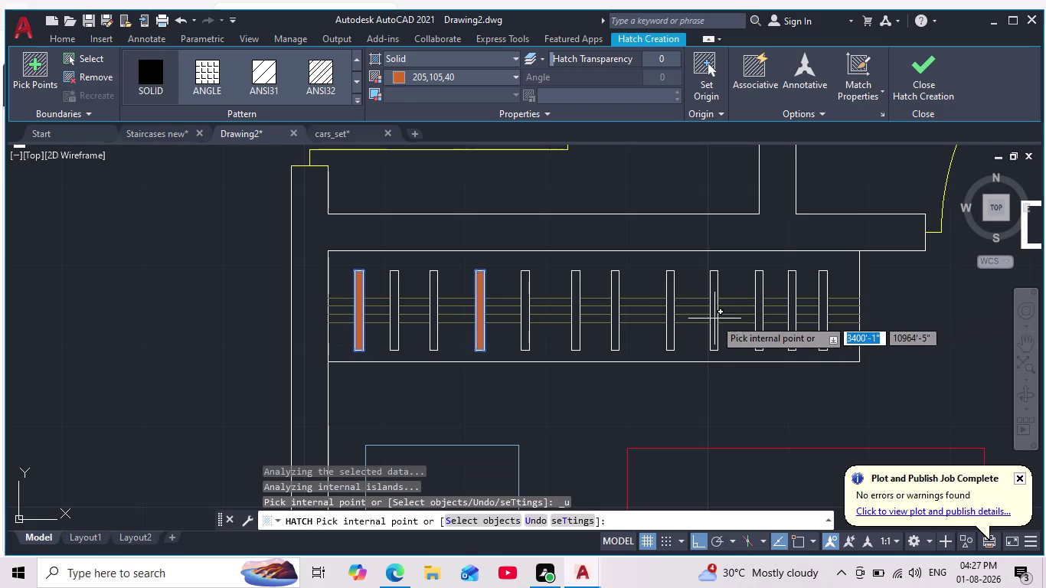
click(714, 313)
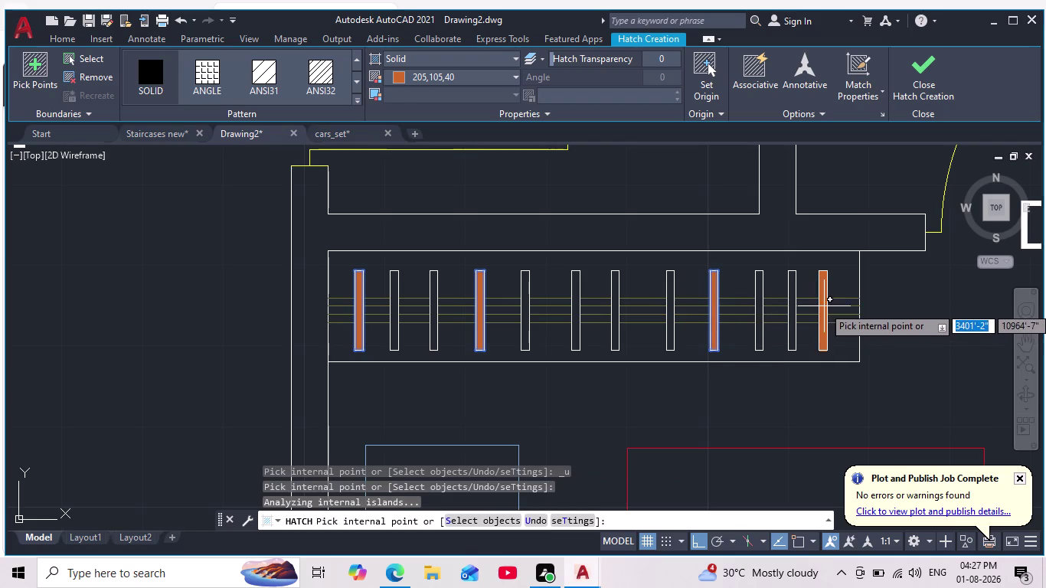
click(824, 306)
key(Escape)
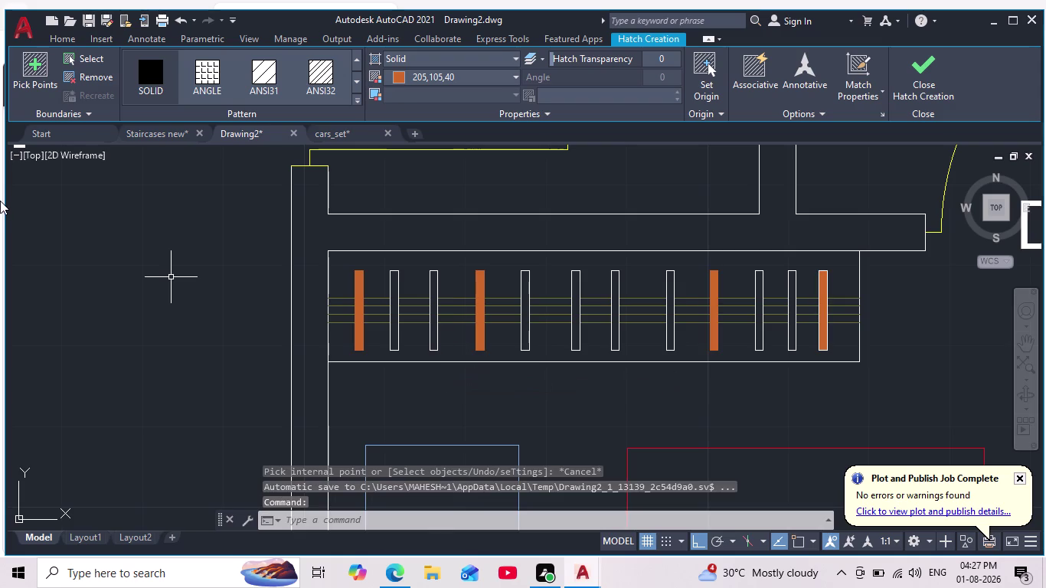
Start another hatch with its colour set to green (19,103,52).
key(h)
key(Return)
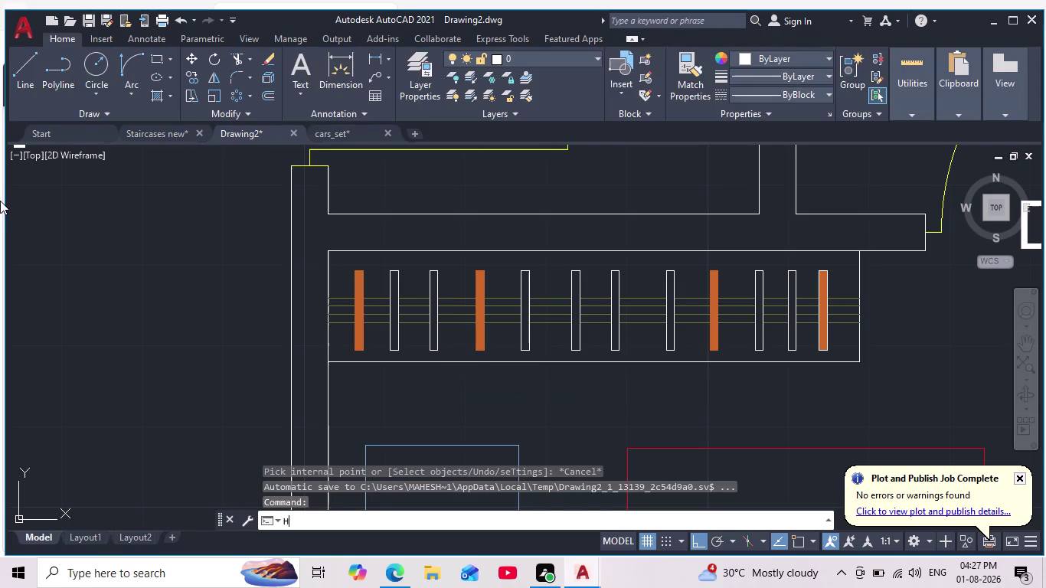
click(399, 82)
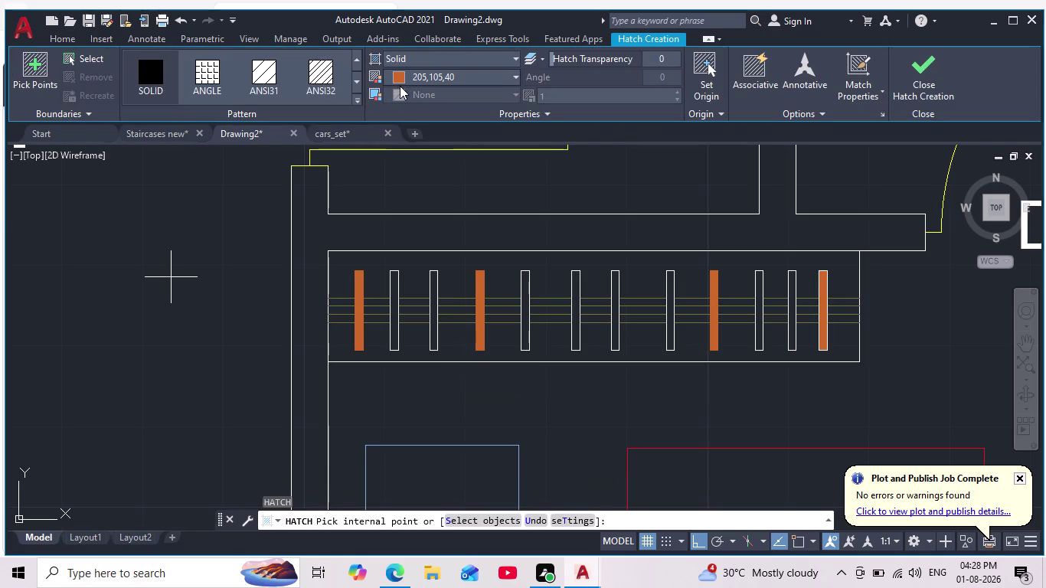
click(403, 75)
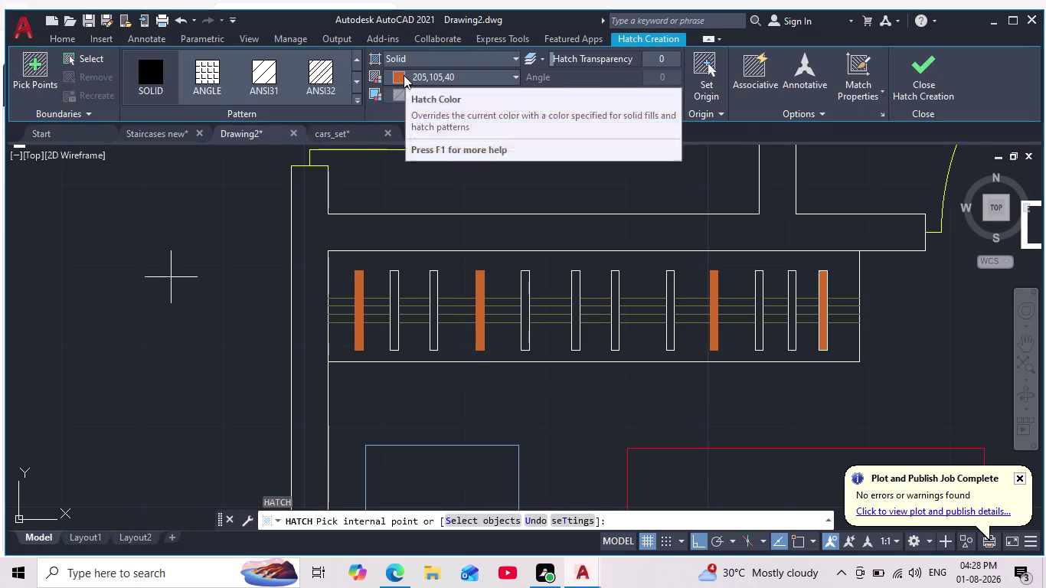
click(503, 157)
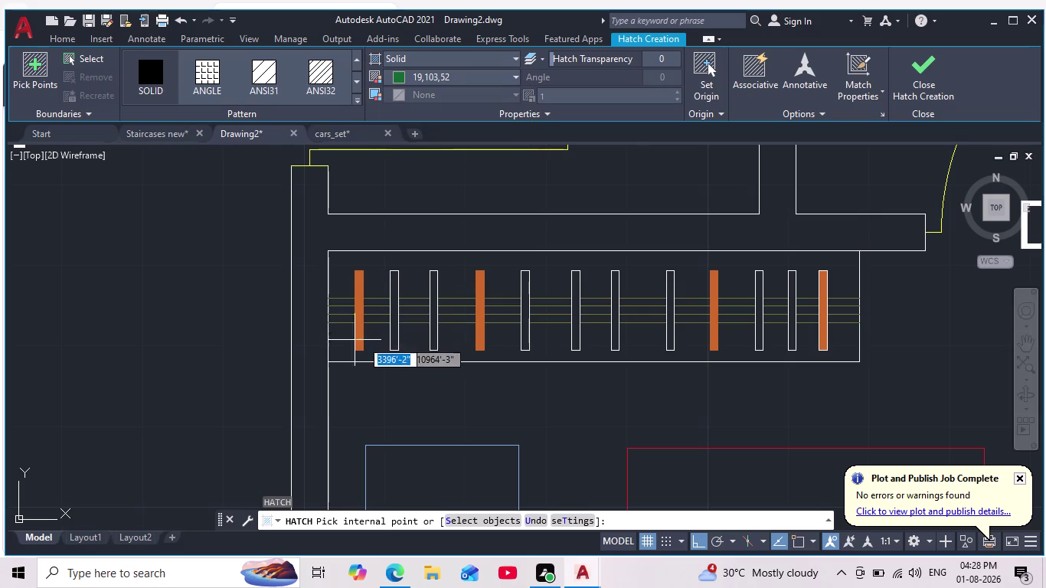
Fill grille bars 2, 7 and 11 with the green hatch.
click(393, 296)
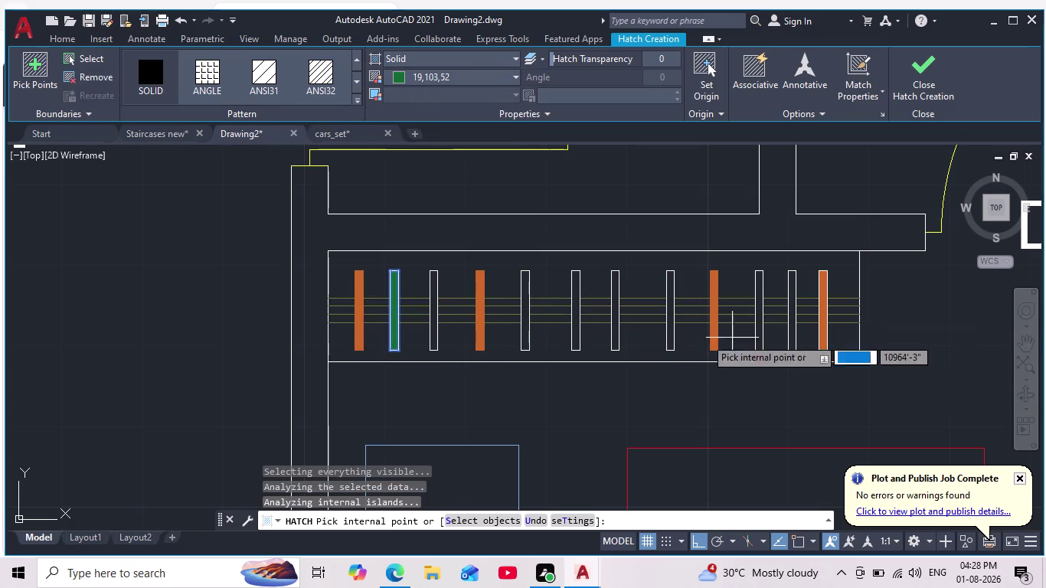
click(614, 305)
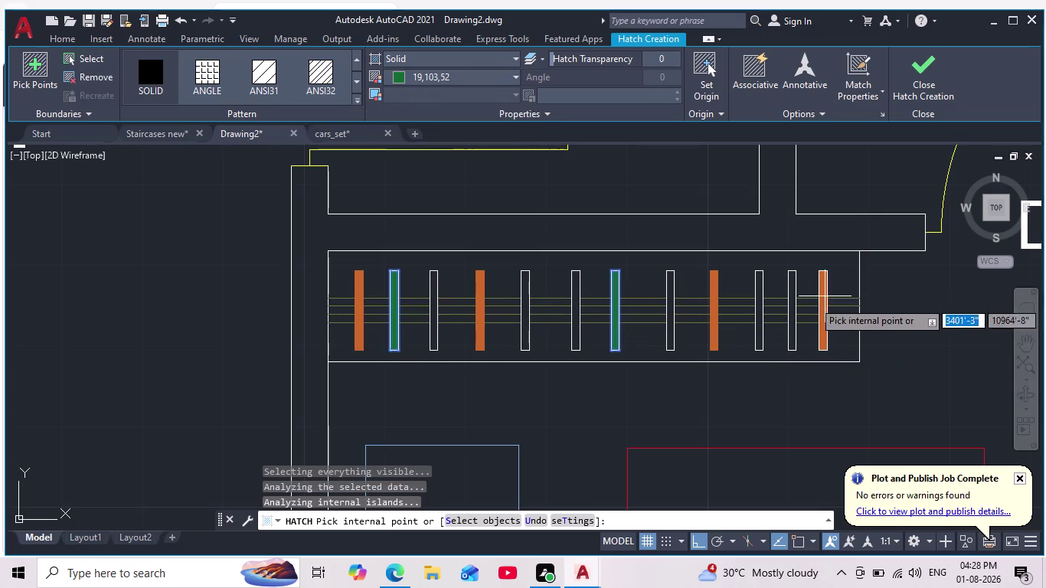
click(793, 299)
key(Escape)
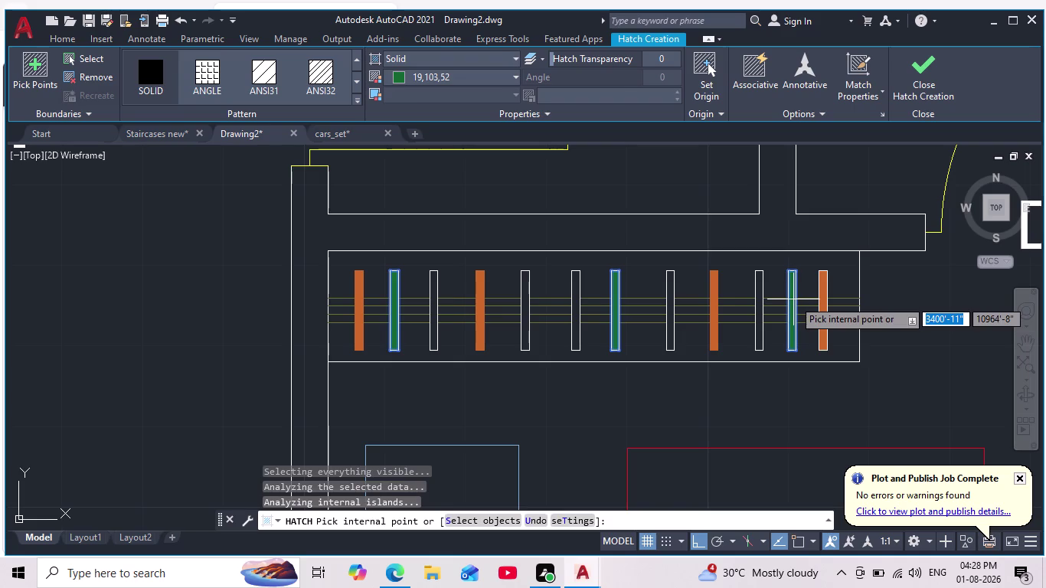
scroll(down, 3)
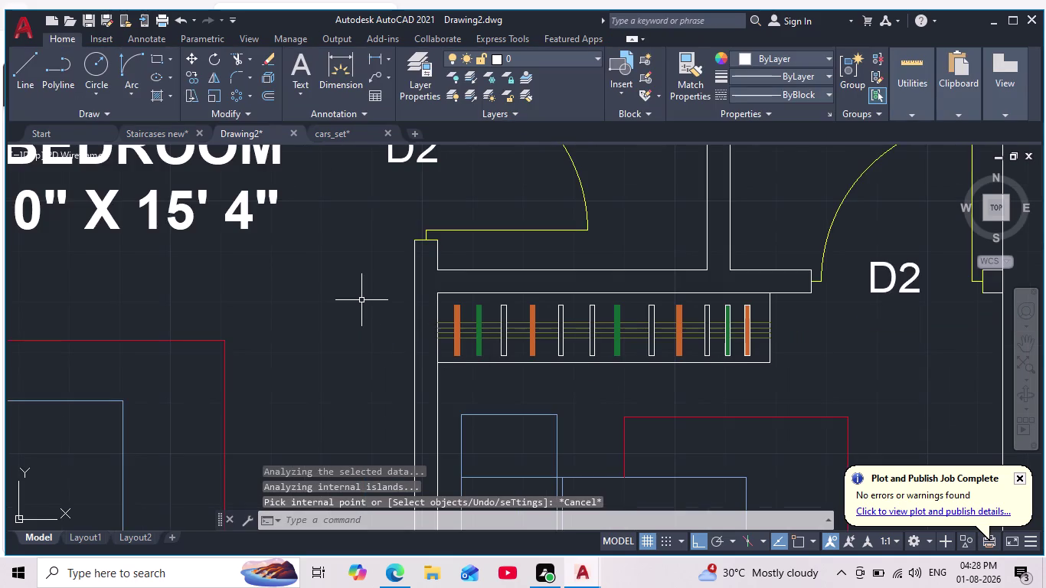
Hatch the third and sixth grille bars and another region with solid yellow.
key(h)
key(Return)
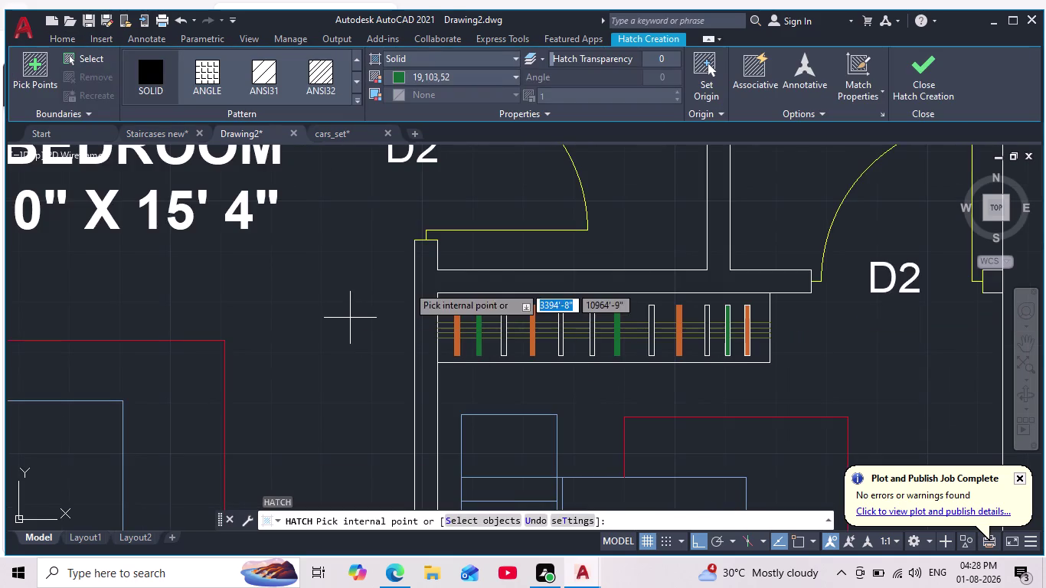
click(390, 78)
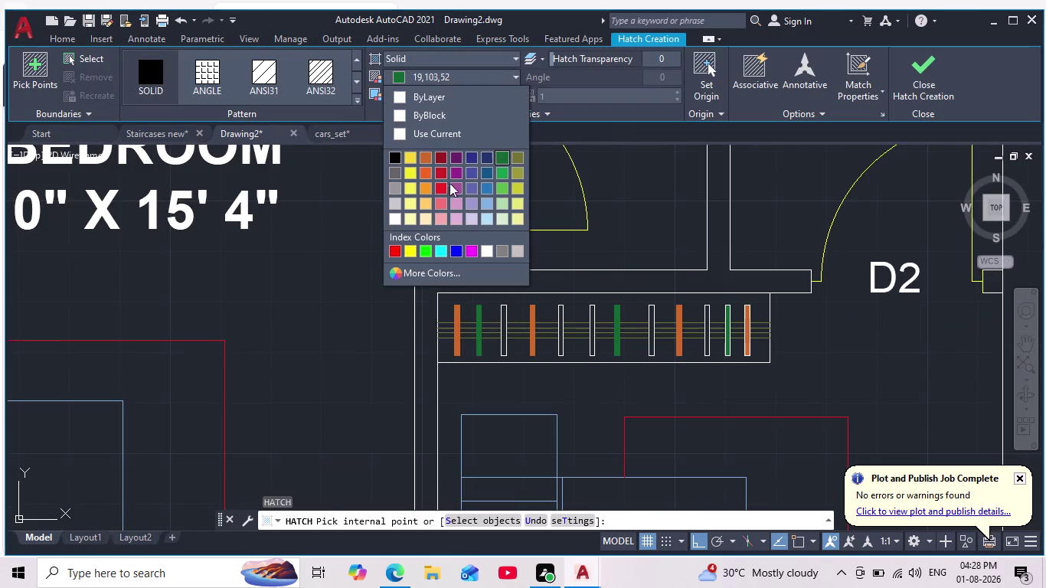
click(408, 159)
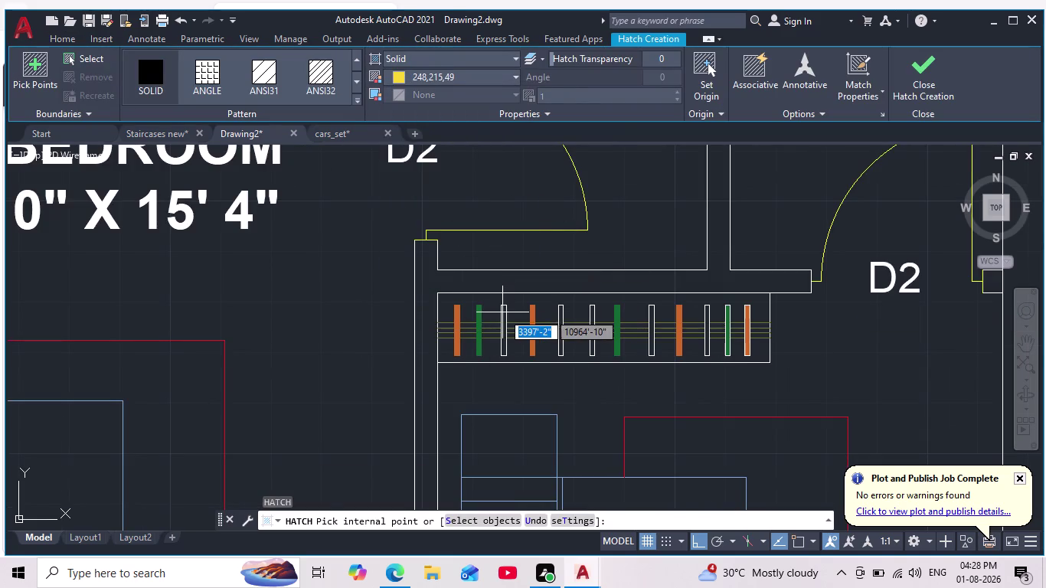
click(505, 329)
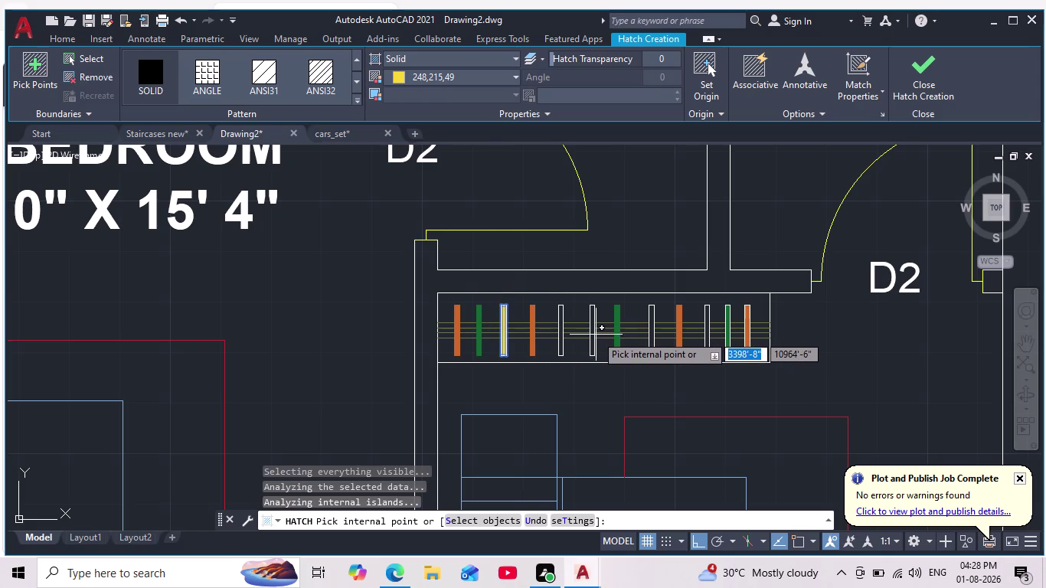
scroll(up, 3)
click(585, 326)
scroll(down, 3)
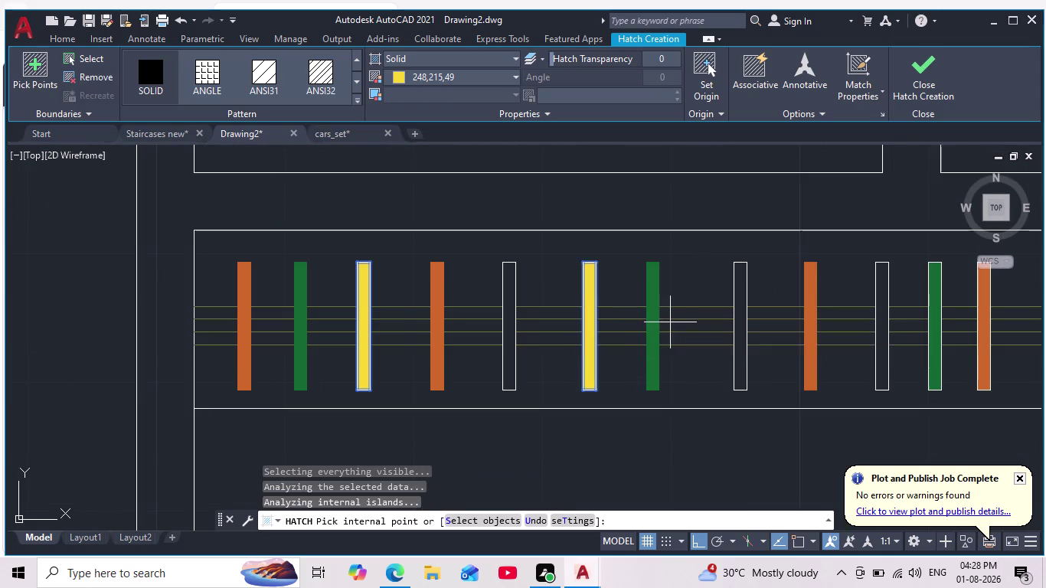
scroll(up, 3)
click(699, 349)
scroll(up, 3)
scroll(down, 3)
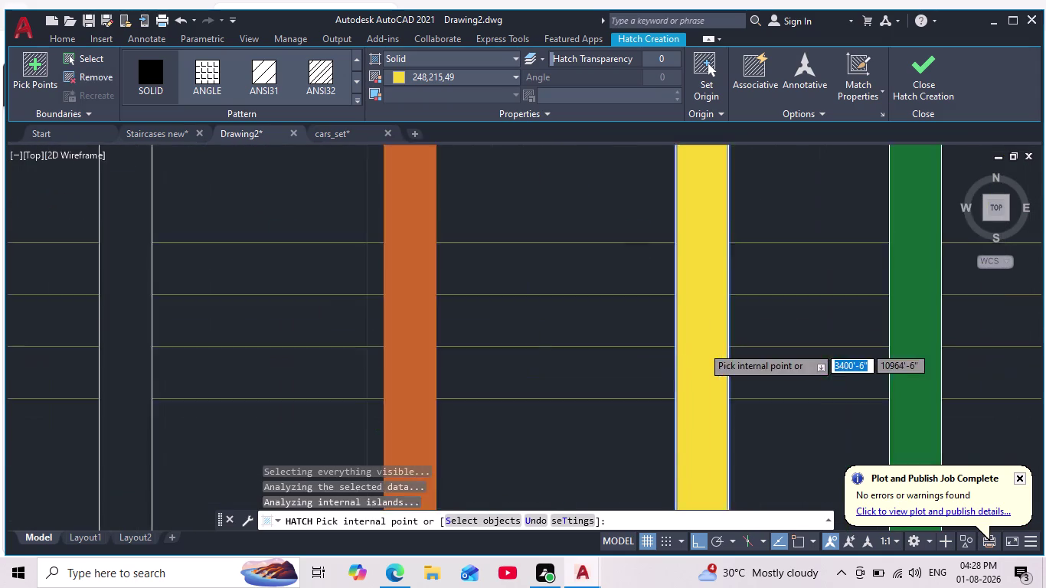
scroll(down, 3)
scroll(down, 3)
scroll(up, 3)
middle_drag(631, 398, 620, 354)
scroll(up, 3)
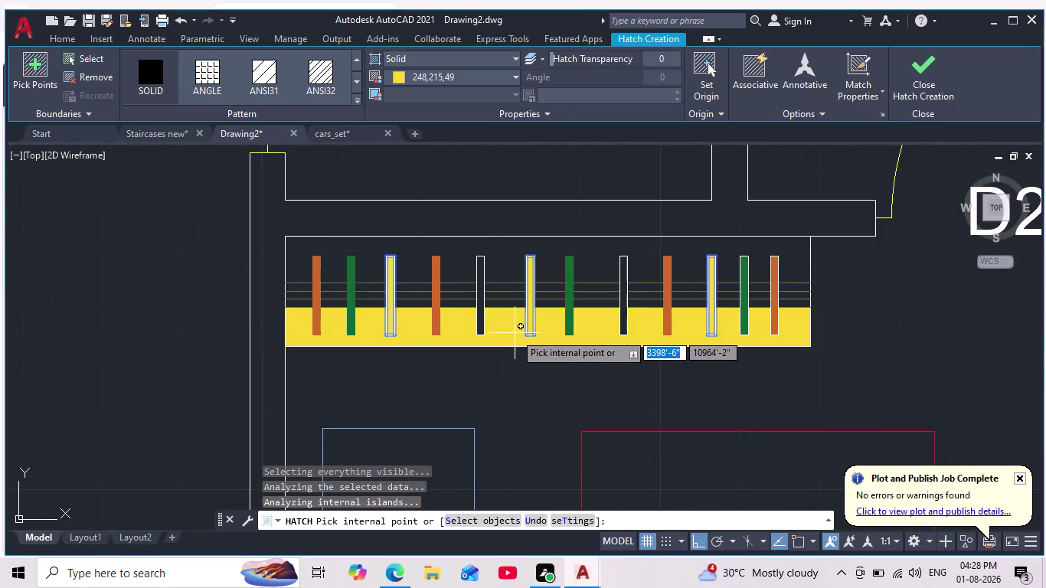
Cancel the mistaken yellow fill.
key(Escape)
key(grave)
key(Escape)
key(Escape)
key(Escape)
key(Escape)
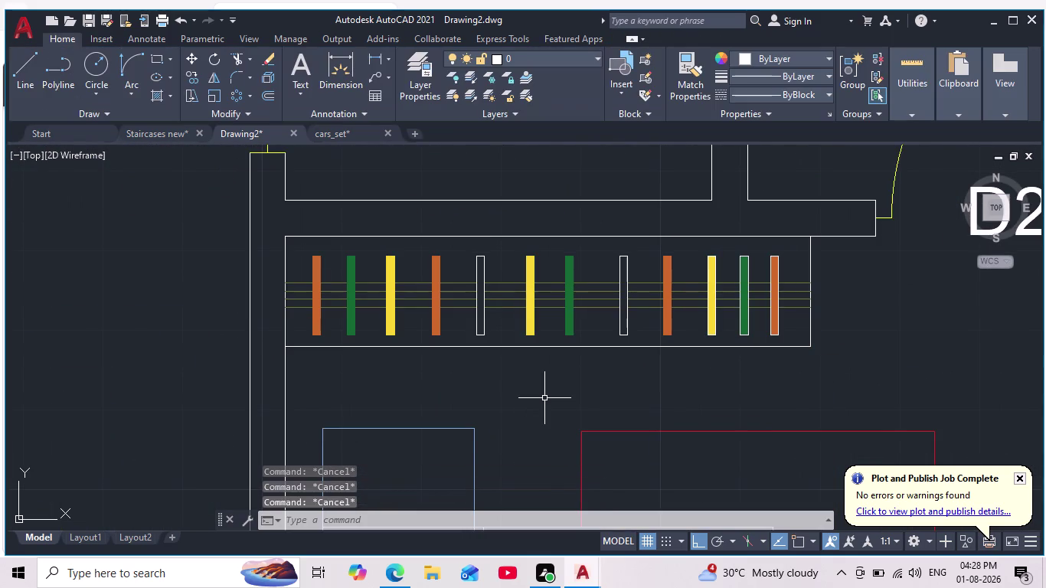
Fill two empty rack bars with a solid purple hatch.
key(h)
key(Return)
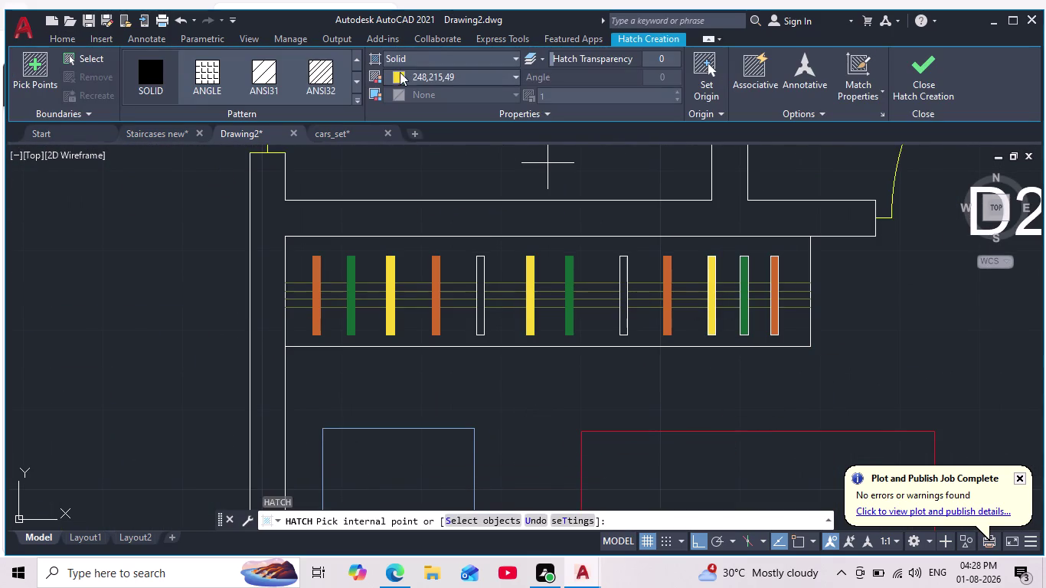
click(396, 81)
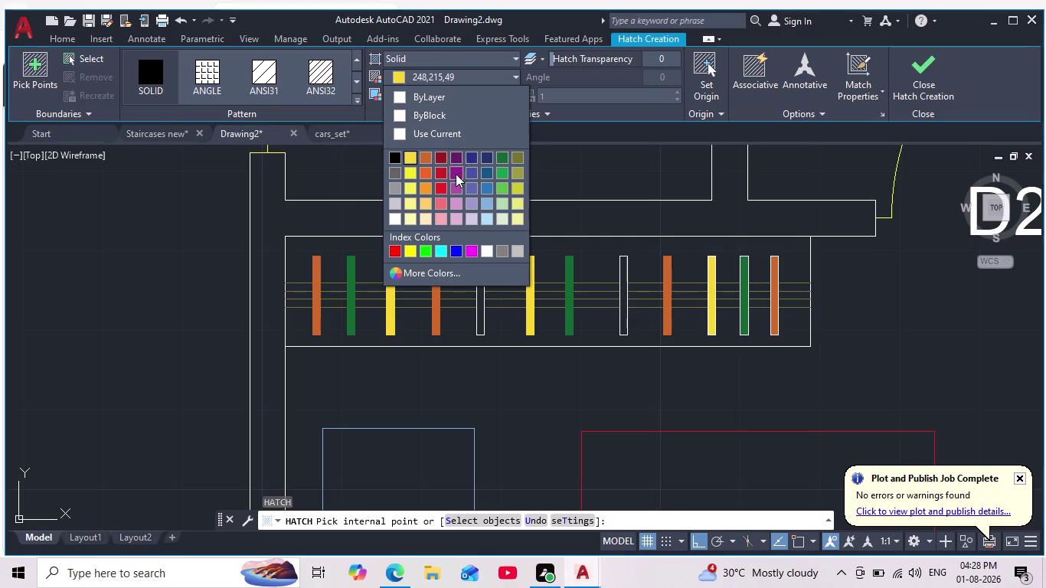
click(456, 174)
scroll(up, 3)
click(496, 297)
scroll(down, 3)
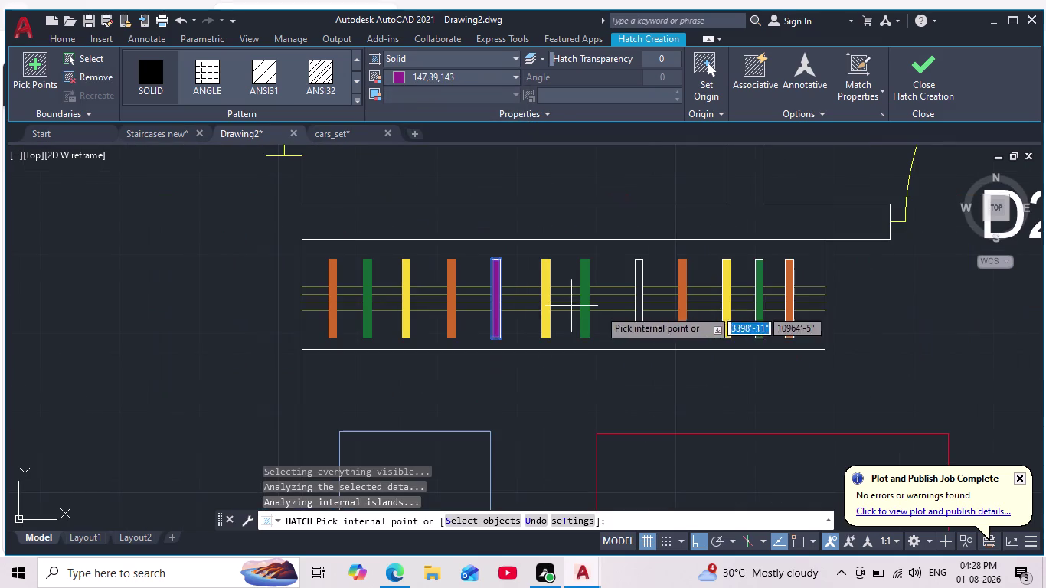
click(638, 302)
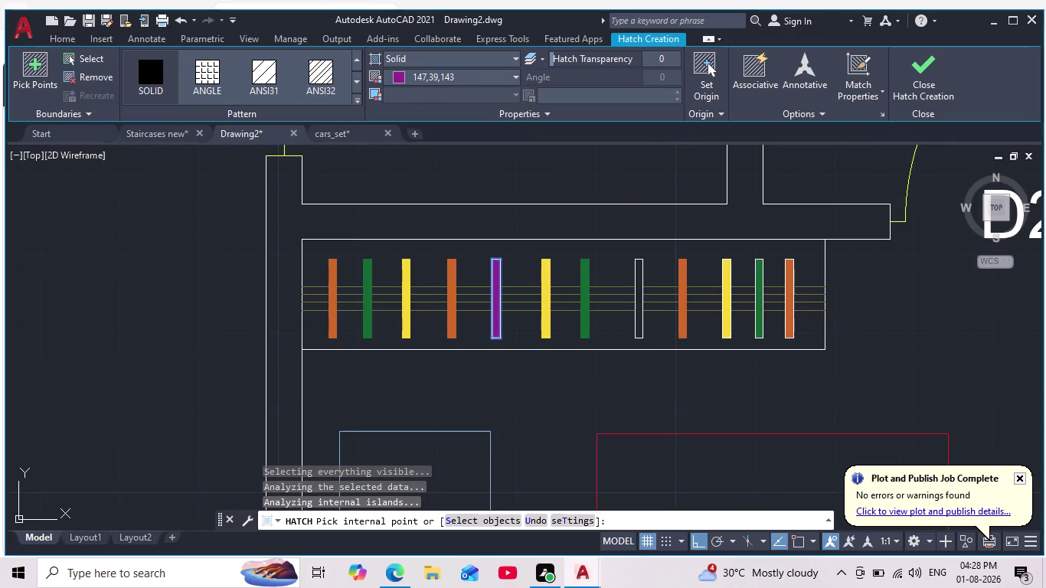
key(Escape)
scroll(down, 3)
scroll(up, 3)
scroll(down, 3)
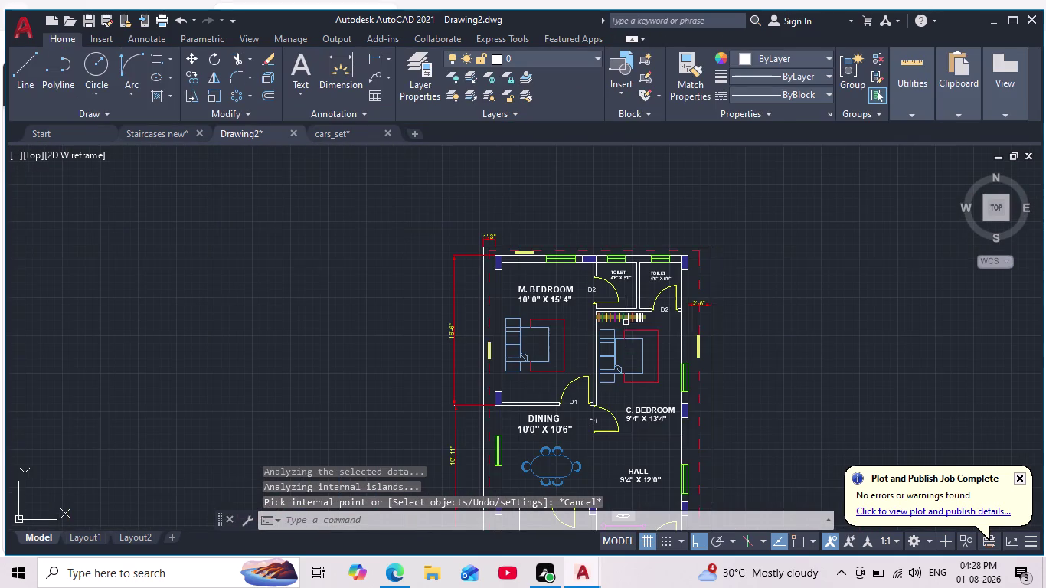
Window-select every bar and line of the coloured rack and make them one unnamed group.
scroll(up, 3)
scroll(up, 3)
middle_drag(640, 319, 650, 293)
click(260, 267)
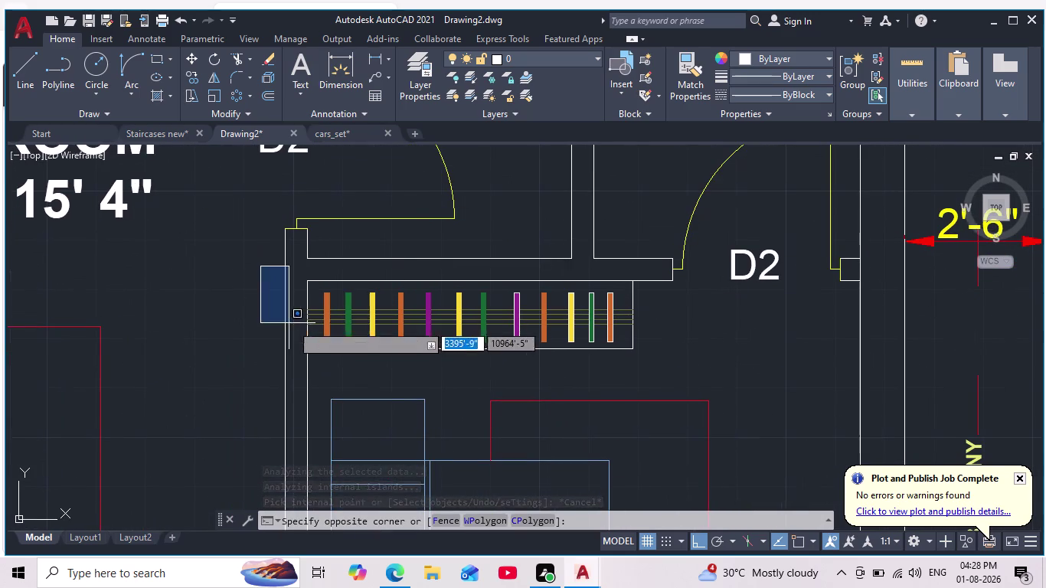
click(654, 355)
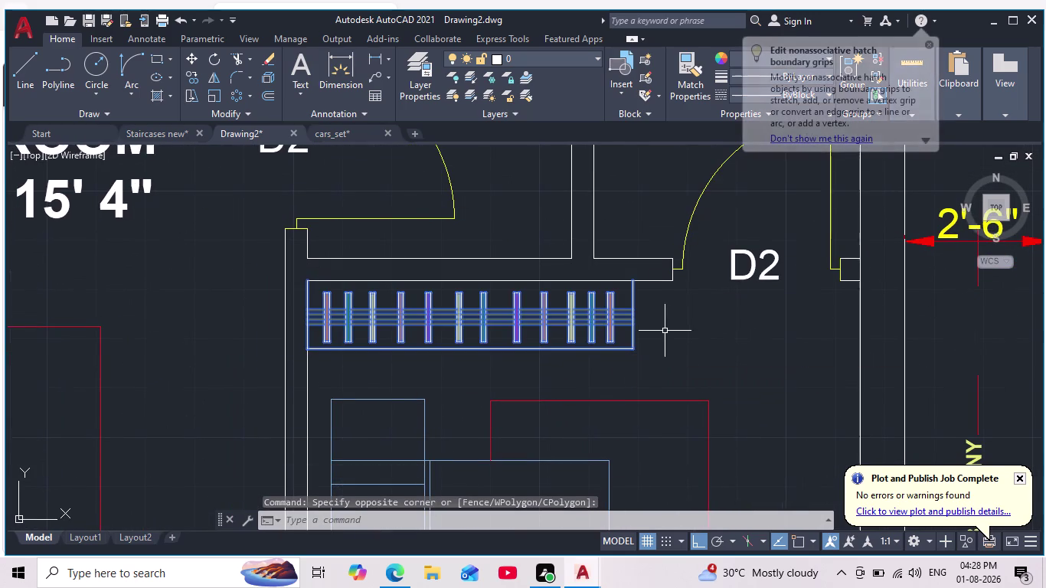
scroll(down, 3)
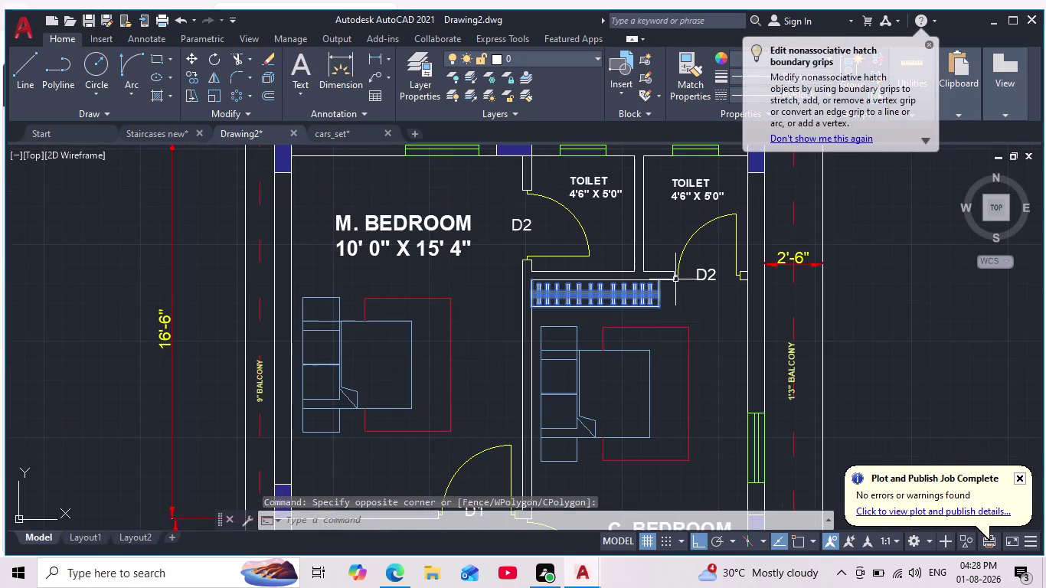
click(933, 42)
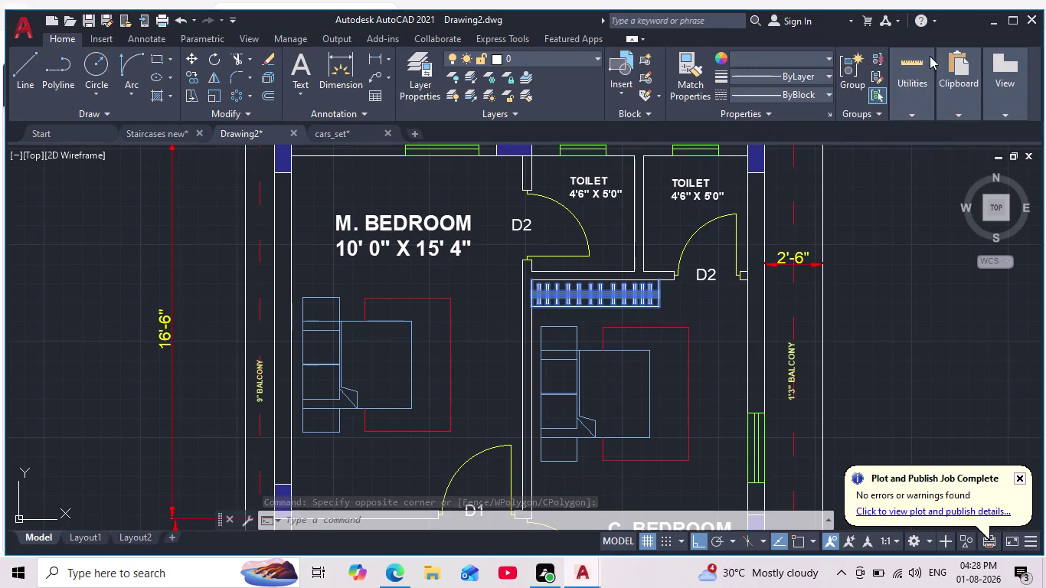
click(853, 92)
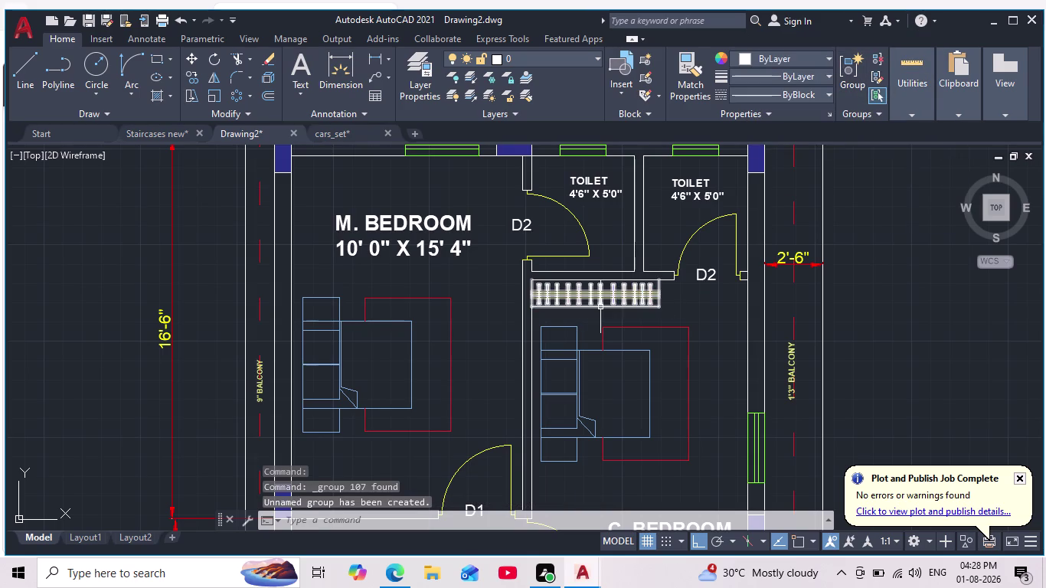
middle_drag(623, 316, 652, 309)
scroll(down, 3)
scroll(up, 3)
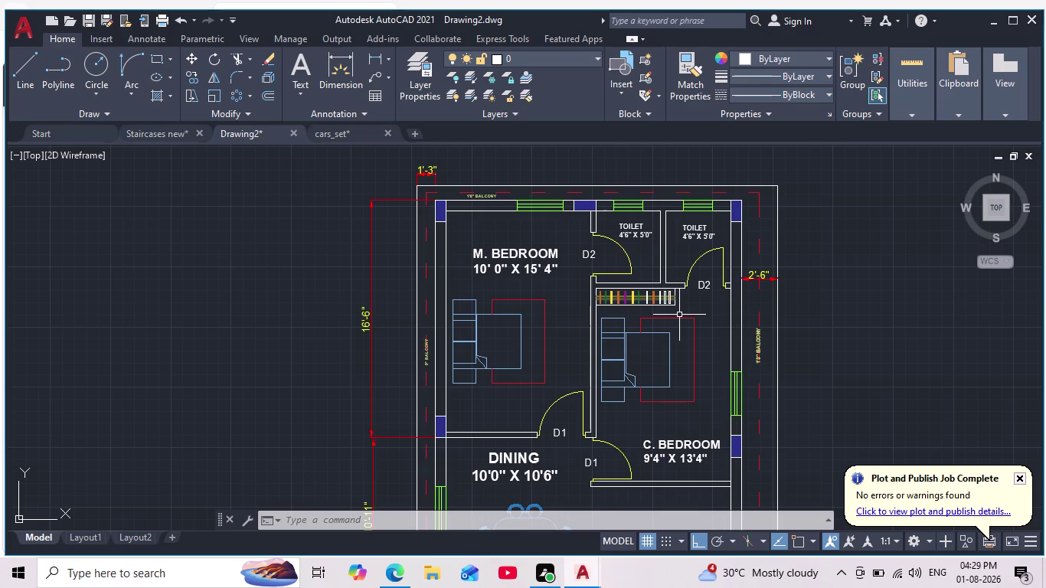
scroll(up, 3)
middle_drag(667, 302, 658, 336)
Copy the grouped rack from a base point on it, with Ortho turned off.
click(416, 268)
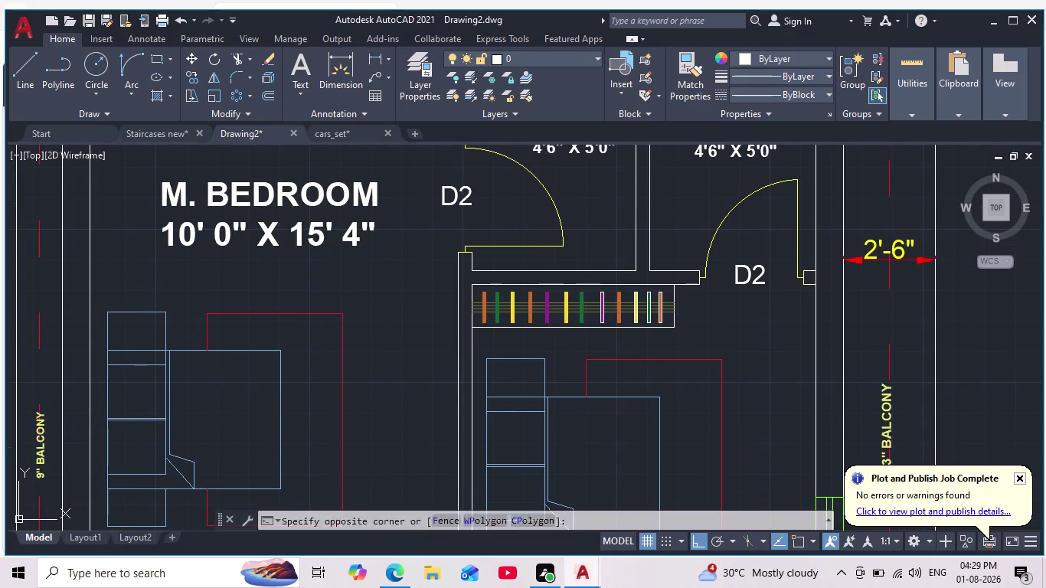
key(Escape)
click(520, 327)
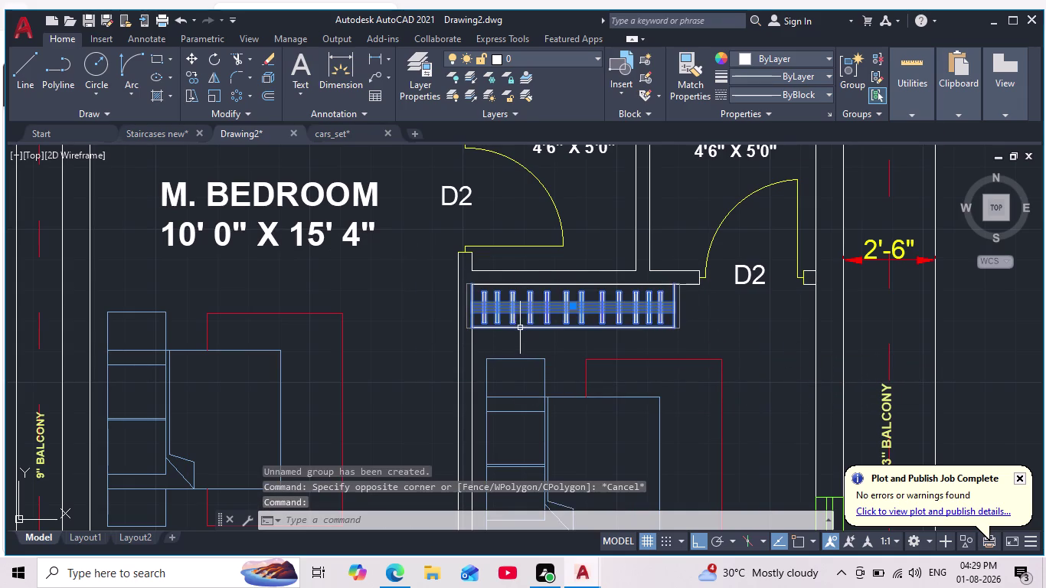
click(190, 76)
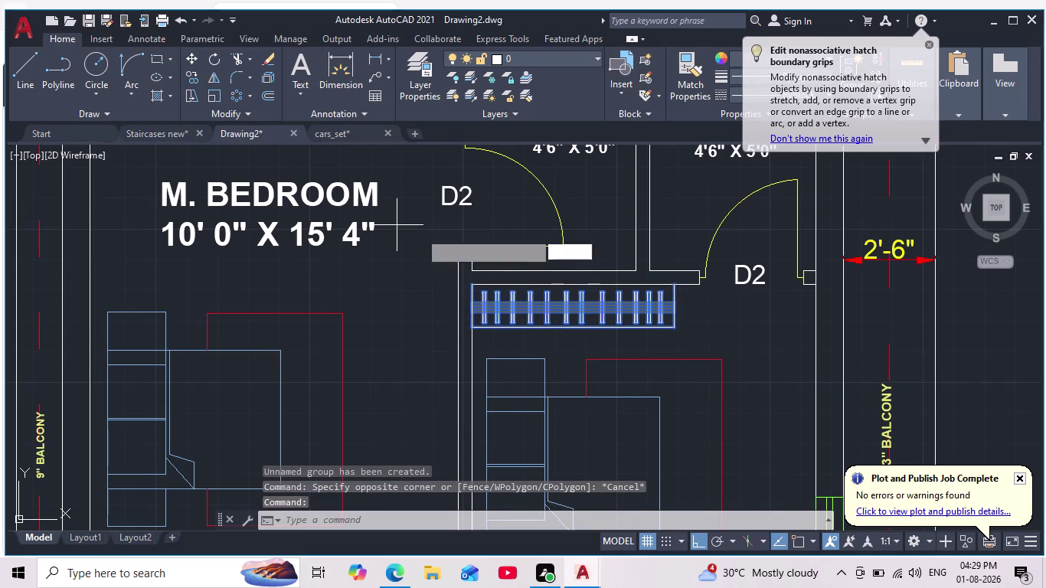
click(675, 284)
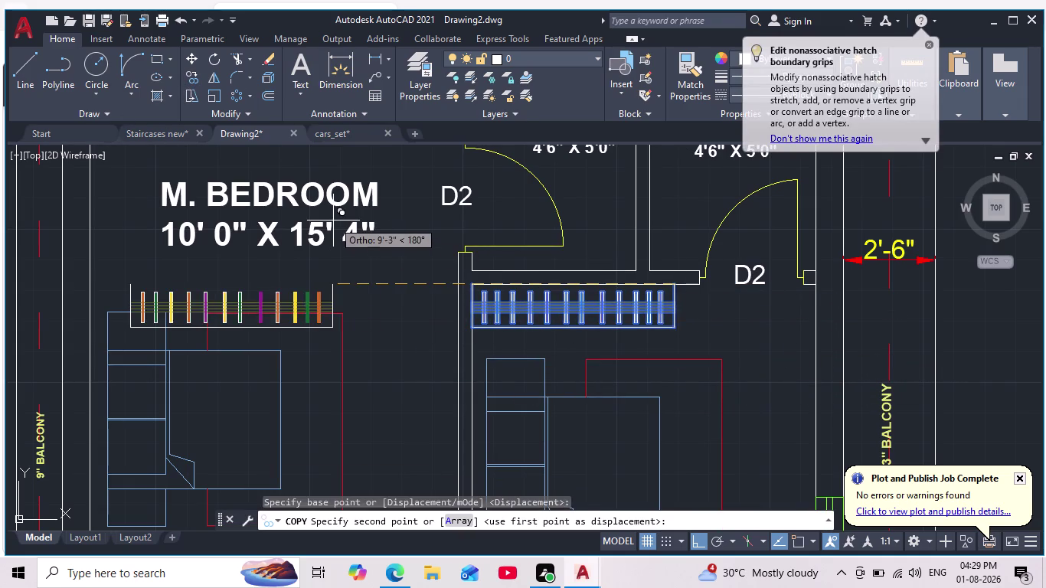
click(692, 540)
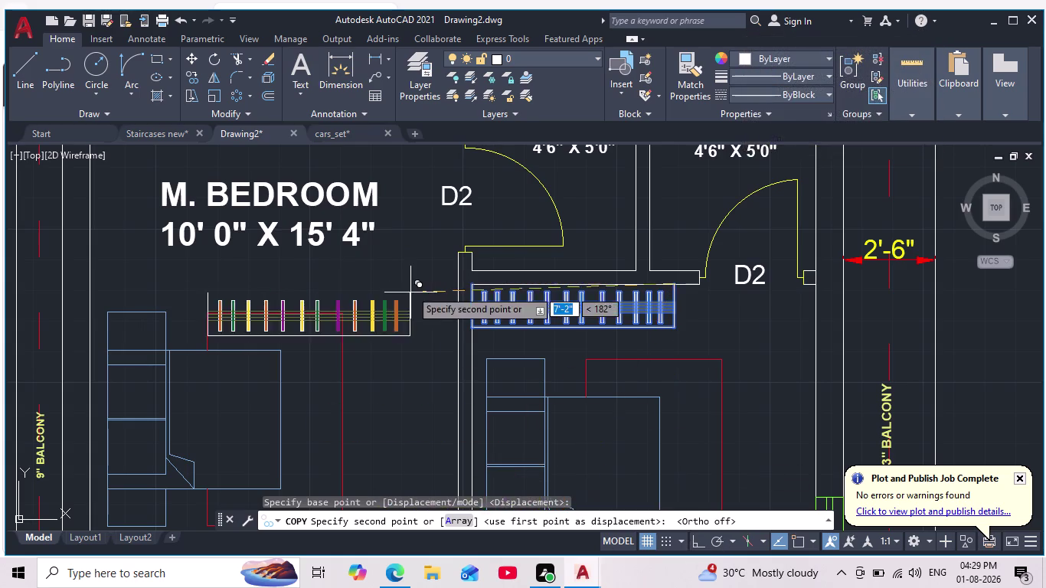
With Osnap on, place the rack copy just below the master bedroom's top wall.
middle_drag(409, 288, 531, 433)
scroll(down, 3)
scroll(up, 3)
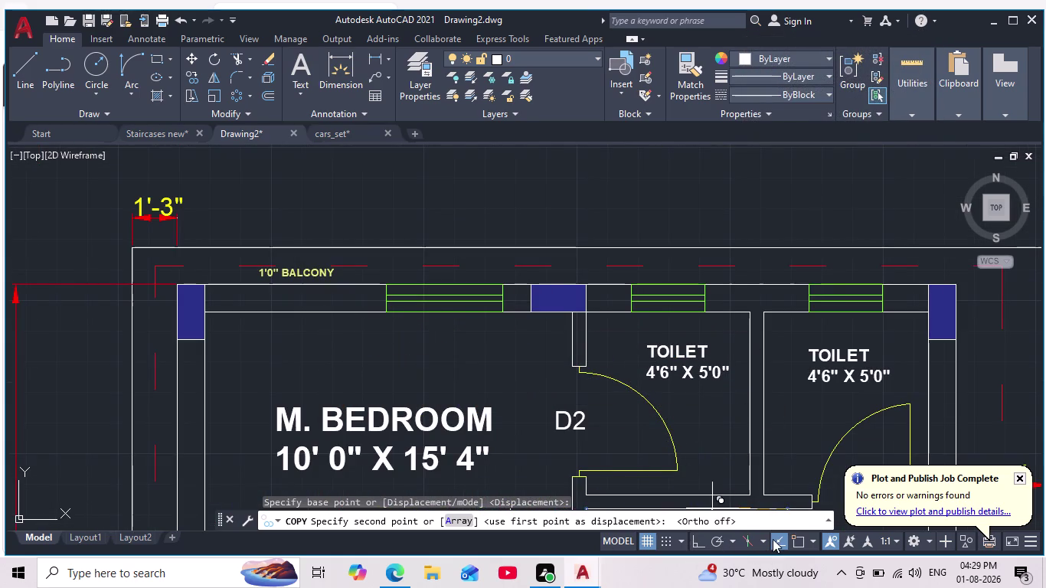
click(802, 540)
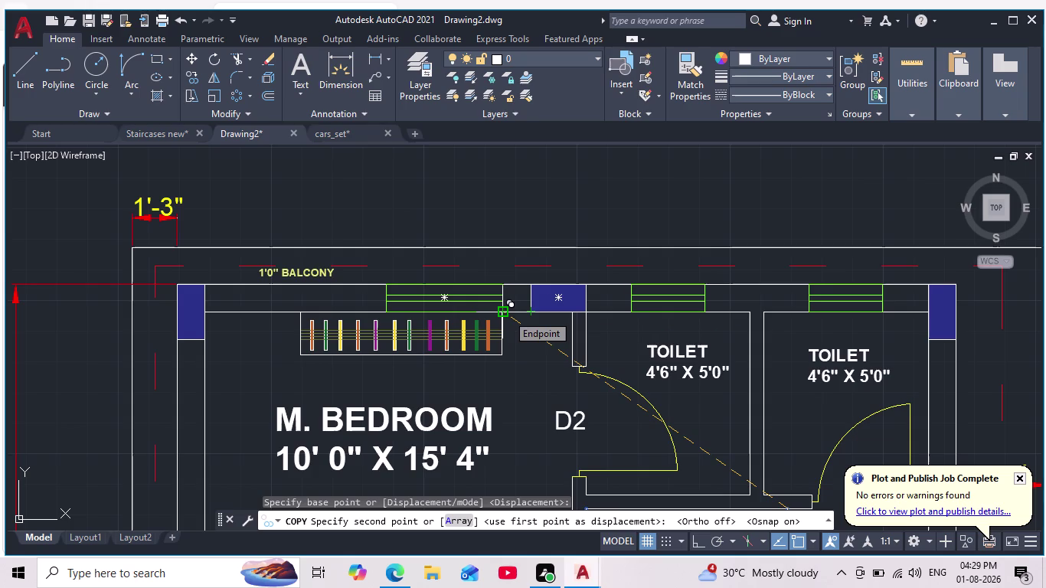
scroll(down, 3)
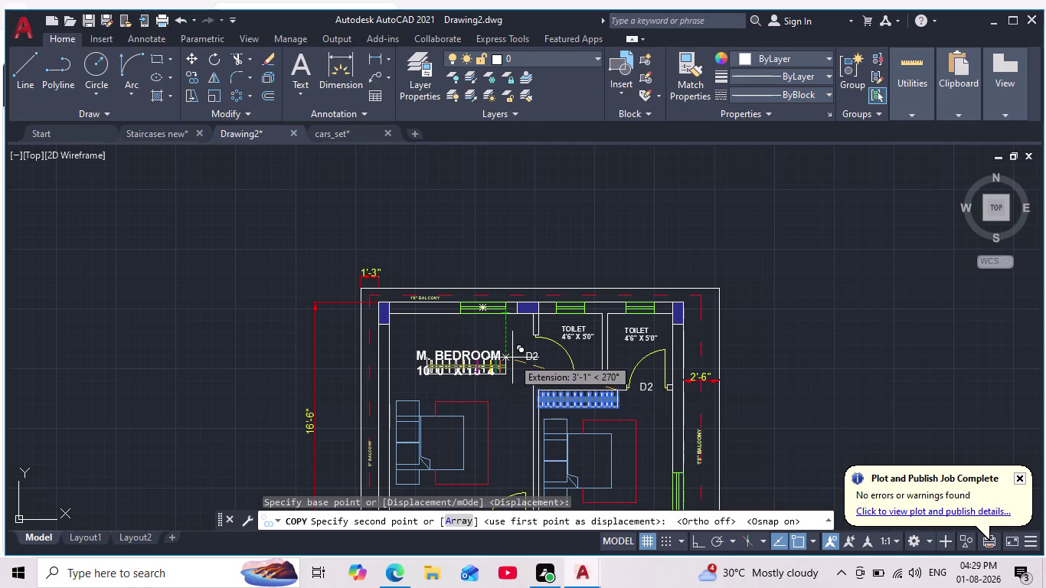
scroll(up, 3)
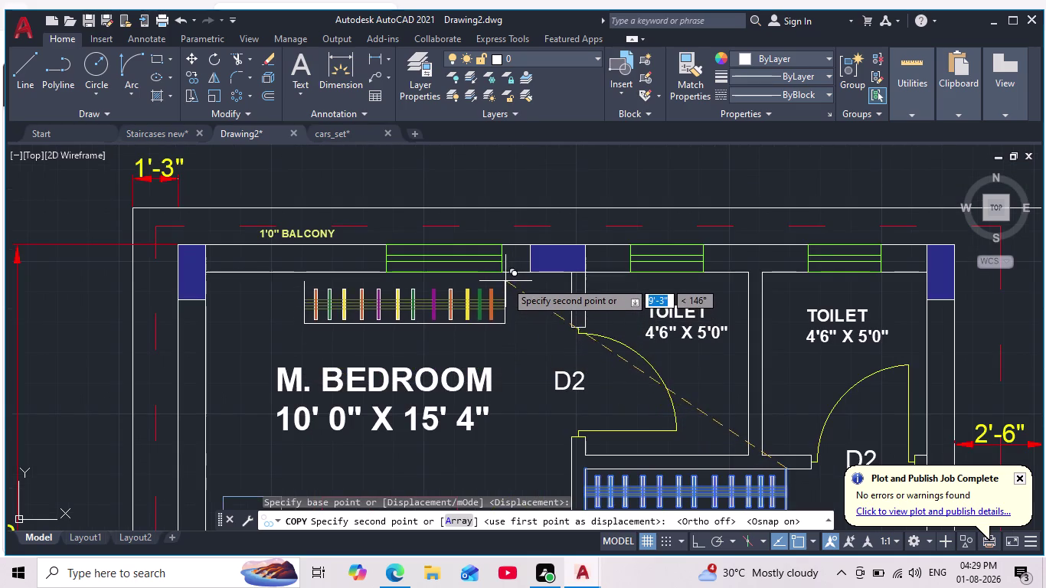
scroll(up, 3)
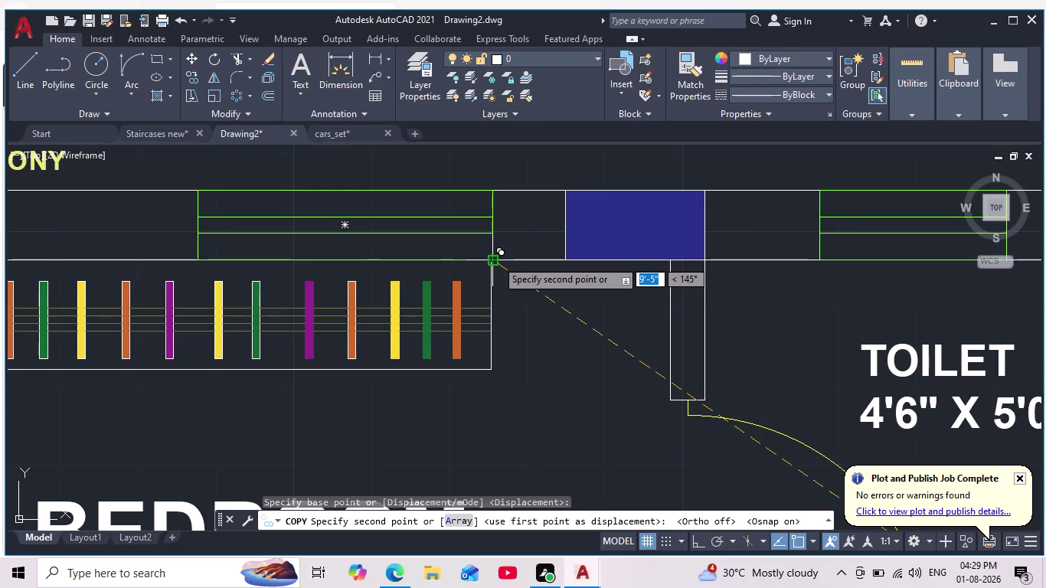
click(521, 331)
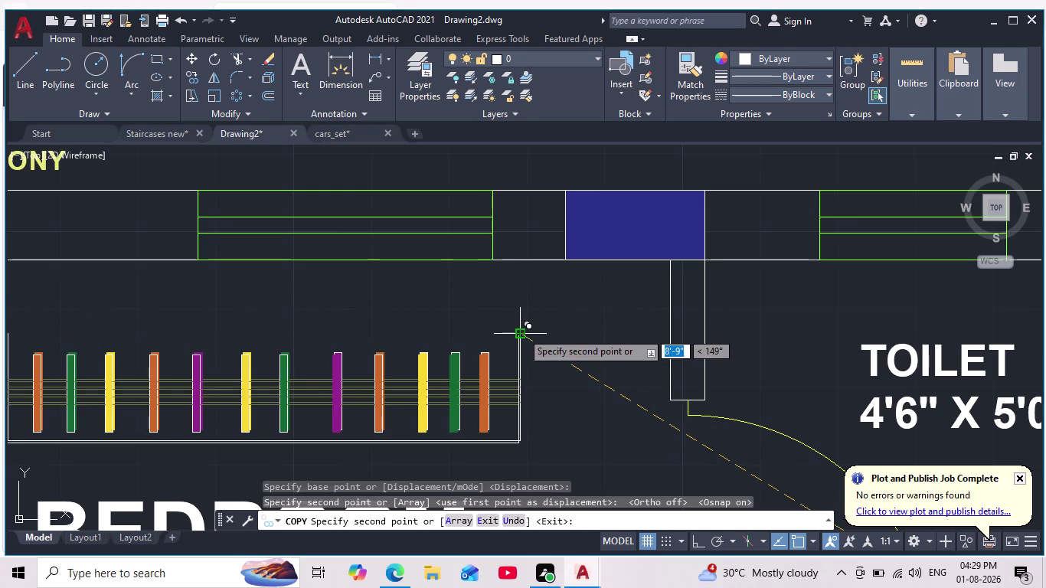
key(Escape)
scroll(down, 3)
scroll(up, 3)
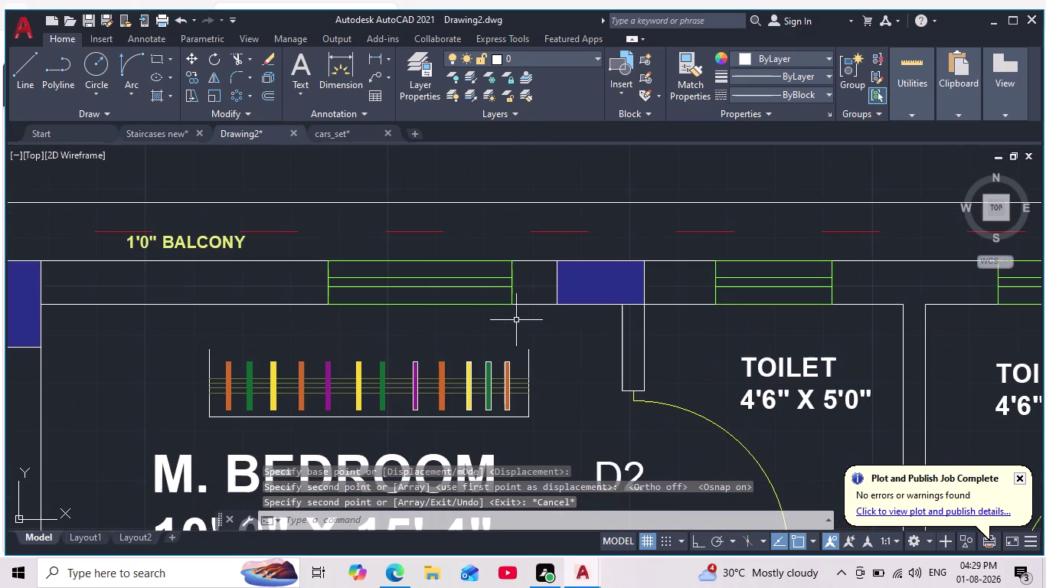
Erase the master bedroom window lines above the rack.
scroll(down, 3)
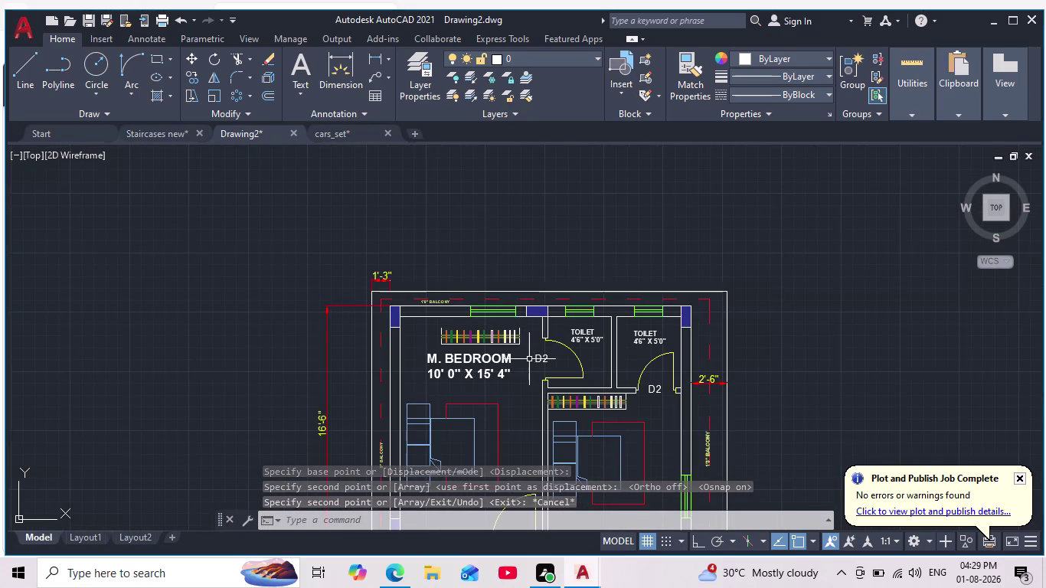
scroll(up, 3)
scroll(up, 3)
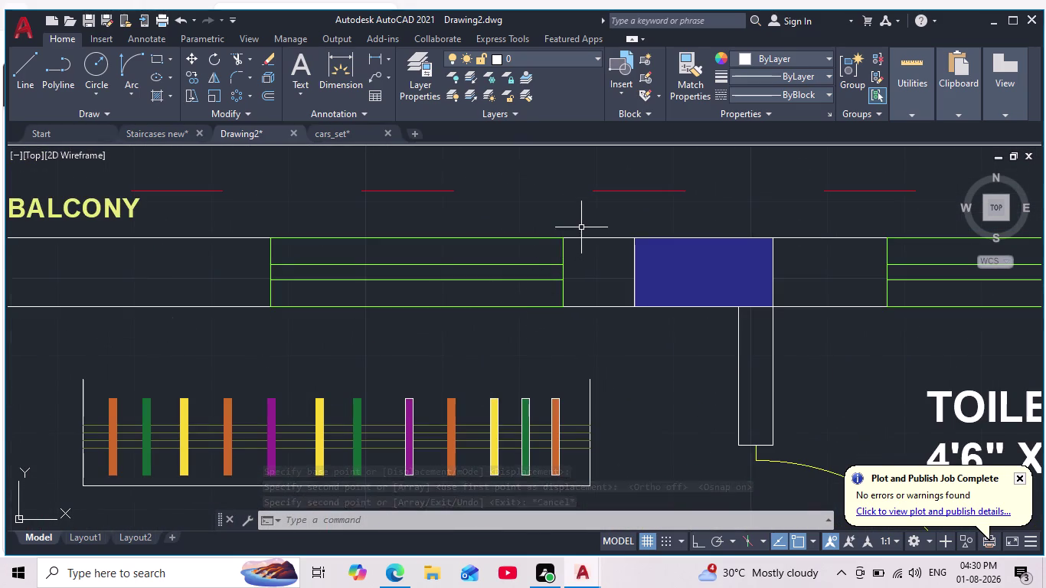
click(236, 215)
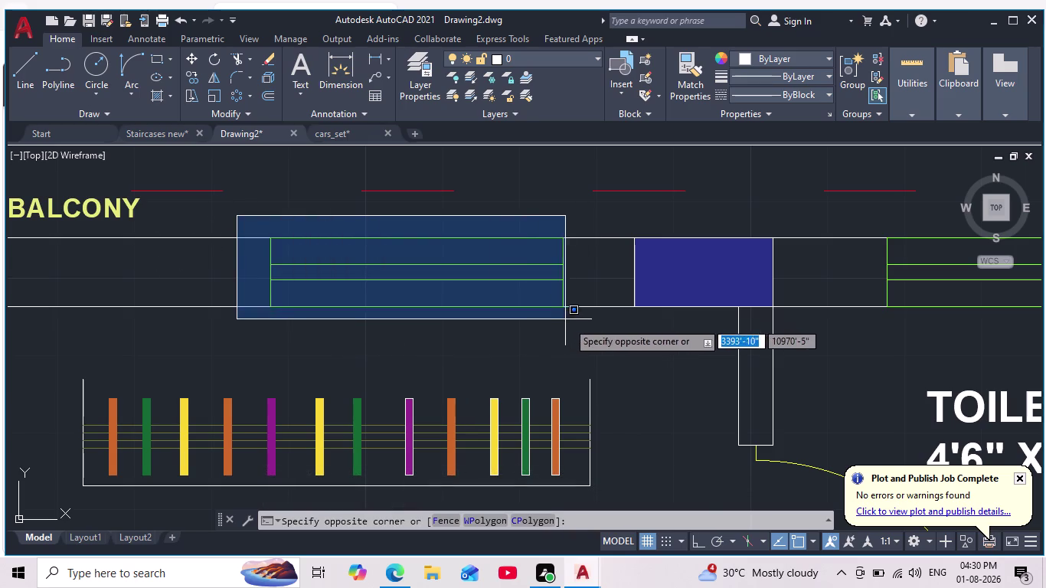
click(597, 325)
key(Delete)
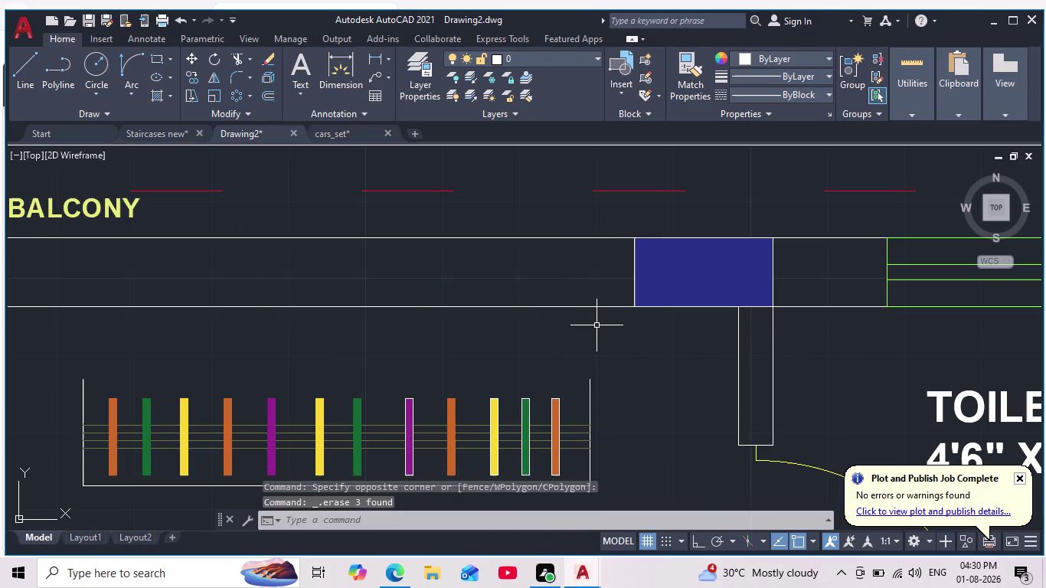
Move the wardrobe unit by its corner onto the top wall corner beside the column.
middle_drag(624, 399, 639, 354)
scroll(down, 3)
click(619, 395)
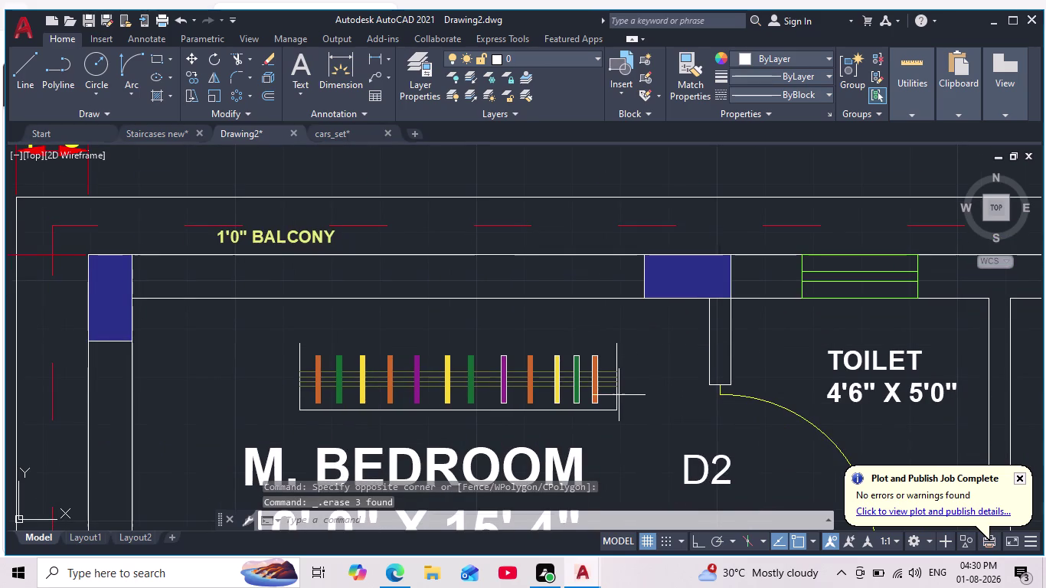
click(605, 410)
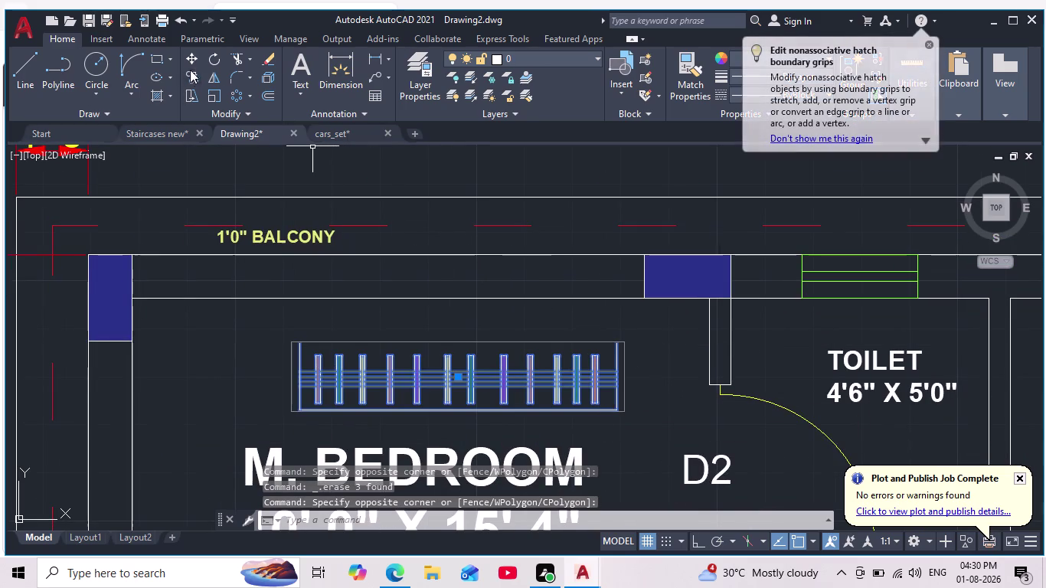
click(190, 58)
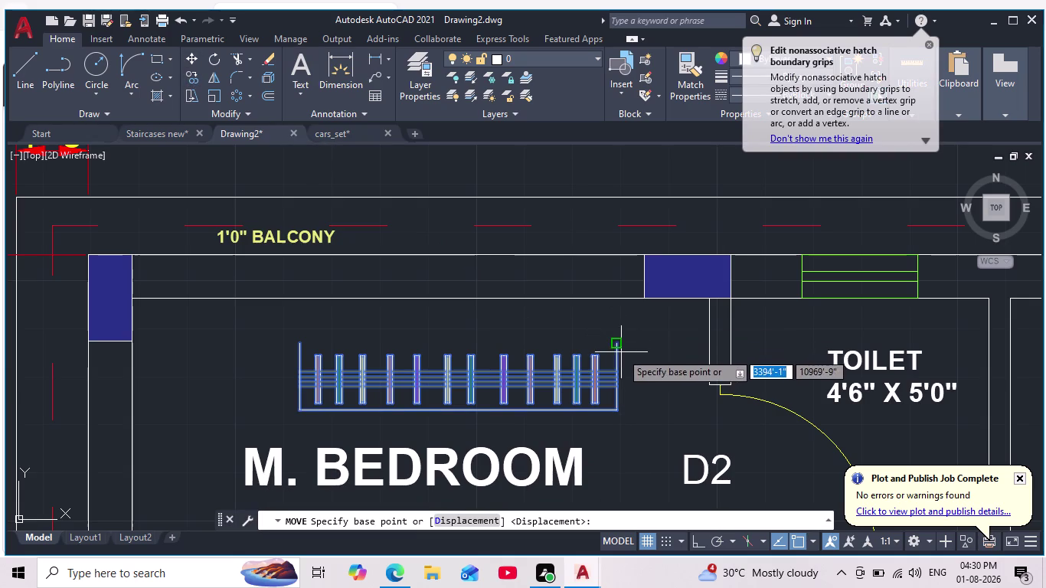
click(617, 345)
scroll(up, 3)
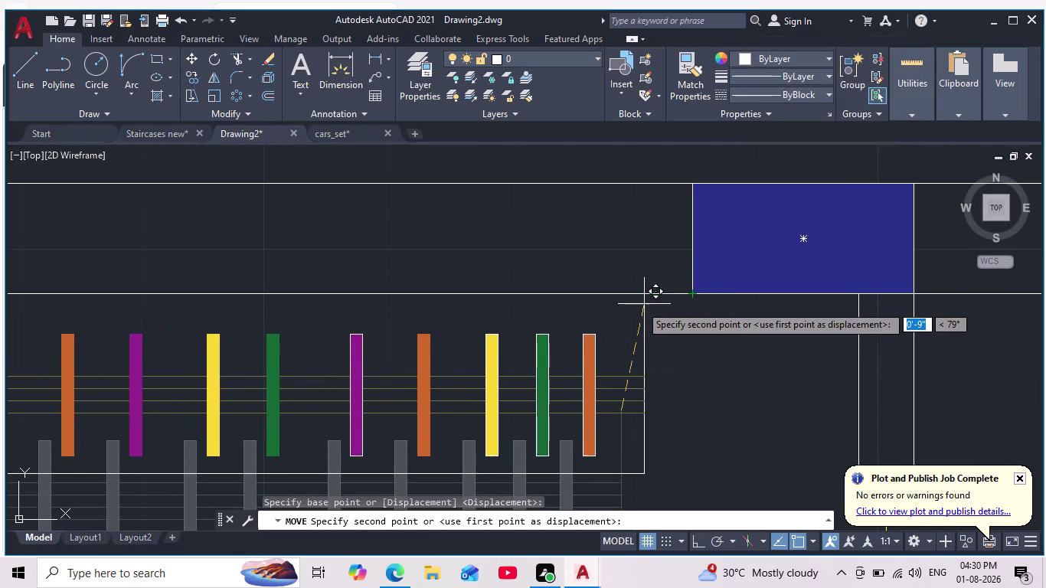
click(622, 300)
scroll(down, 3)
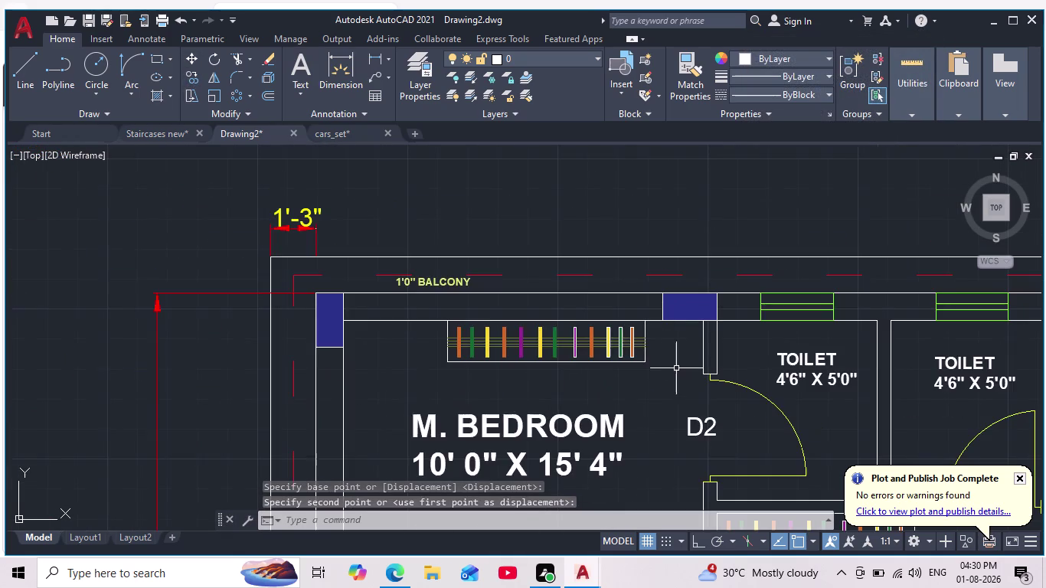
middle_drag(678, 373, 652, 365)
Zoom and pan across the drawing to close in on the dining room's side-wall window.
scroll(down, 3)
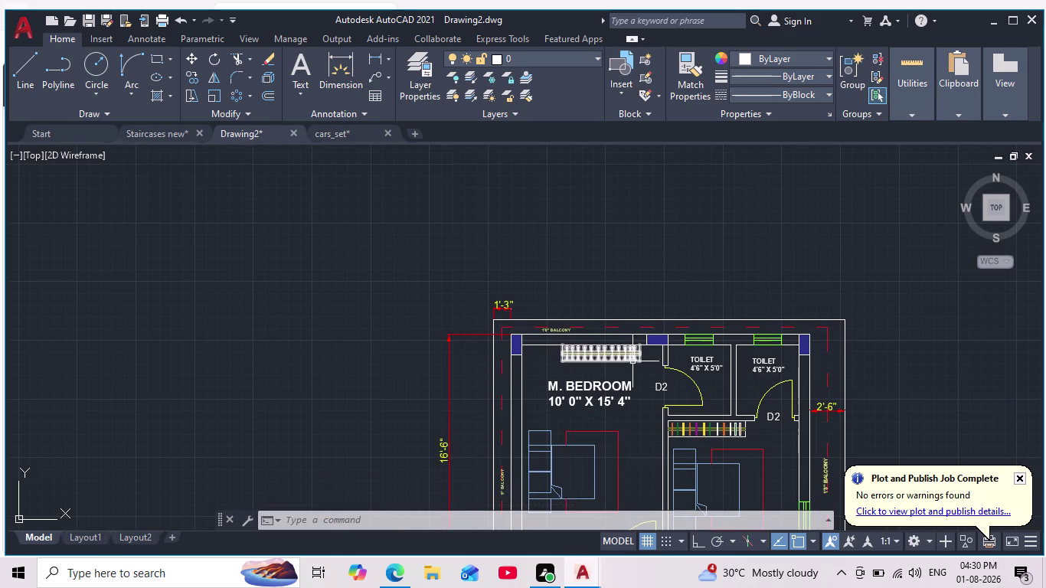
scroll(down, 3)
middle_drag(699, 415, 615, 265)
scroll(down, 3)
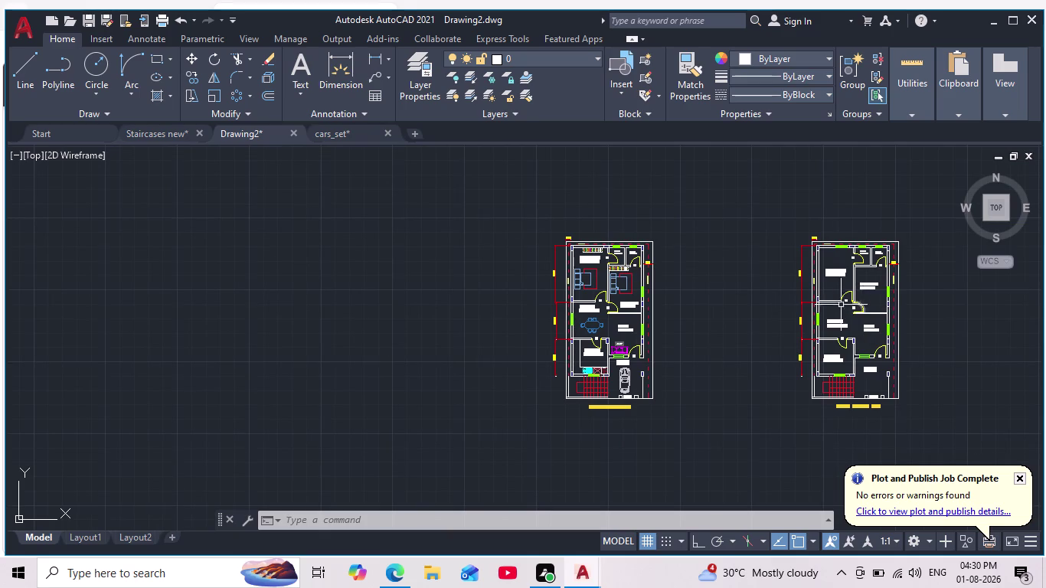
scroll(up, 3)
middle_drag(871, 306, 490, 178)
scroll(up, 3)
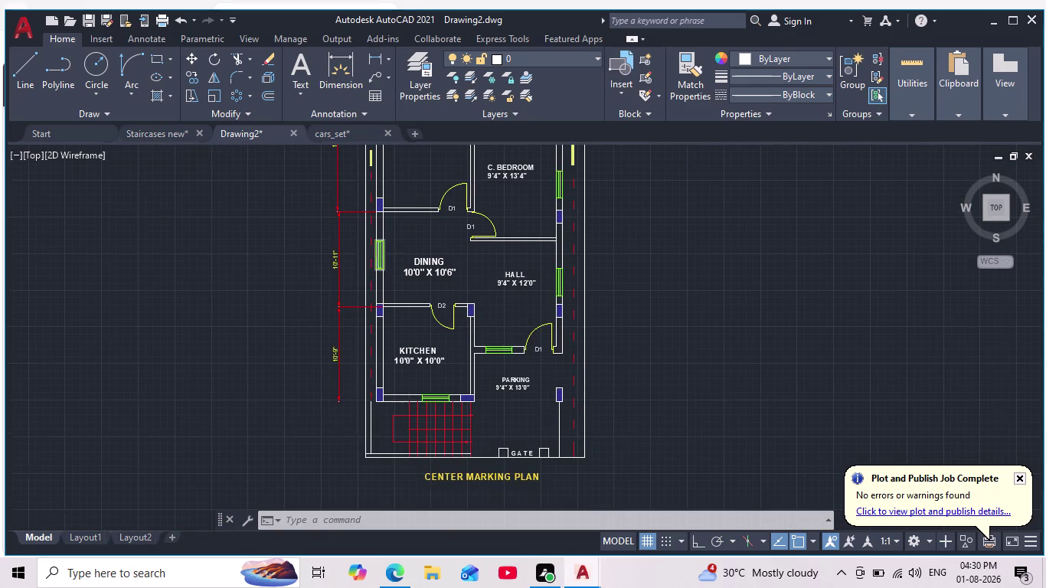
scroll(up, 3)
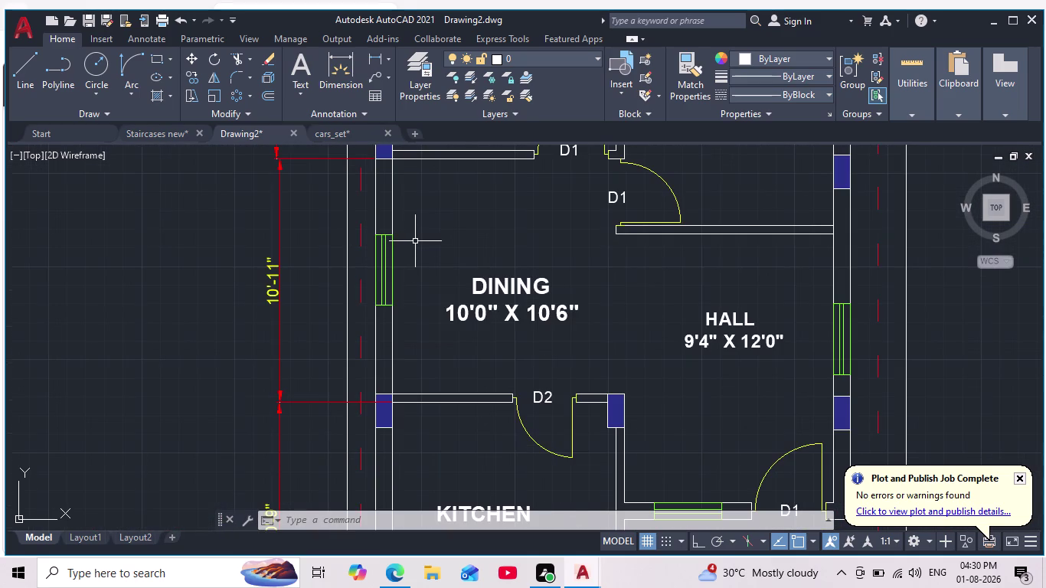
scroll(up, 3)
middle_drag(415, 241, 451, 265)
scroll(down, 3)
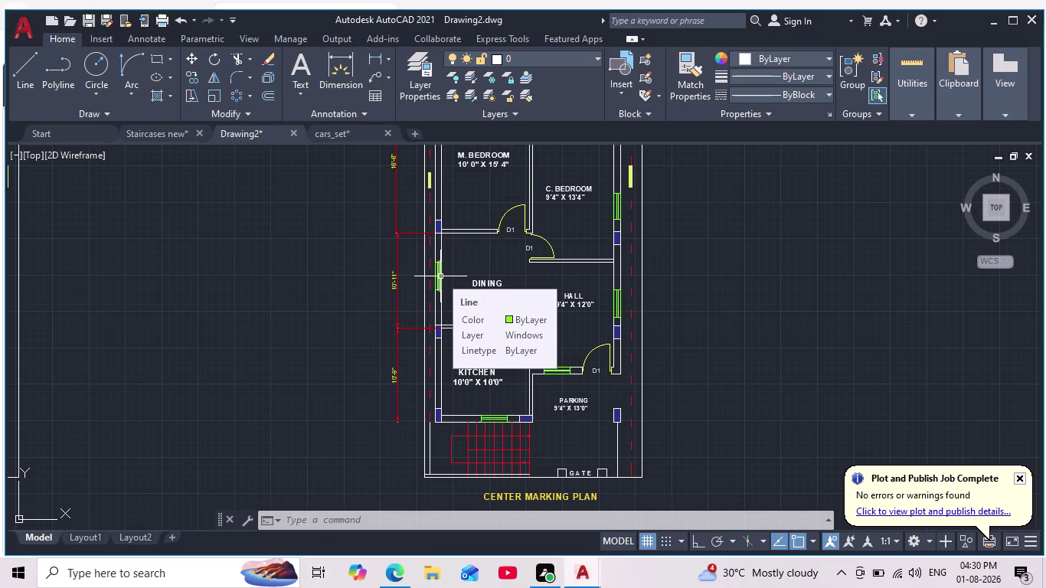
scroll(up, 3)
scroll(up, 3)
Copy the window-selected dining room window from a base point on it.
click(400, 205)
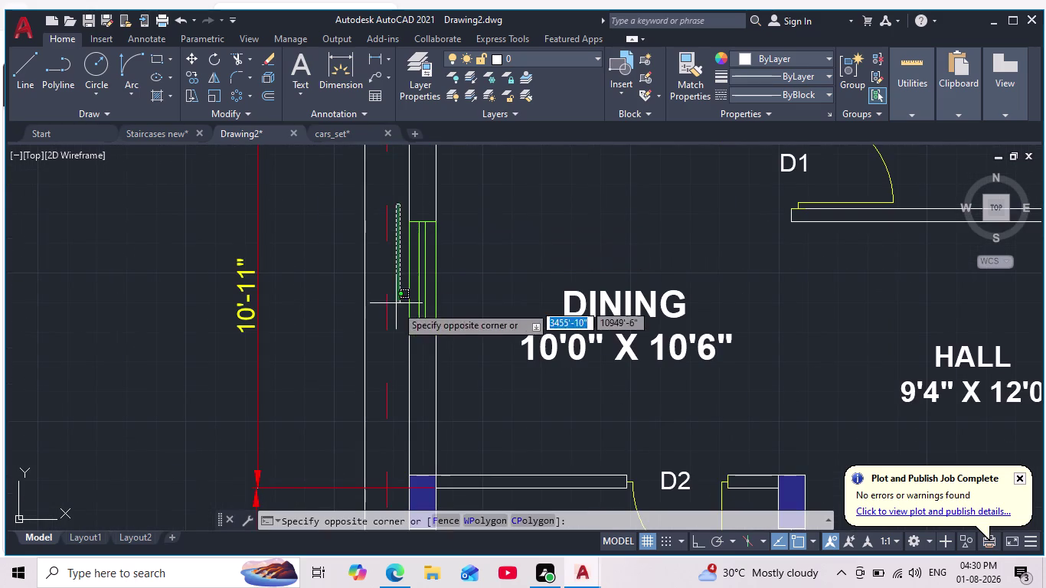
click(460, 371)
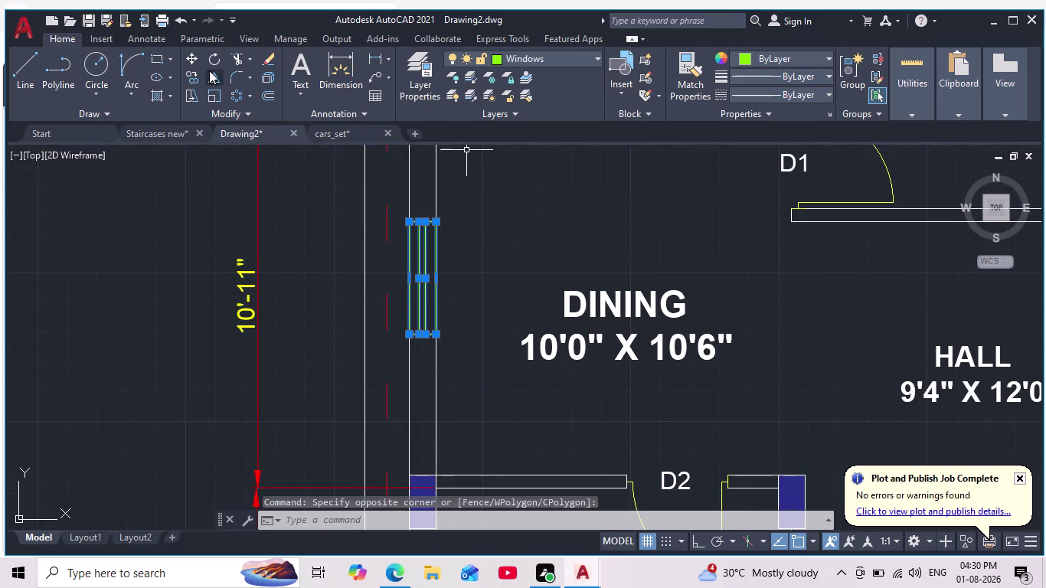
click(187, 80)
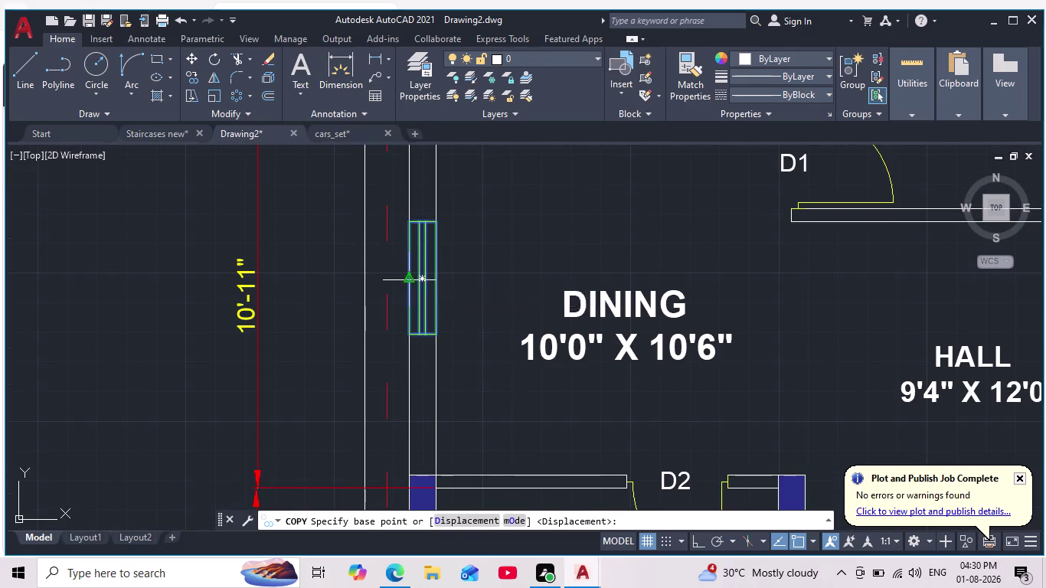
click(410, 280)
middle_drag(355, 271, 523, 375)
scroll(down, 3)
middle_drag(208, 308, 631, 395)
scroll(down, 3)
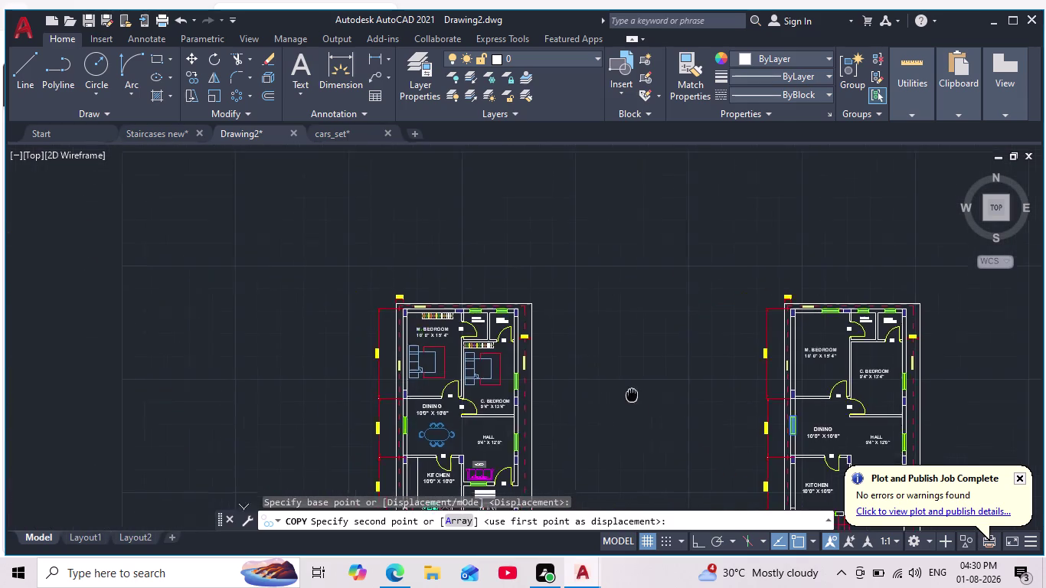
scroll(up, 3)
scroll(up, 3)
Drop the window copy in empty space left of the plan, then select it.
middle_drag(439, 375, 509, 225)
middle_drag(495, 241, 507, 190)
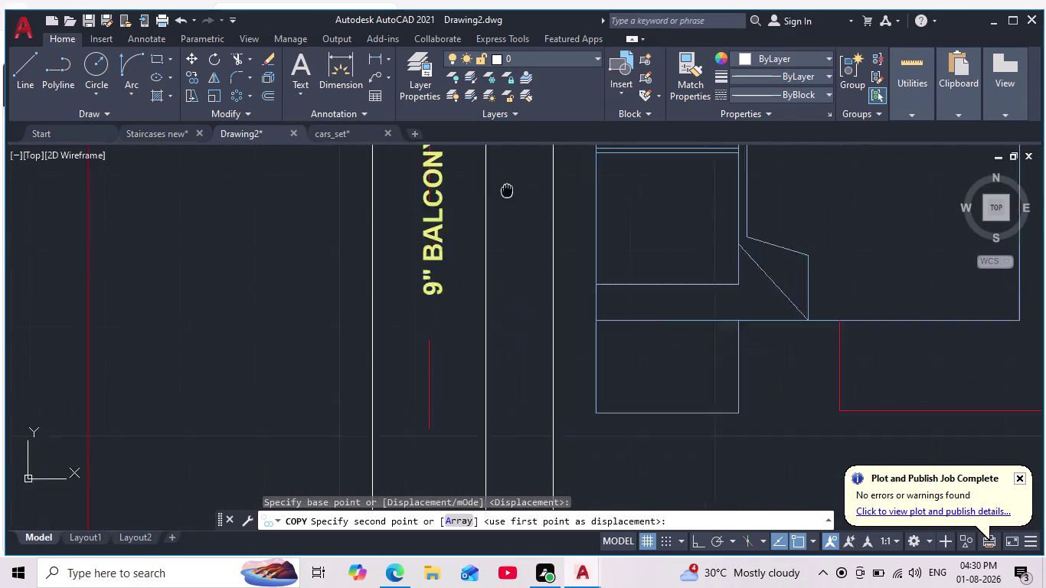
middle_drag(507, 190, 514, 166)
scroll(down, 3)
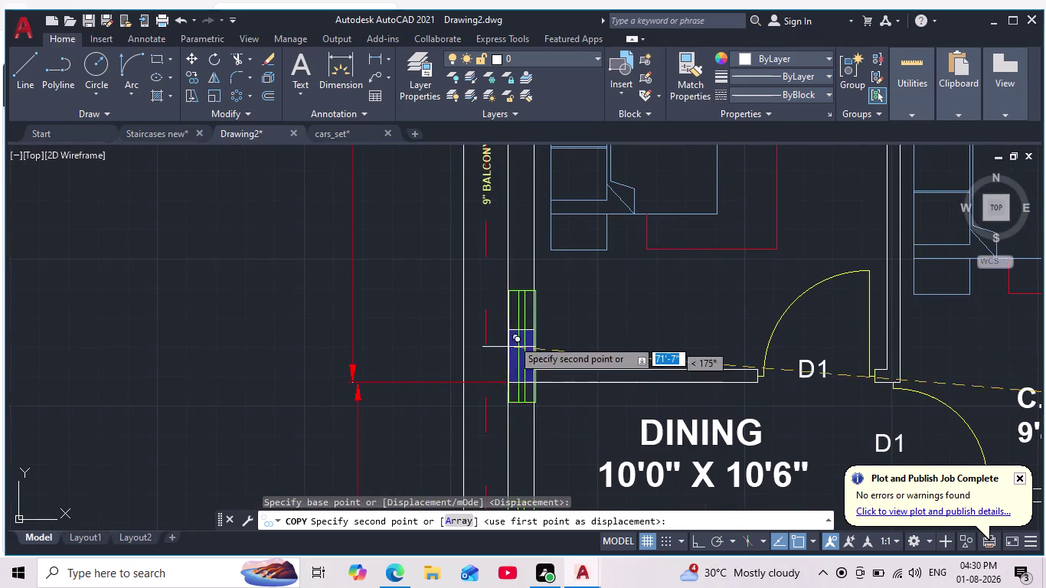
middle_drag(510, 418, 546, 306)
scroll(down, 3)
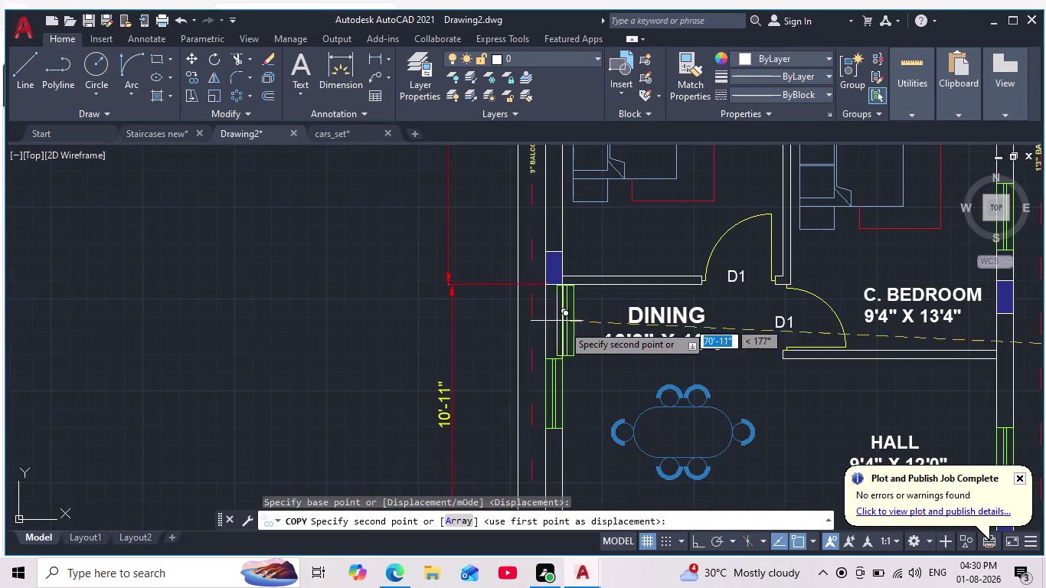
middle_drag(555, 256, 502, 437)
scroll(down, 3)
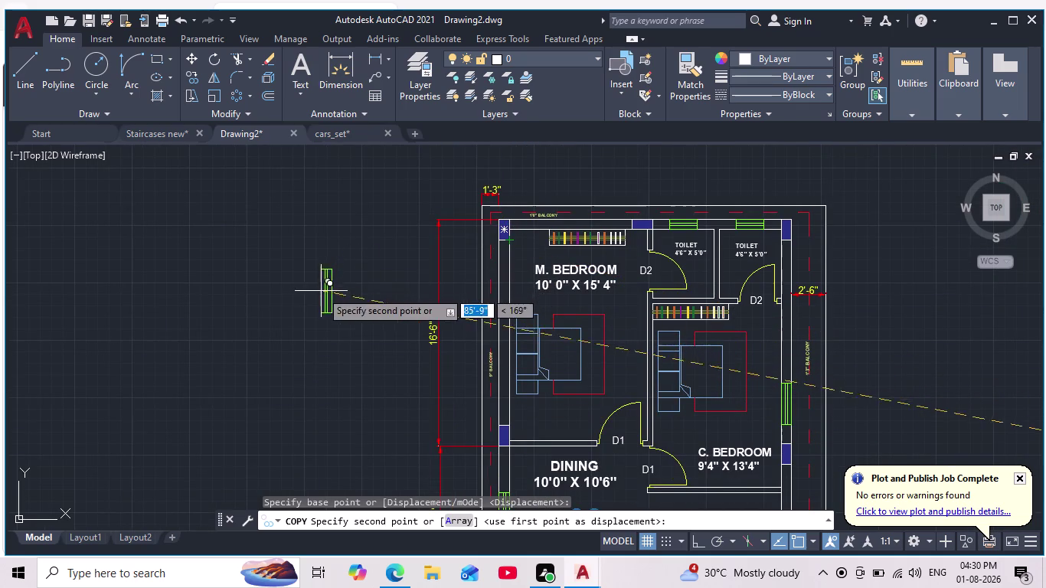
click(321, 291)
key(Escape)
drag(362, 234, 363, 250)
click(278, 344)
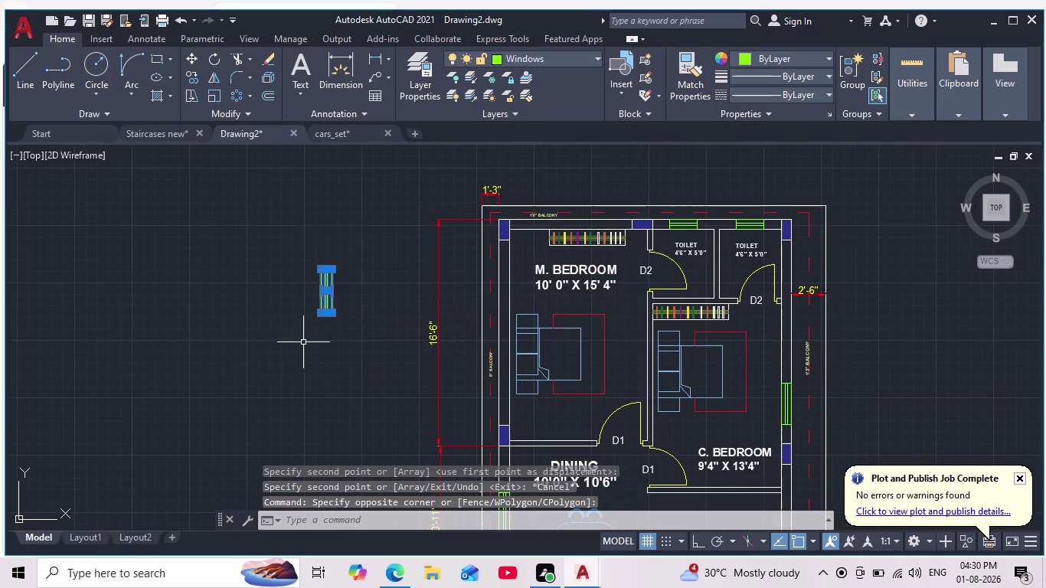
Move the copied window onto the master bedroom's top-left wall column.
click(194, 61)
scroll(up, 3)
click(326, 260)
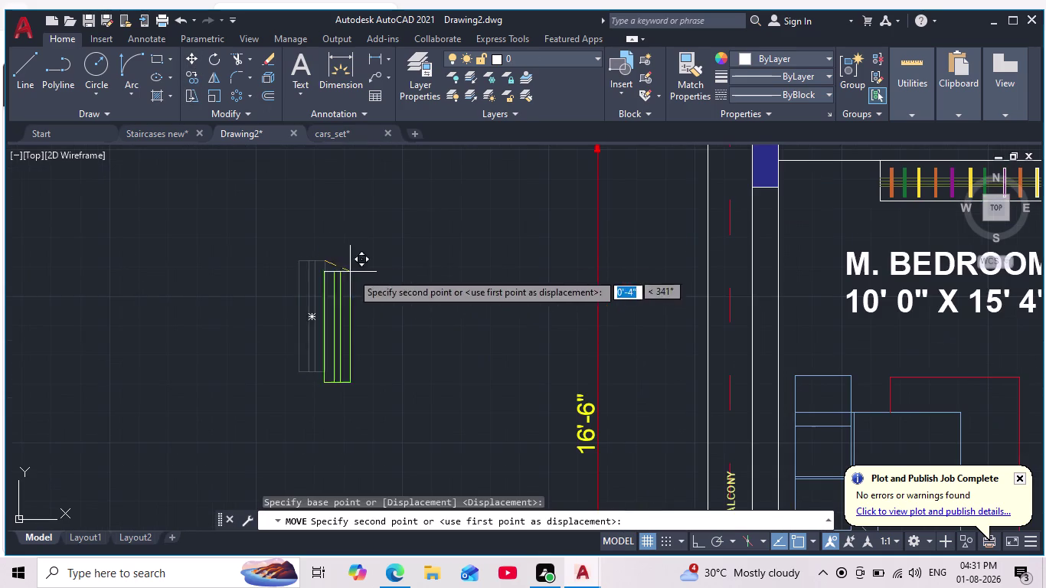
middle_drag(373, 293, 320, 252)
scroll(down, 3)
middle_drag(479, 285, 465, 241)
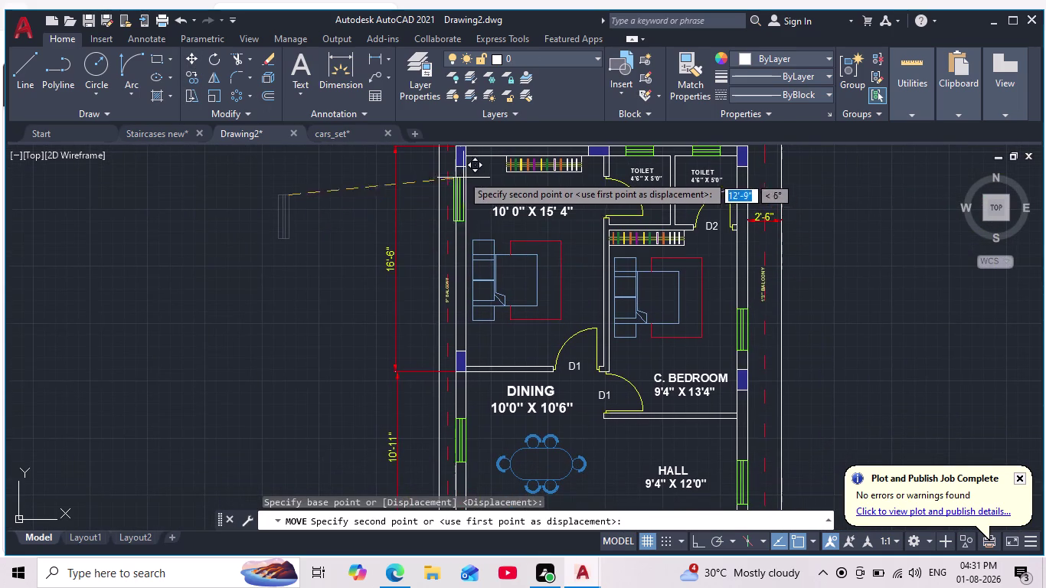
scroll(up, 3)
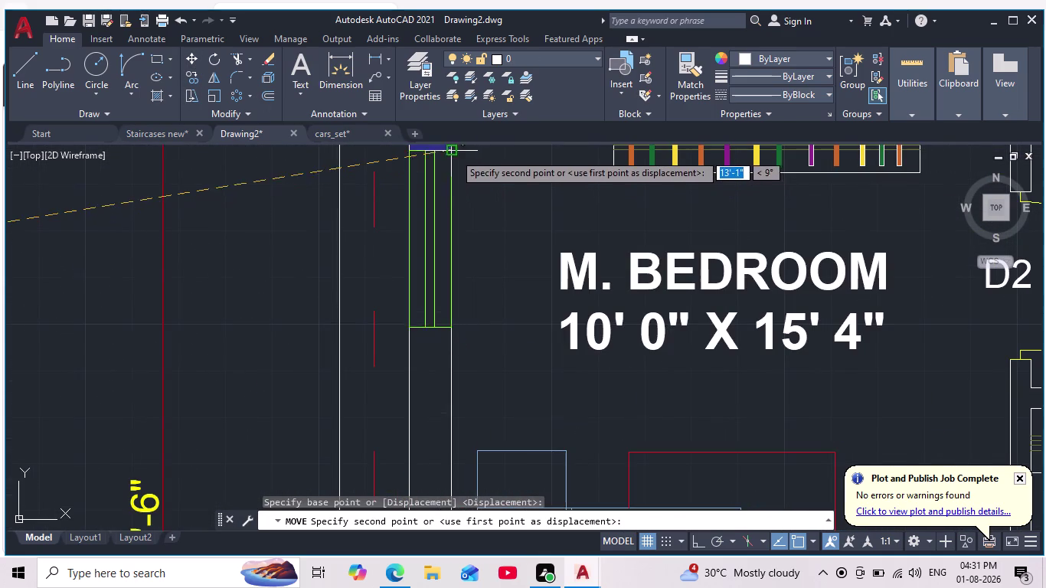
middle_drag(462, 298, 478, 207)
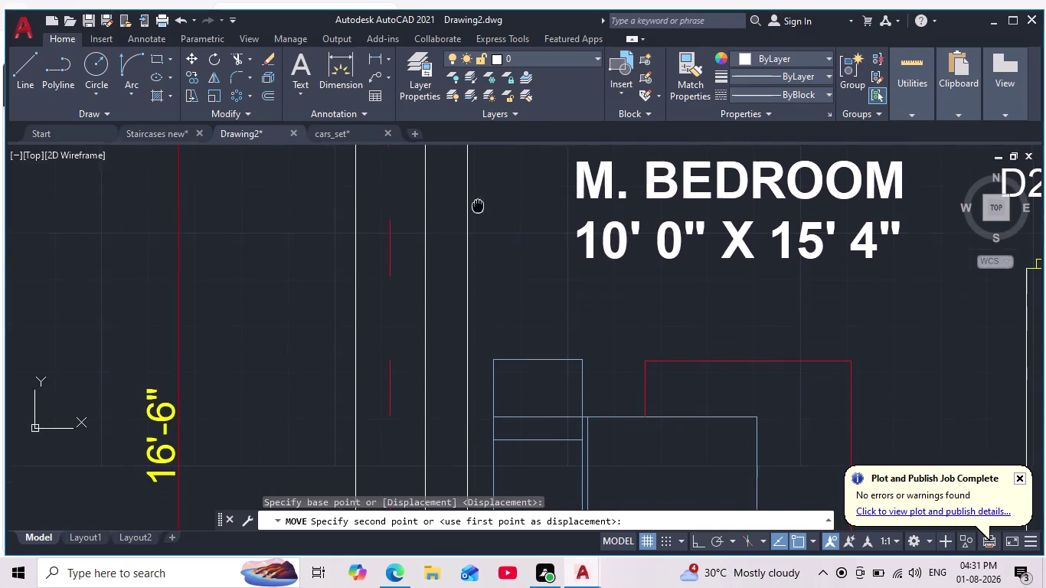
middle_drag(477, 207, 478, 205)
scroll(down, 3)
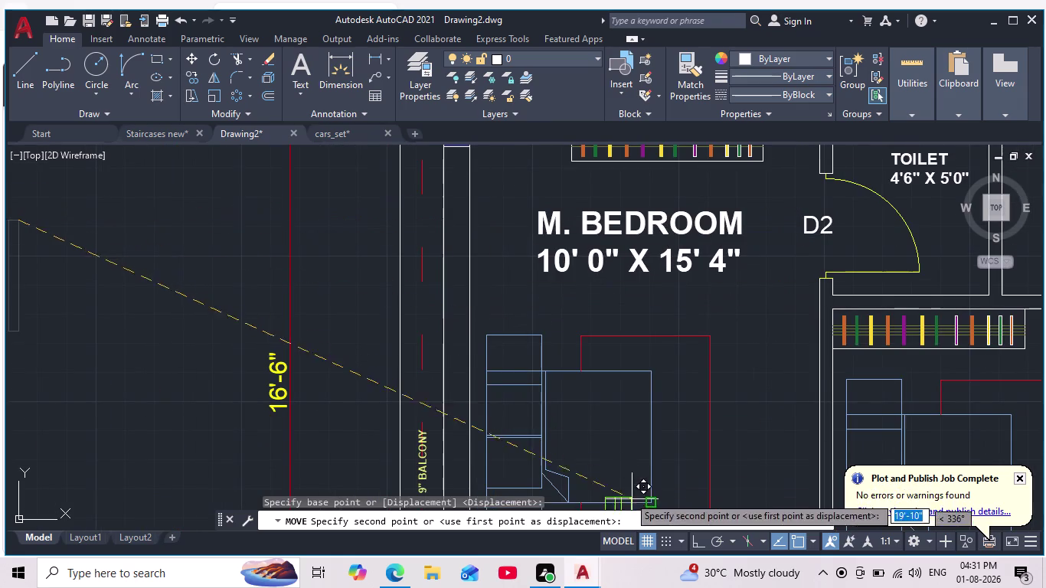
scroll(down, 3)
middle_drag(492, 232, 492, 287)
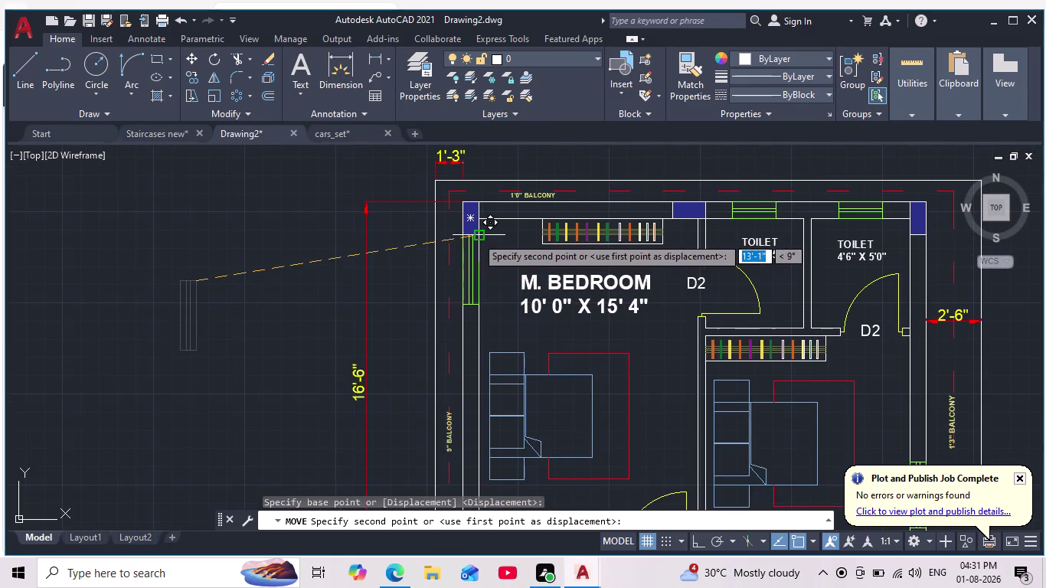
scroll(up, 3)
click(479, 229)
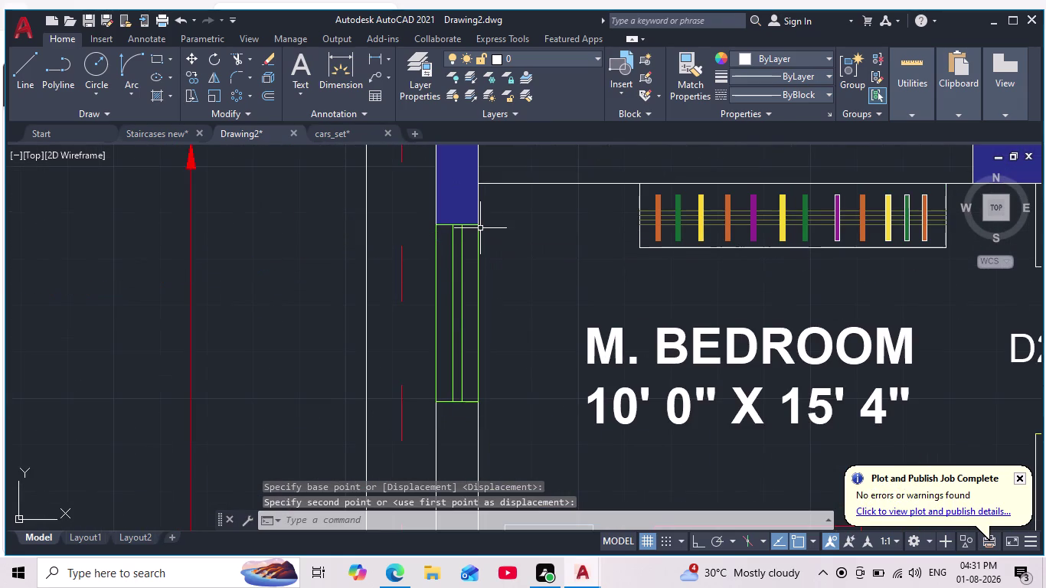
key(Escape)
With Ortho on, slide the window further down the bedroom's left wall.
middle_drag(572, 440, 582, 396)
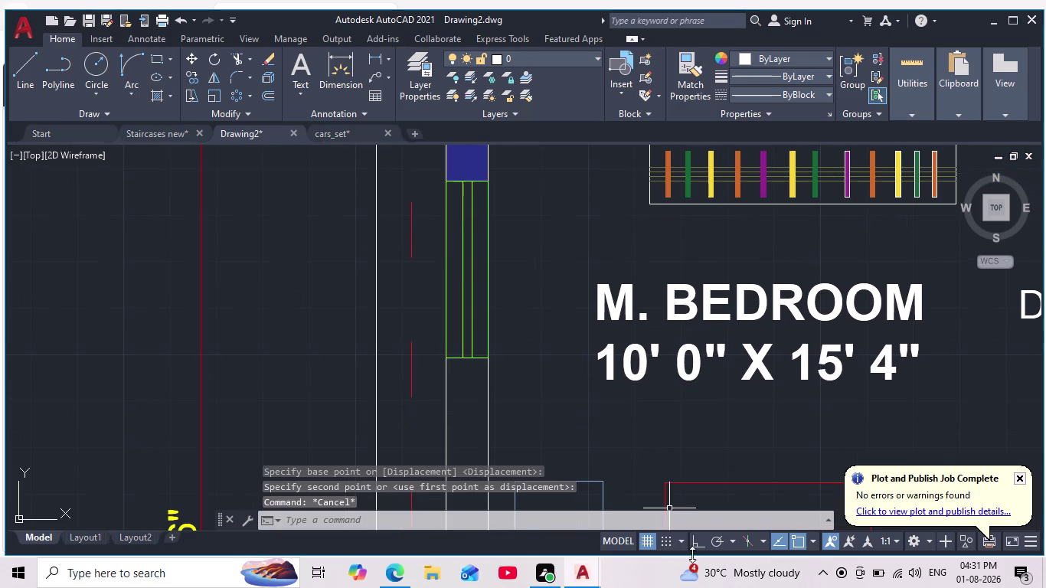
click(702, 539)
middle_drag(522, 253, 522, 284)
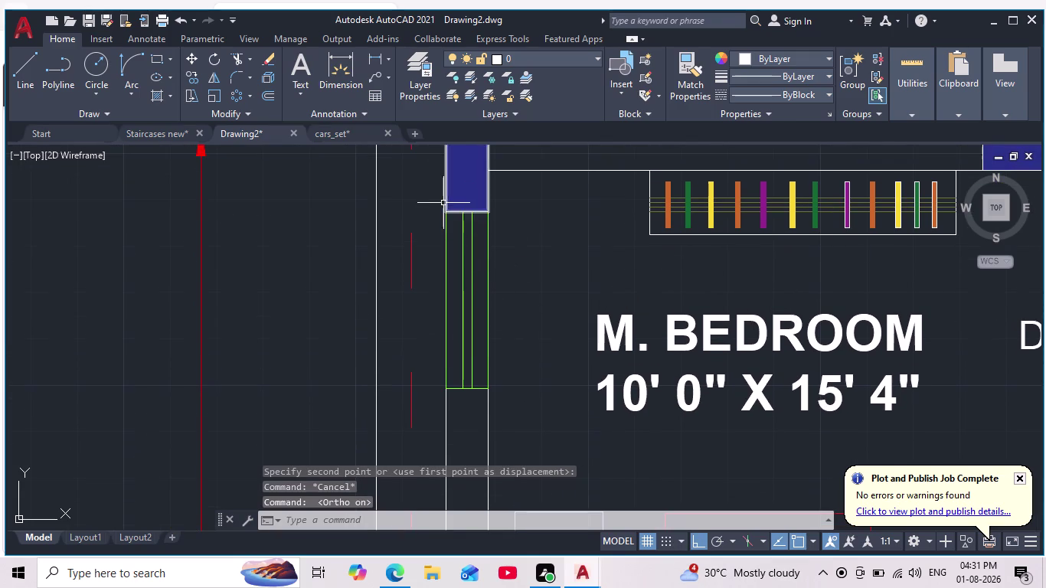
drag(429, 201, 426, 208)
click(499, 418)
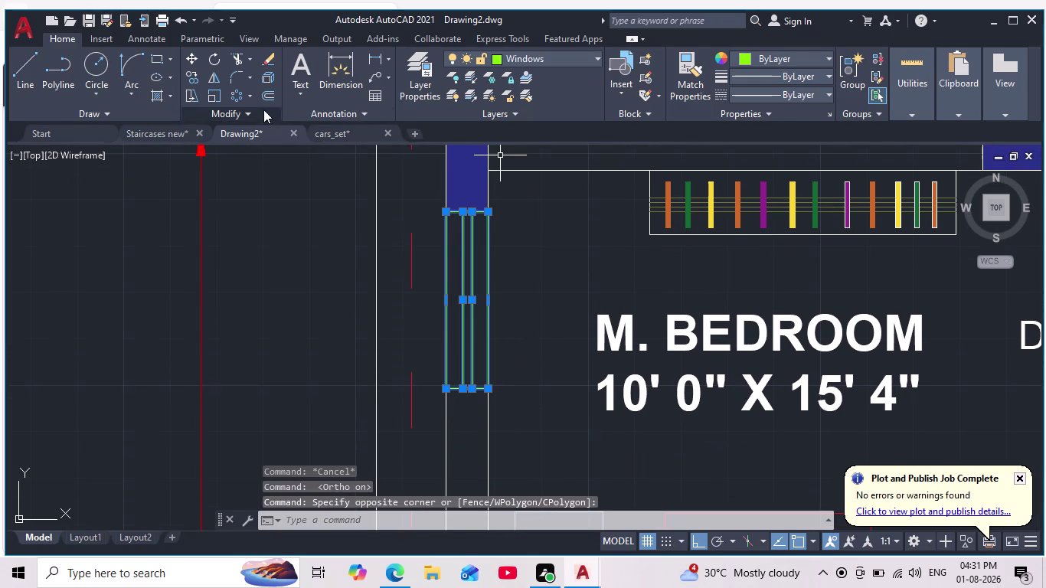
click(193, 61)
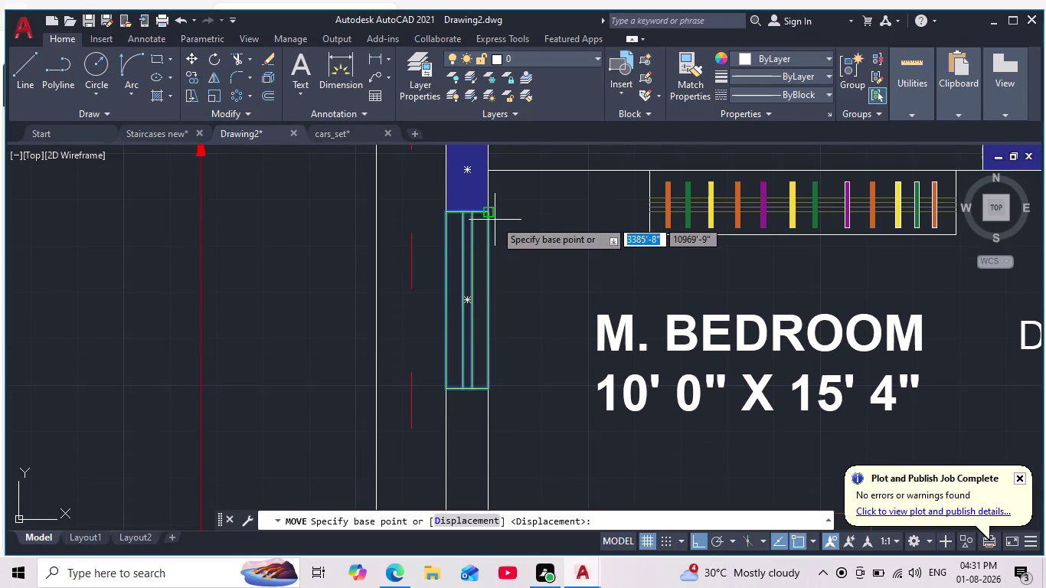
click(489, 213)
middle_drag(477, 297, 499, 200)
scroll(down, 3)
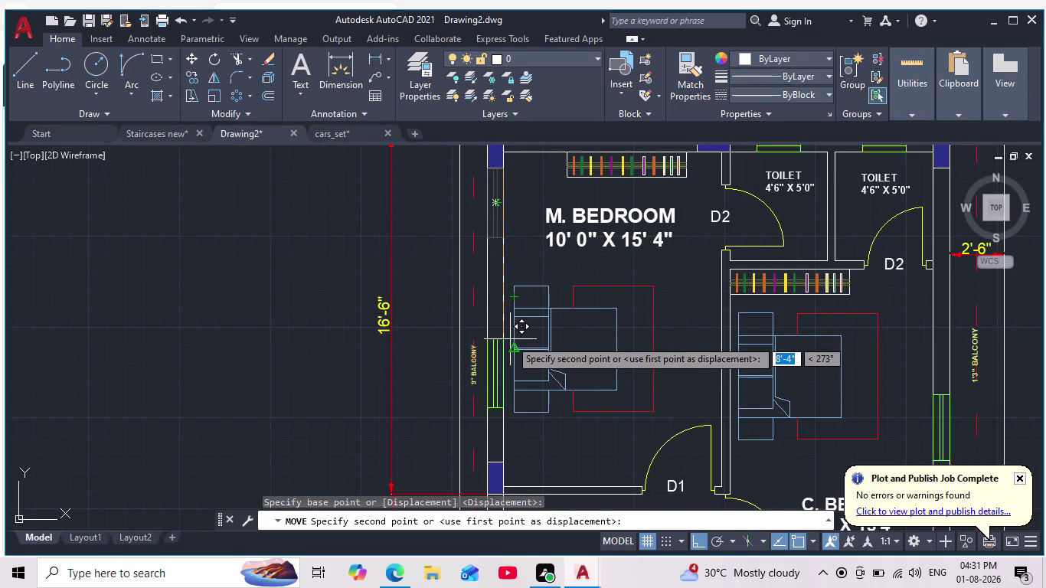
click(798, 542)
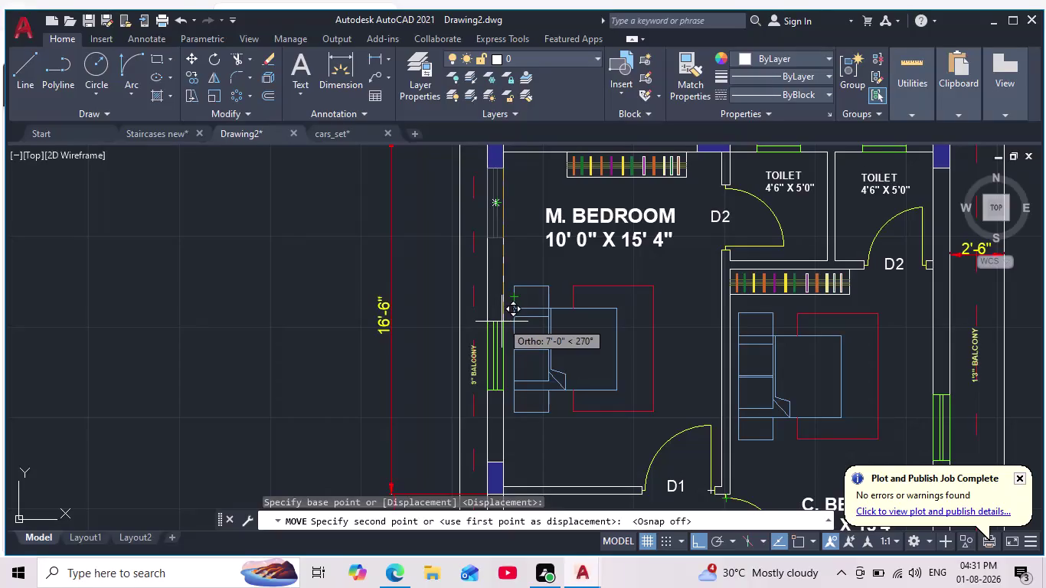
click(502, 322)
scroll(down, 3)
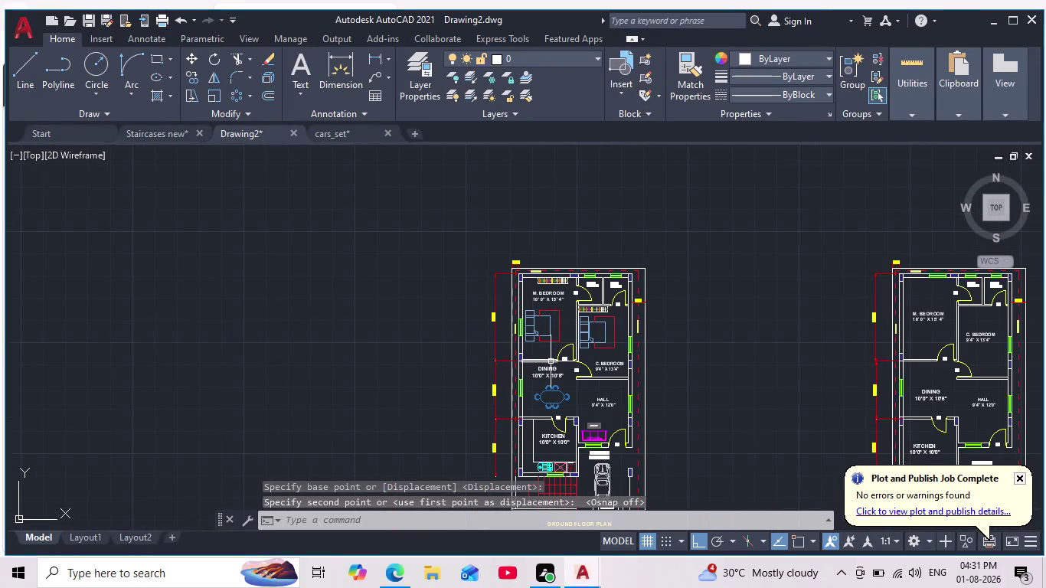
middle_drag(550, 361, 537, 333)
scroll(up, 3)
scroll(down, 3)
middle_drag(678, 390, 677, 388)
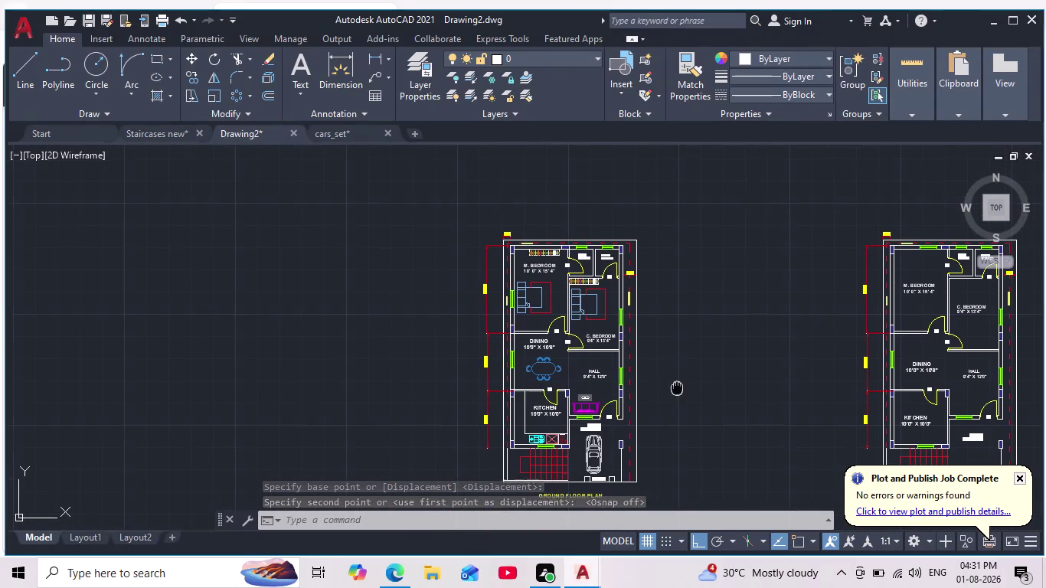
middle_drag(677, 388, 663, 372)
key(Escape)
key(Escape)
key(Escape)
scroll(down, 3)
scroll(up, 3)
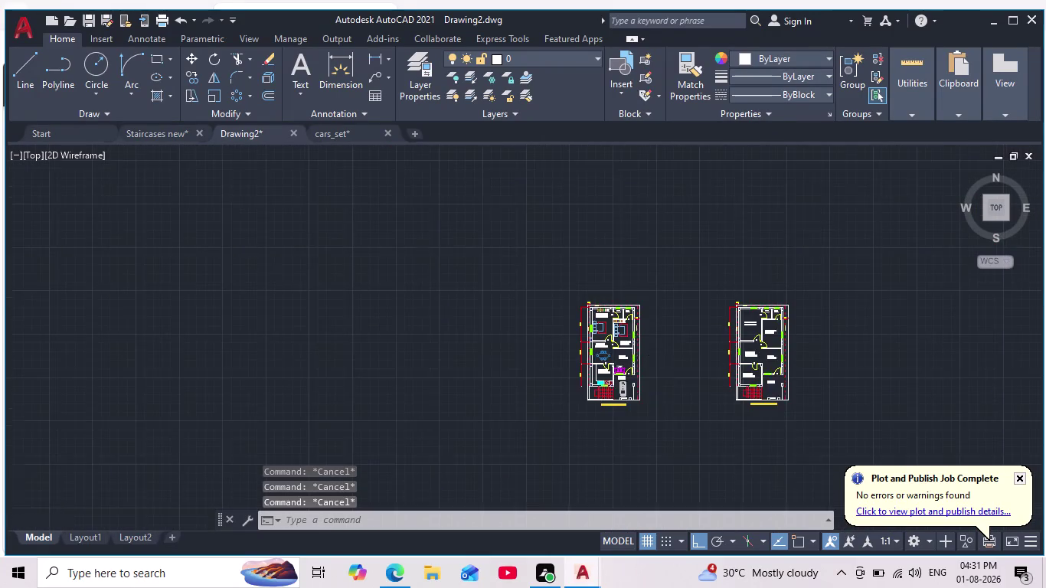
middle_drag(664, 378, 580, 420)
scroll(up, 3)
middle_drag(596, 428, 583, 390)
scroll(down, 3)
scroll(up, 3)
scroll(up, 3)
middle_drag(558, 382, 576, 391)
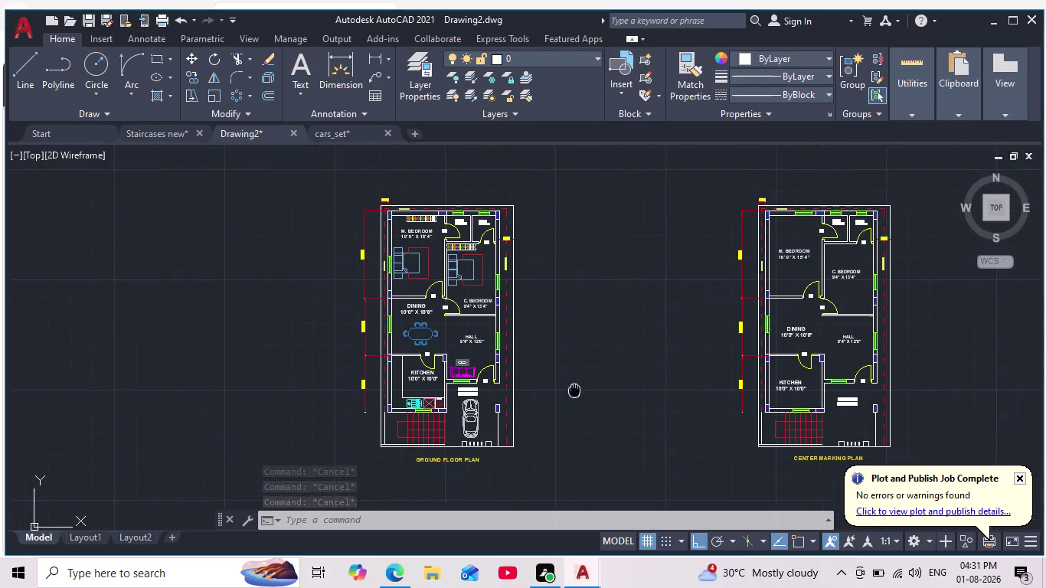
middle_drag(575, 390, 586, 397)
scroll(down, 3)
scroll(up, 3)
Window-select the center marking plan and move it left beside the ground floor plan.
middle_drag(601, 405, 593, 398)
scroll(down, 3)
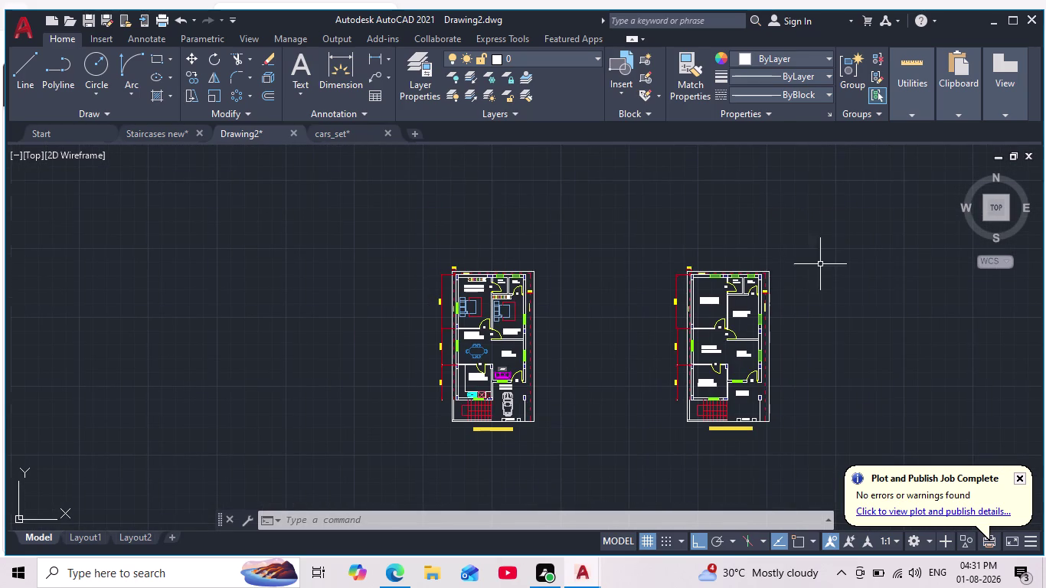
drag(833, 237, 846, 267)
click(625, 475)
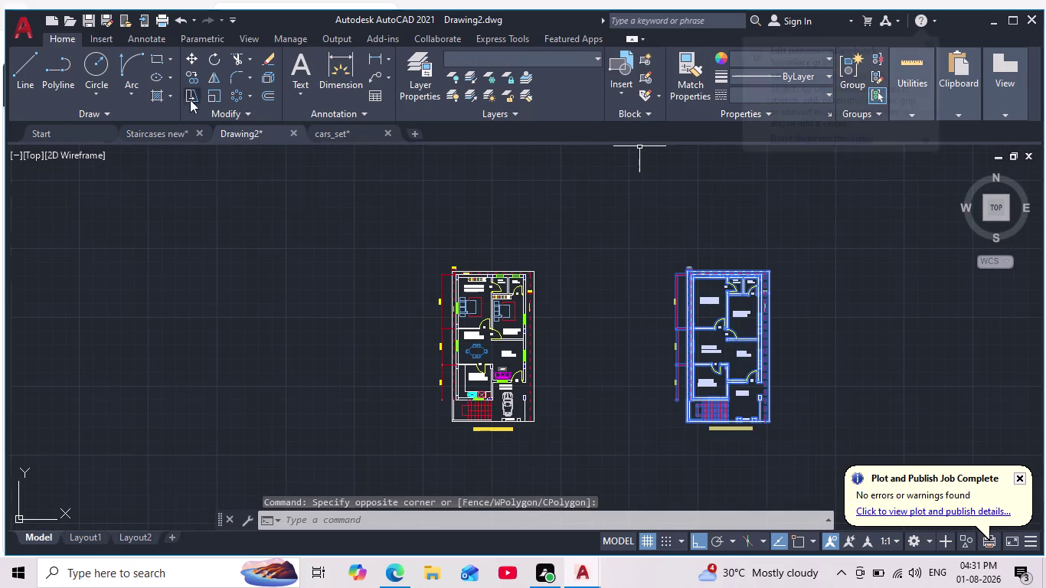
click(193, 59)
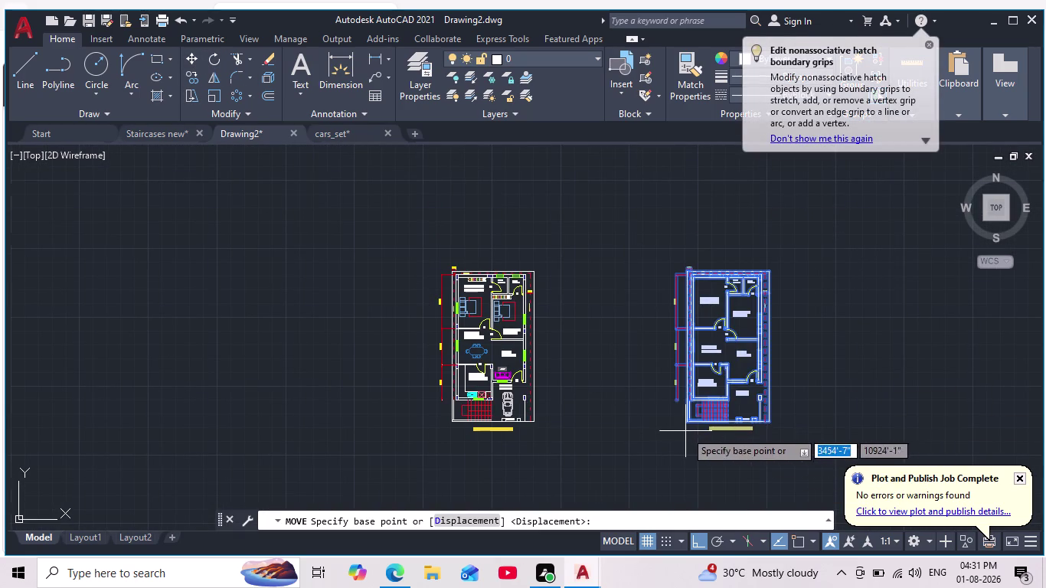
click(685, 421)
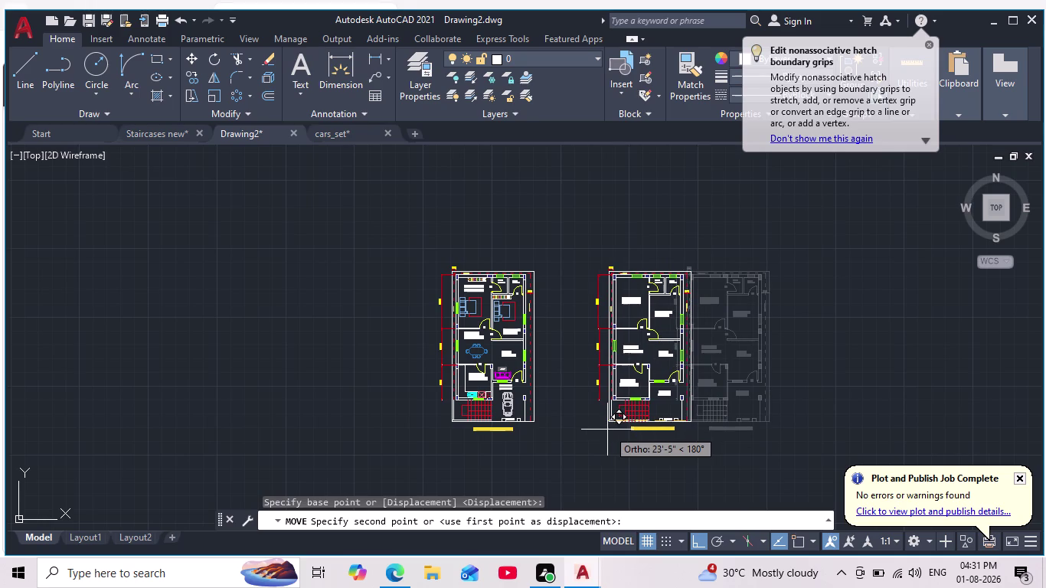
click(606, 431)
Pan and zoom to show both plans side by side.
scroll(down, 3)
scroll(up, 3)
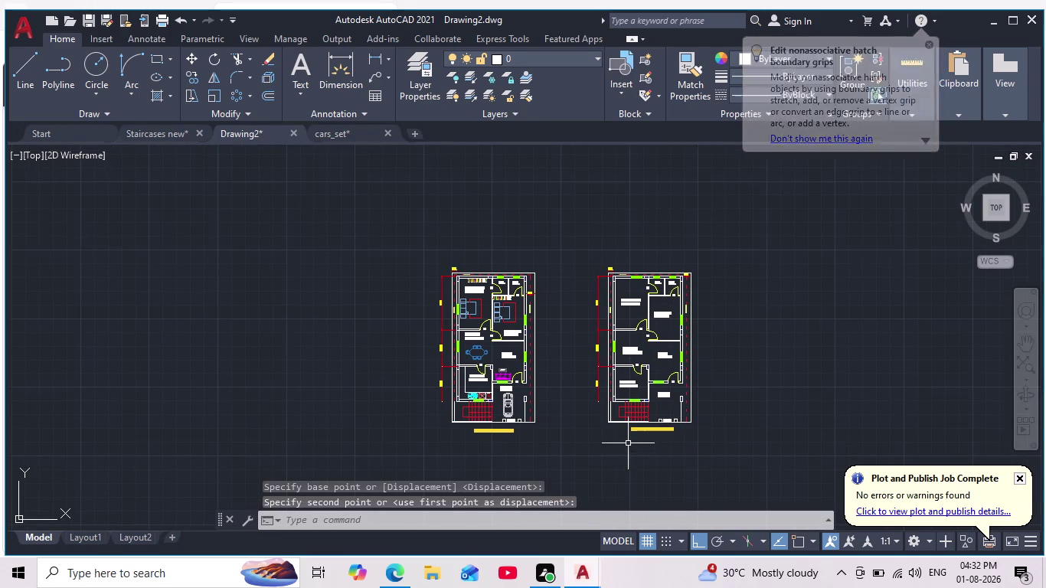
middle_drag(624, 438, 610, 427)
scroll(up, 3)
middle_drag(610, 426, 617, 471)
scroll(down, 3)
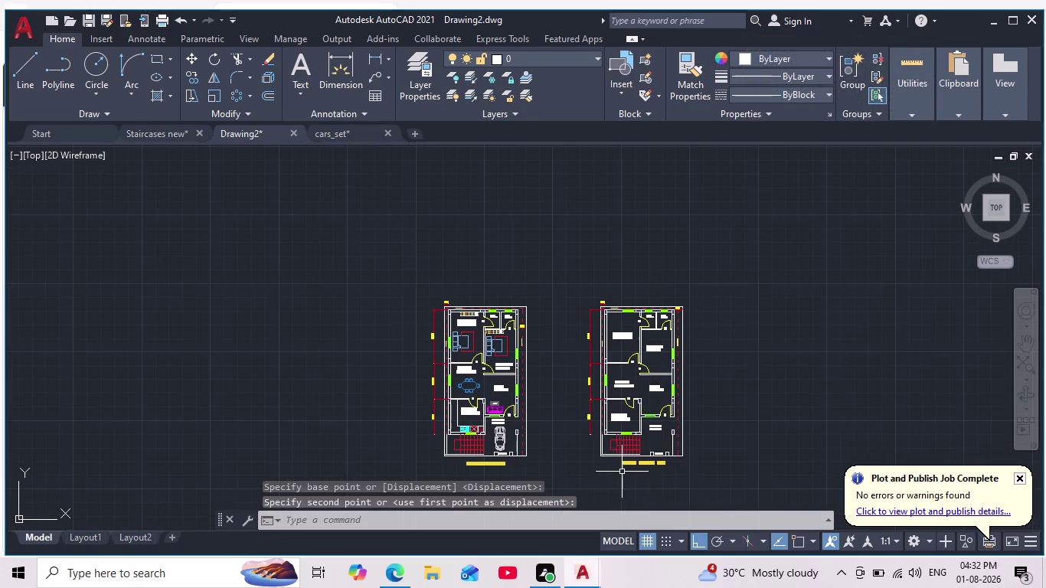
middle_drag(624, 469, 610, 432)
scroll(up, 3)
middle_drag(562, 414, 553, 446)
scroll(down, 3)
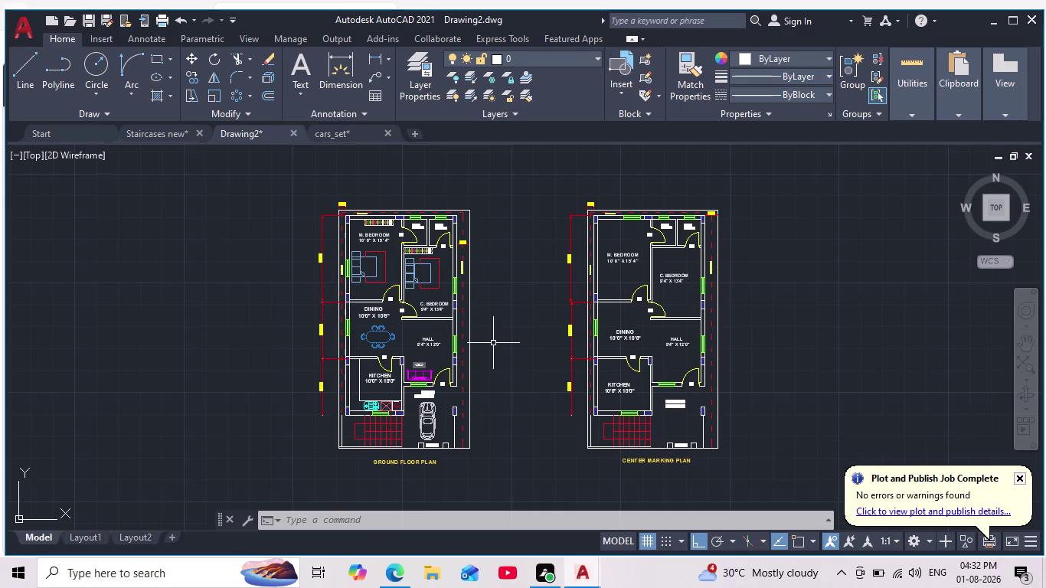
Move the left toilet's room label inside the left toilet, with Ortho off.
scroll(up, 3)
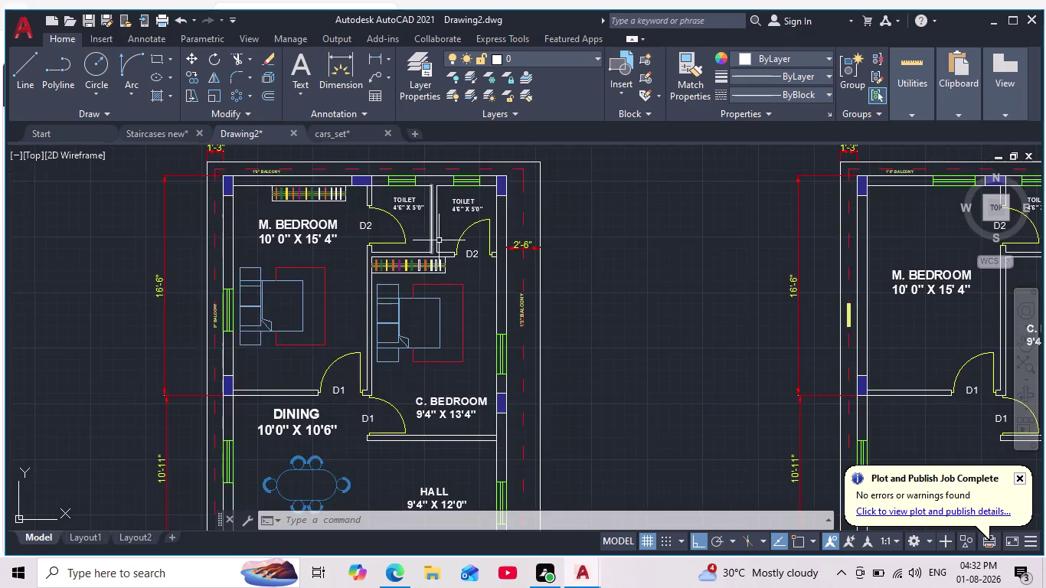
scroll(up, 3)
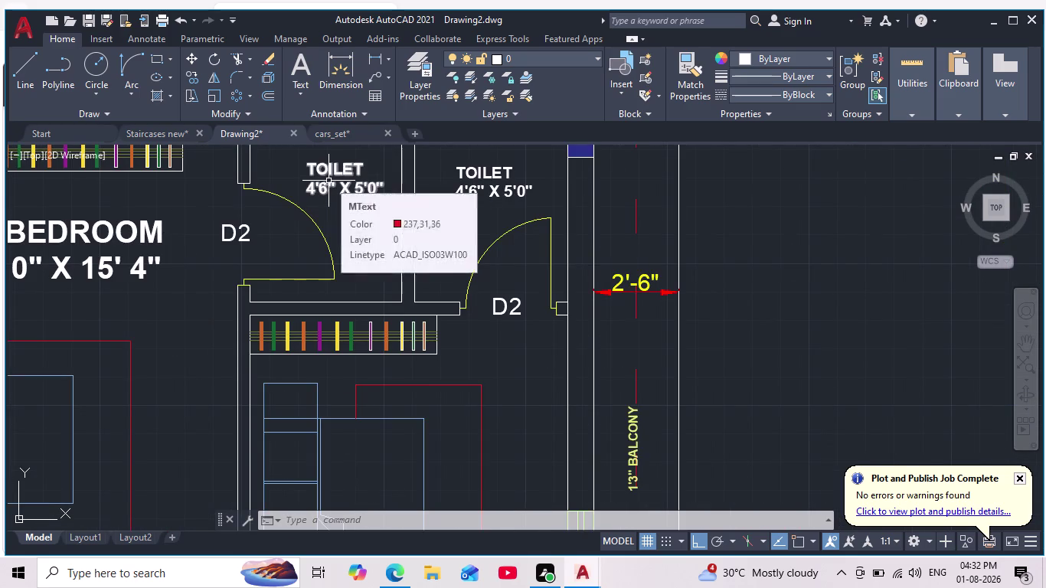
click(326, 176)
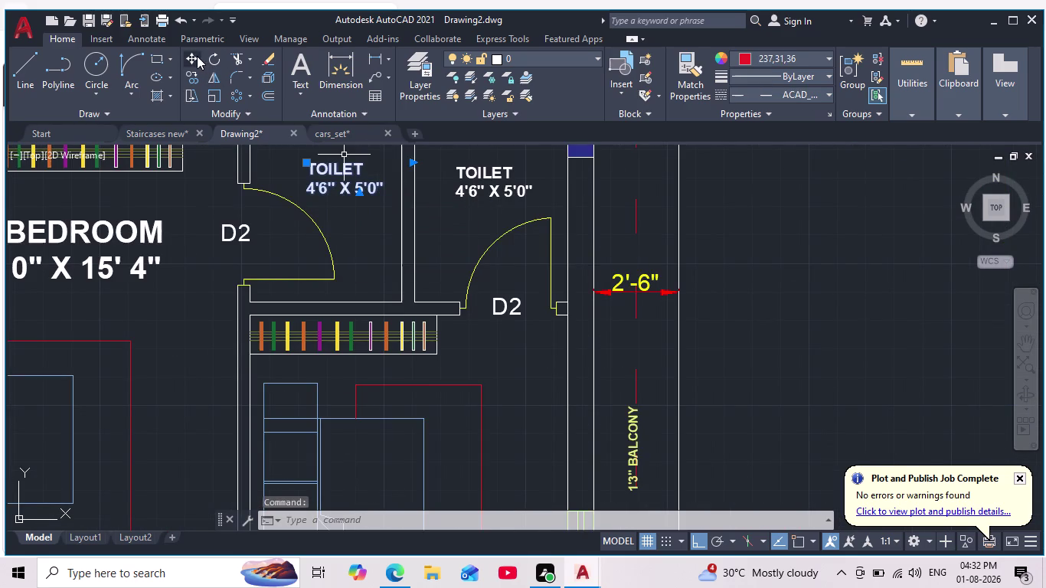
click(196, 56)
click(340, 163)
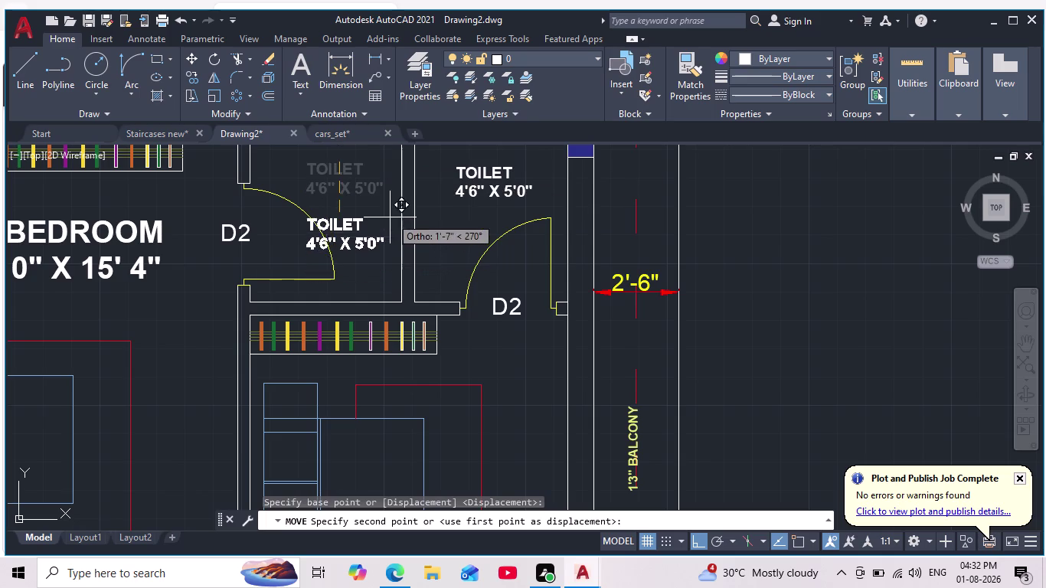
click(704, 537)
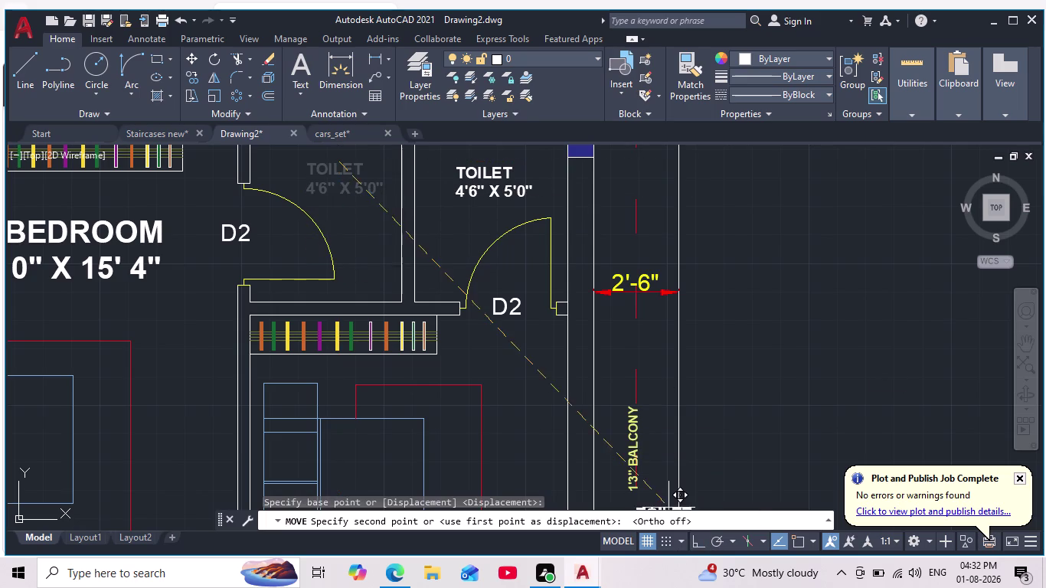
scroll(up, 3)
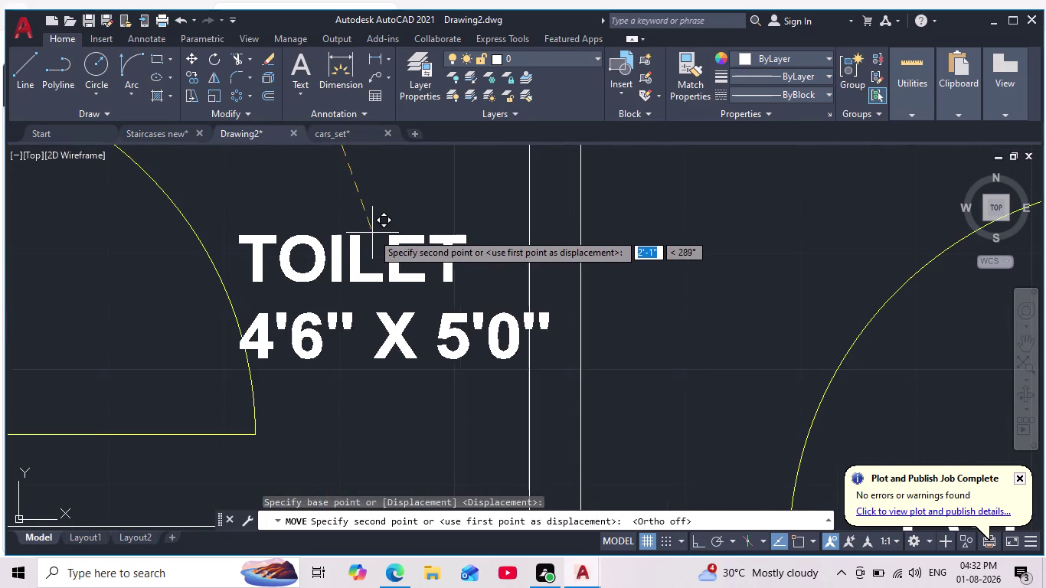
scroll(down, 3)
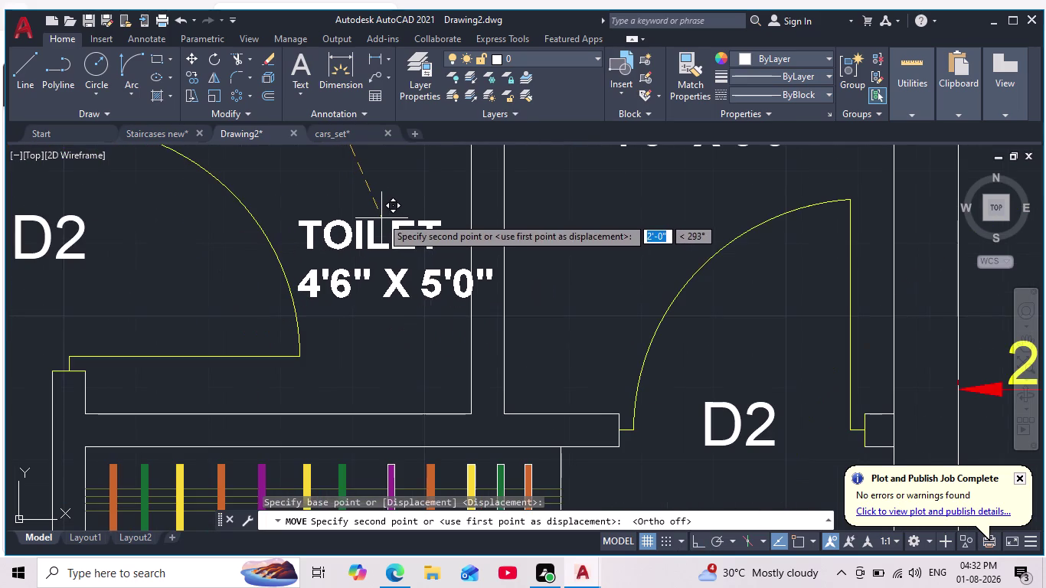
click(381, 217)
scroll(down, 3)
click(389, 229)
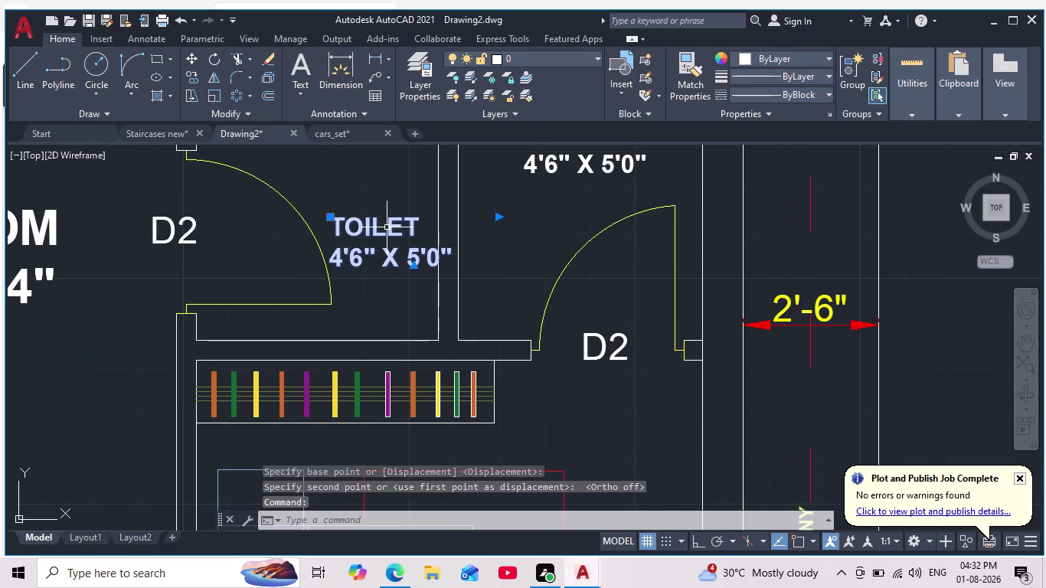
Scale the left toilet label down to fit the toilet.
click(204, 95)
click(394, 224)
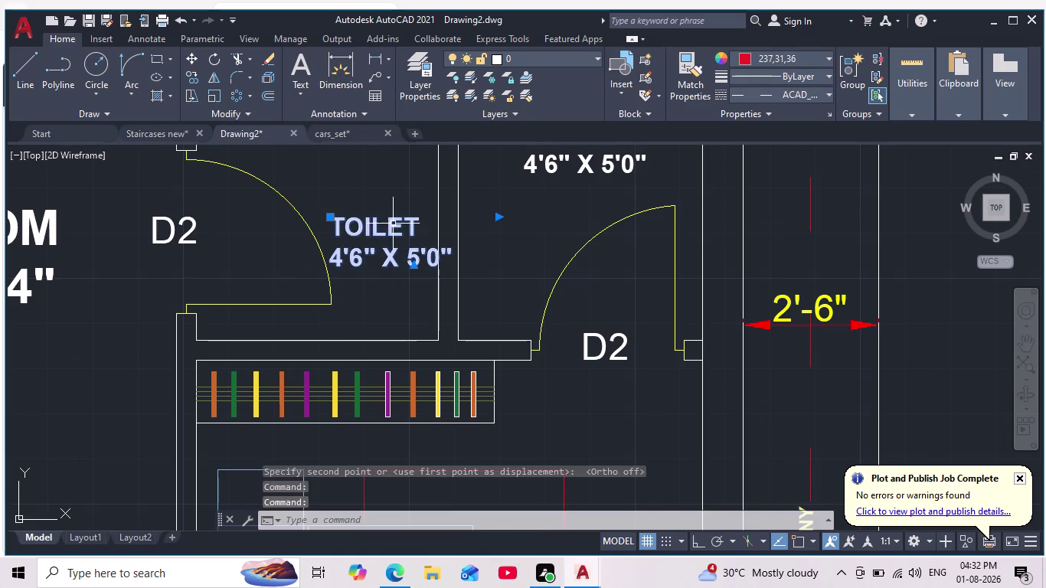
click(216, 91)
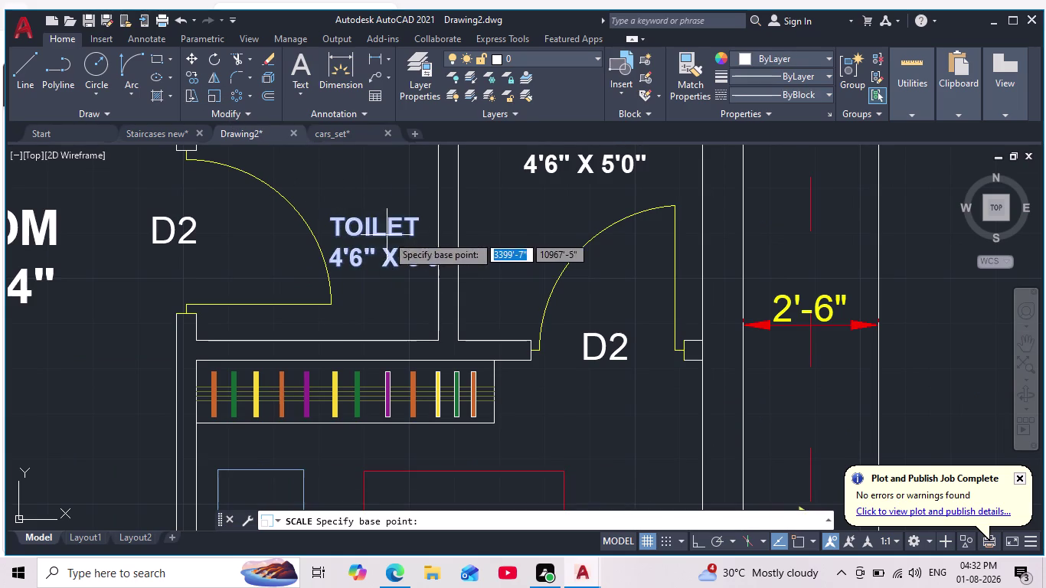
click(381, 225)
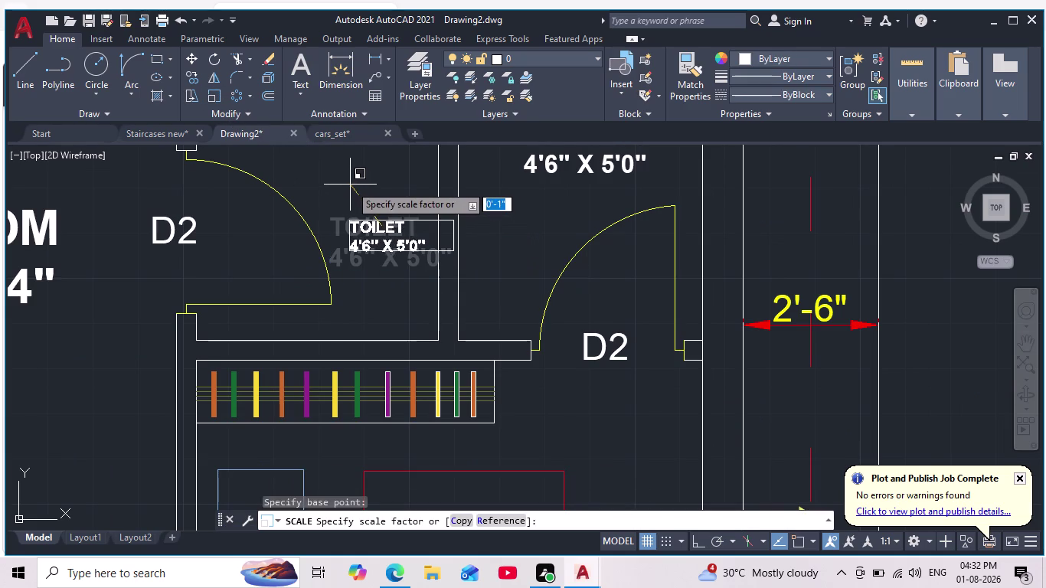
click(350, 185)
scroll(down, 3)
scroll(up, 3)
scroll(down, 3)
Move the right toilet's label lower inside the right toilet.
middle_drag(403, 258, 383, 305)
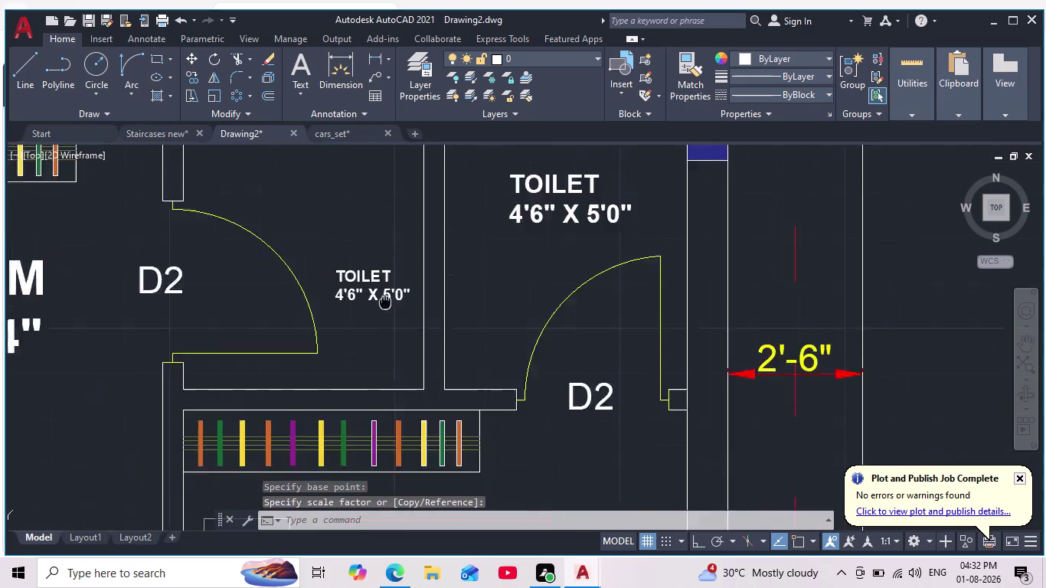
scroll(down, 3)
middle_drag(382, 305, 378, 314)
scroll(up, 3)
click(442, 256)
click(496, 240)
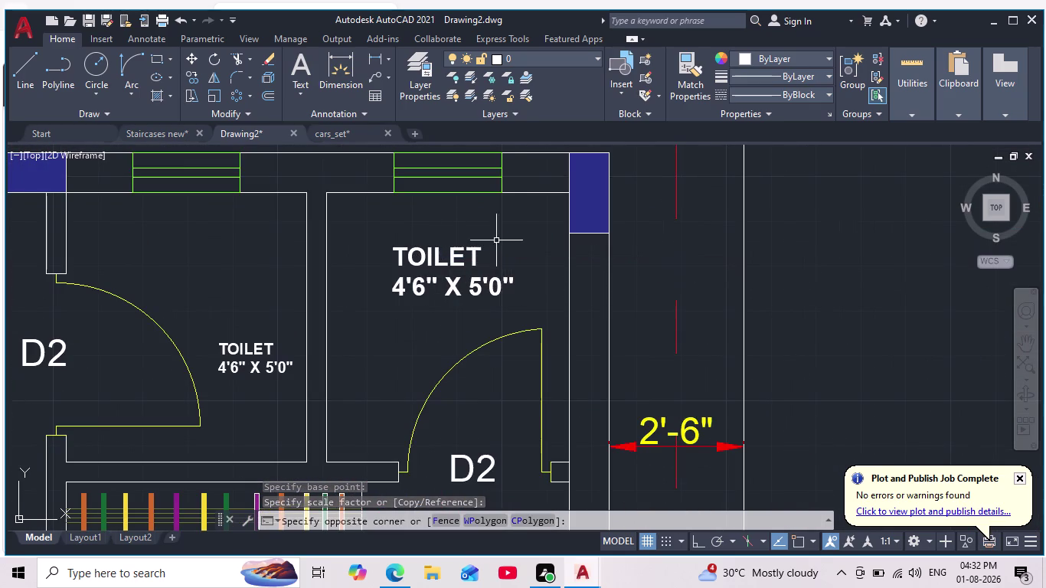
click(493, 233)
click(418, 278)
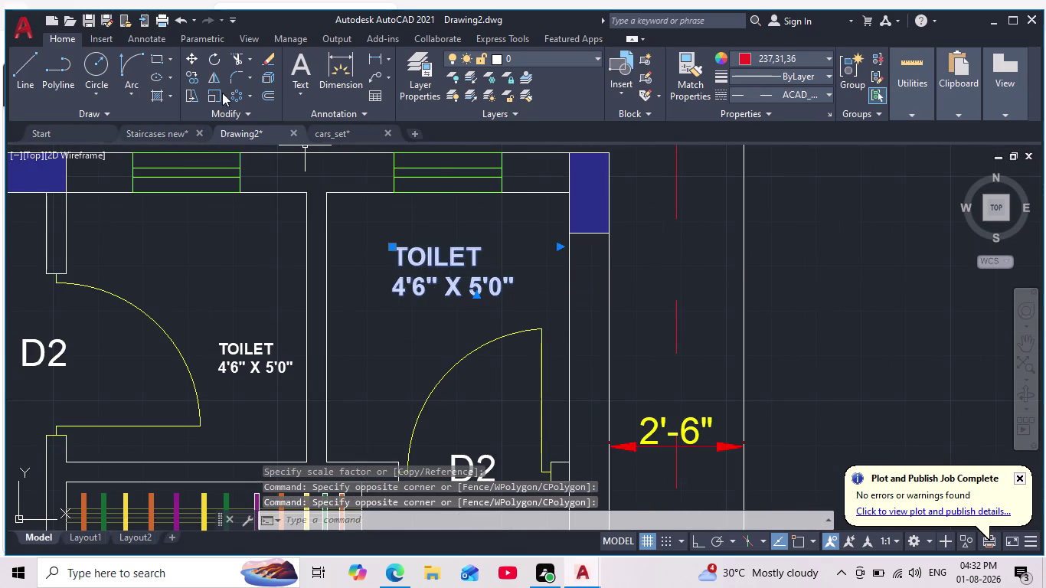
click(194, 56)
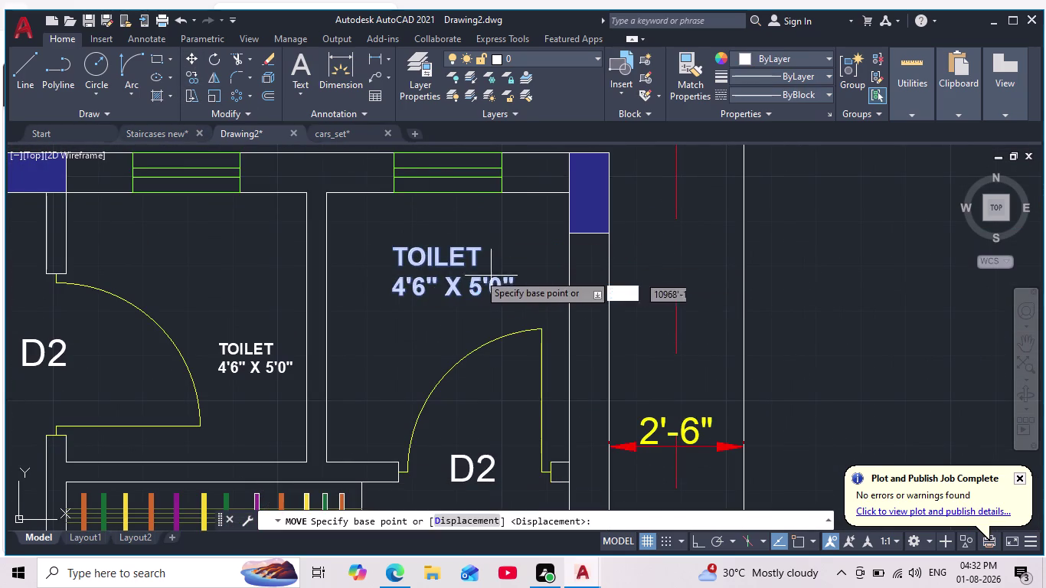
click(469, 272)
click(420, 344)
click(403, 334)
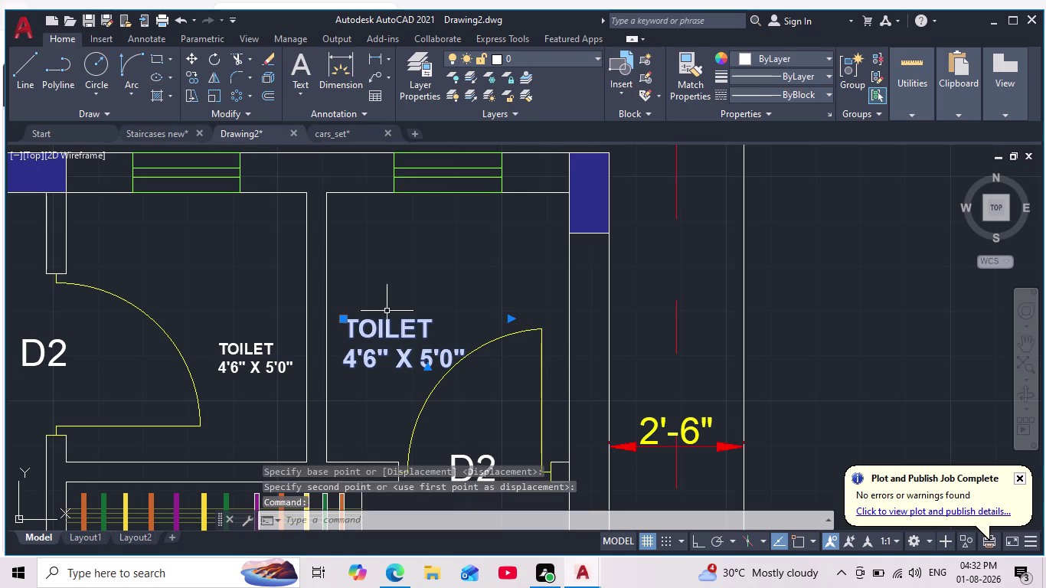
Run Scale on the right toilet label from a chosen base point.
click(218, 96)
click(390, 319)
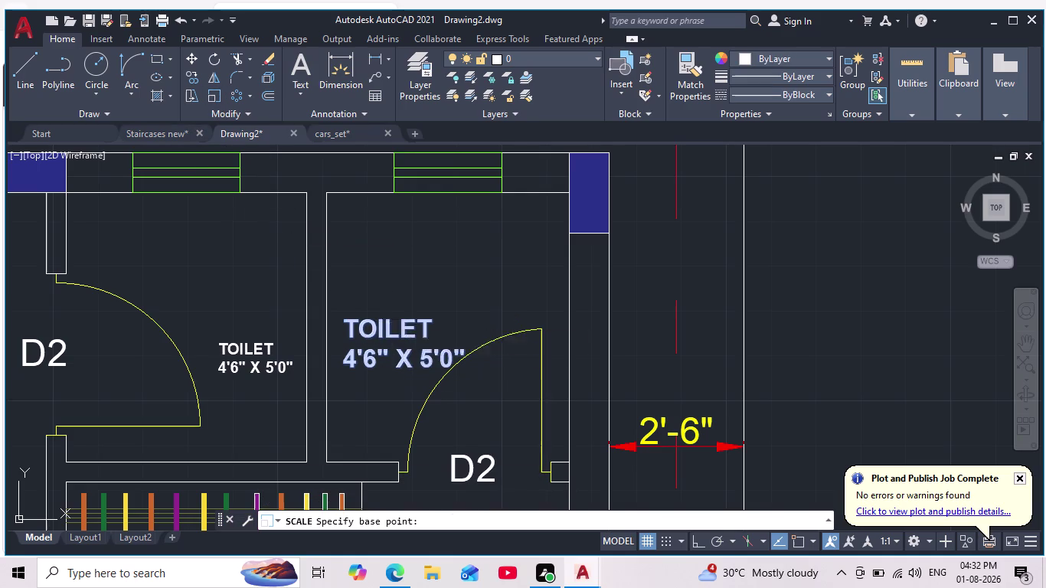
click(369, 252)
scroll(down, 3)
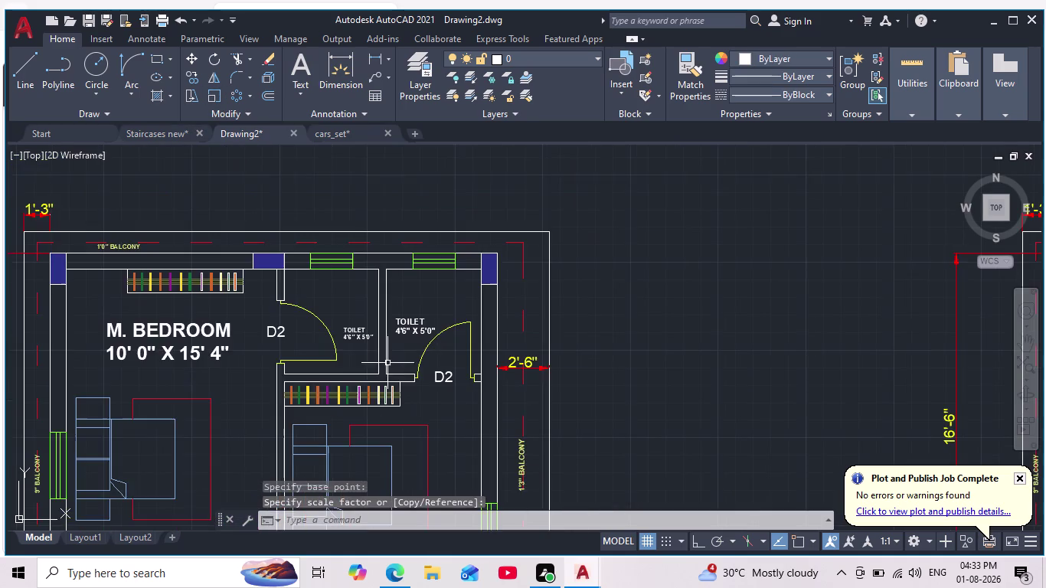
scroll(up, 3)
scroll(down, 3)
scroll(up, 3)
Enlarge the left toilet label to match the right one.
click(355, 329)
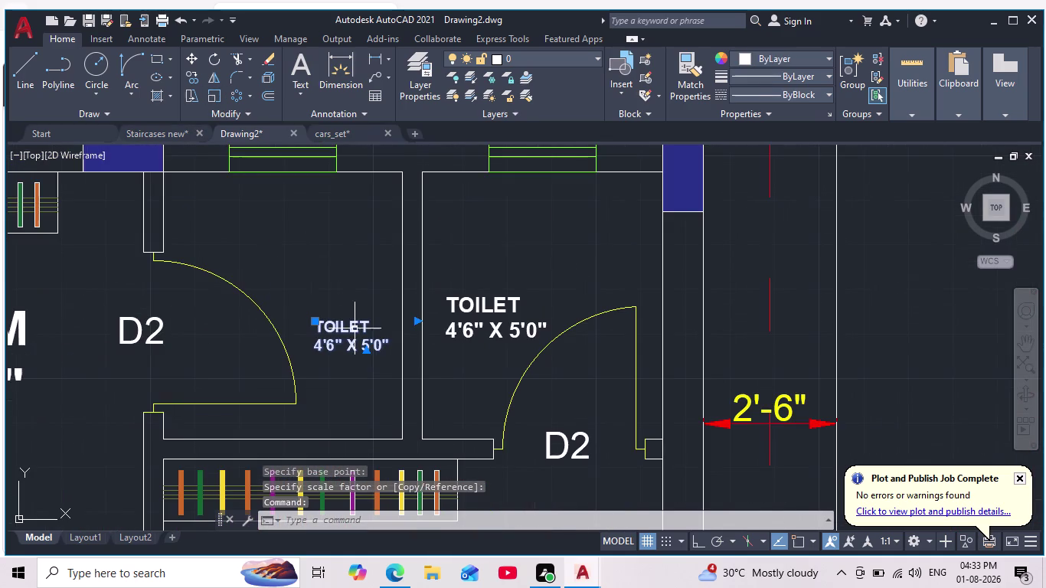
click(220, 98)
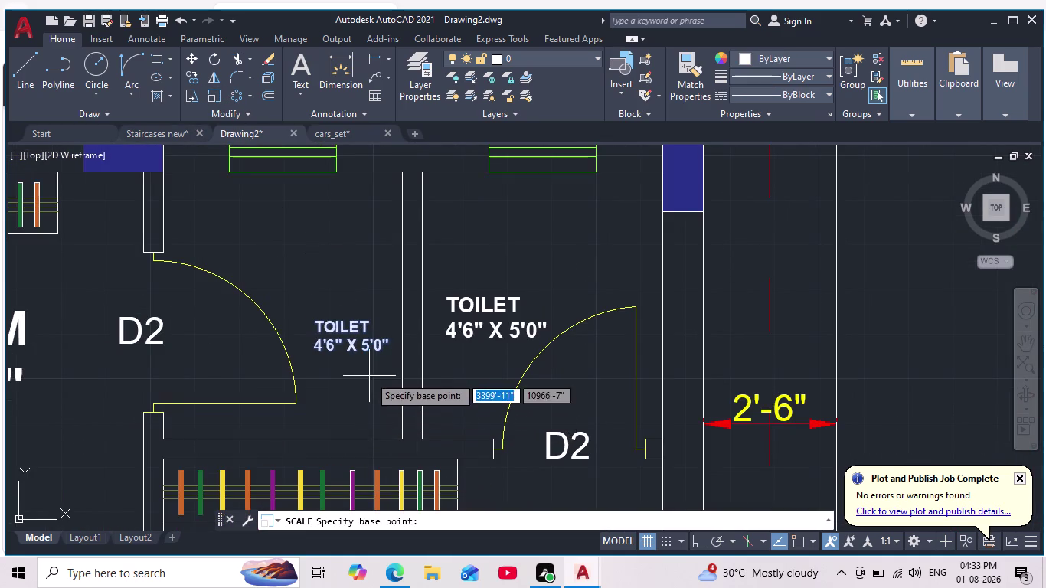
click(380, 355)
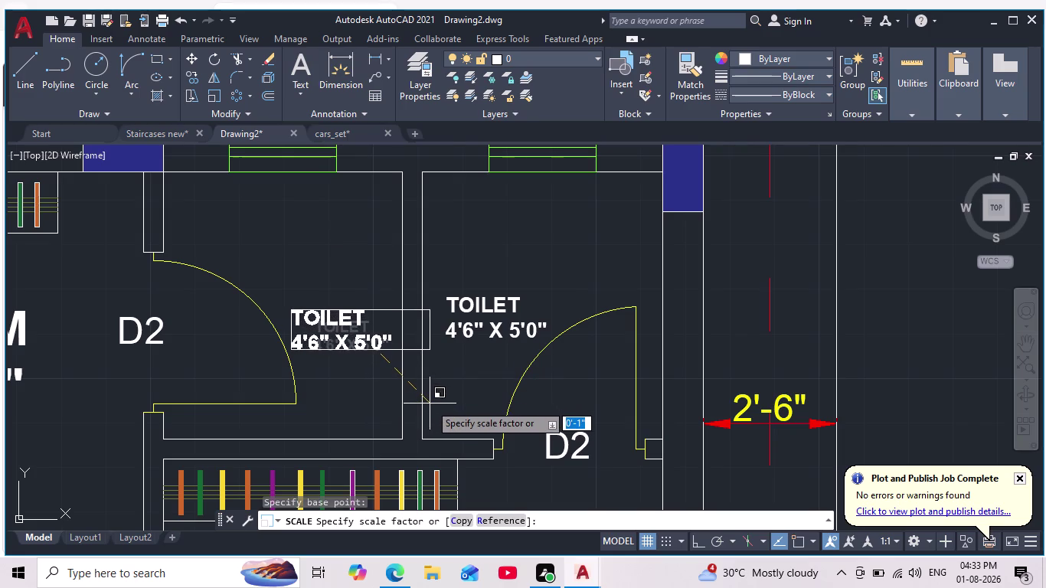
click(430, 403)
scroll(down, 3)
Bring both floor plans back into view and return to the block website.
middle_drag(446, 363, 466, 402)
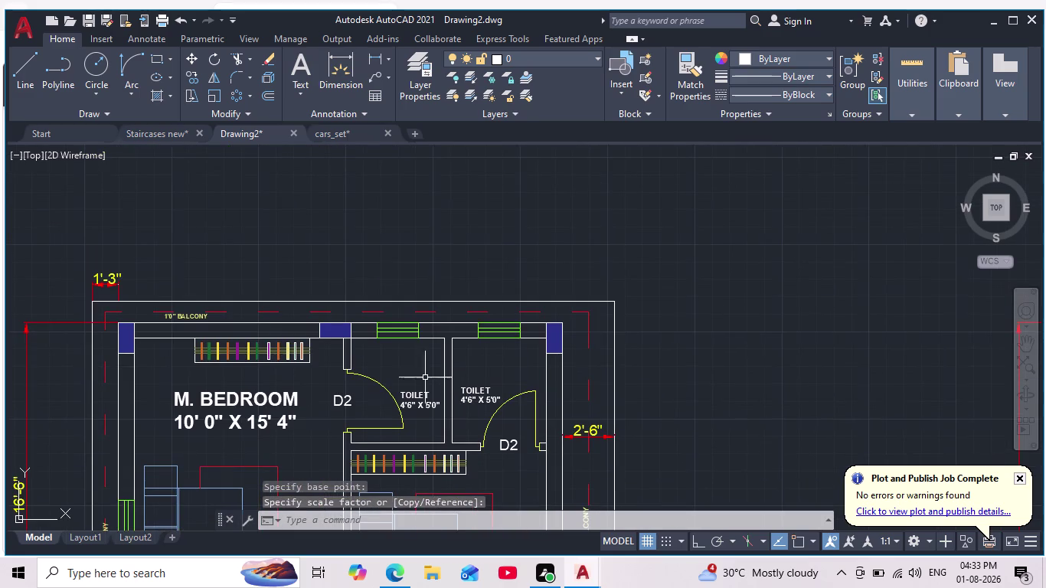
middle_drag(455, 349, 446, 272)
scroll(down, 3)
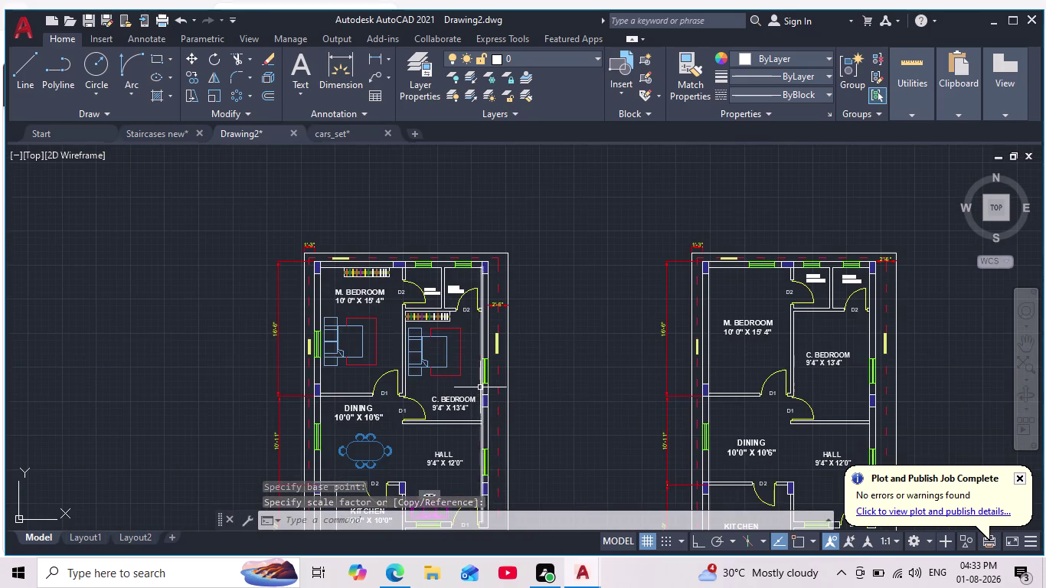
scroll(up, 3)
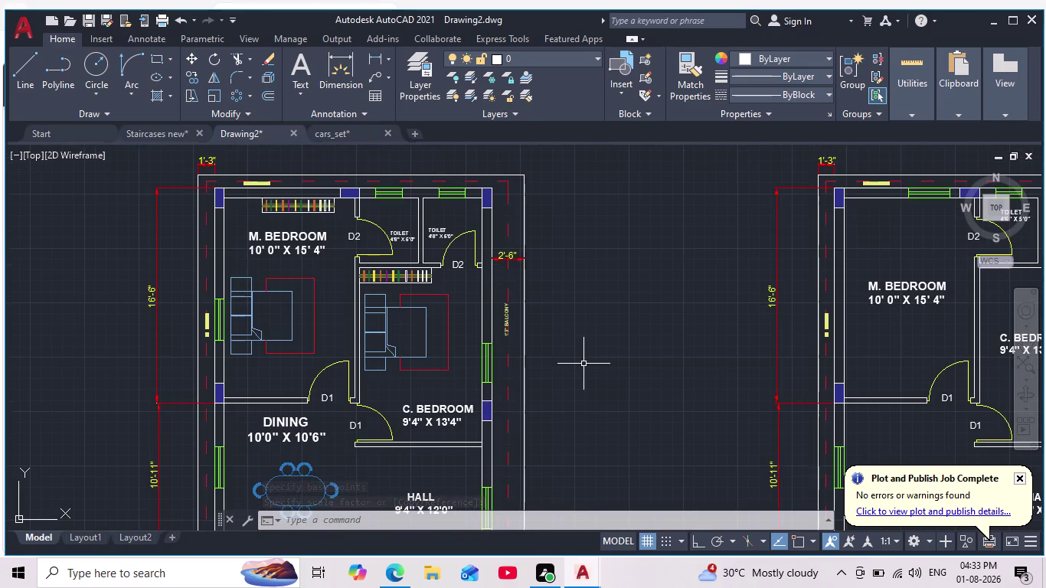
click(401, 572)
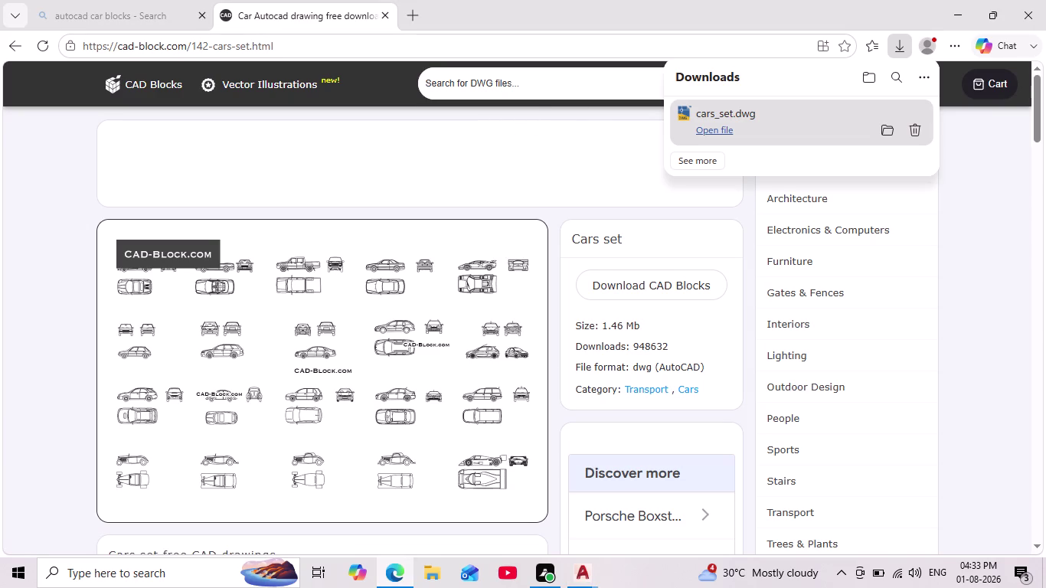
Close the Downloads panel, try a 'WASH' search on the site, then clear it.
click(522, 81)
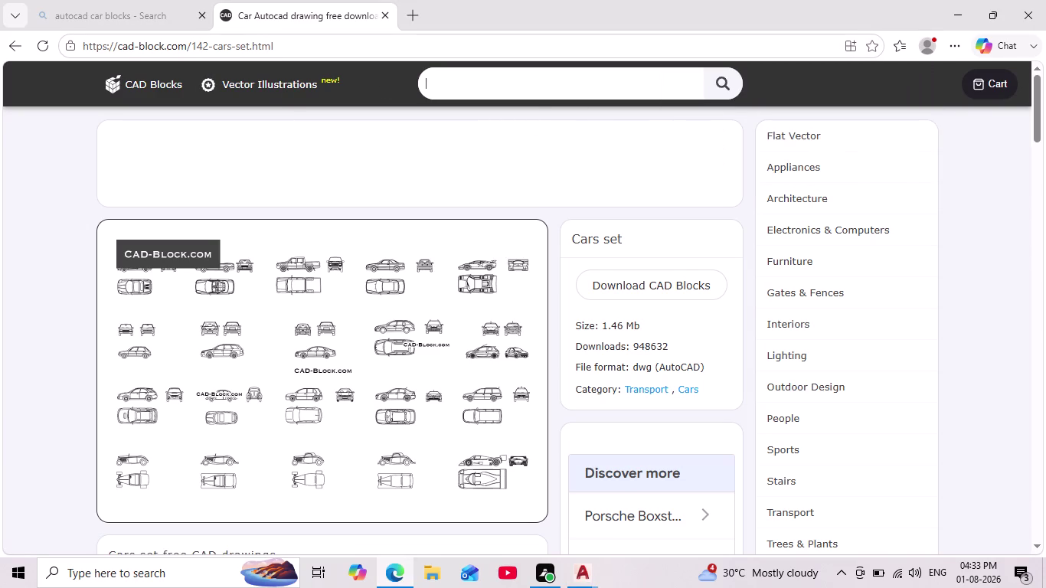
text(WASH)
key(BackSpace)
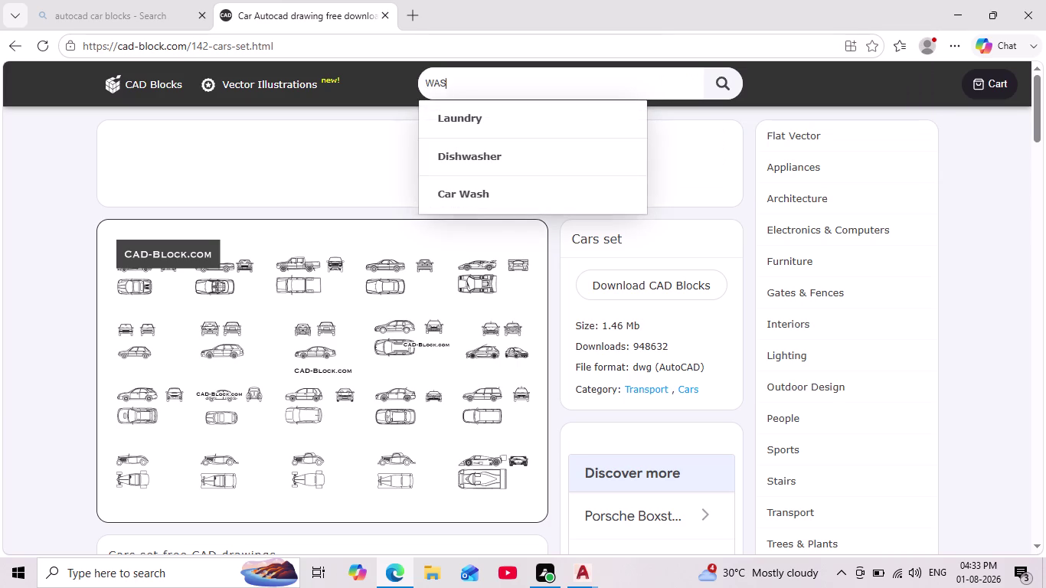
key(BackSpace)
key(BackSpace)
key(BackSpace)
key(BackSpace)
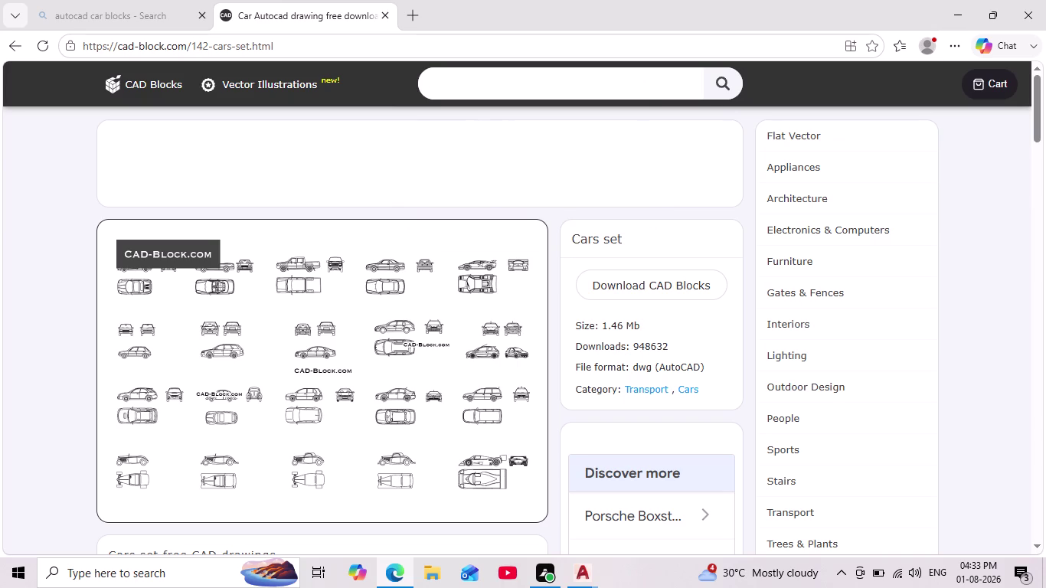
Search 'WASHROOM', clear the failed search, and return to Drawing2 in AutoCAD.
text(WAS)
key(h)
text(ROO)
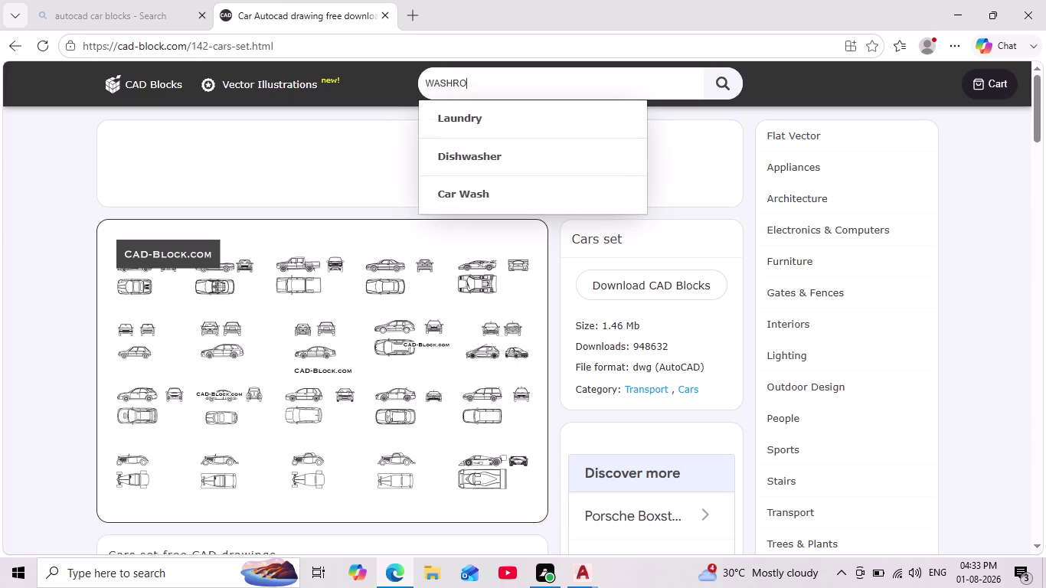
text(N)
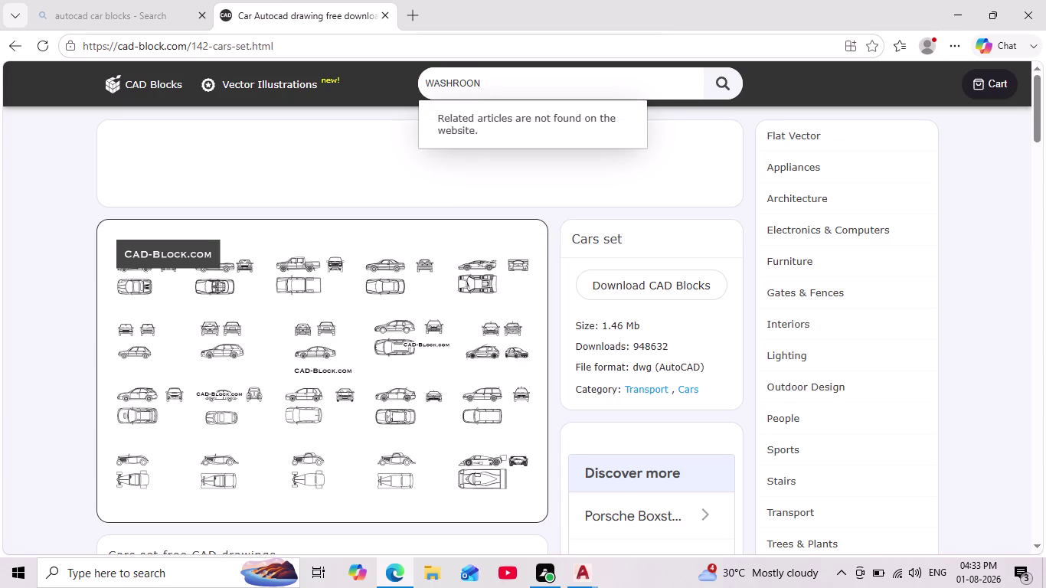
key(minus)
key(BackSpace)
key(BackSpace)
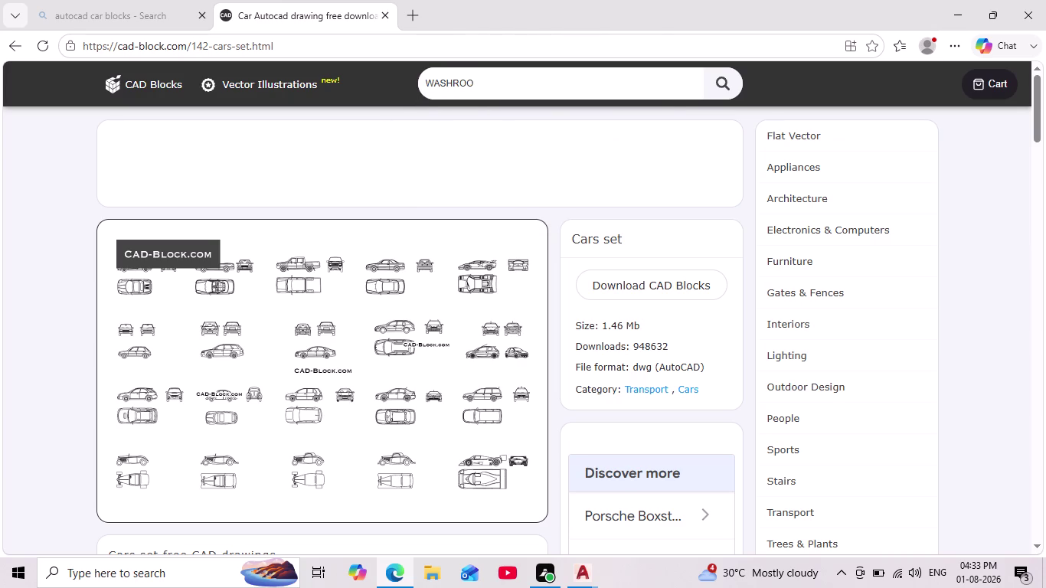
key(BackSpace)
key(BackSpace)
key(BackSpace)
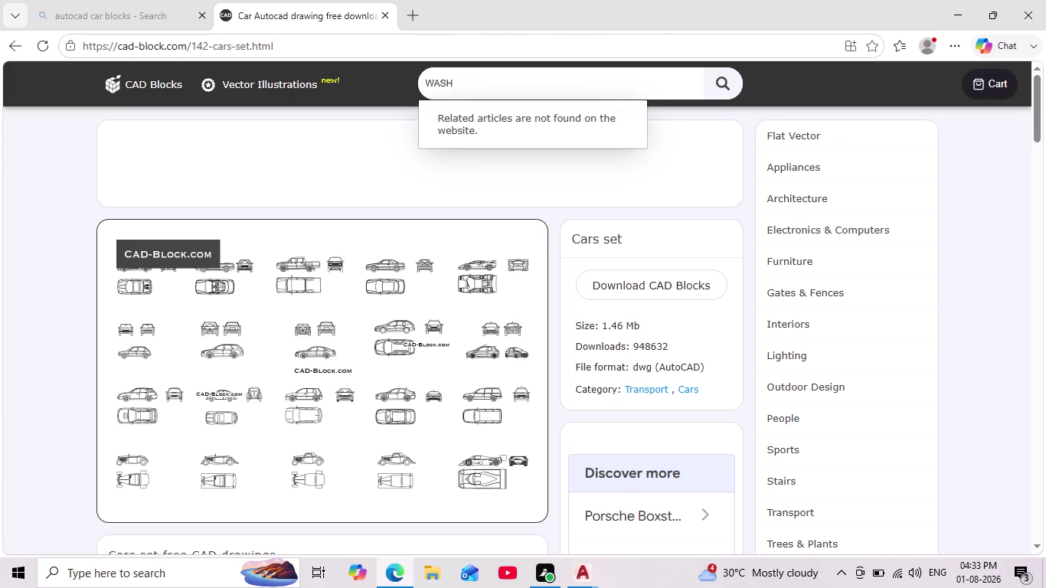
key(BackSpace)
key(BackSpace)
key(BackSpace)
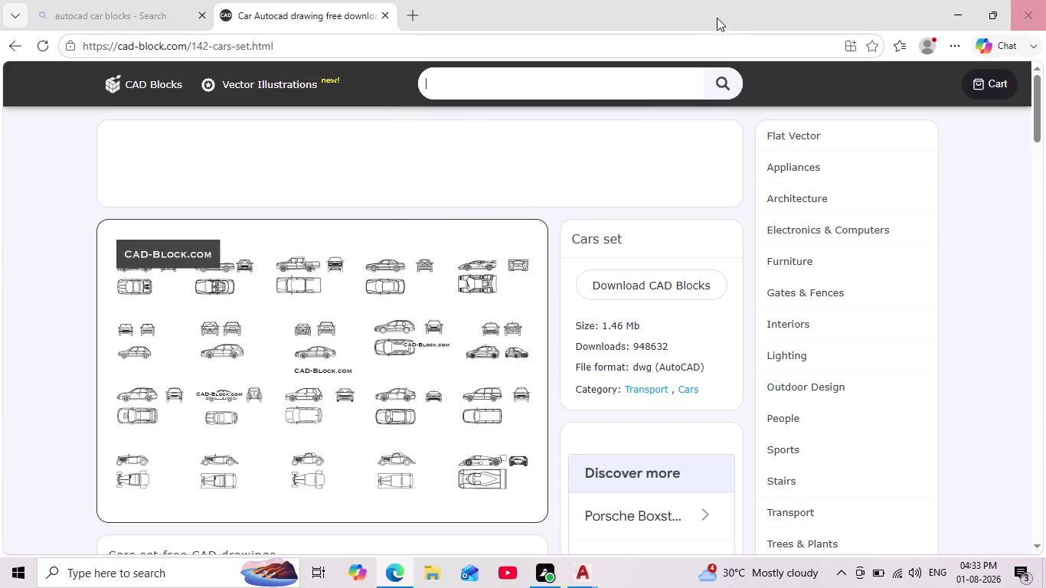
click(576, 572)
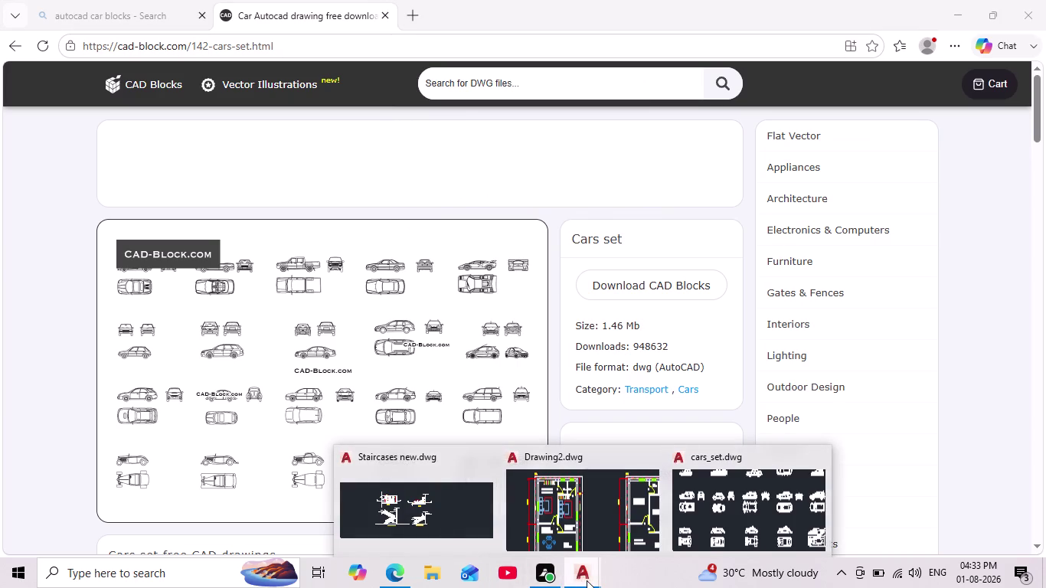
click(615, 501)
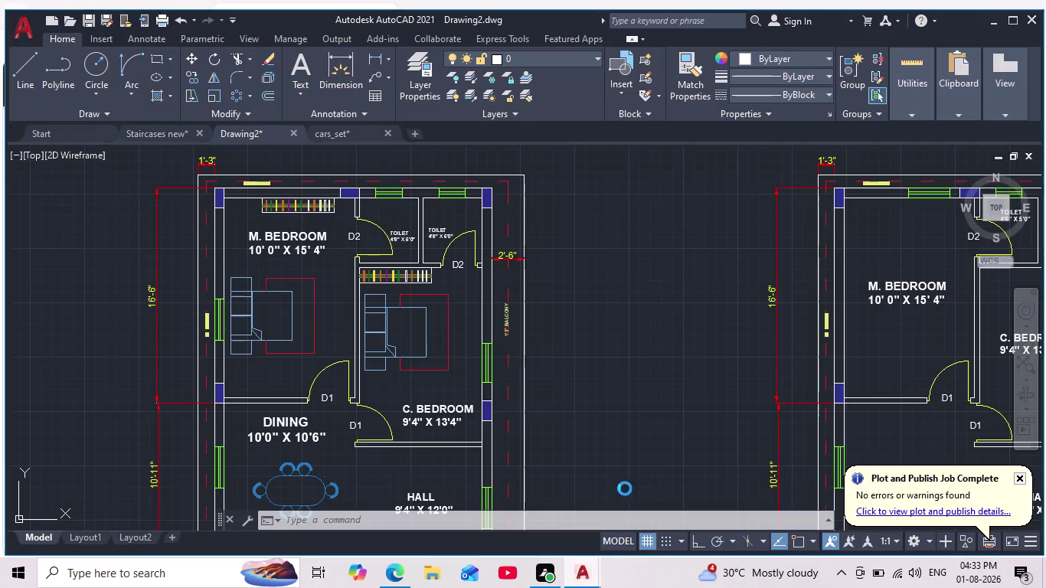
Zoom and pan over the plan's dining and kitchen area, then return to the Edge browser.
scroll(down, 3)
scroll(down, 3)
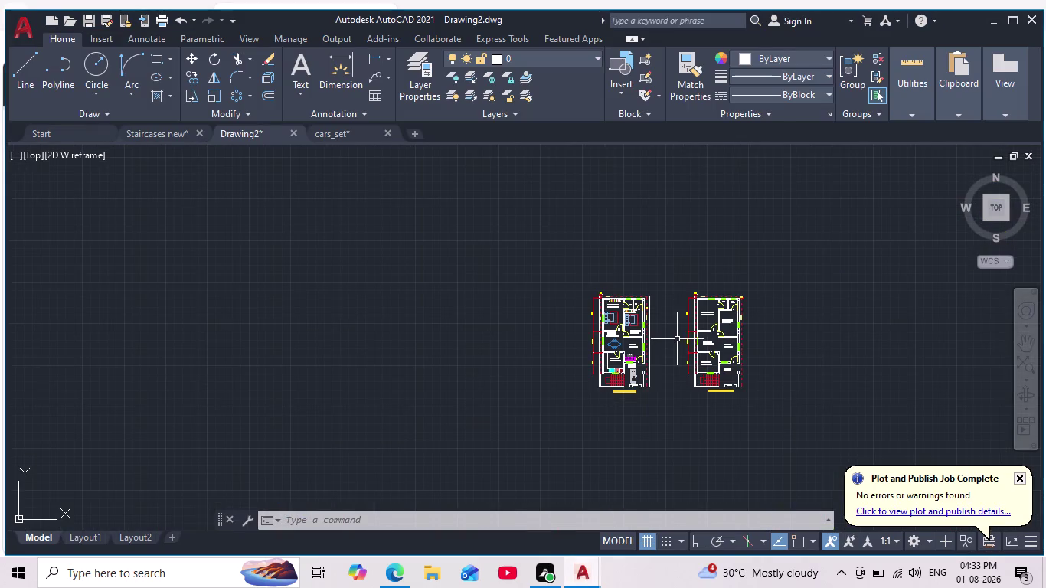
middle_drag(654, 351, 611, 343)
scroll(up, 3)
middle_drag(622, 327, 566, 378)
scroll(up, 3)
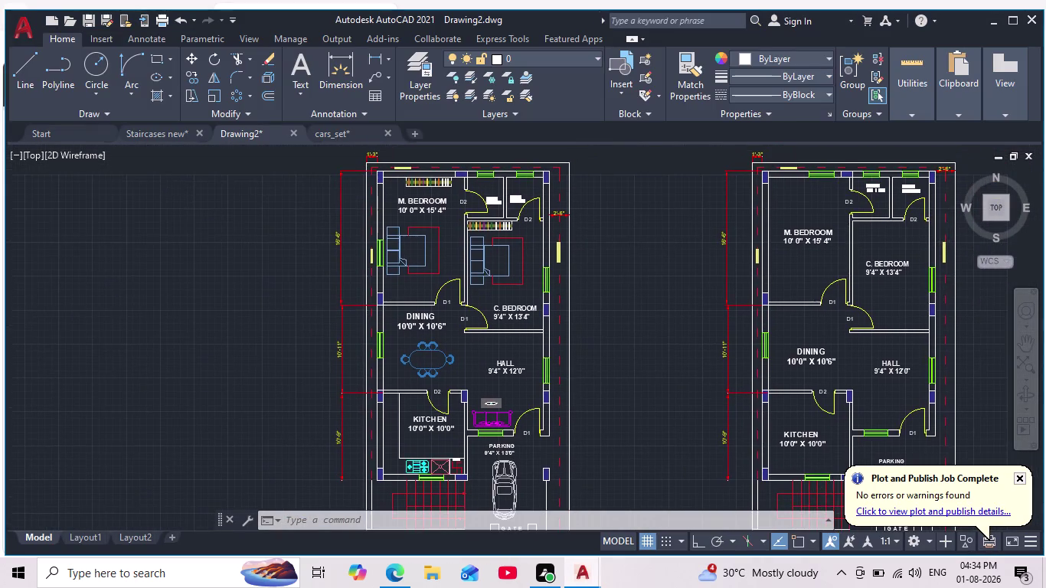
middle_drag(567, 377, 588, 370)
scroll(down, 3)
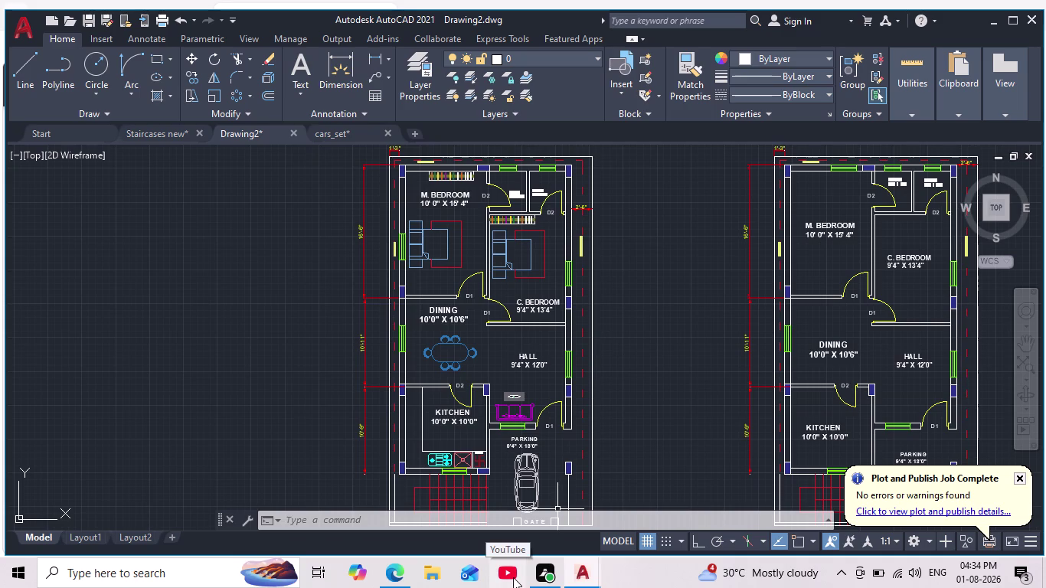
click(389, 577)
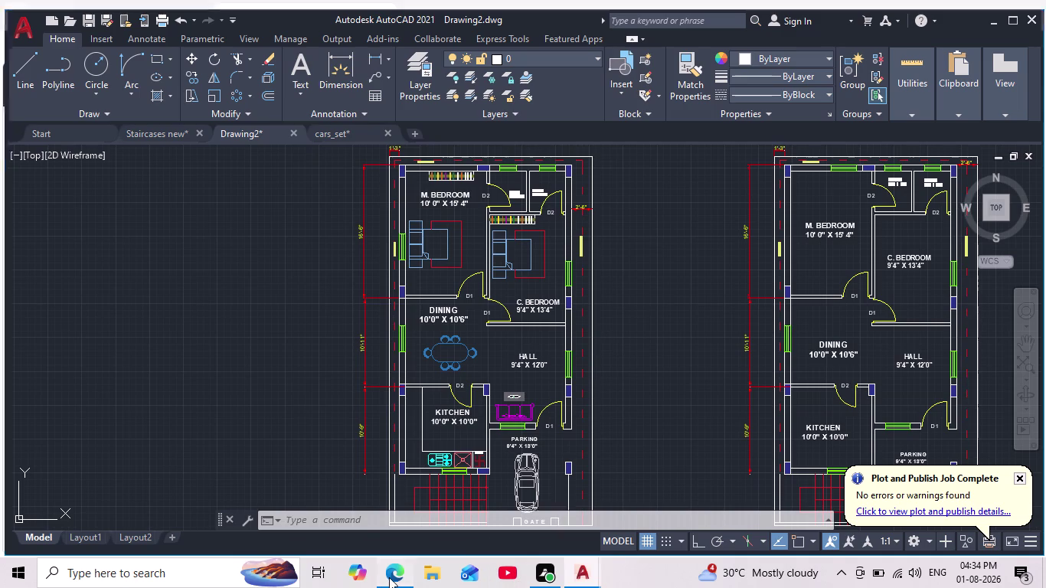
click(564, 91)
Search CAD-Block.com for 'TOILET'.
key(t)
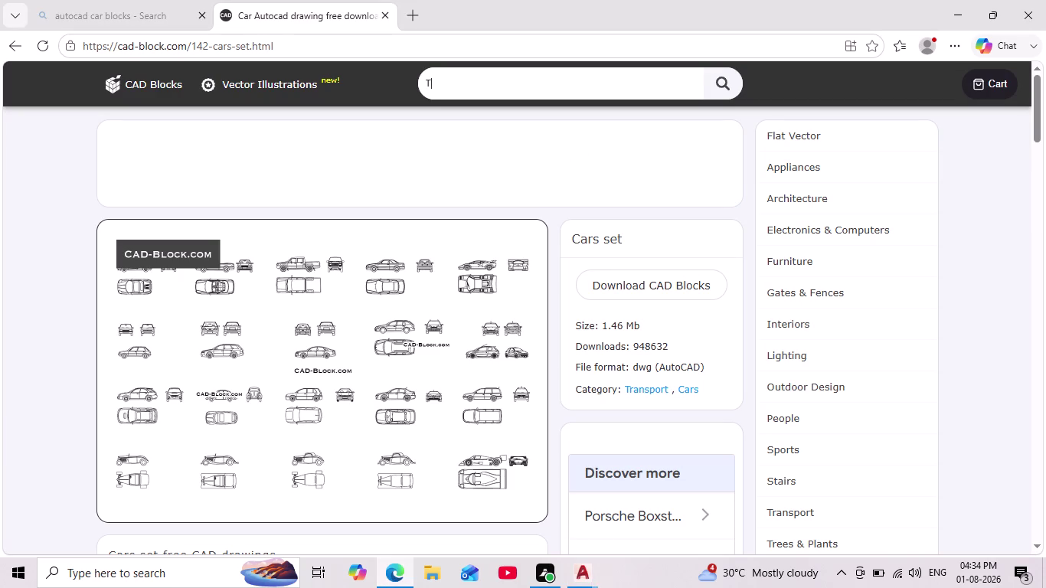
key(o)
key(BackSpace)
key(BackSpace)
click(502, 79)
text(TOIL)
text(ET)
key(Return)
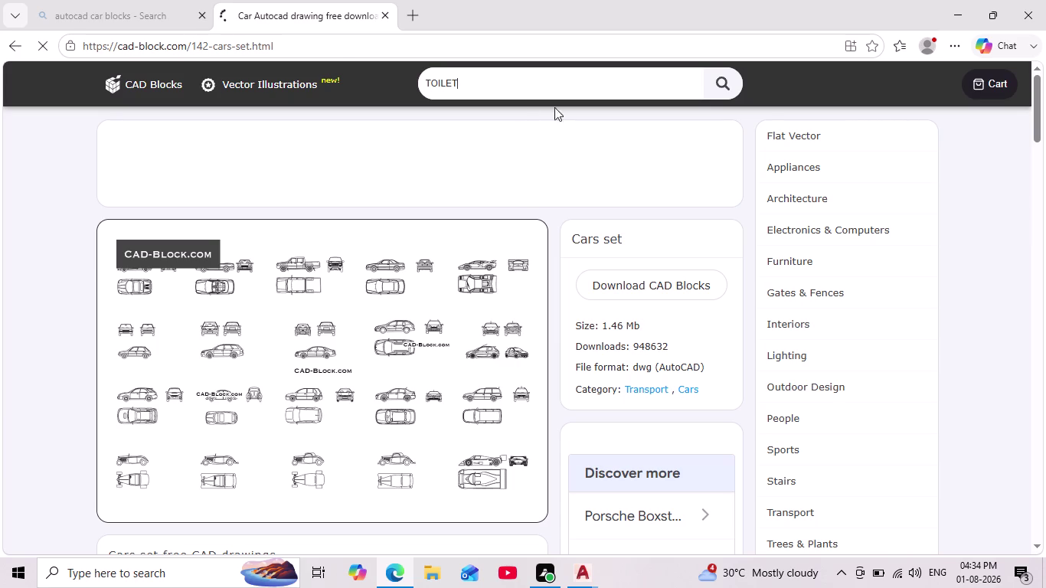
Browse the 17 toilet results and pick the Kitchen & Bathroom Details for Plans pack.
scroll(down, 3)
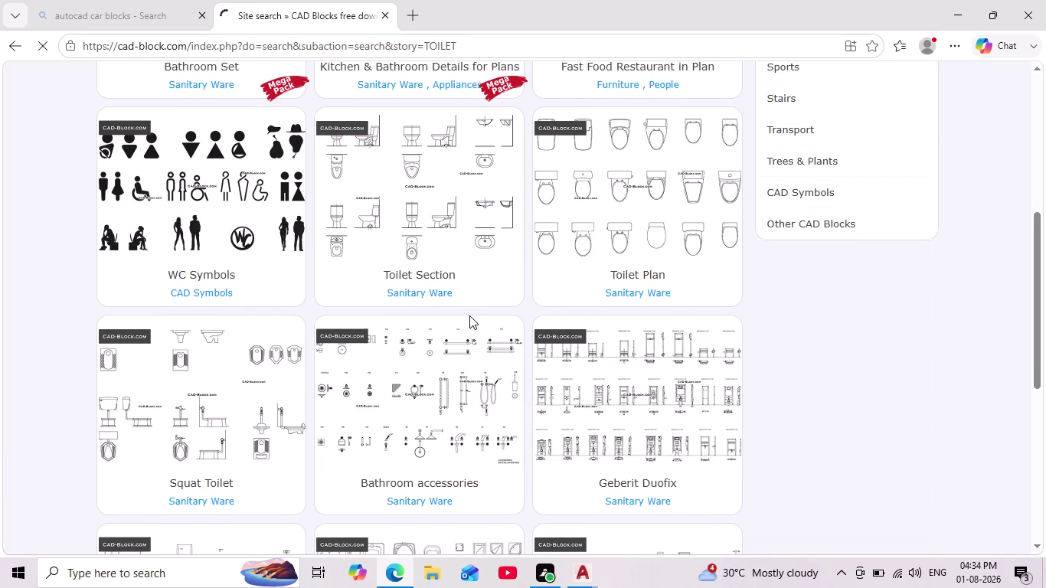
scroll(down, 3)
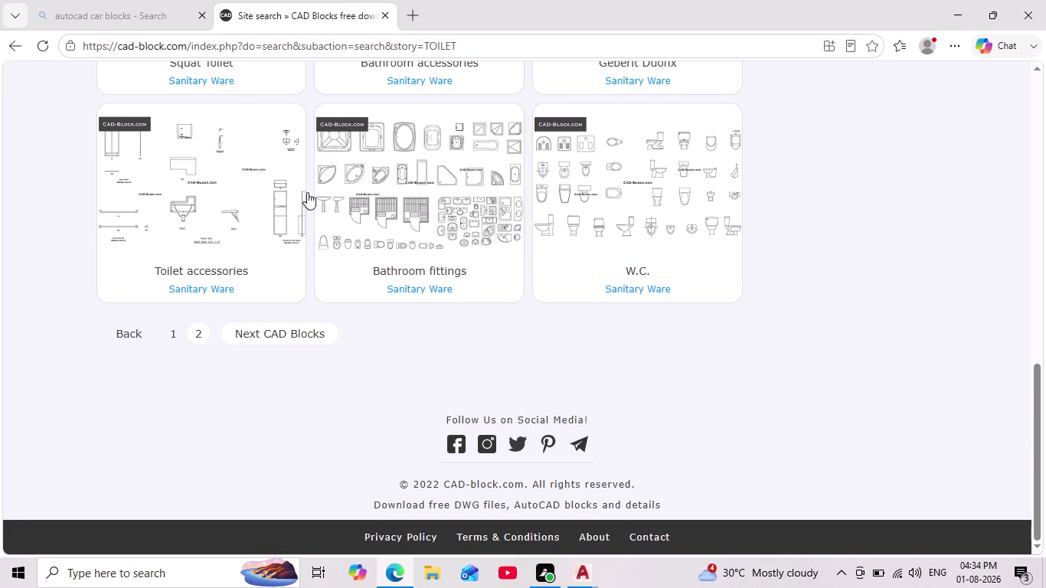
middle_drag(609, 244, 592, 284)
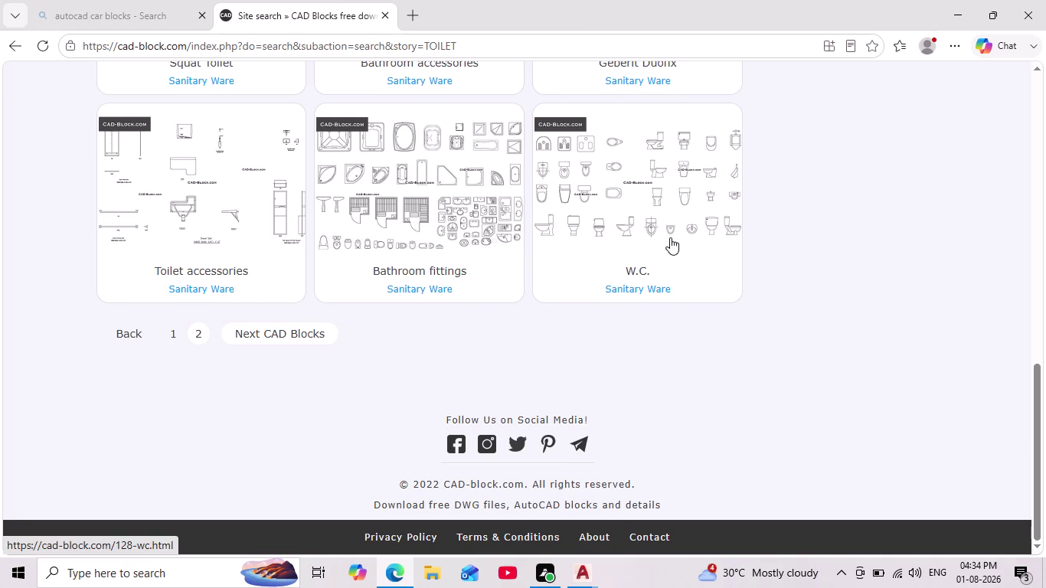
scroll(up, 3)
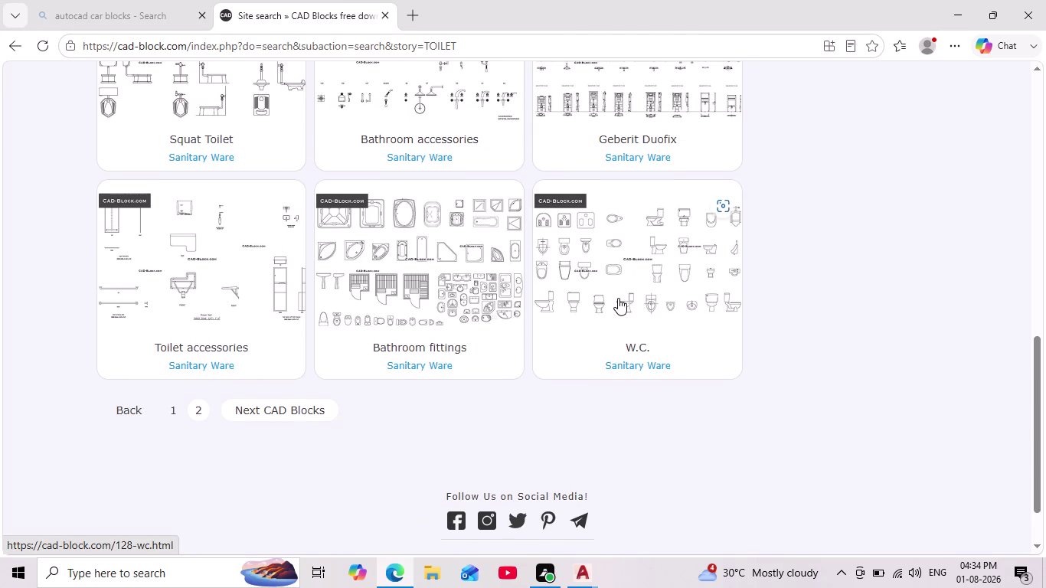
scroll(up, 3)
scroll(up, 3)
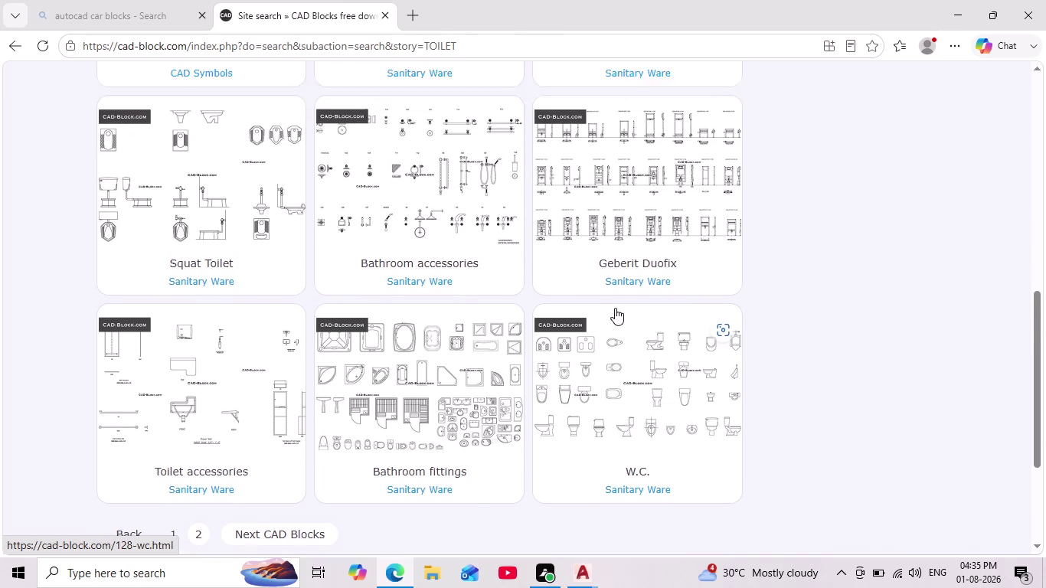
scroll(down, 3)
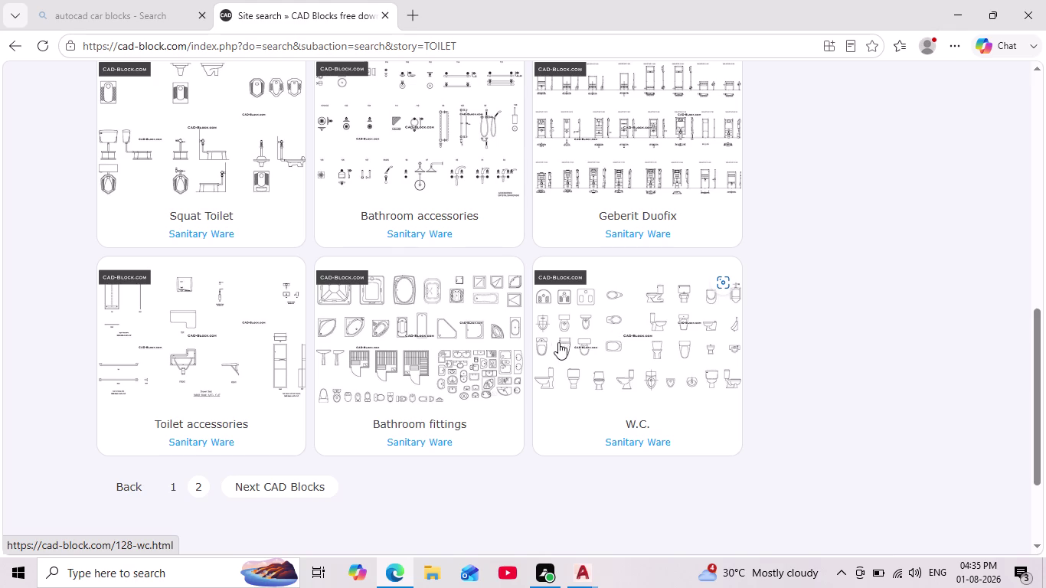
scroll(down, 3)
scroll(up, 3)
scroll(up, 3)
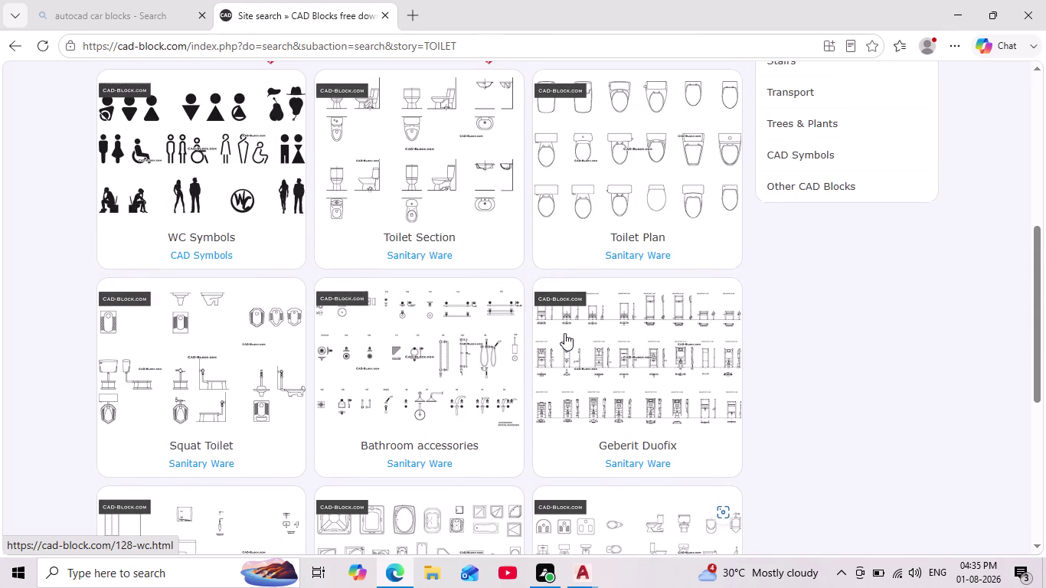
scroll(up, 3)
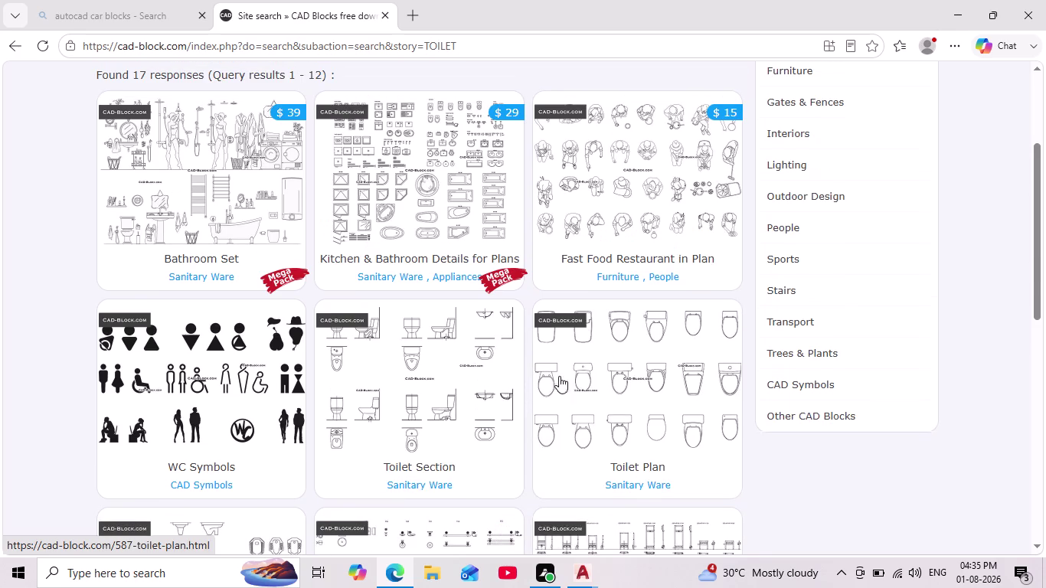
scroll(up, 3)
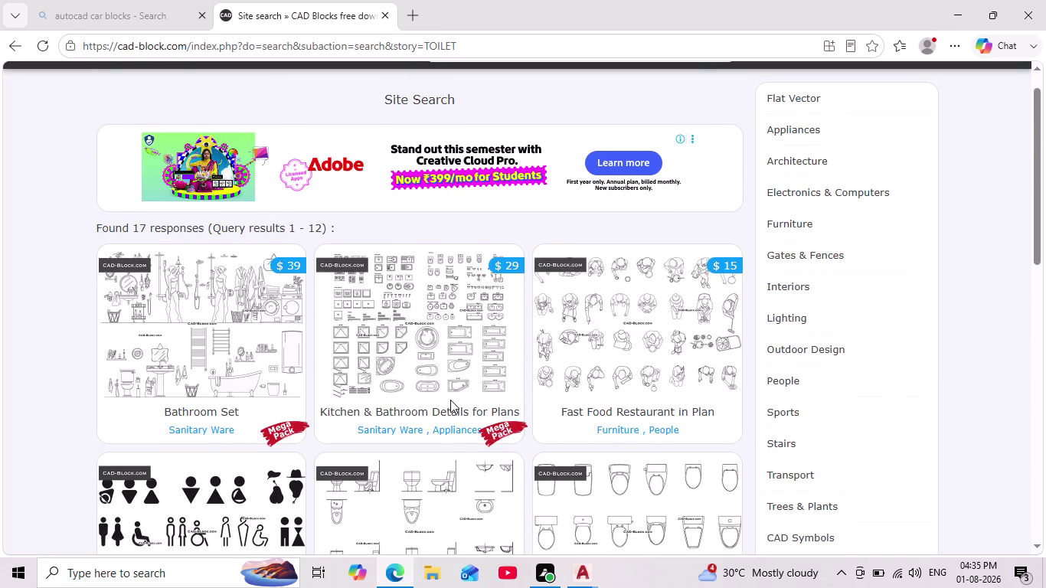
scroll(up, 3)
scroll(down, 3)
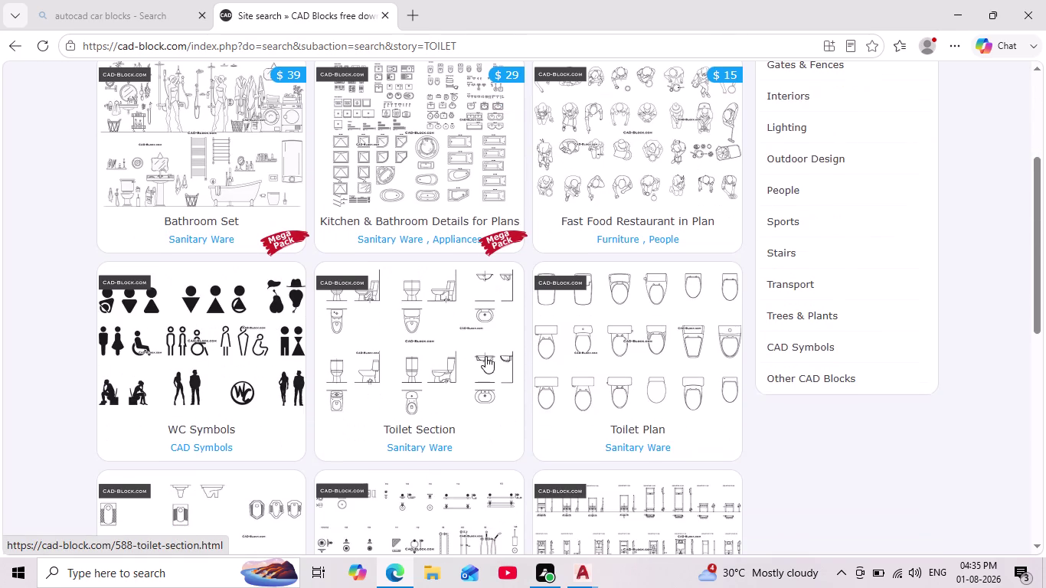
scroll(up, 3)
scroll(up, 3)
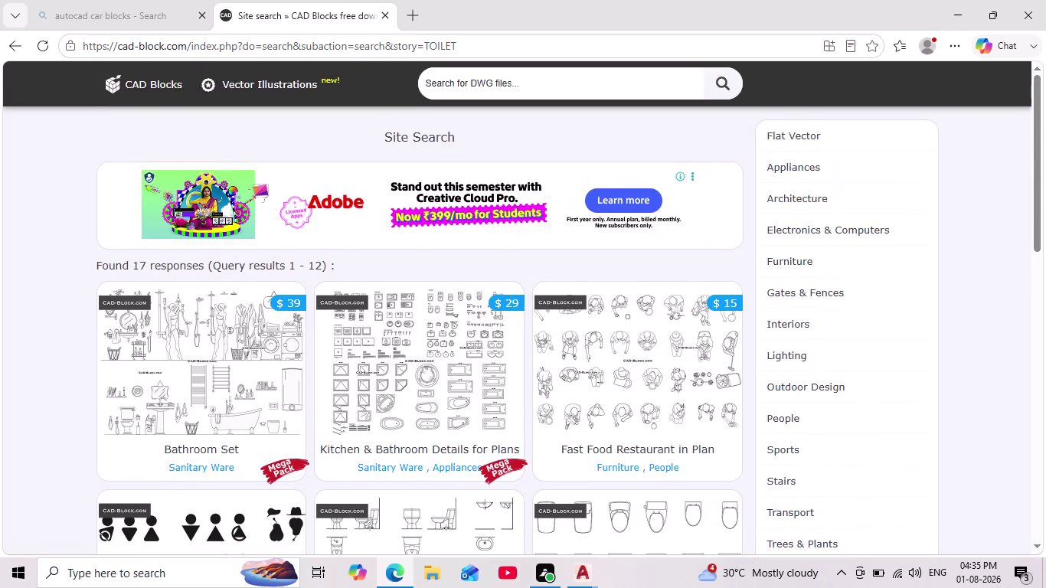
click(425, 330)
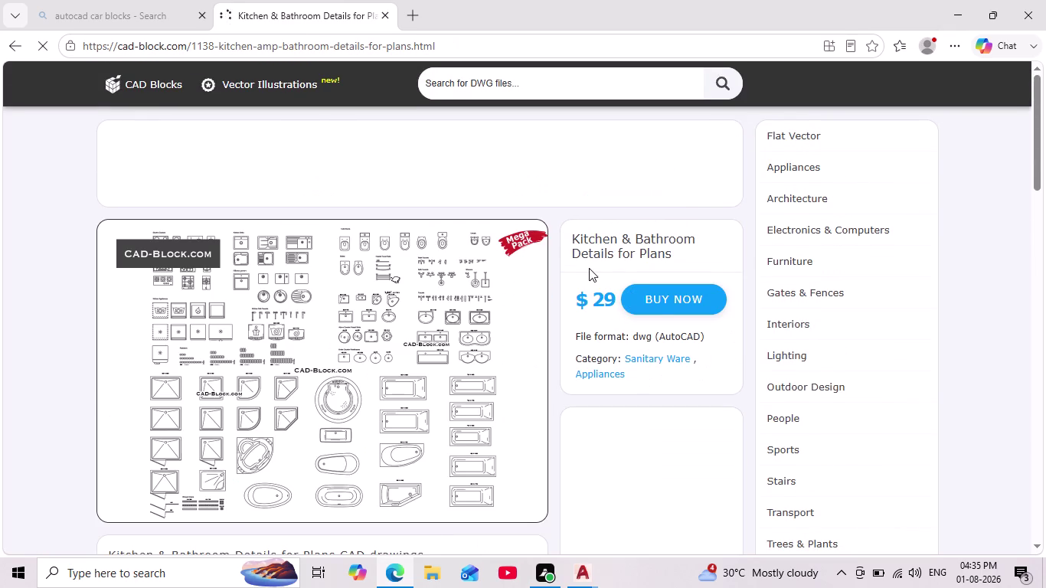
Leave the $29 Kitchen & Bathroom pack page and close the CAD-Block.com tab.
click(6, 40)
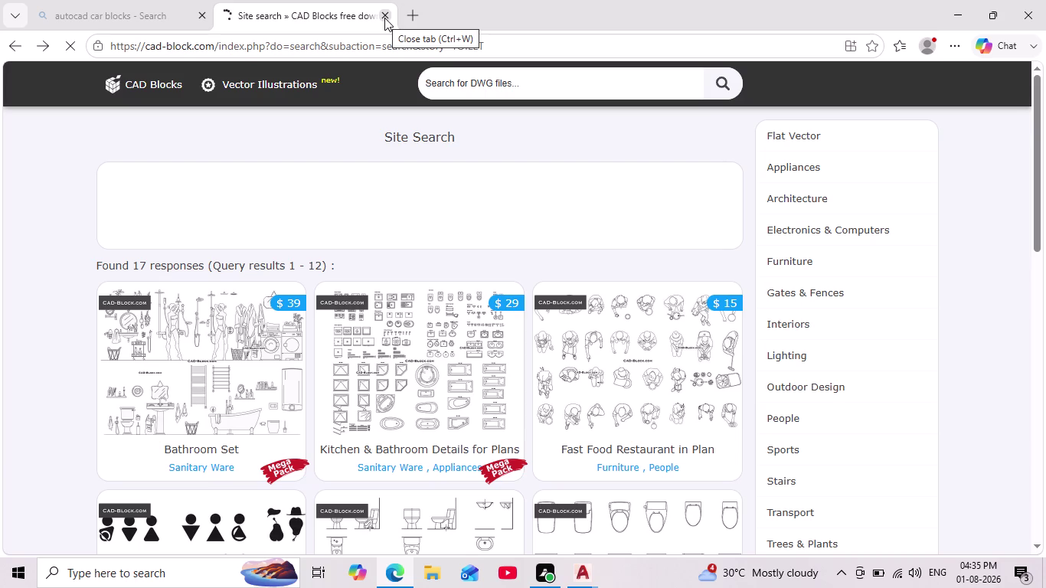
click(385, 19)
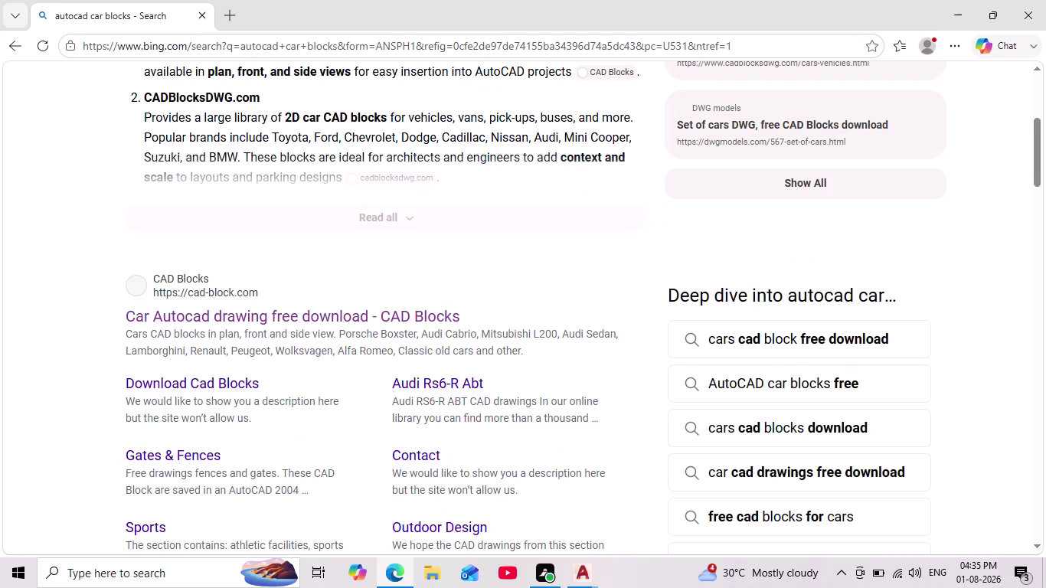
Delete 'car' from the Bing query 'autocad car blocks'.
scroll(down, 3)
scroll(up, 3)
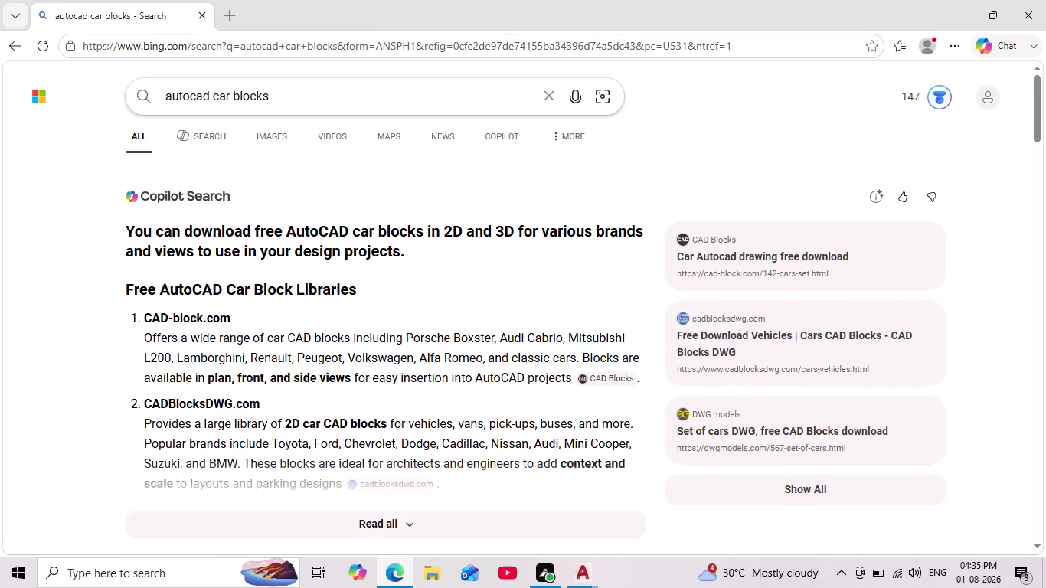
scroll(up, 3)
click(229, 99)
key(BackSpace)
key(BackSpace)
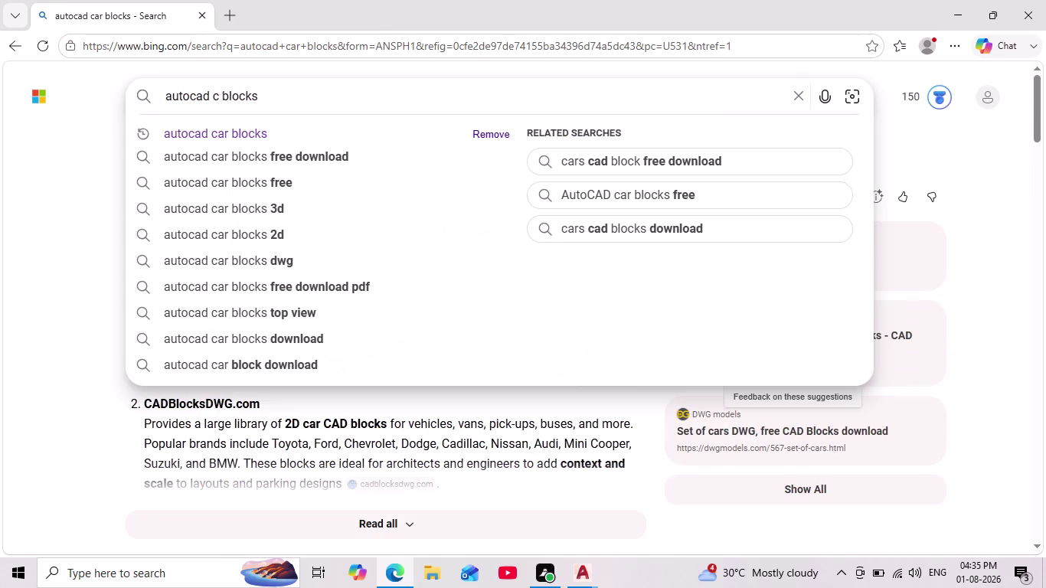
key(BackSpace)
key(BackSpace)
key(BackSpace)
Search 'autocaD TOILET blocks' and open CAD-Block.com's free Toilets CAD Blocks result.
text(D)
key(space)
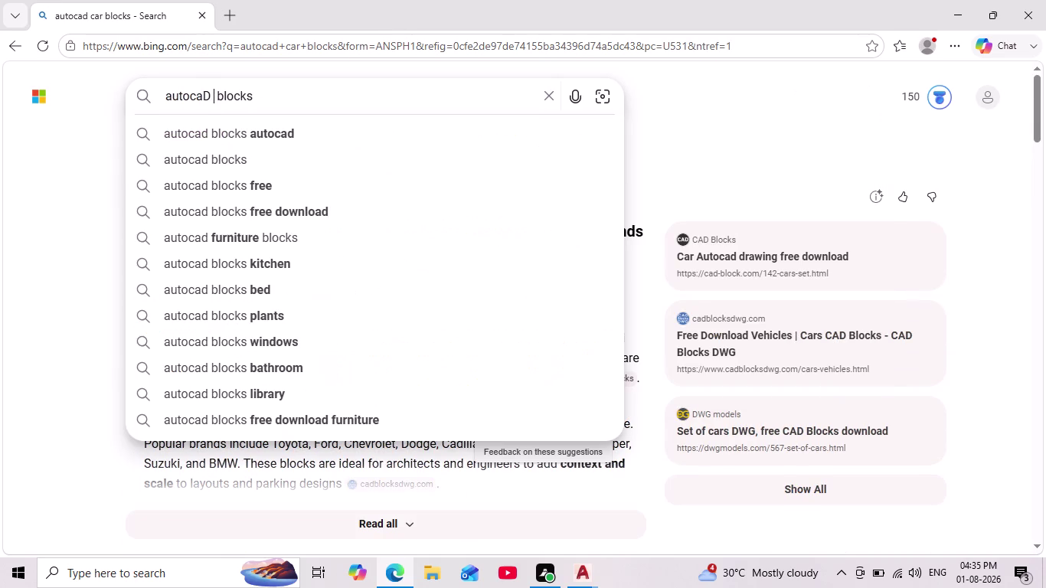
text(TOILET)
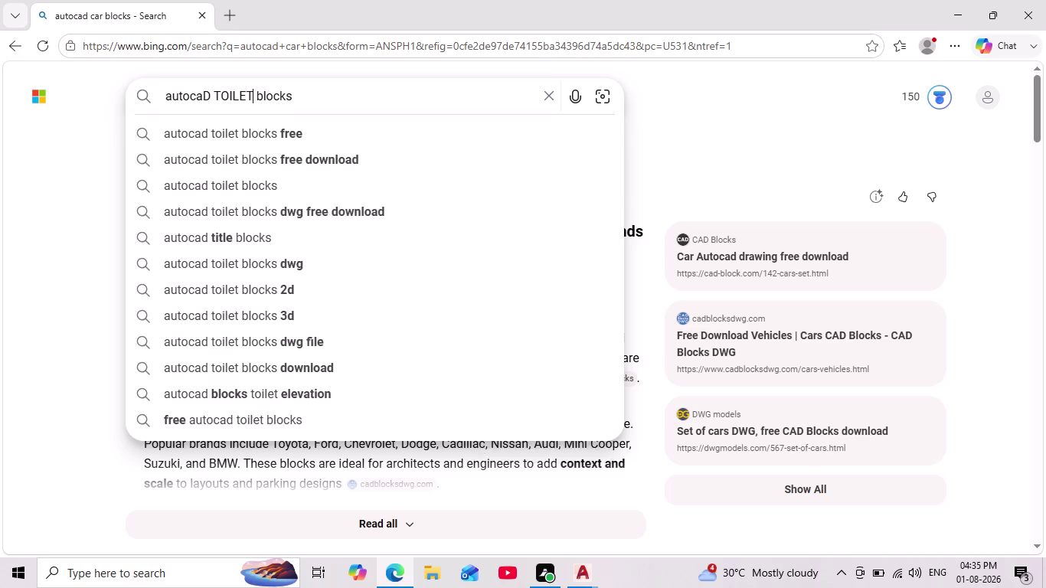
key(Return)
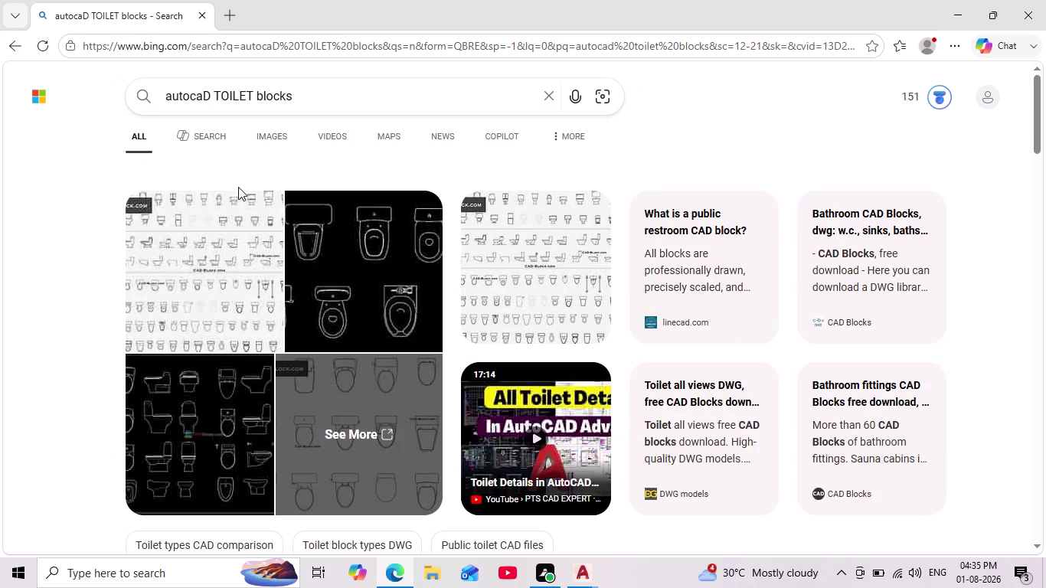
scroll(down, 3)
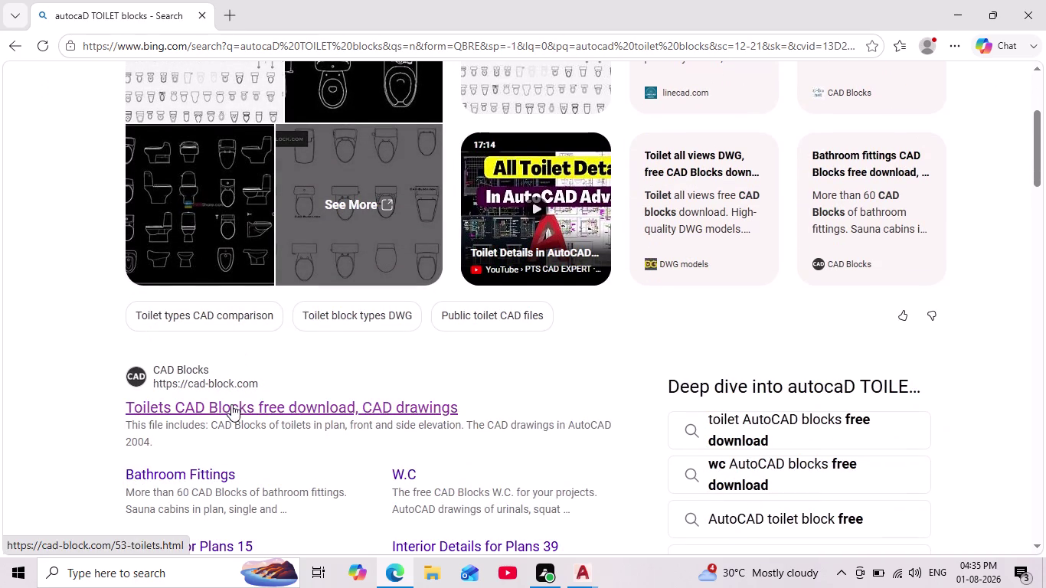
click(231, 404)
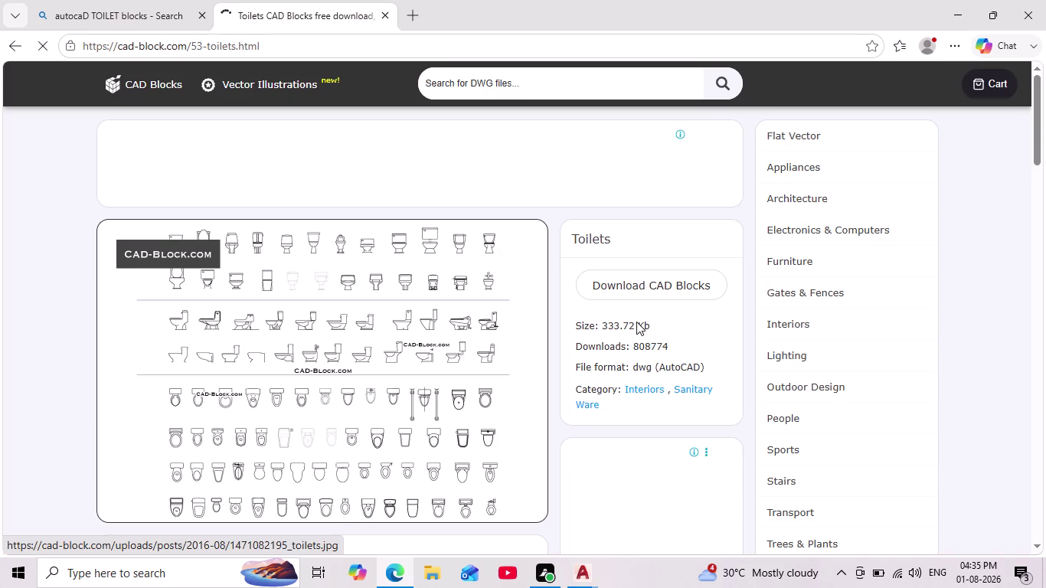
Download the free toilets.dwg and open it in AutoCAD.
click(673, 288)
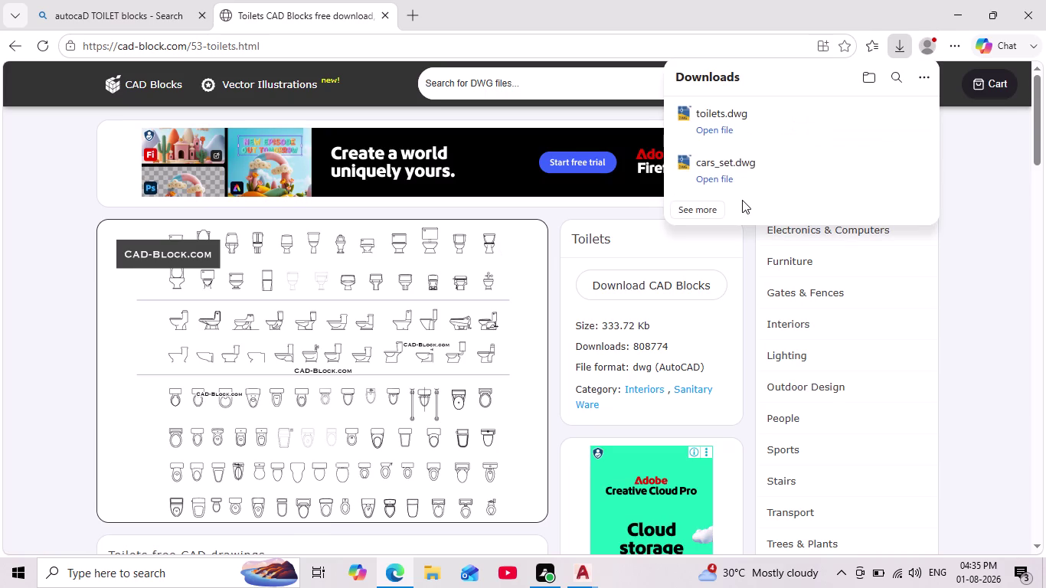
click(707, 133)
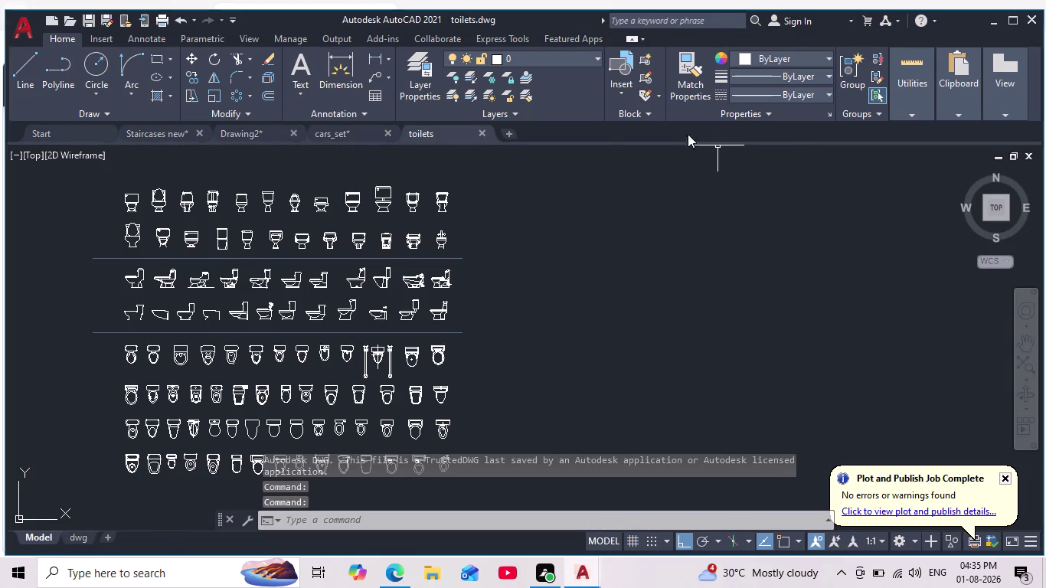
Close the cars_set drawing and save its changes.
scroll(down, 3)
scroll(up, 3)
scroll(up, 3)
middle_drag(257, 368, 325, 336)
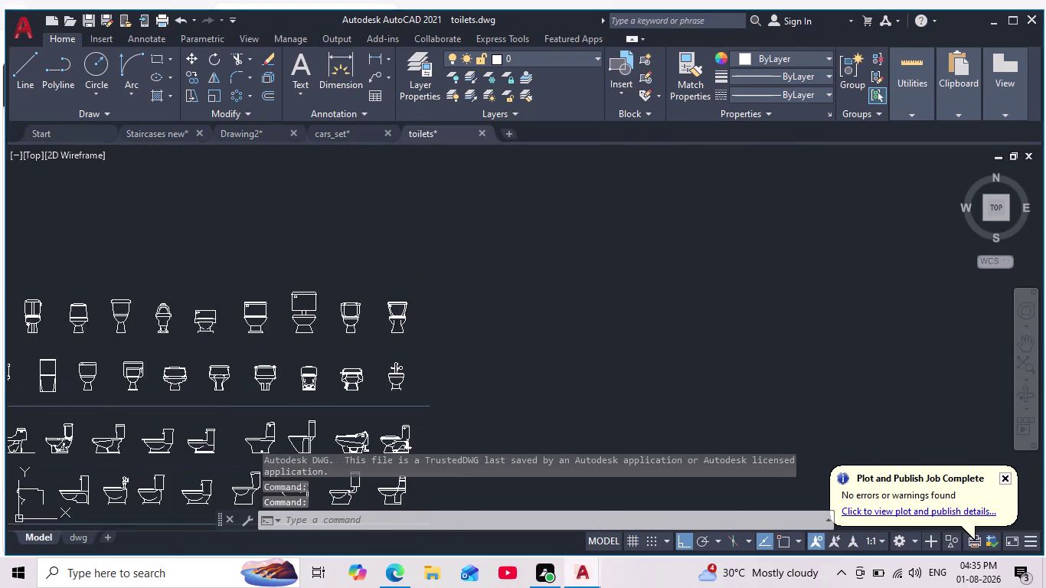
middle_drag(325, 336, 328, 334)
scroll(down, 3)
click(391, 134)
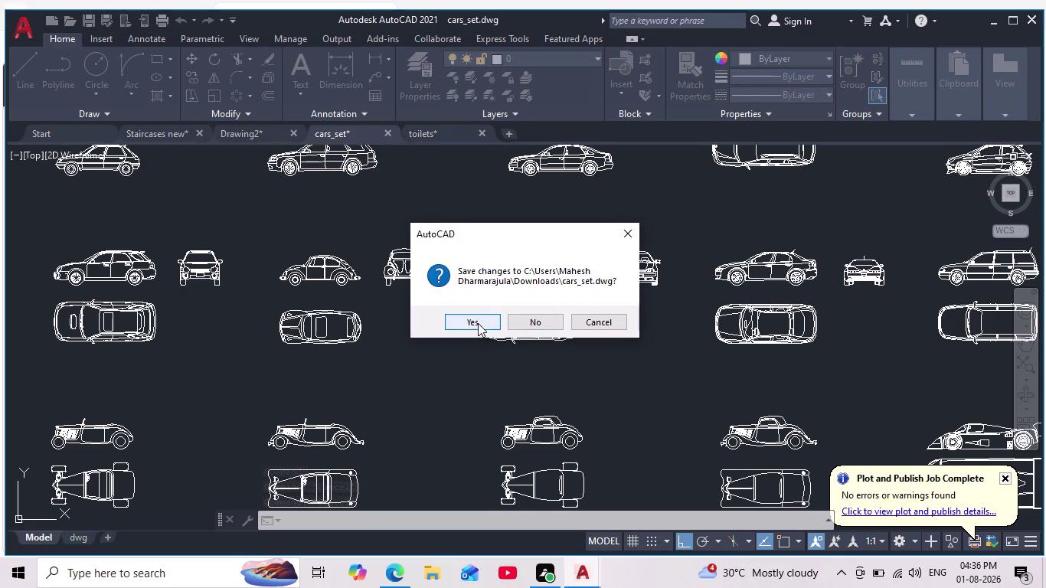
click(550, 324)
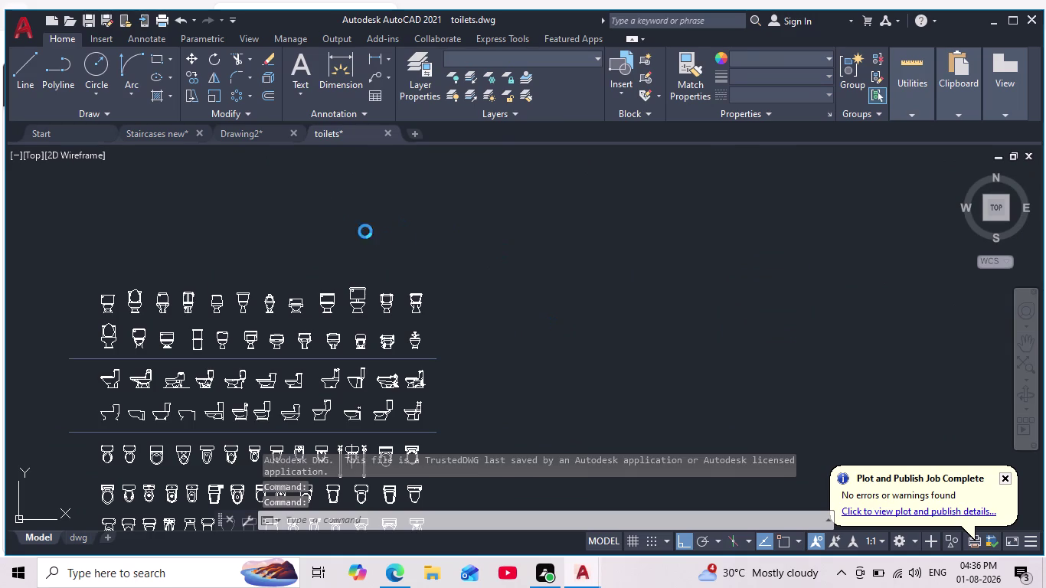
Check the Drawing2 floor plan, then pan toilets.dwg to center the row of toilet plan views.
click(250, 138)
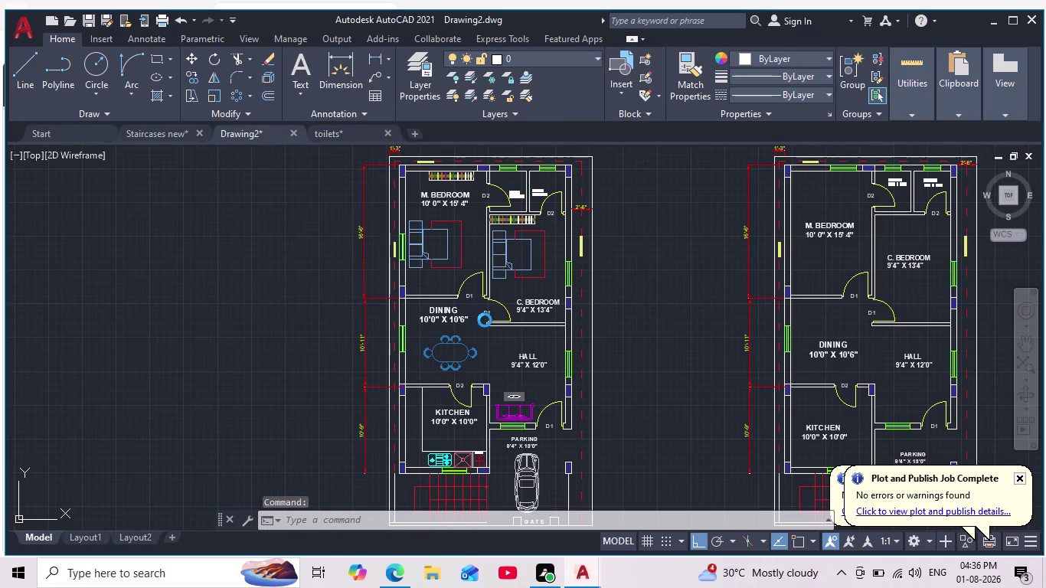
scroll(down, 3)
middle_drag(485, 320, 389, 349)
scroll(down, 3)
scroll(up, 3)
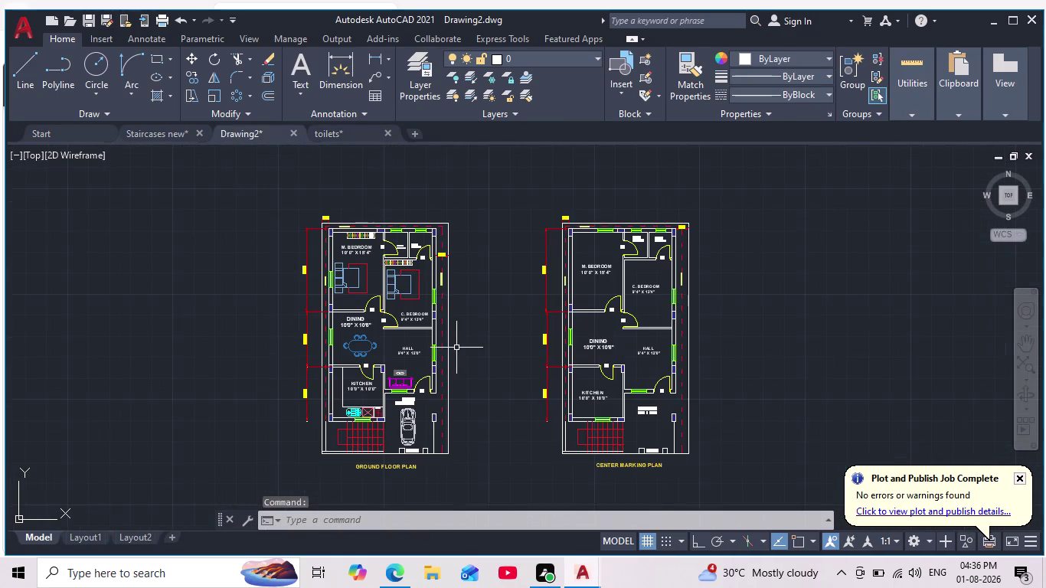
click(337, 130)
scroll(up, 3)
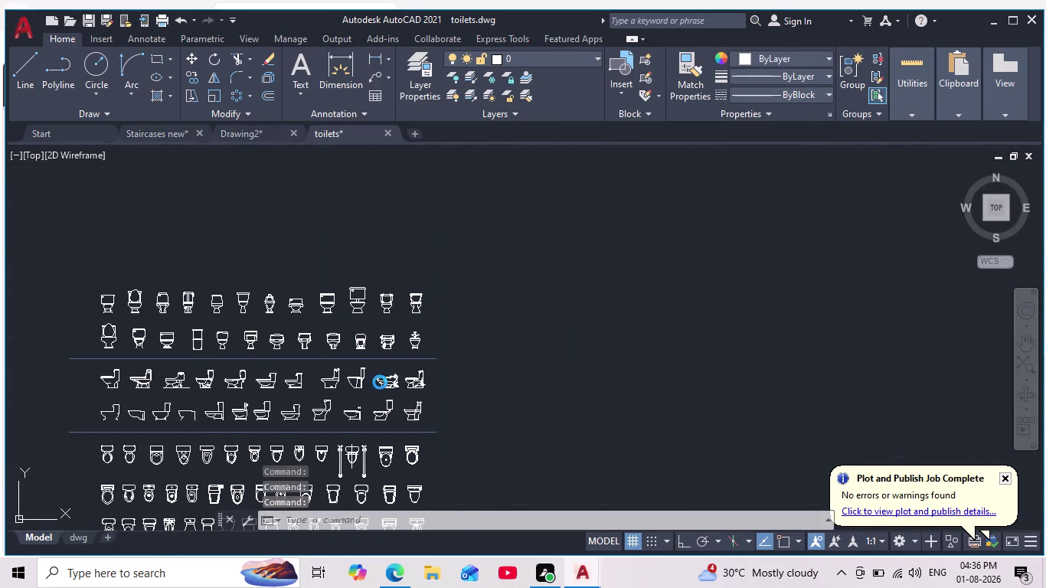
middle_drag(383, 382, 498, 309)
scroll(down, 3)
scroll(up, 3)
scroll(down, 3)
middle_drag(401, 316, 412, 307)
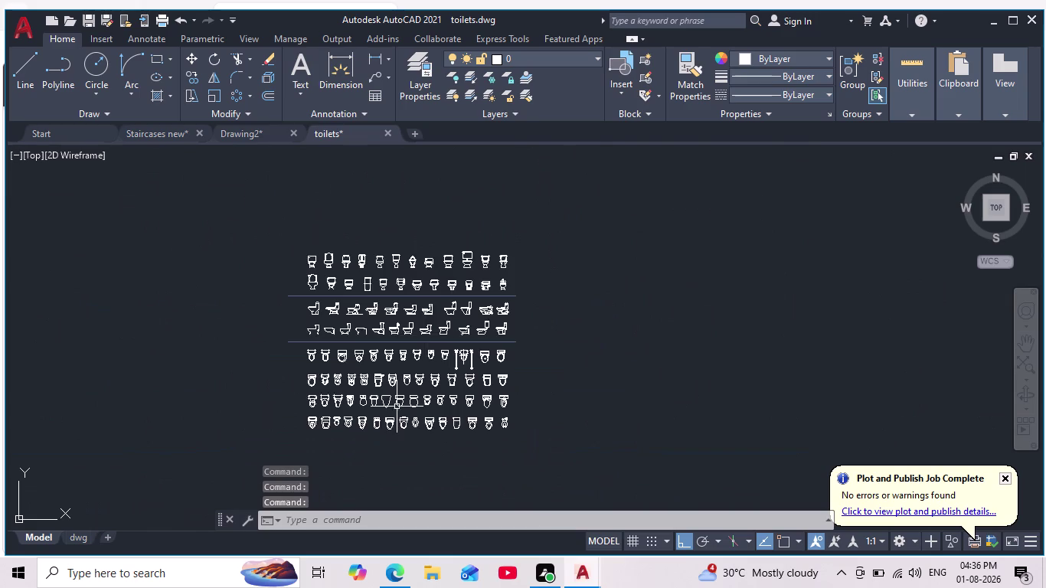
scroll(up, 3)
middle_drag(345, 330, 337, 365)
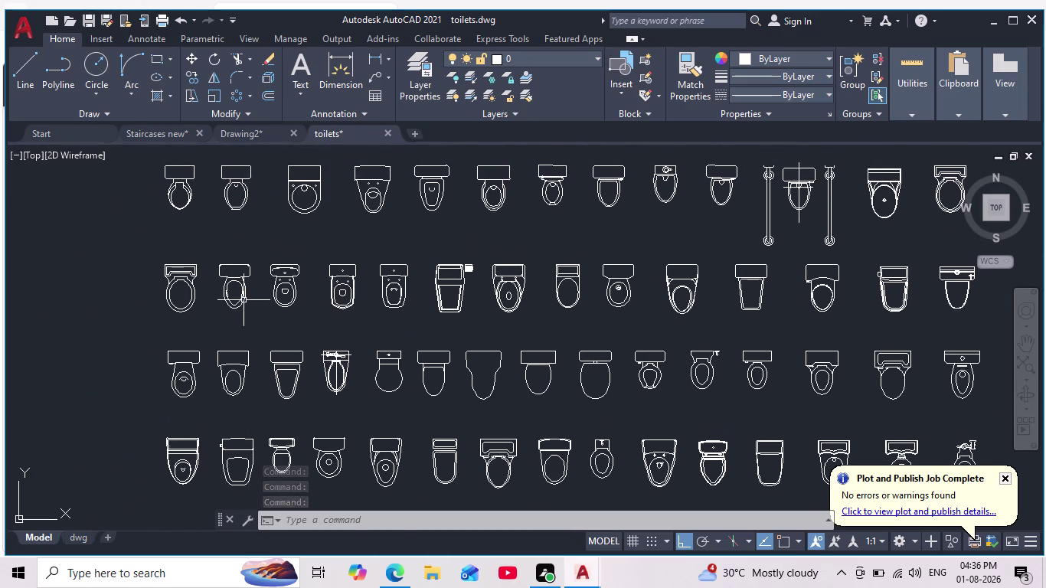
scroll(up, 3)
scroll(up, 3)
middle_drag(265, 287, 321, 285)
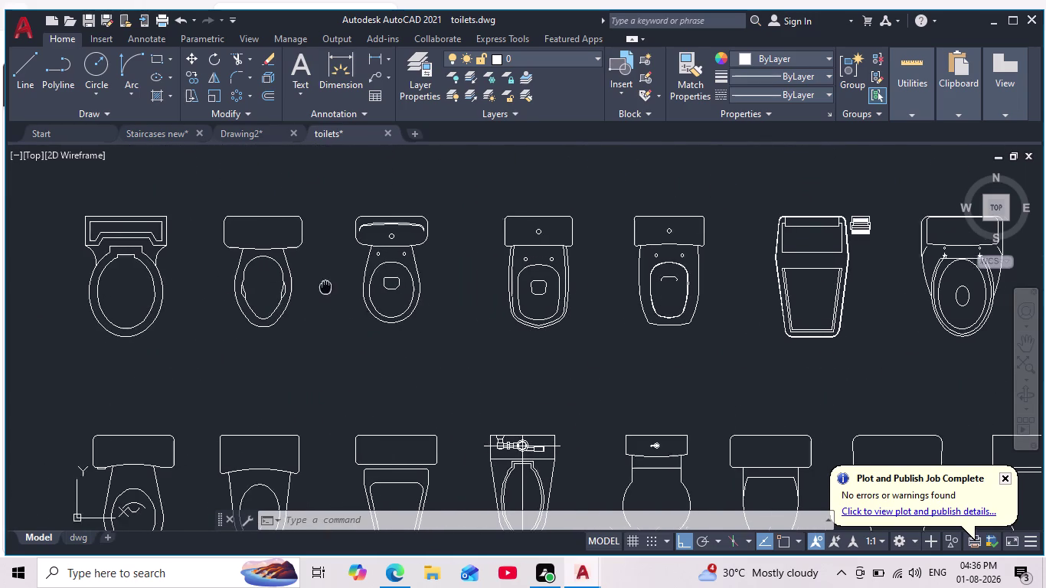
middle_drag(321, 284, 329, 285)
Copy one top-view toilet block and return to Drawing2.
click(335, 199)
click(207, 355)
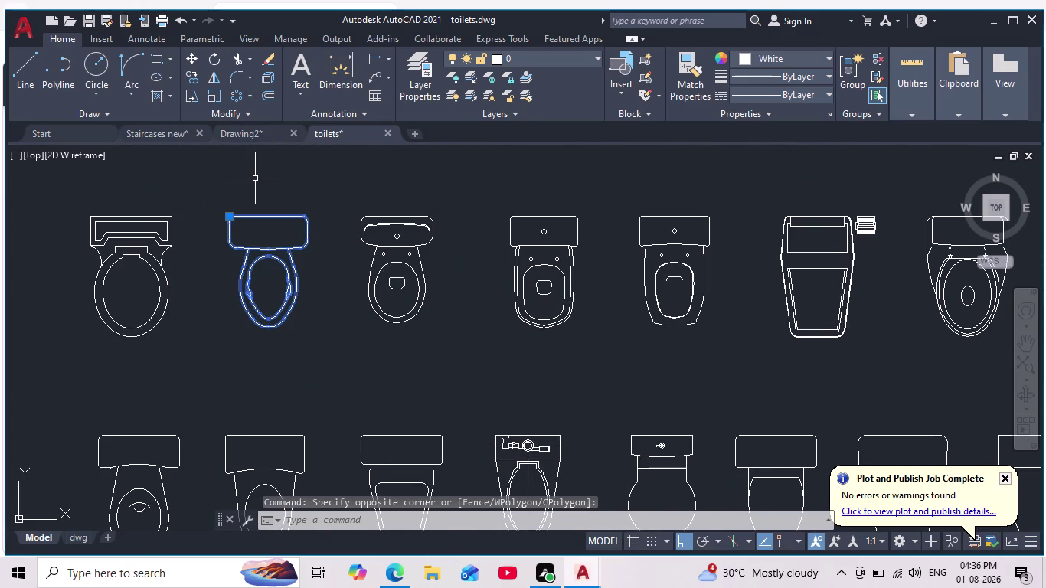
key(ctrl+c)
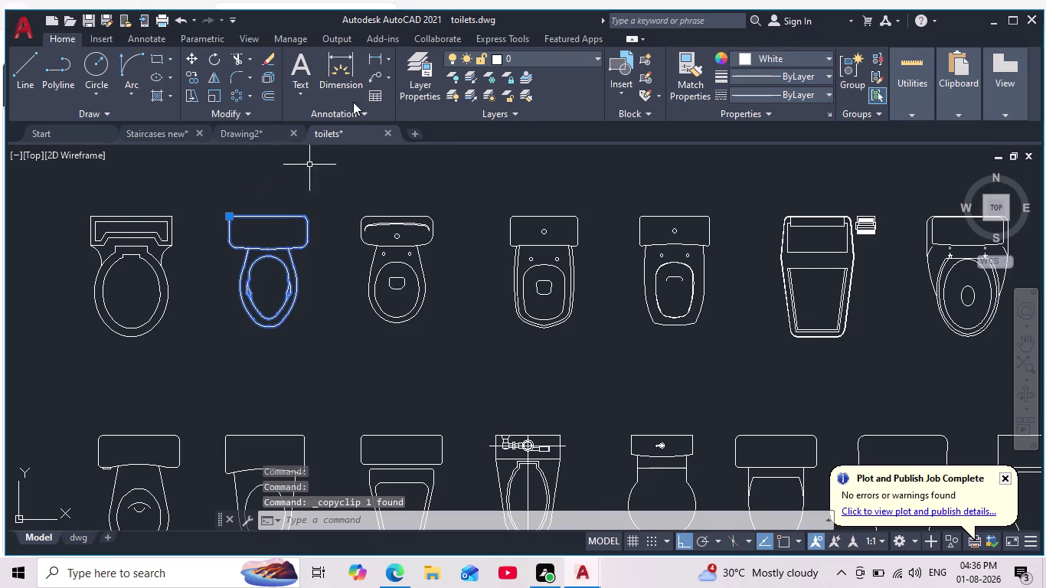
click(243, 136)
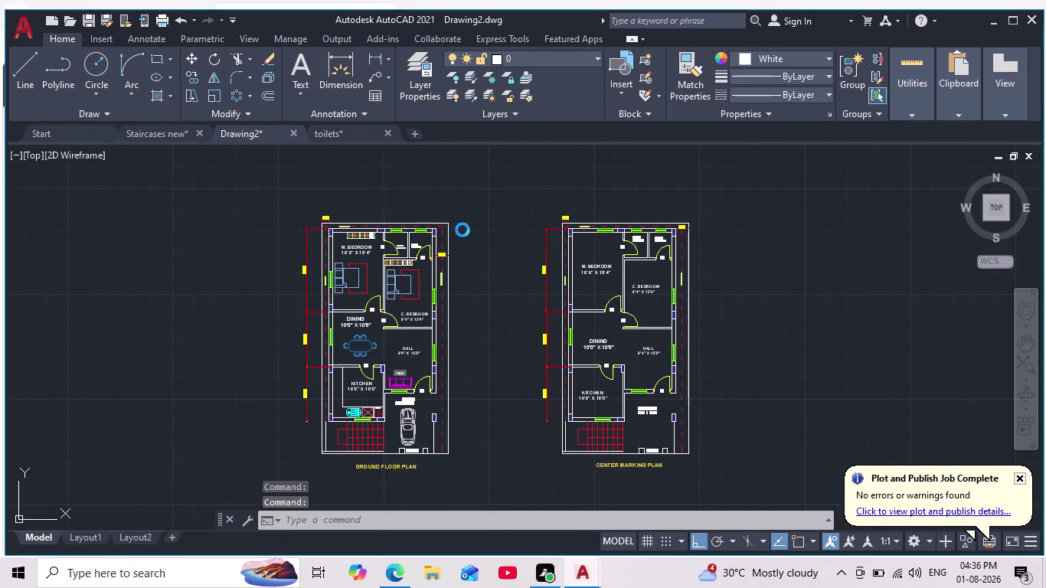
Paste the copied toilet into empty space beside the plans.
middle_drag(464, 214, 262, 356)
scroll(down, 3)
scroll(up, 3)
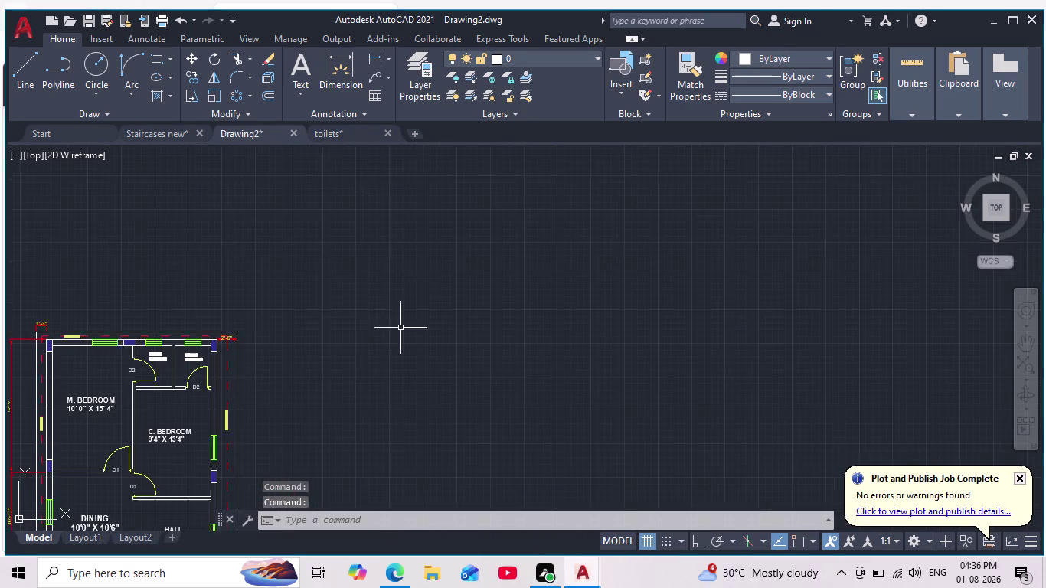
middle_drag(400, 327, 416, 356)
key(ctrl+v)
scroll(down, 3)
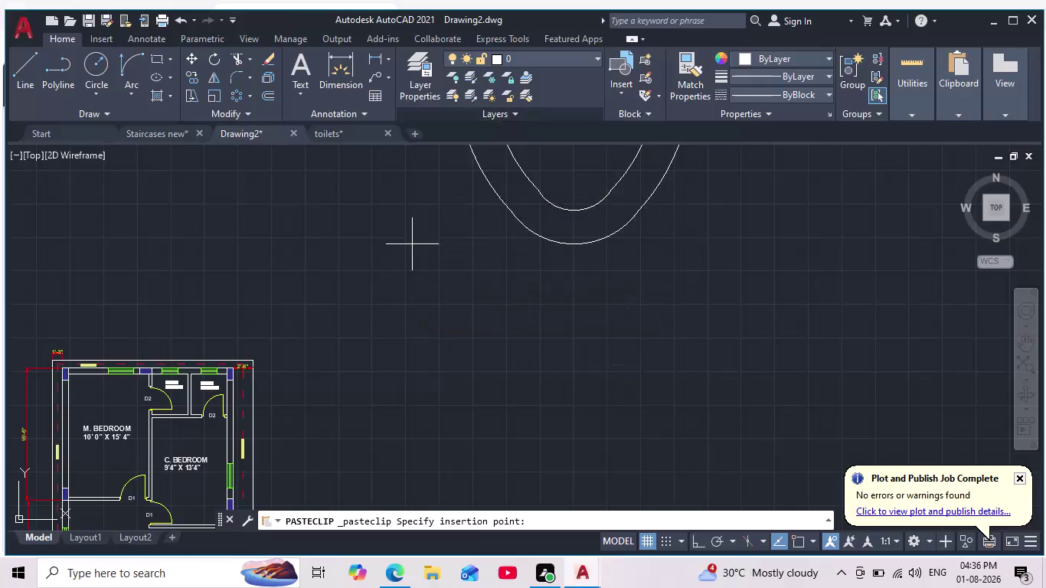
scroll(down, 3)
scroll(down, 3)
click(545, 376)
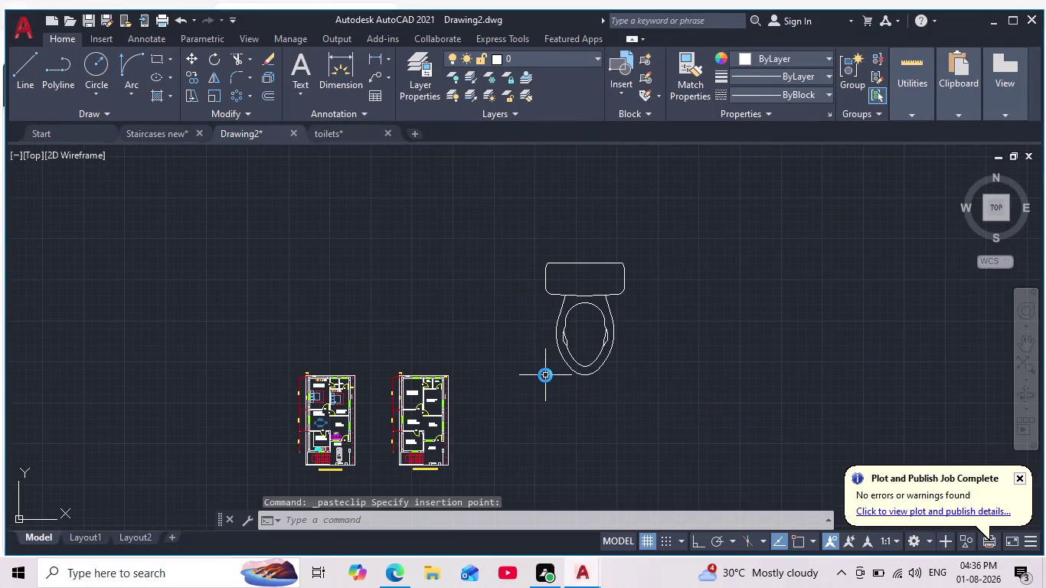
key(Escape)
Scale the pasted toilet down to plan size.
click(691, 234)
click(514, 392)
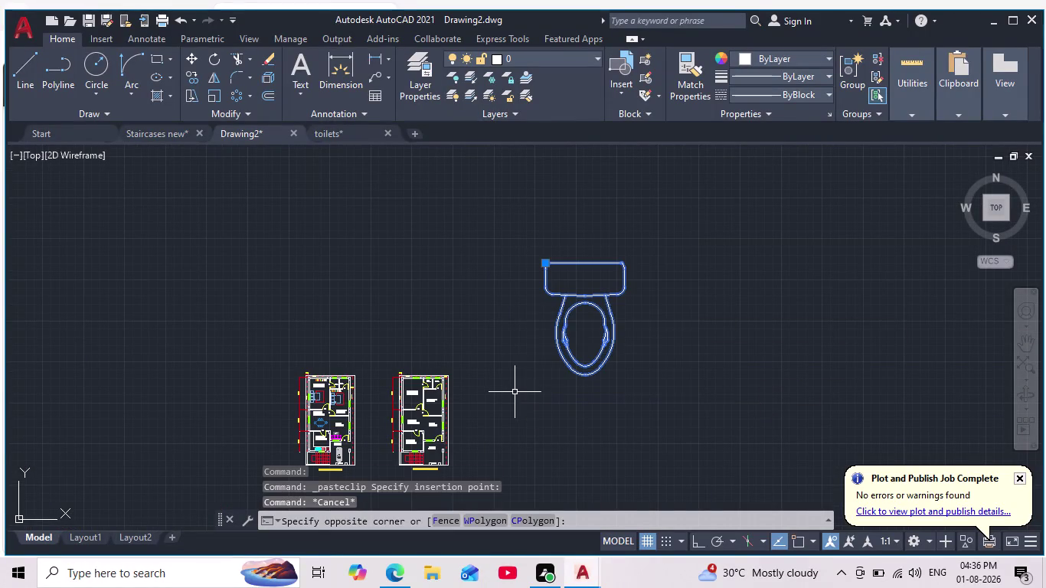
click(213, 100)
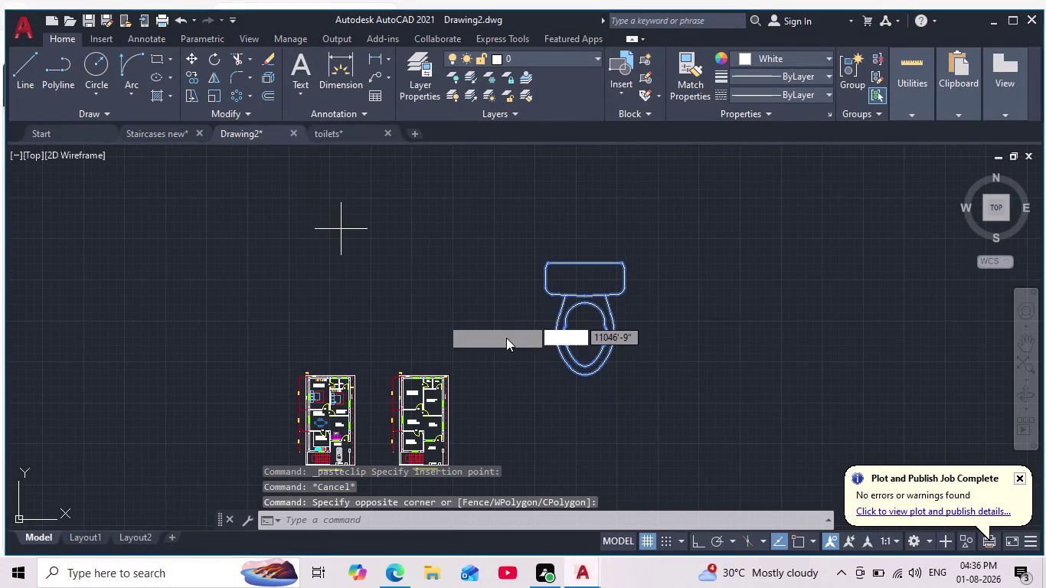
click(578, 325)
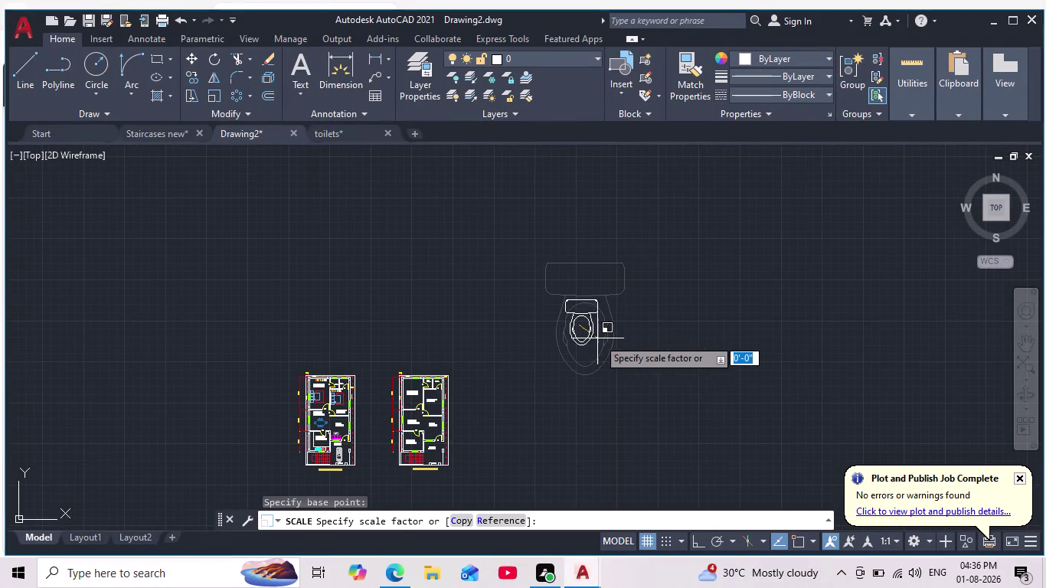
scroll(up, 3)
click(561, 302)
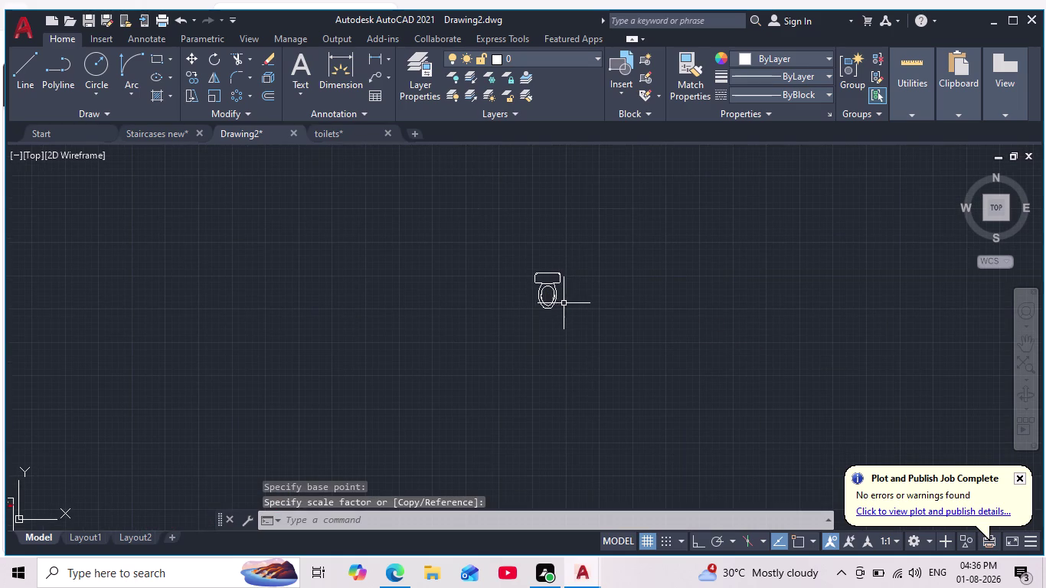
middle_click(603, 255)
Move the shrunken toilet toward the plan's upper rooms.
drag(613, 244, 600, 263)
click(481, 344)
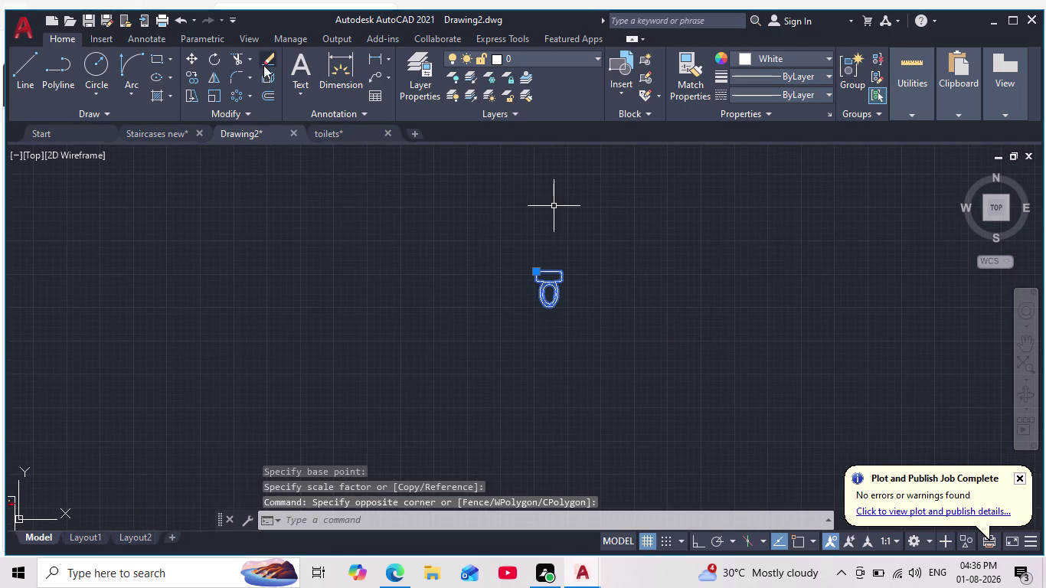
click(194, 58)
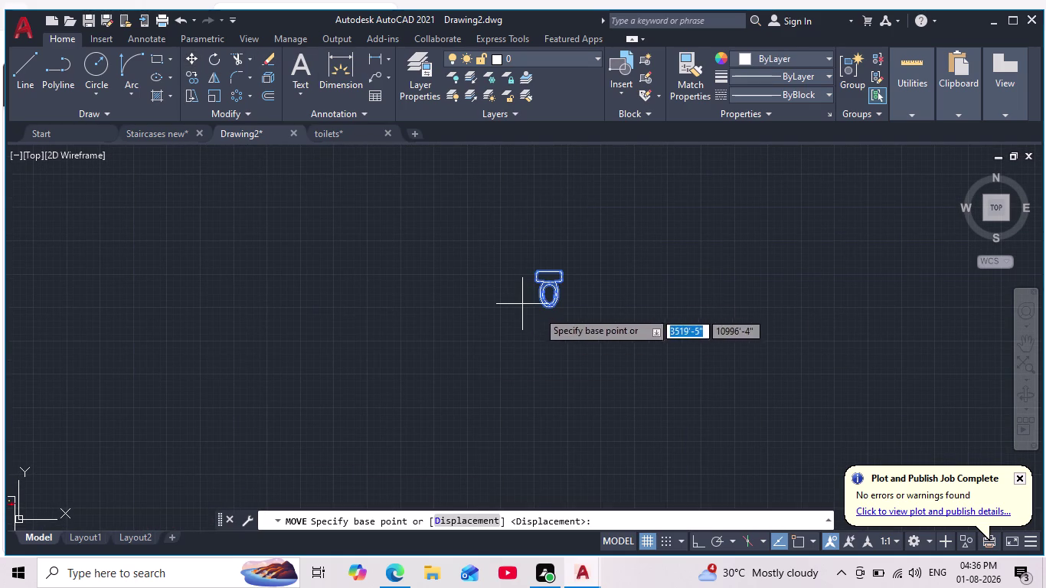
click(549, 298)
middle_drag(352, 343, 649, 239)
scroll(down, 3)
scroll(up, 3)
middle_drag(554, 279, 509, 341)
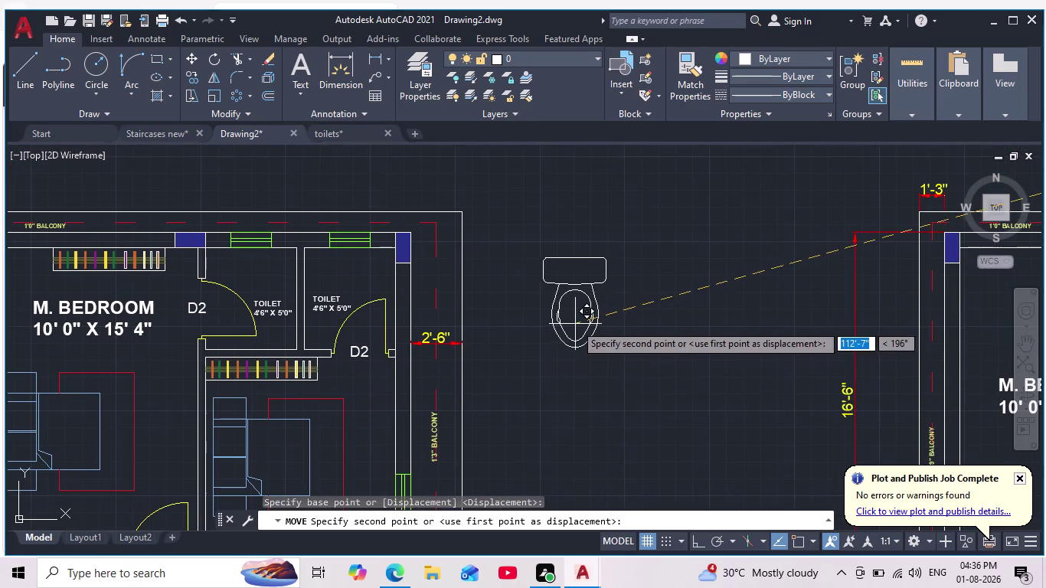
click(566, 331)
Reselect the toilet fixture and zoom in close on it.
click(622, 231)
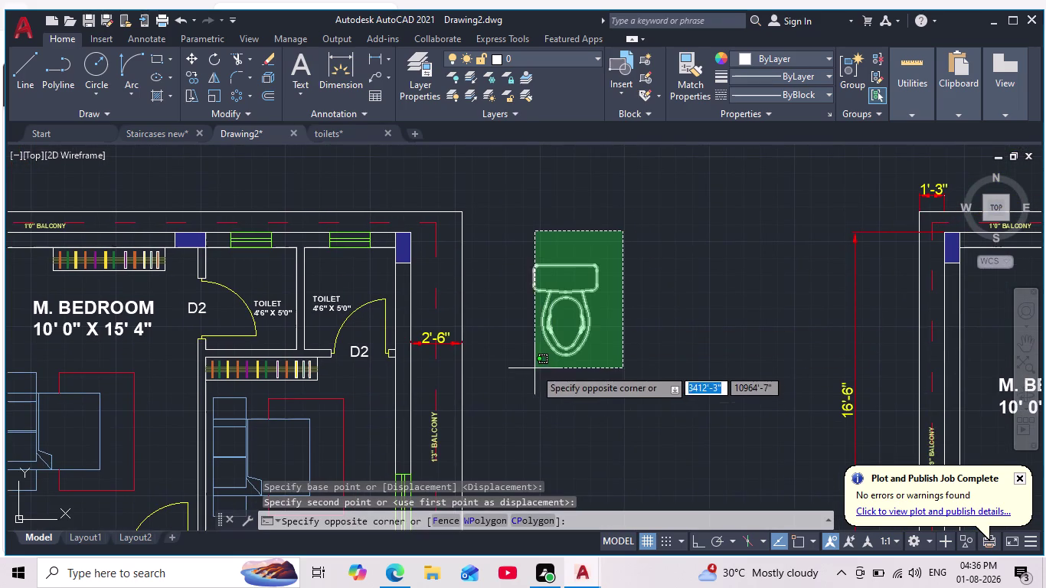
click(522, 378)
scroll(down, 3)
middle_drag(608, 351, 627, 337)
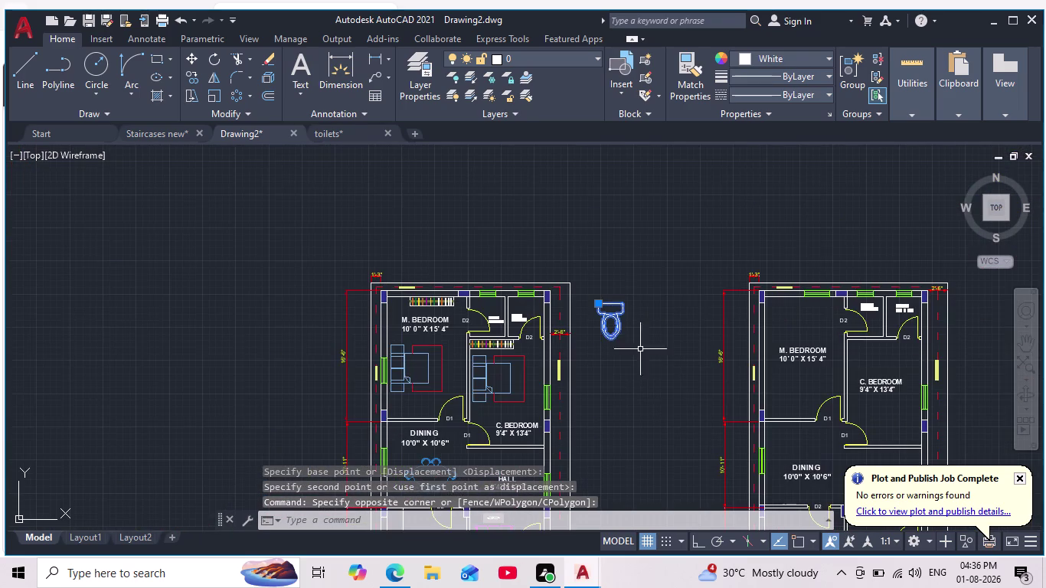
middle_drag(628, 368, 598, 303)
scroll(down, 3)
scroll(up, 3)
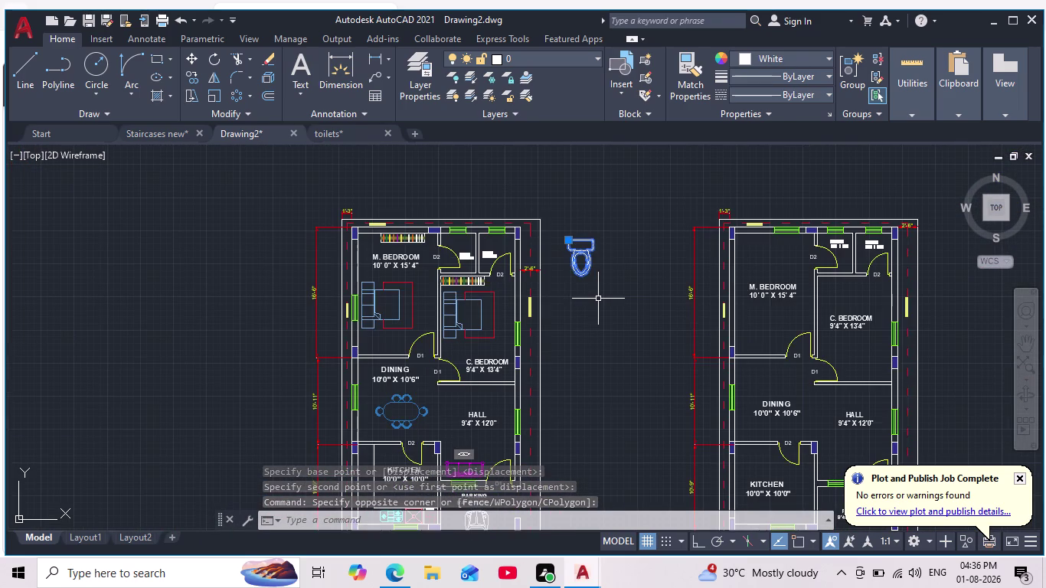
scroll(up, 3)
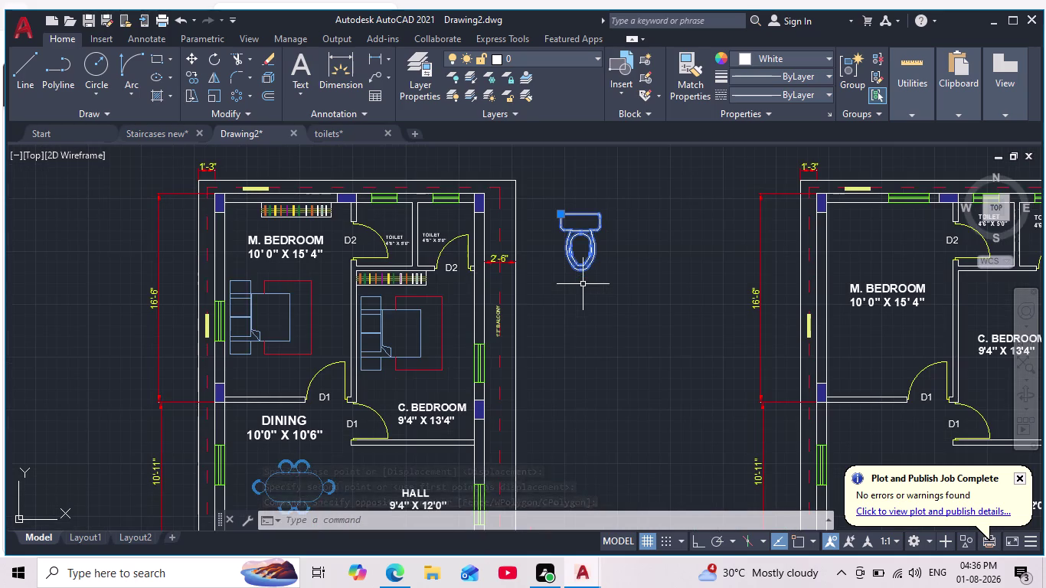
middle_drag(583, 284, 582, 326)
scroll(up, 3)
scroll(down, 3)
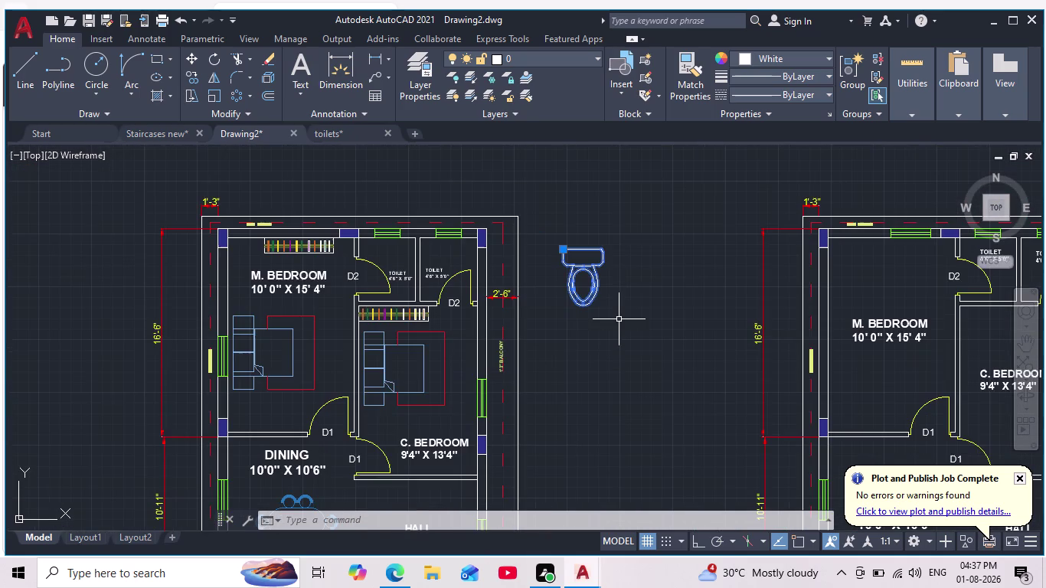
click(210, 58)
click(701, 545)
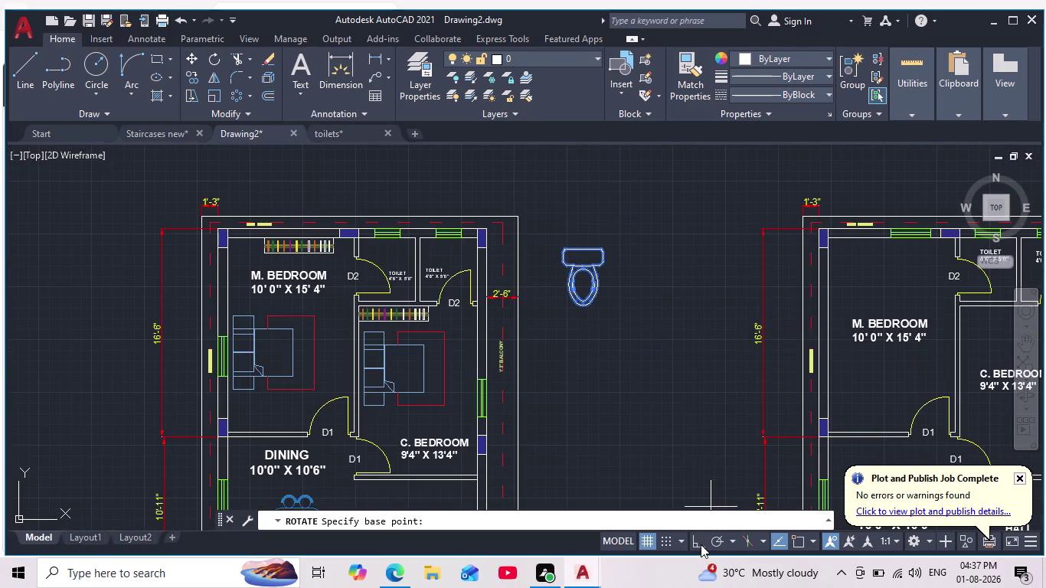
With Ortho on, rotate the toilet 270° about a base point beside it, then reselect it.
click(636, 287)
click(600, 350)
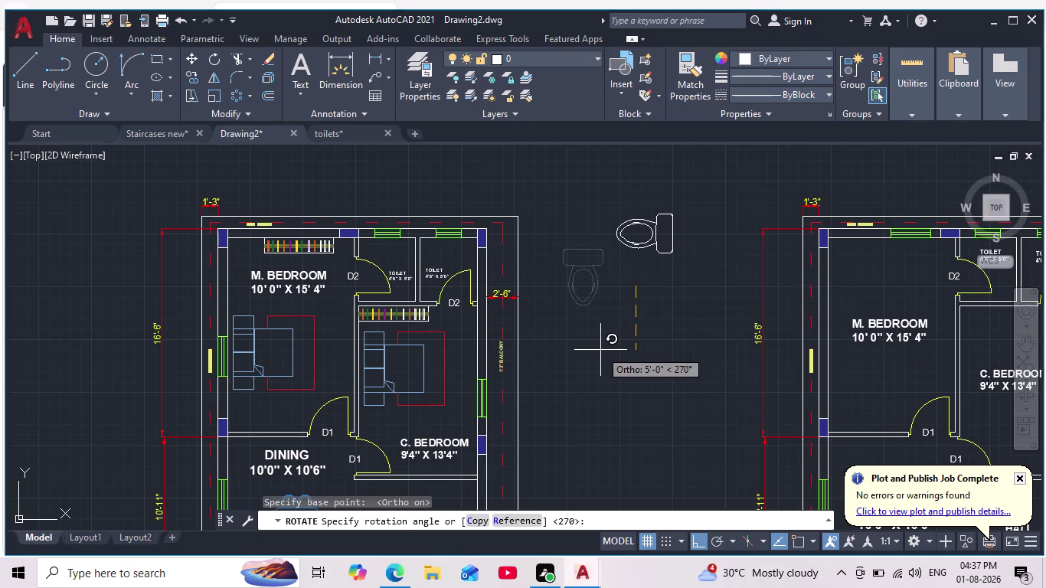
drag(699, 191, 702, 207)
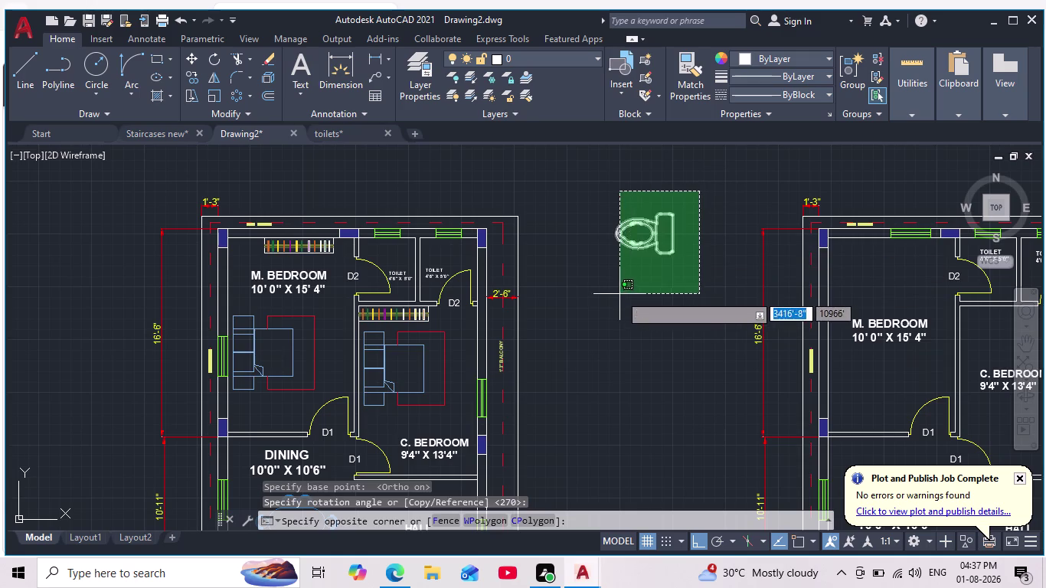
click(619, 293)
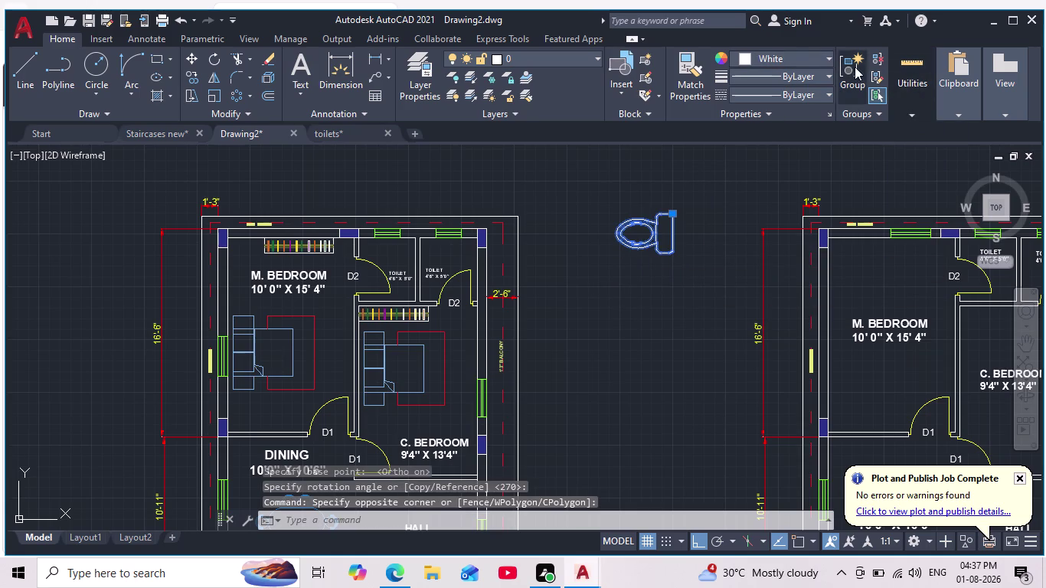
click(744, 59)
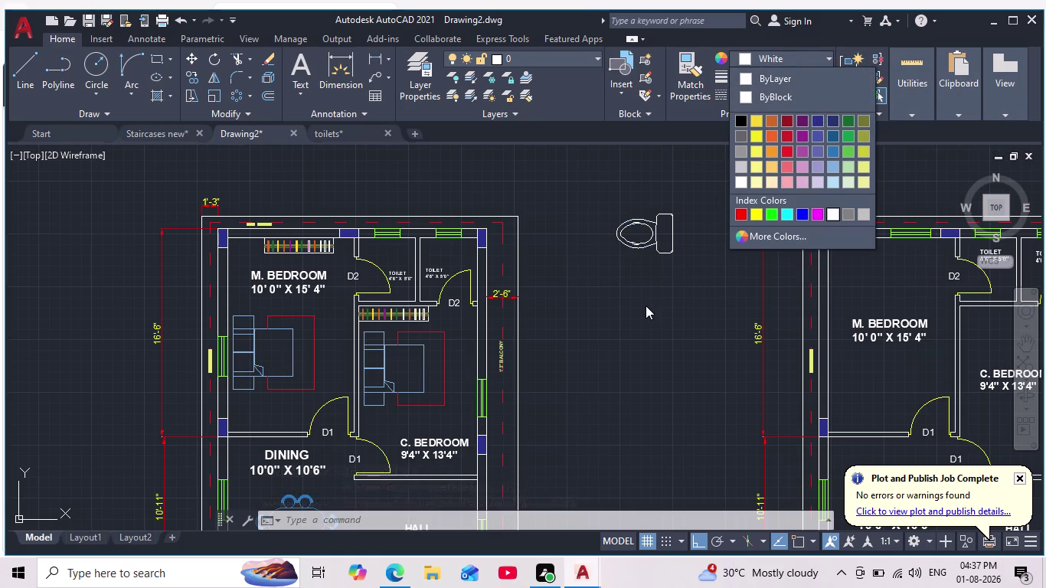
Explode the sideways toilet block into separate pieces.
key(Escape)
key(Escape)
key(Escape)
drag(721, 189, 705, 206)
click(599, 286)
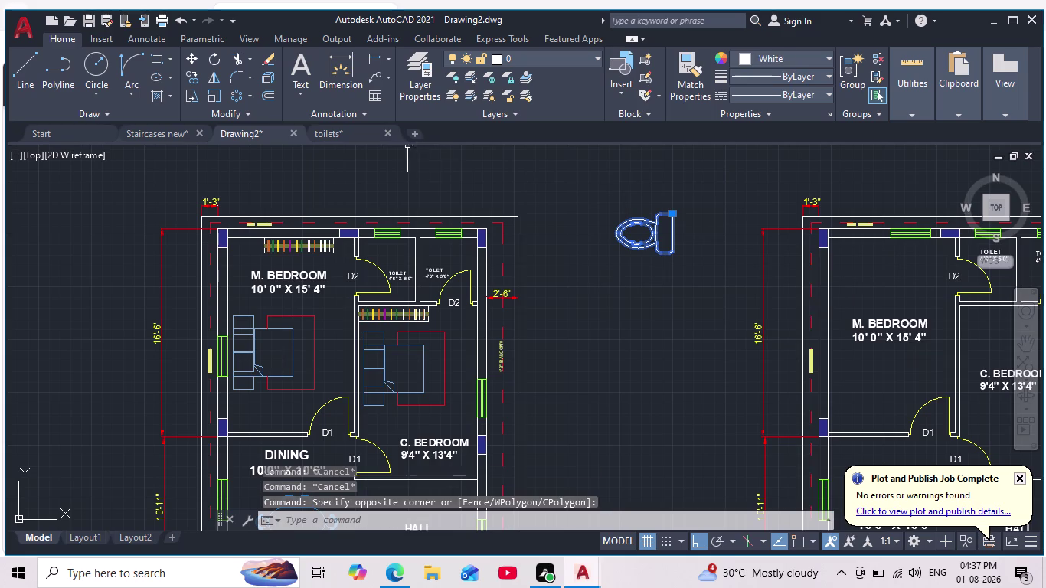
click(264, 78)
key(Escape)
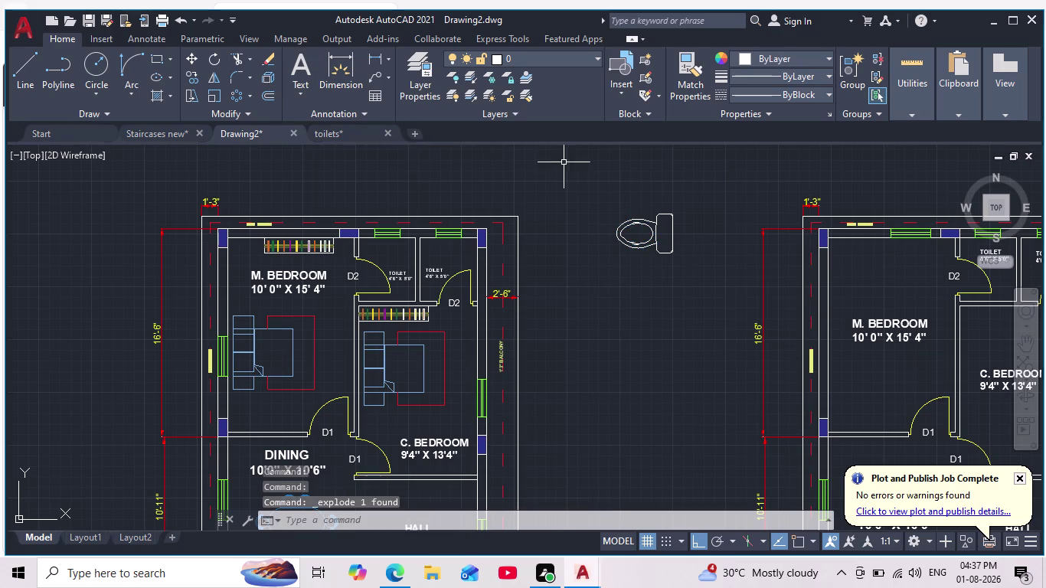
Combine the 39 toilet pieces into one unnamed group.
drag(709, 180, 711, 196)
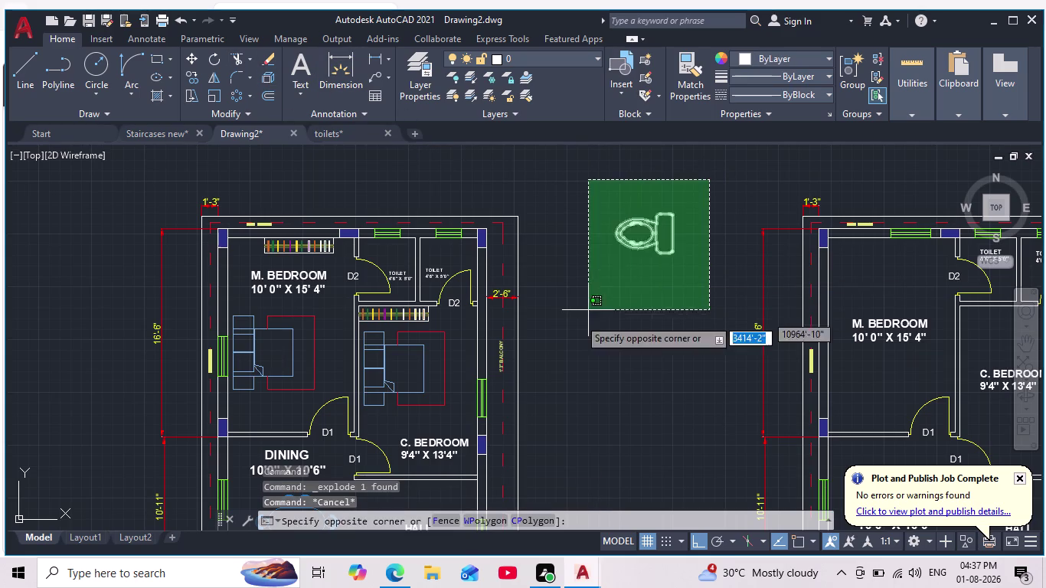
click(578, 319)
click(849, 77)
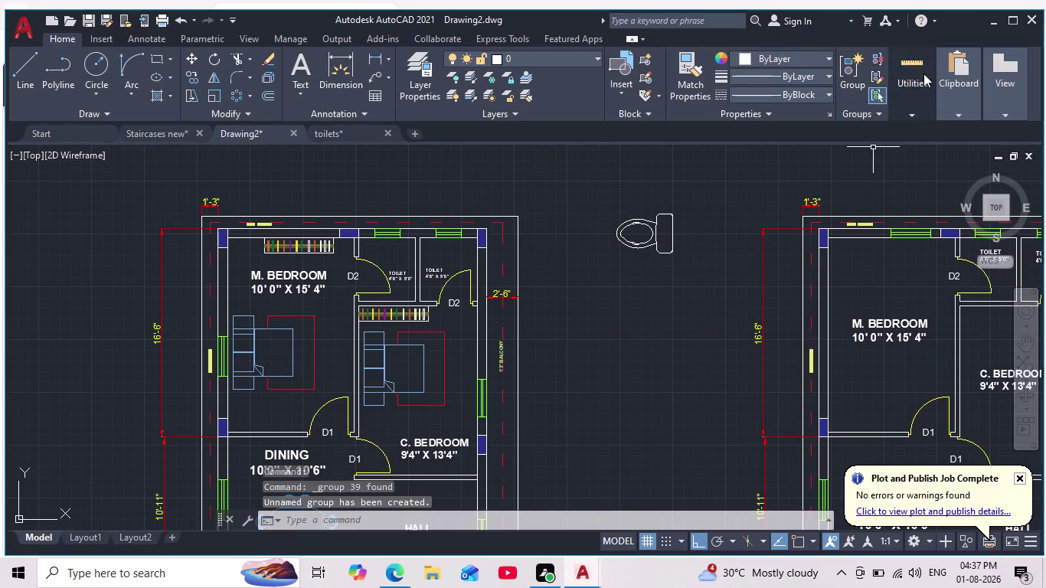
Make Blue the current object colour.
click(747, 58)
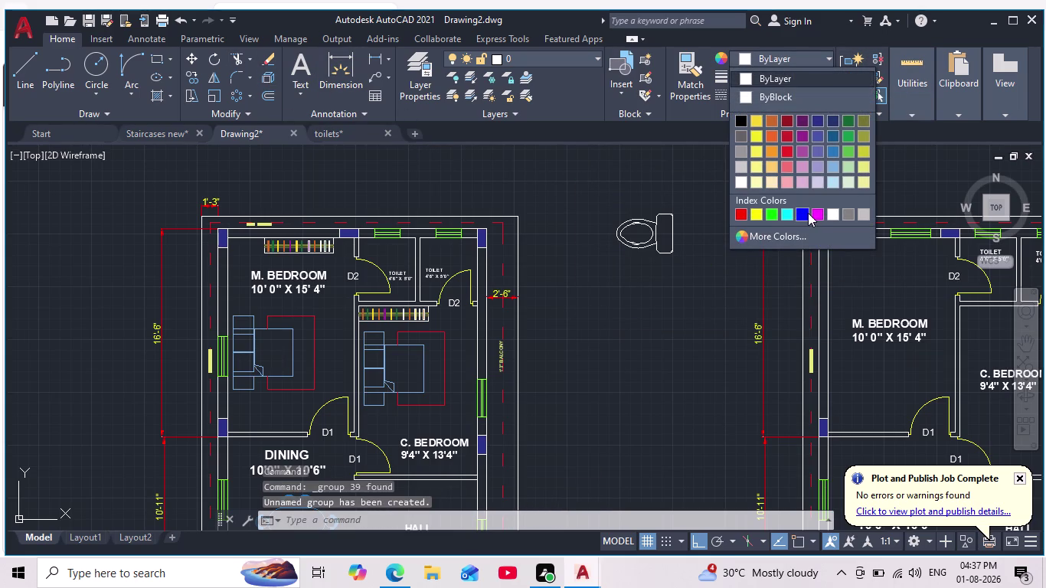
click(799, 216)
key(Escape)
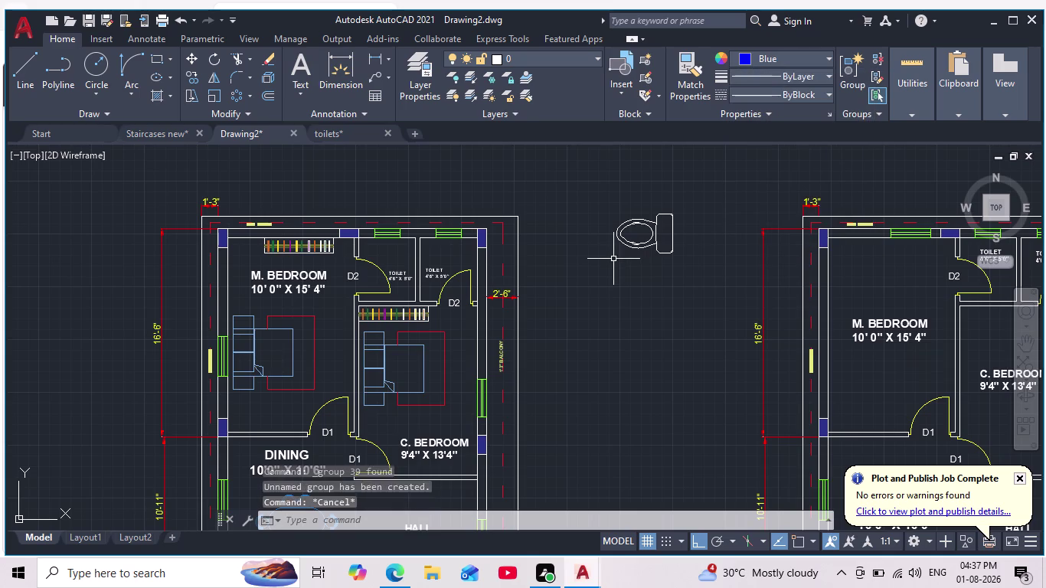
key(Escape)
Reselect the grouped toilet and try exploding it again.
drag(729, 171, 711, 200)
click(572, 314)
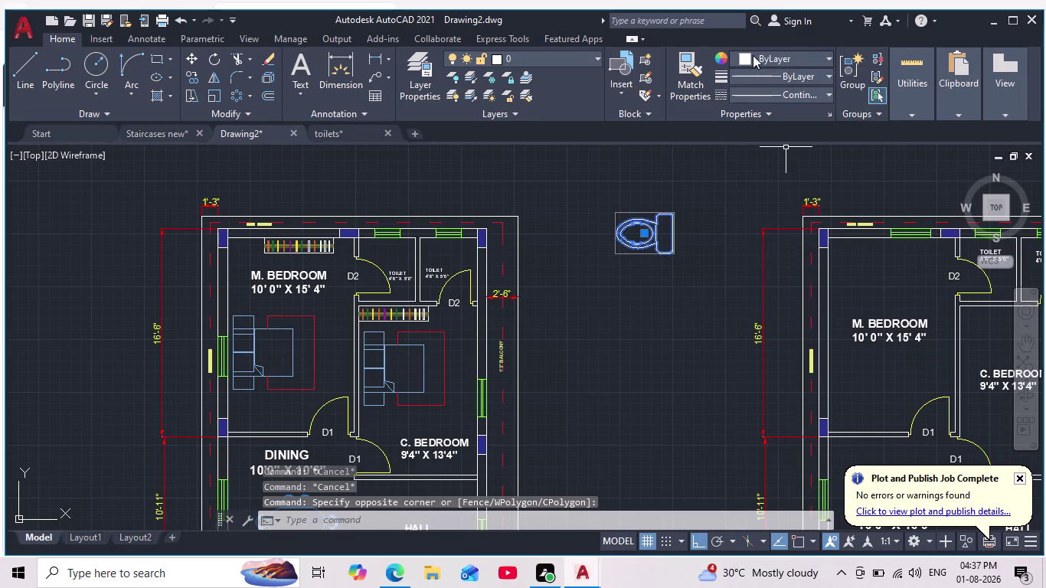
click(269, 76)
key(Escape)
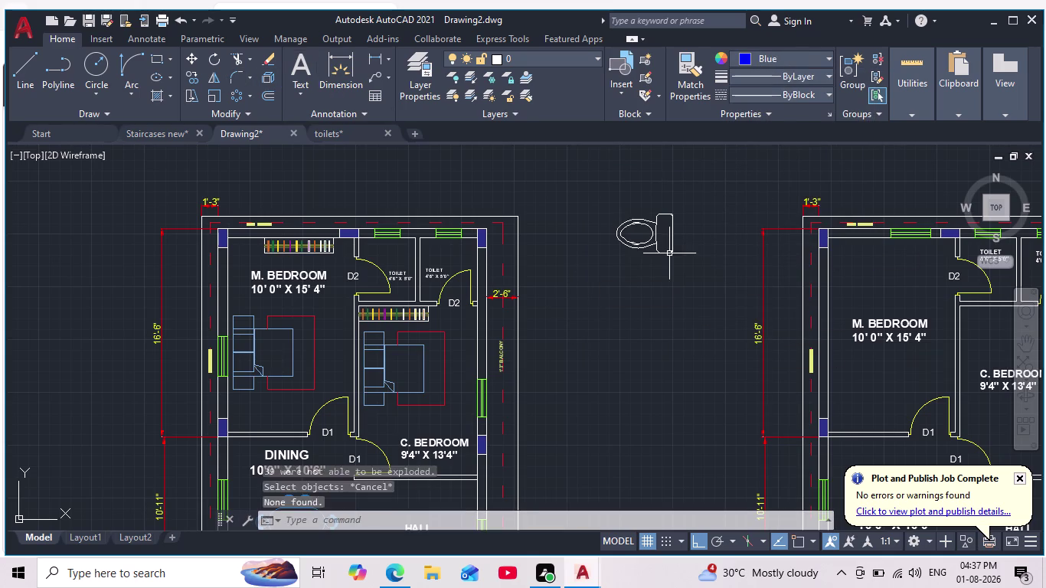
key(Escape)
key(Escape)
Reselect the toilet, retry the explode, then cancel the command.
click(709, 196)
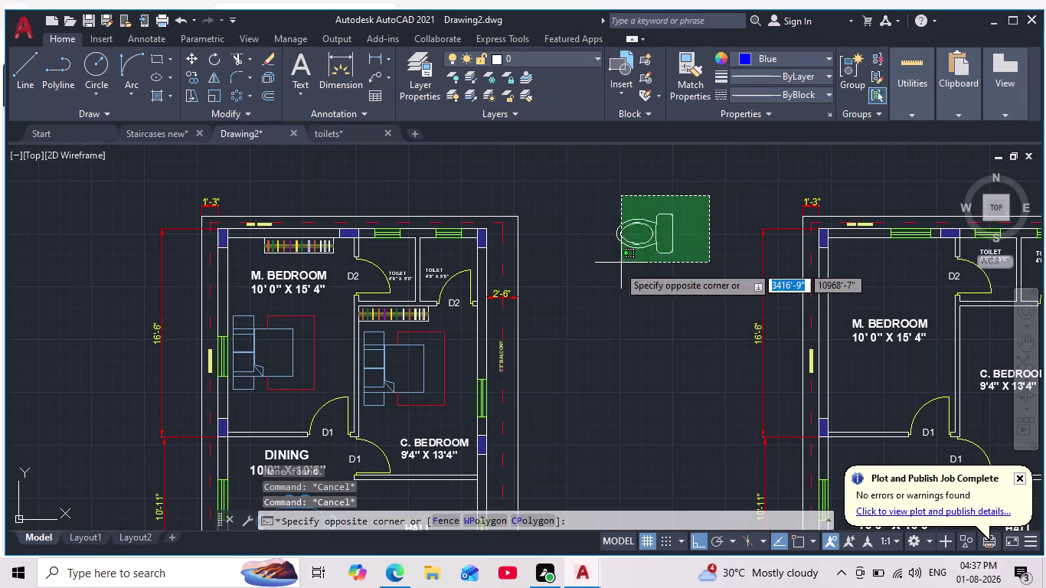
click(598, 281)
click(264, 81)
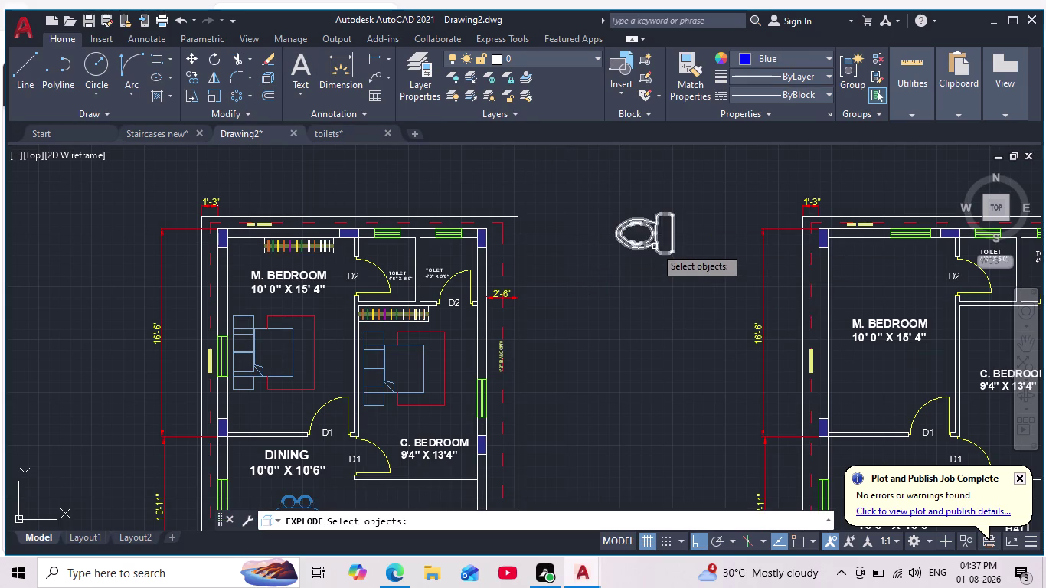
click(655, 247)
key(Escape)
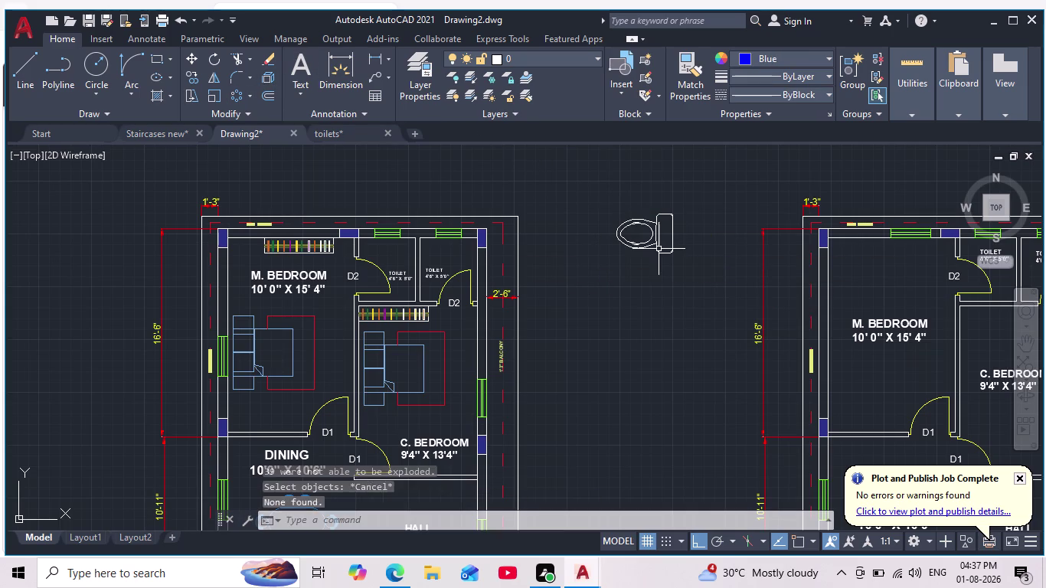
key(Escape)
key(Escape)
key(Escape)
key(Escape)
key(Escape)
key(Escape)
key(Escape)
key(Escape)
key(Escape)
key(Escape)
key(Escape)
key(Escape)
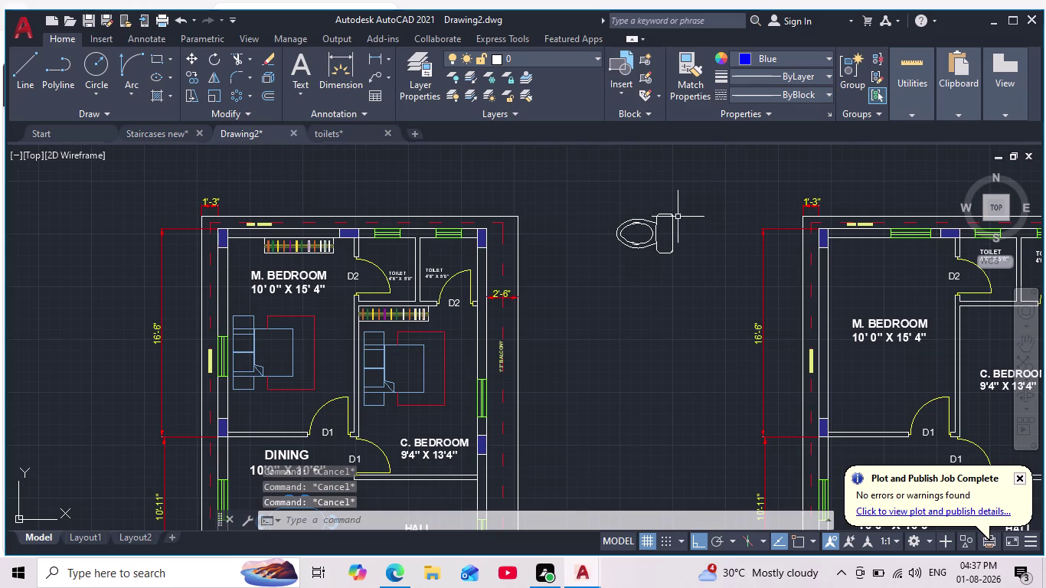
Pan around the toilet fixture and select it again.
scroll(down, 3)
scroll(up, 3)
middle_drag(679, 190, 650, 277)
scroll(down, 3)
drag(644, 245, 644, 264)
click(548, 343)
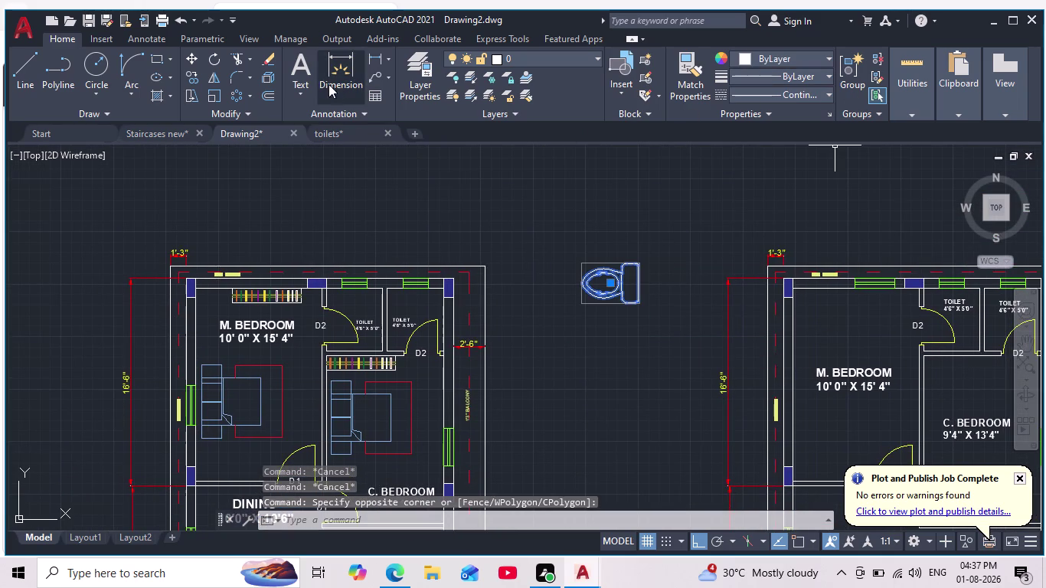
Retry exploding the toilet group by window-selecting its pieces.
click(265, 78)
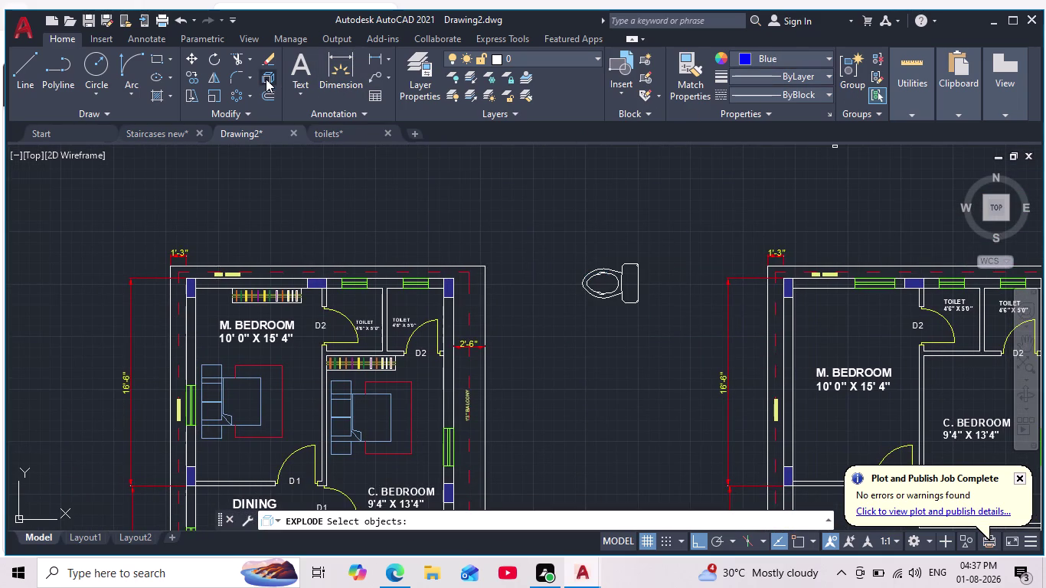
scroll(up, 3)
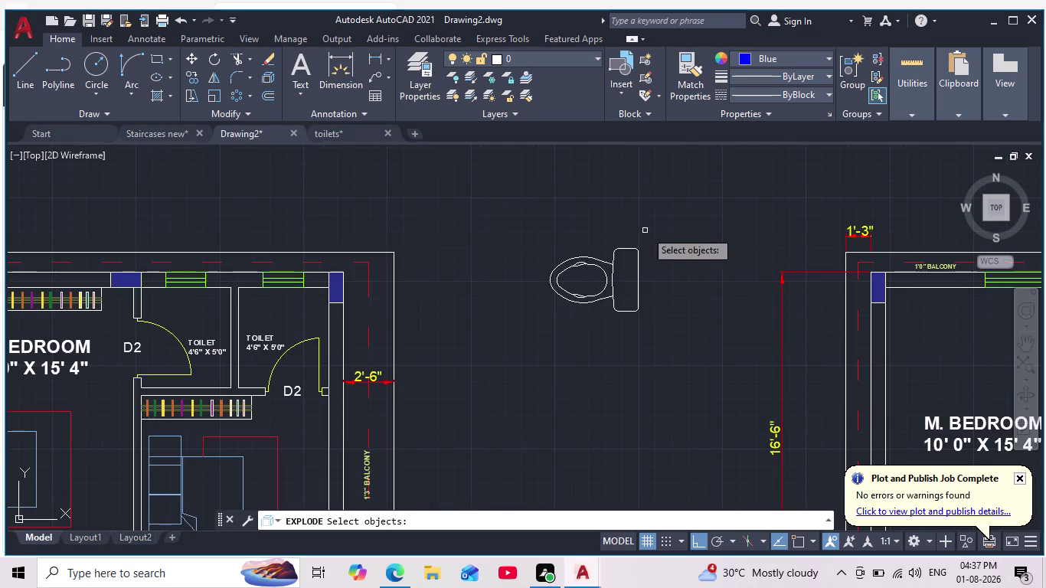
drag(653, 224, 510, 354)
click(537, 274)
click(669, 222)
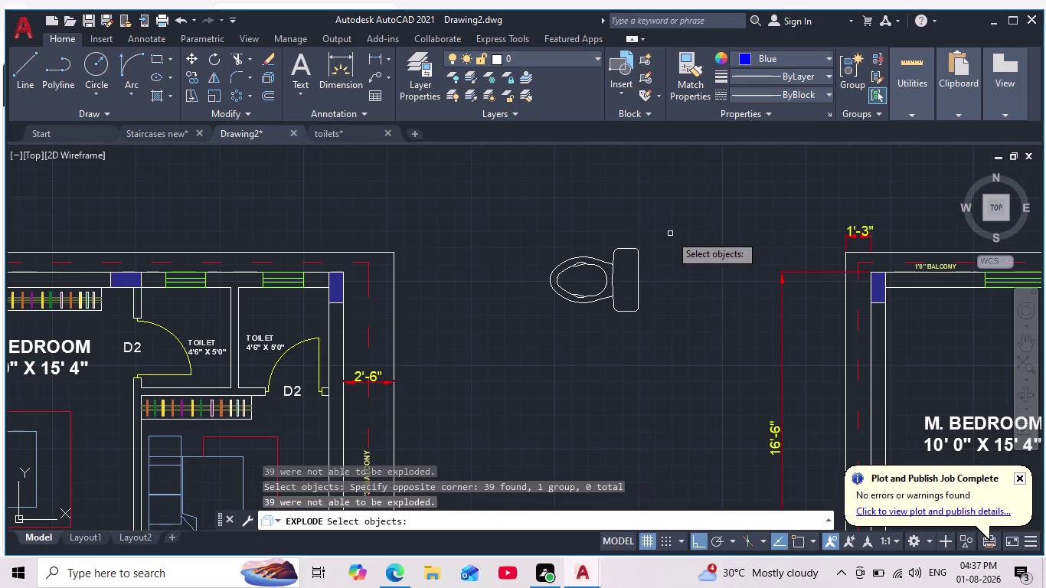
drag(670, 234, 588, 192)
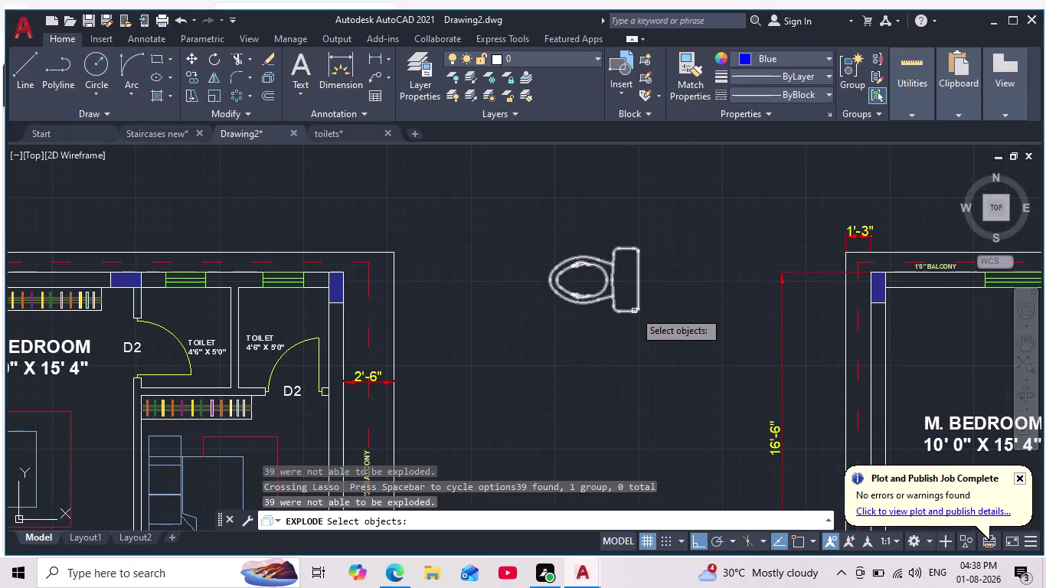
click(636, 311)
triple_click(636, 312)
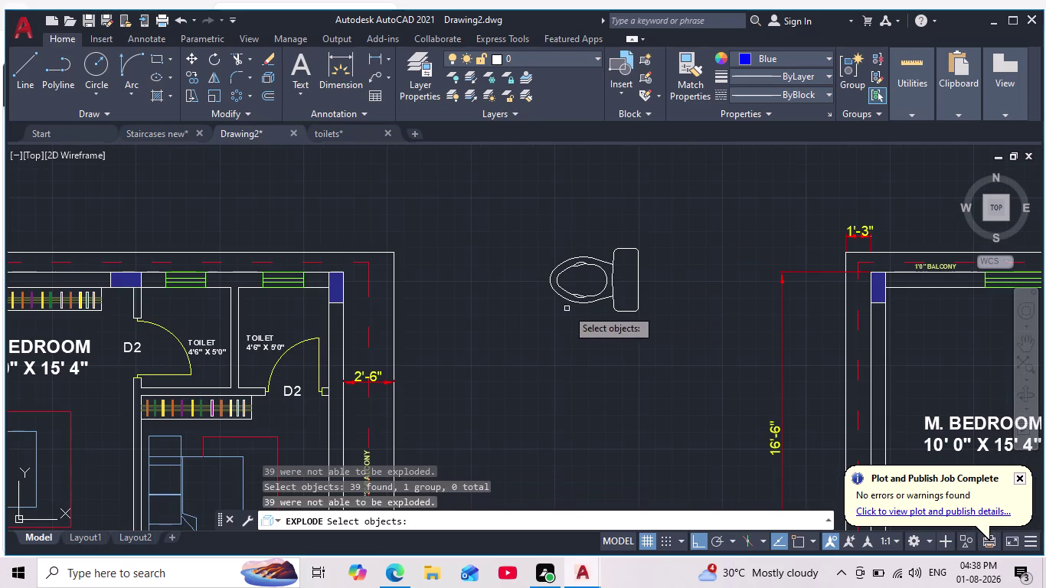
click(588, 295)
Reselect the toilet group and attempt the explode once more.
key(Escape)
key(Escape)
key(Escape)
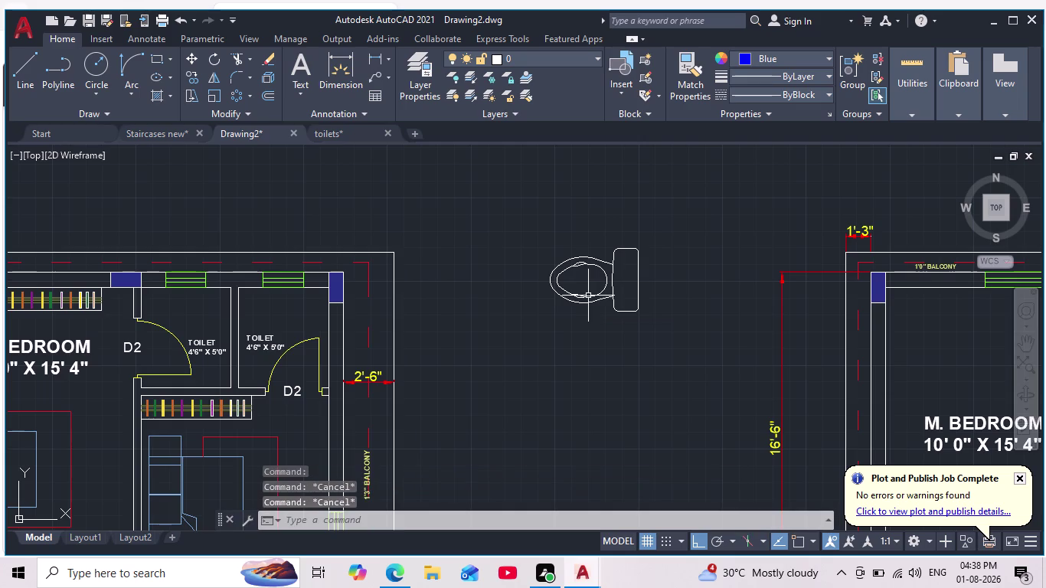
key(Escape)
key(Escape)
click(629, 248)
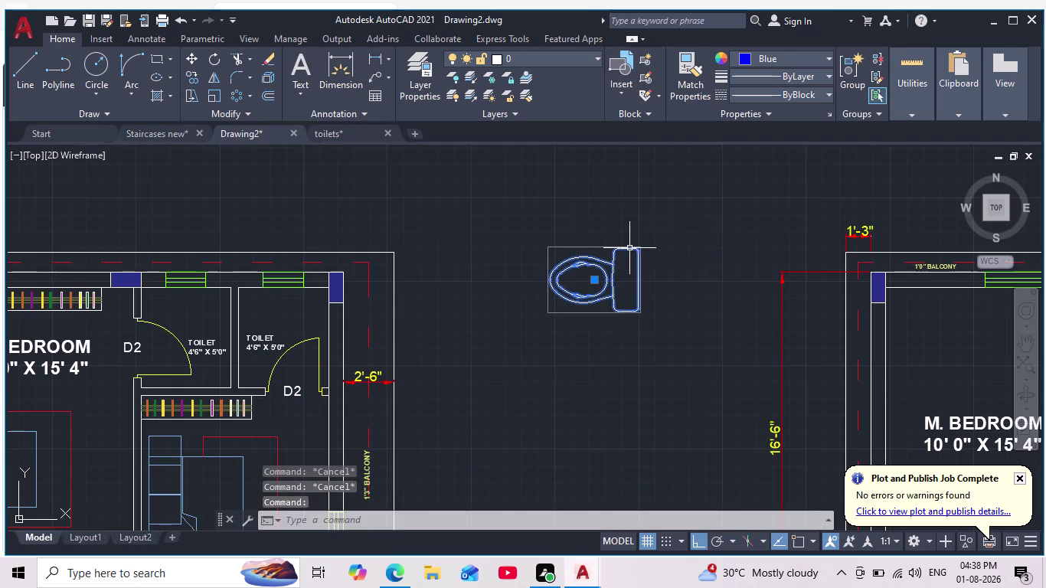
click(267, 76)
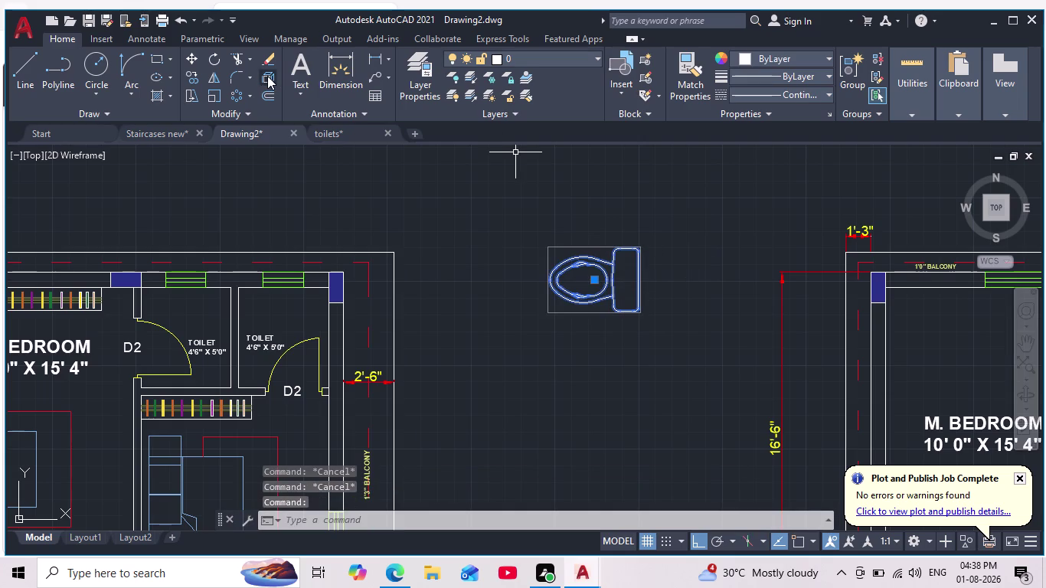
click(562, 262)
Cancel the pending commands and window-select the toilet block beside the plan.
key(Escape)
key(Escape)
key(Escape)
key(Escape)
key(Escape)
key(Escape)
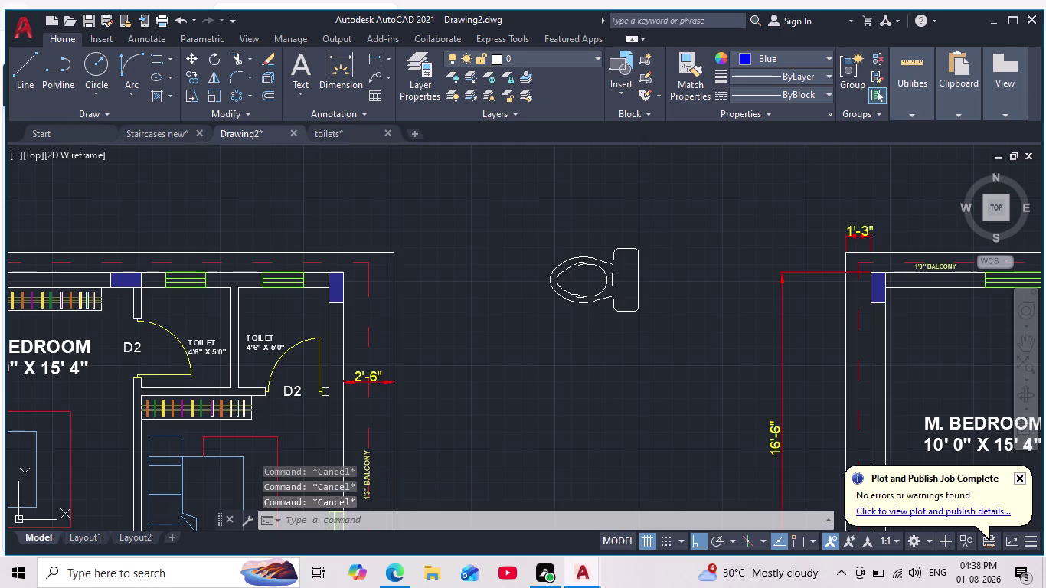
key(Escape)
key(Escape)
key(Escape)
key(Escape)
scroll(down, 3)
scroll(up, 3)
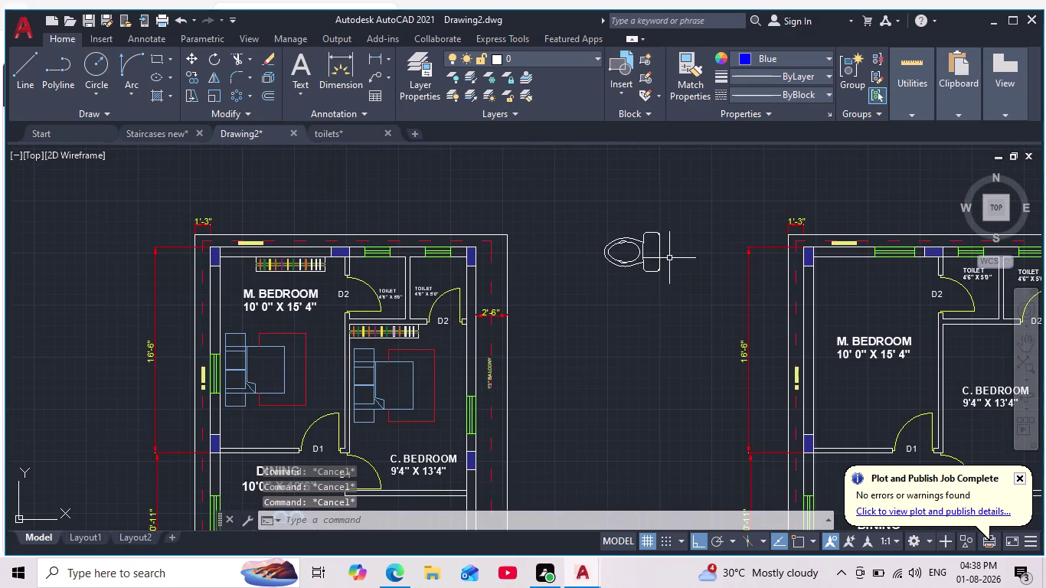
drag(695, 208, 699, 242)
click(577, 307)
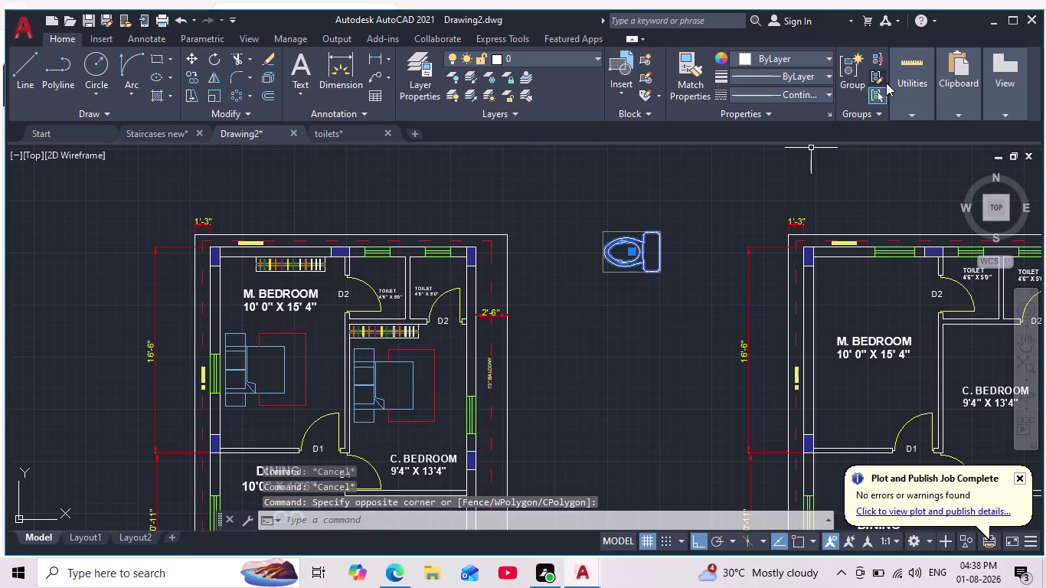
Apply the dark blue 41,49,137 colour to the toilet and reselect it.
click(743, 56)
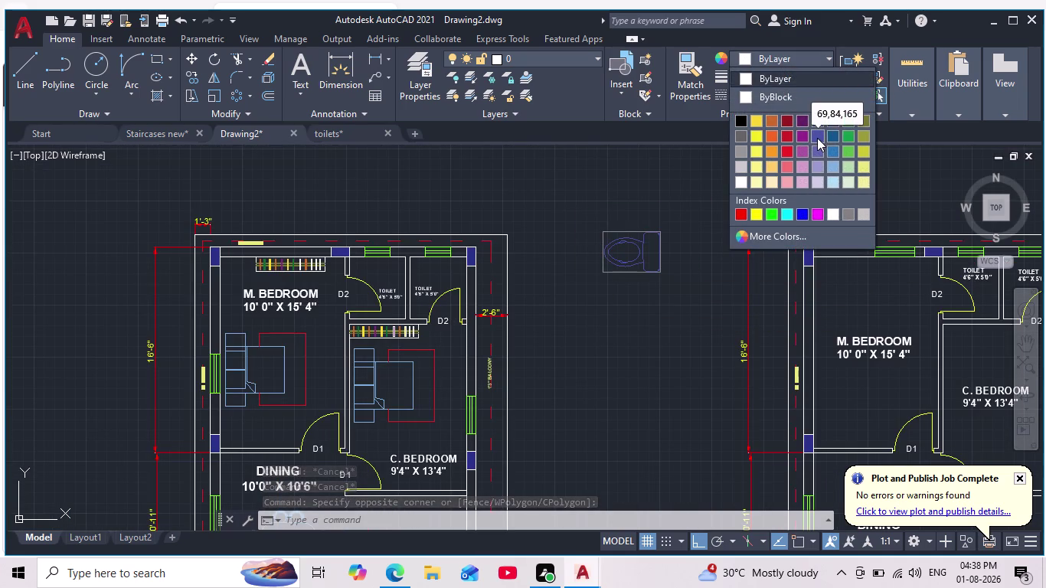
click(819, 116)
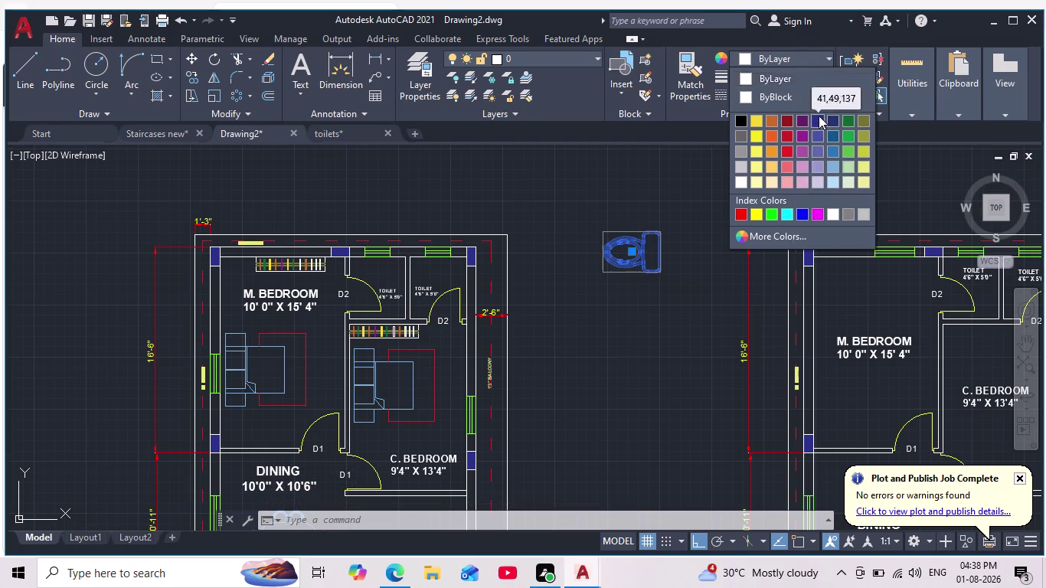
key(Escape)
scroll(up, 3)
click(680, 179)
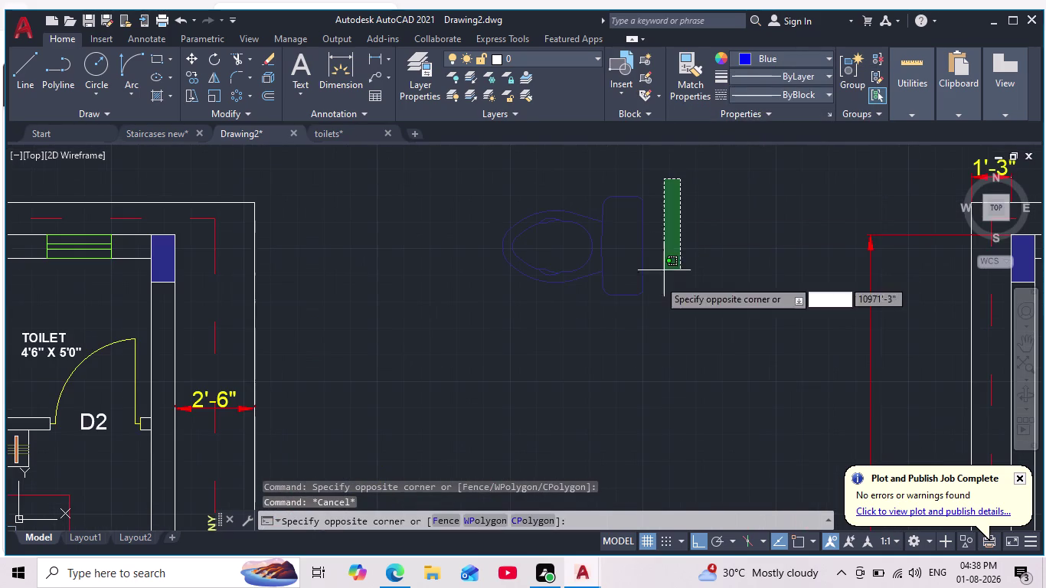
click(483, 339)
click(199, 57)
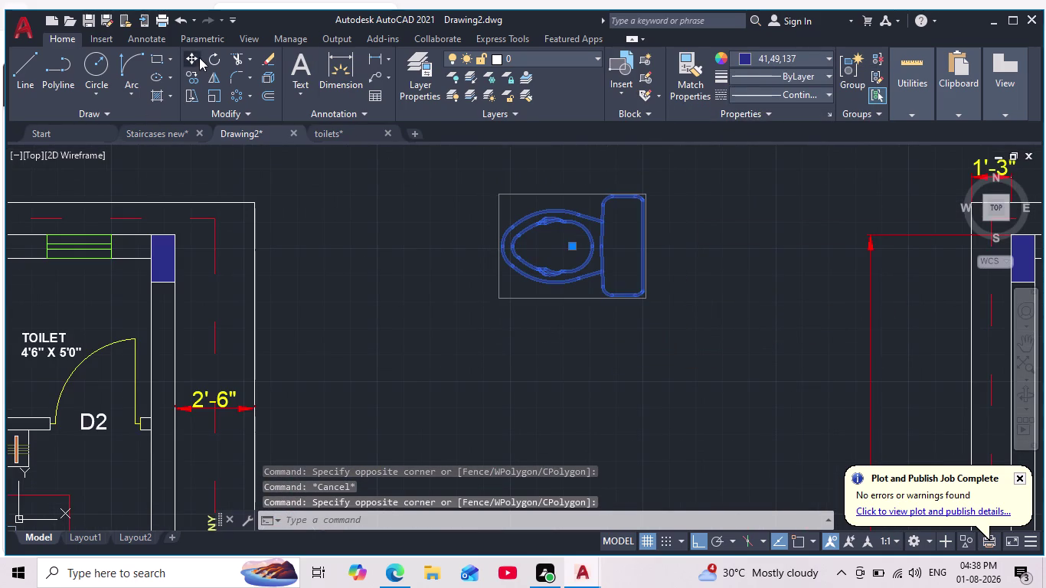
Move the toilet block to just outside the floor plan.
click(192, 60)
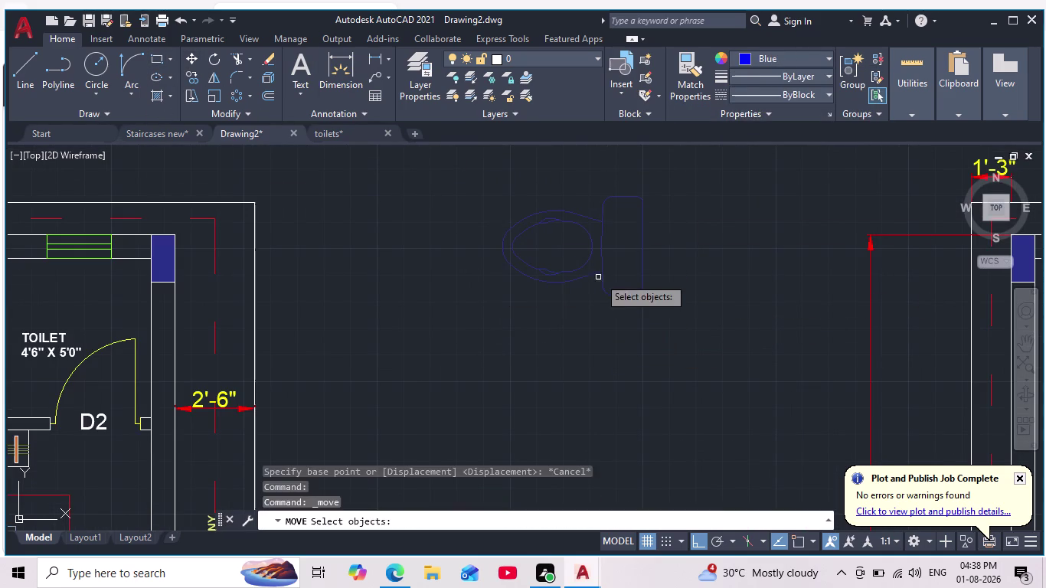
key(Escape)
click(688, 177)
click(468, 336)
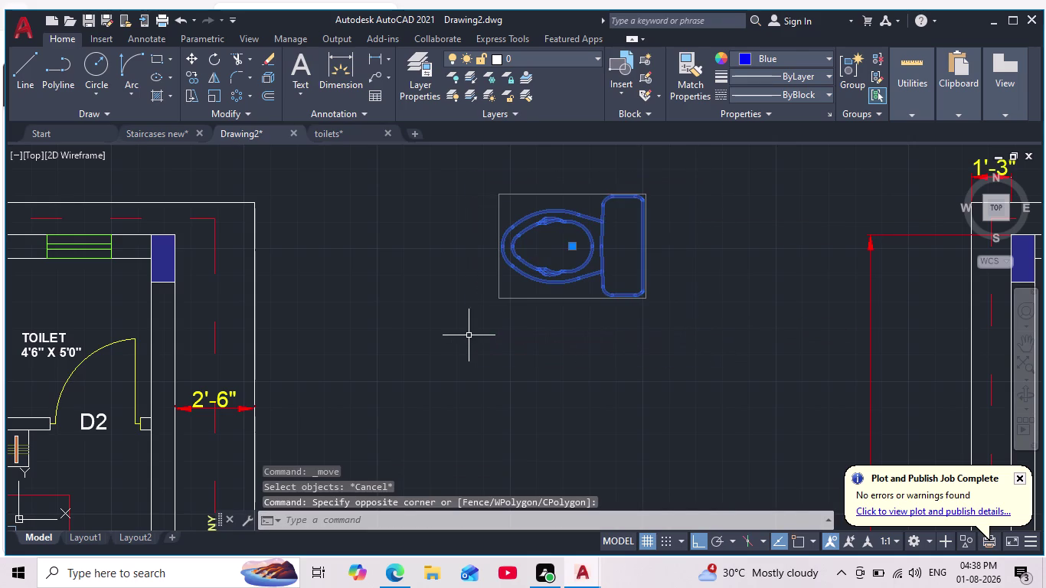
click(188, 62)
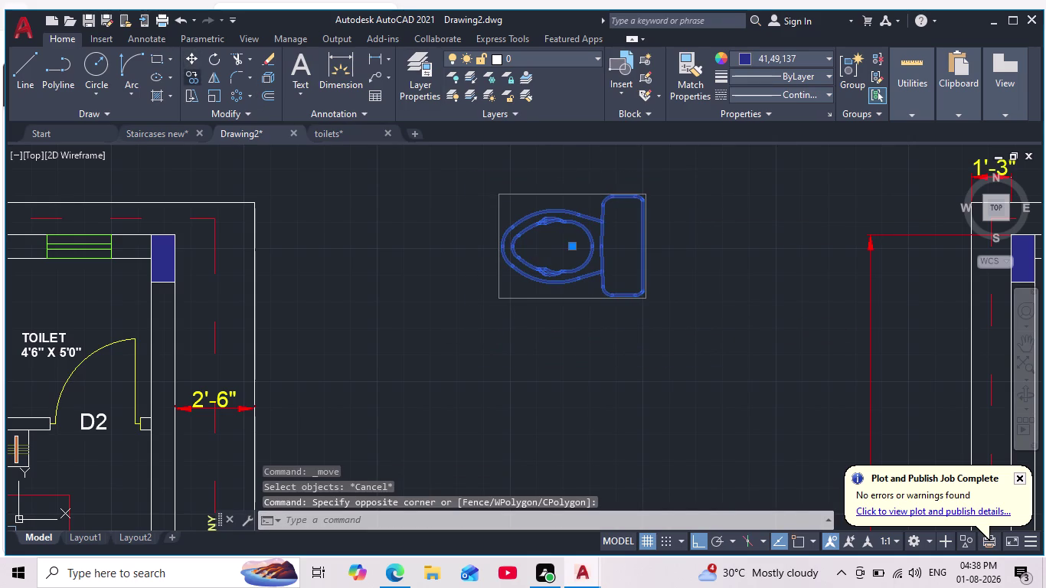
click(633, 244)
middle_drag(457, 279, 635, 291)
scroll(down, 3)
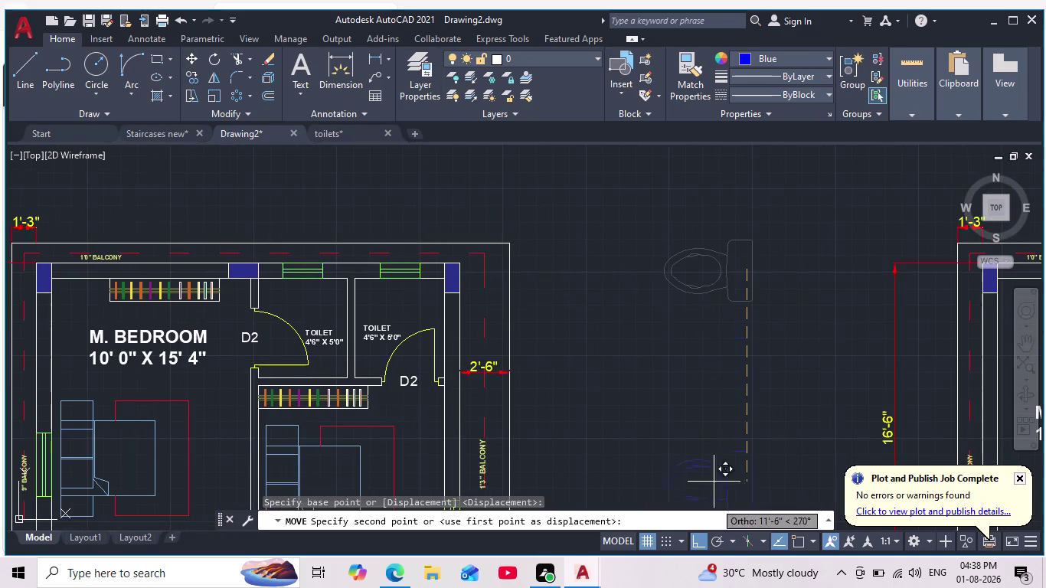
click(700, 542)
scroll(up, 3)
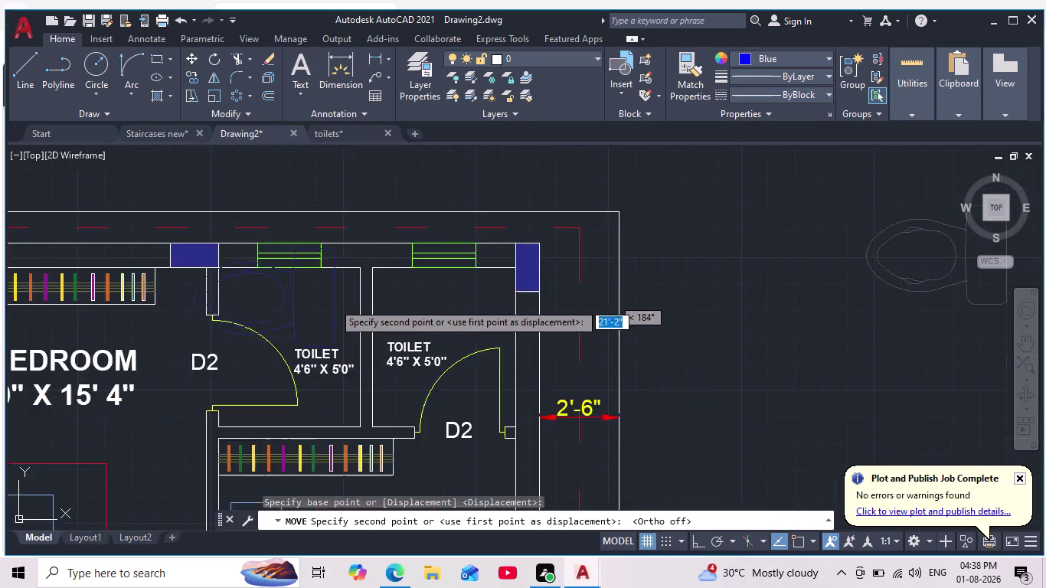
scroll(down, 3)
click(563, 337)
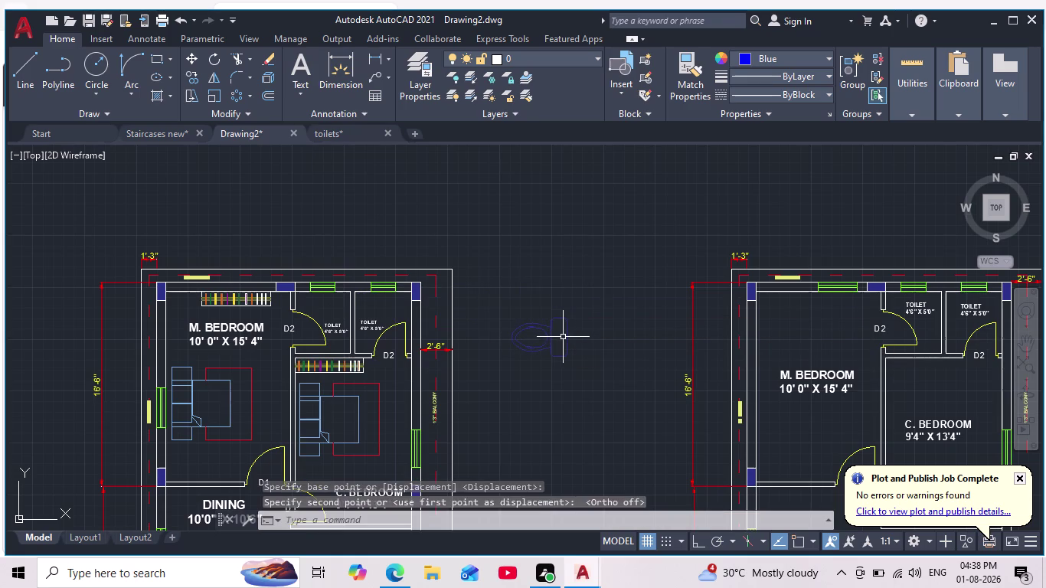
key(Escape)
Scale the toilet down from a base point.
drag(610, 284, 590, 330)
click(465, 410)
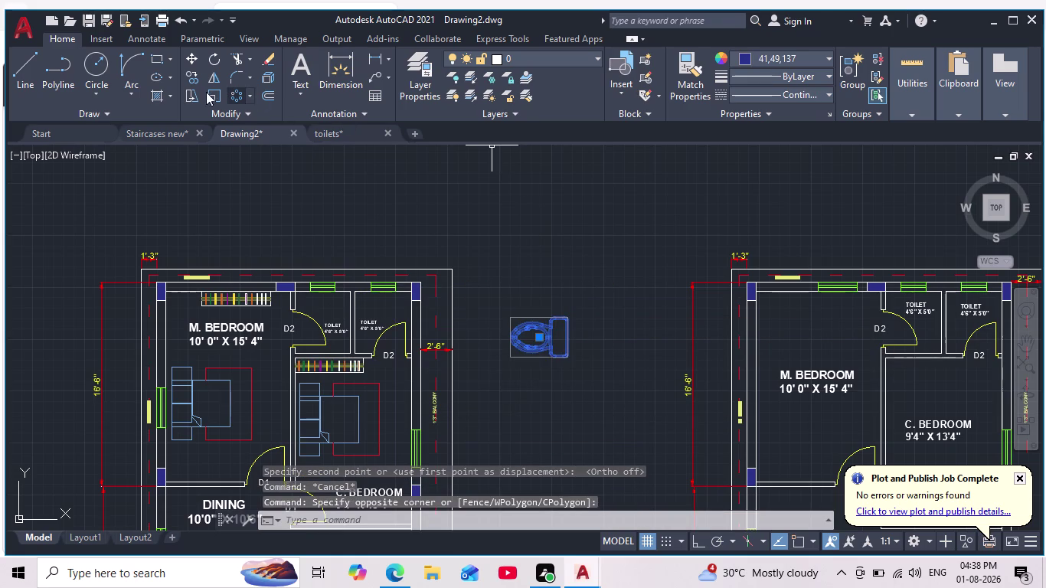
click(214, 99)
click(582, 353)
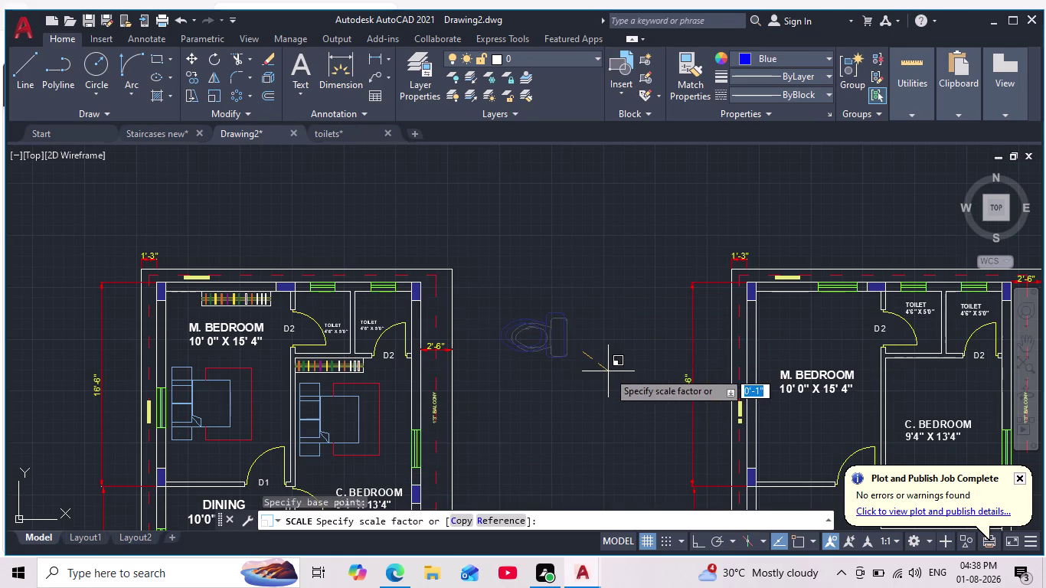
scroll(up, 3)
click(563, 356)
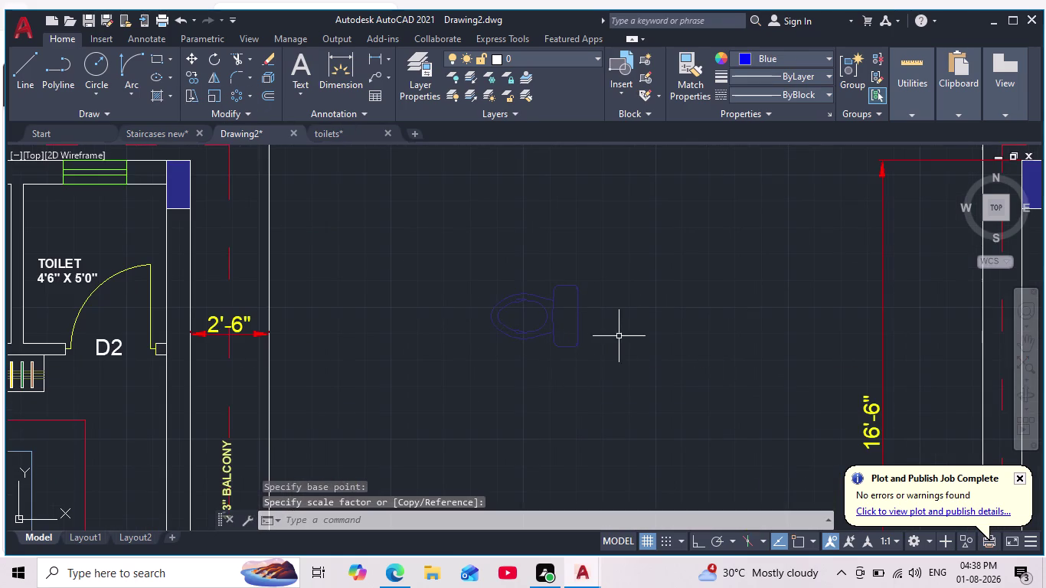
scroll(down, 3)
Move the resized toilet into the left TOILET room.
click(627, 302)
click(537, 363)
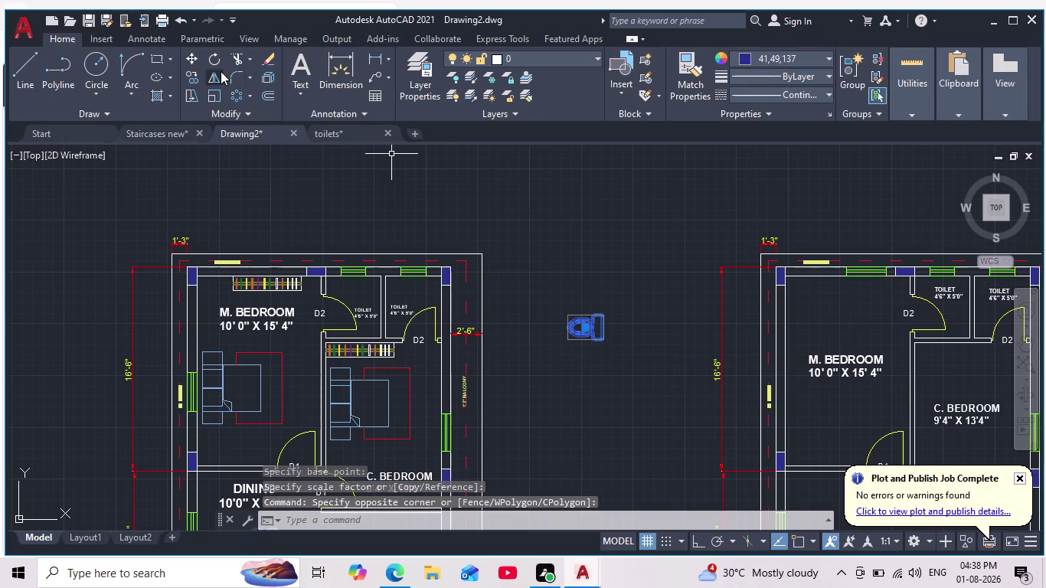
click(187, 55)
scroll(up, 3)
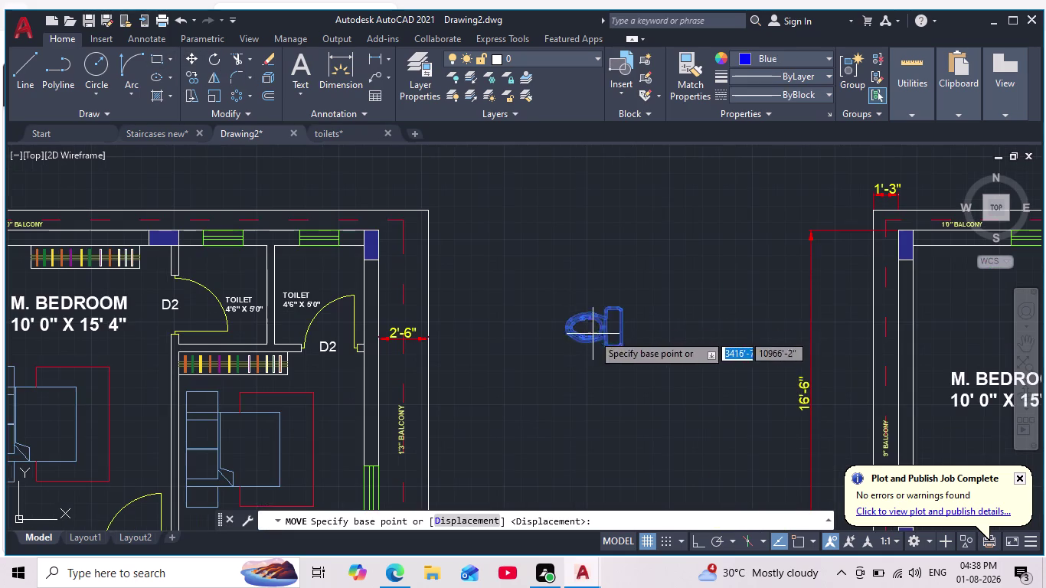
click(606, 336)
scroll(up, 3)
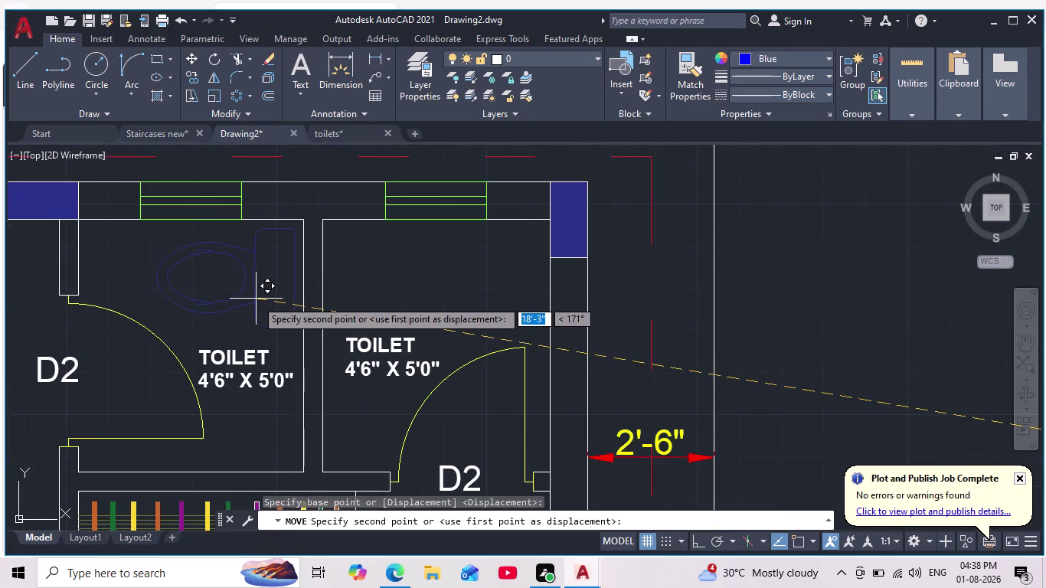
click(256, 304)
key(Escape)
key(Escape)
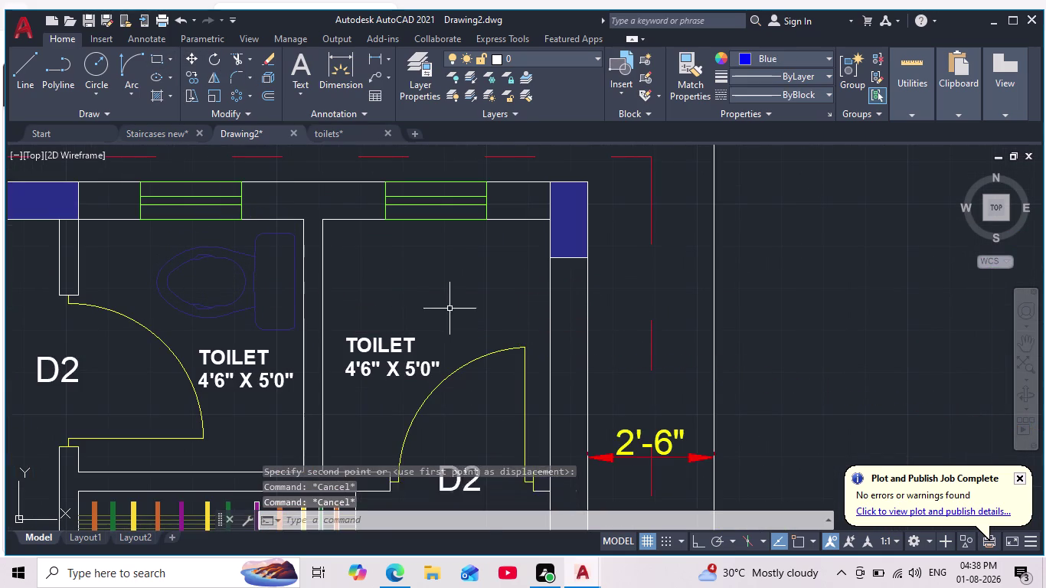
Pan over the toilet rooms and select the placed toilet.
scroll(down, 3)
middle_drag(456, 317, 450, 300)
scroll(down, 3)
scroll(up, 3)
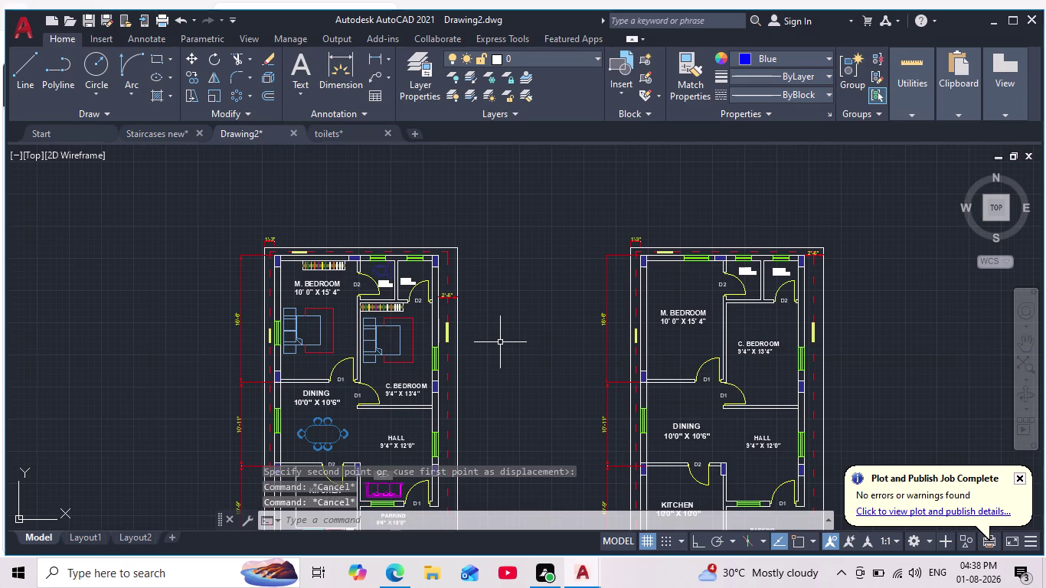
scroll(up, 3)
middle_drag(371, 183, 378, 216)
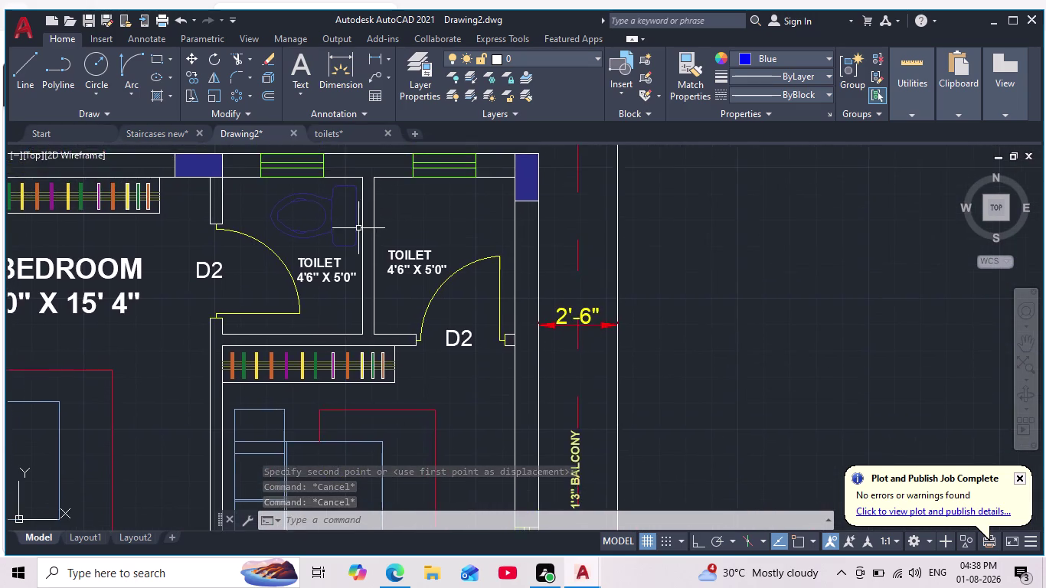
scroll(up, 3)
click(299, 165)
scroll(down, 3)
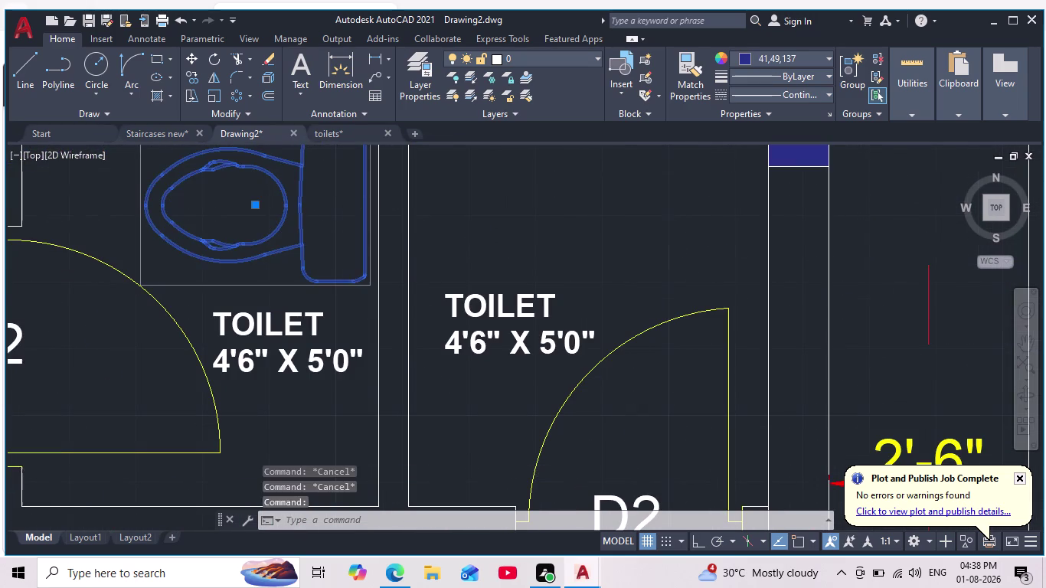
scroll(down, 3)
middle_drag(379, 217, 366, 241)
Give the placed toilet the lighter blue 69,84,165 colour.
click(749, 57)
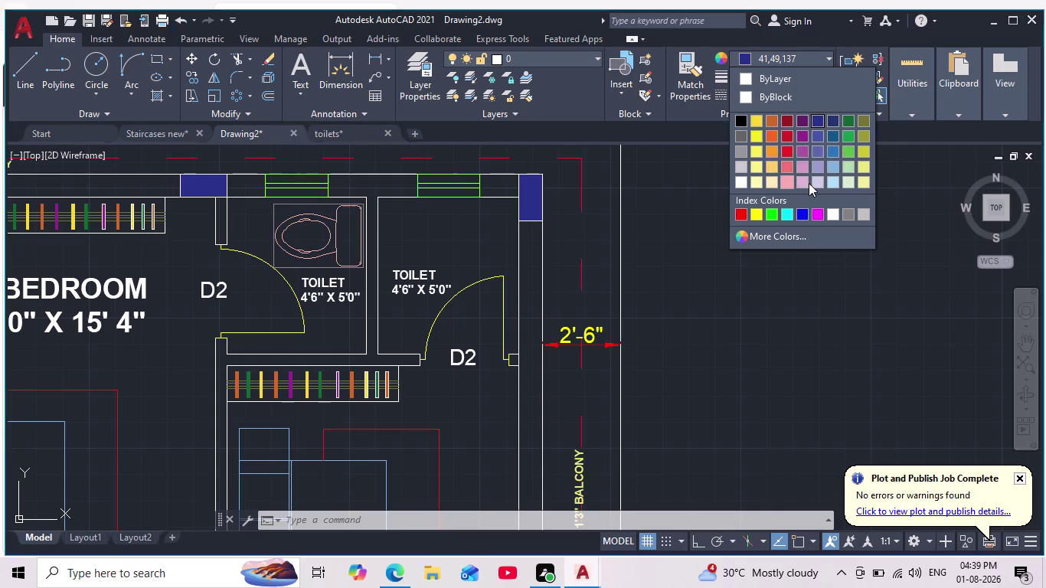
click(813, 138)
key(Escape)
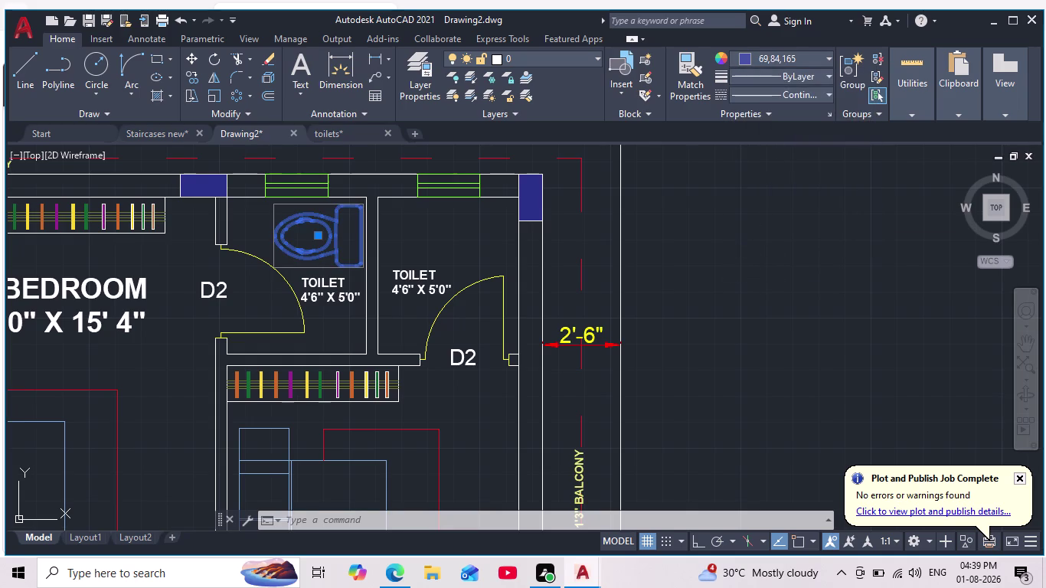
Zoom out to the whole plan and return to the toilets.dwg drawing.
scroll(down, 3)
middle_drag(761, 327, 666, 264)
scroll(down, 3)
middle_click(668, 331)
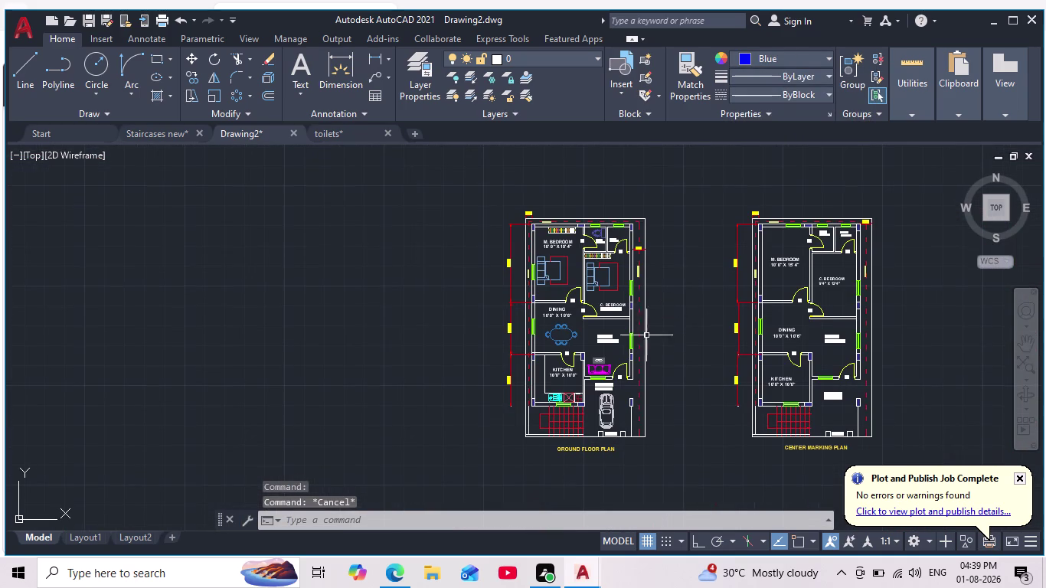
click(338, 133)
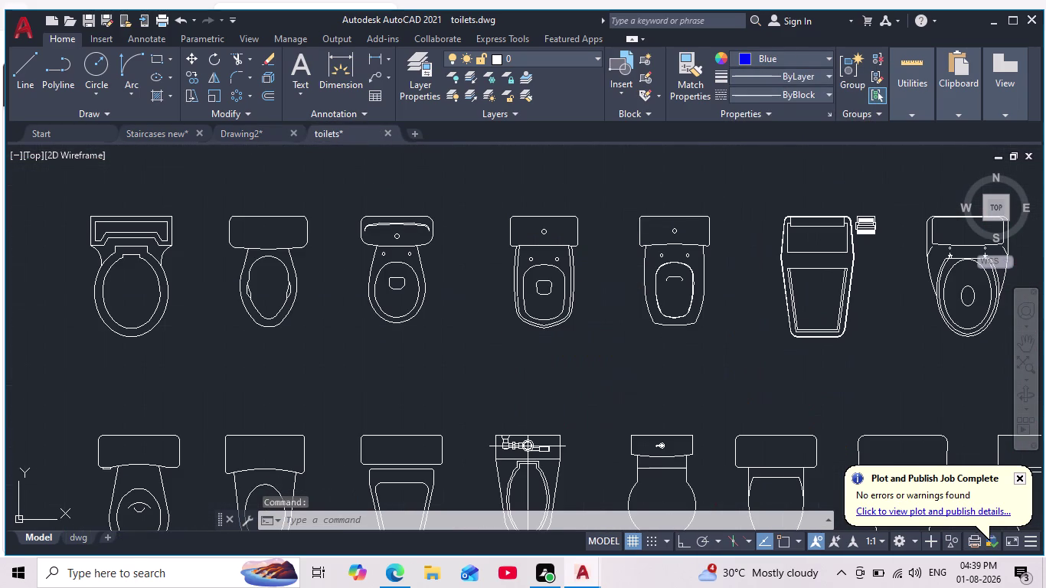
Pan and zoom across the toilet block collection in toilets.dwg.
scroll(down, 3)
scroll(up, 3)
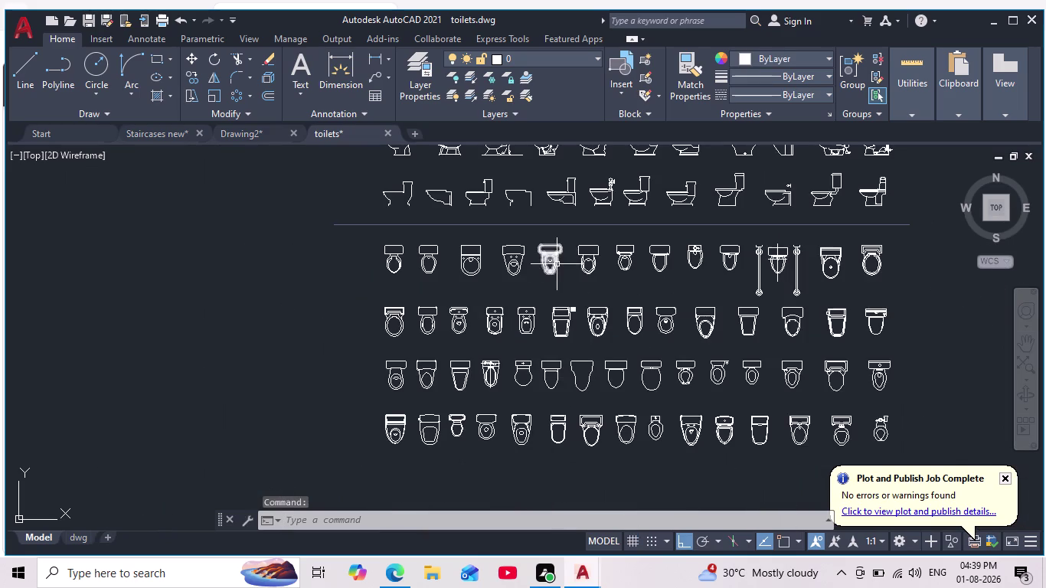
middle_drag(554, 267, 505, 390)
scroll(down, 3)
scroll(up, 3)
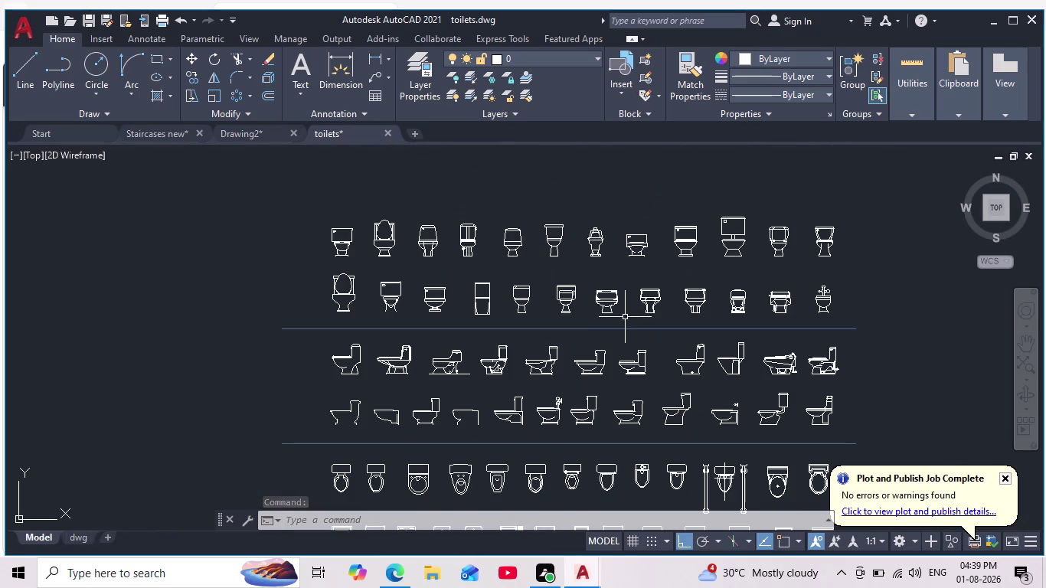
scroll(up, 3)
scroll(down, 3)
scroll(up, 3)
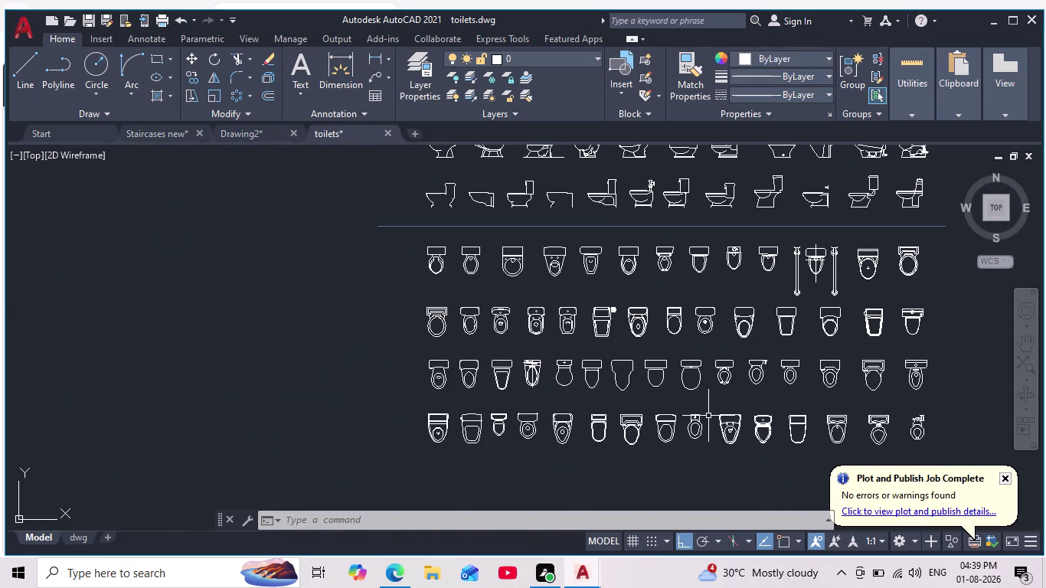
scroll(down, 3)
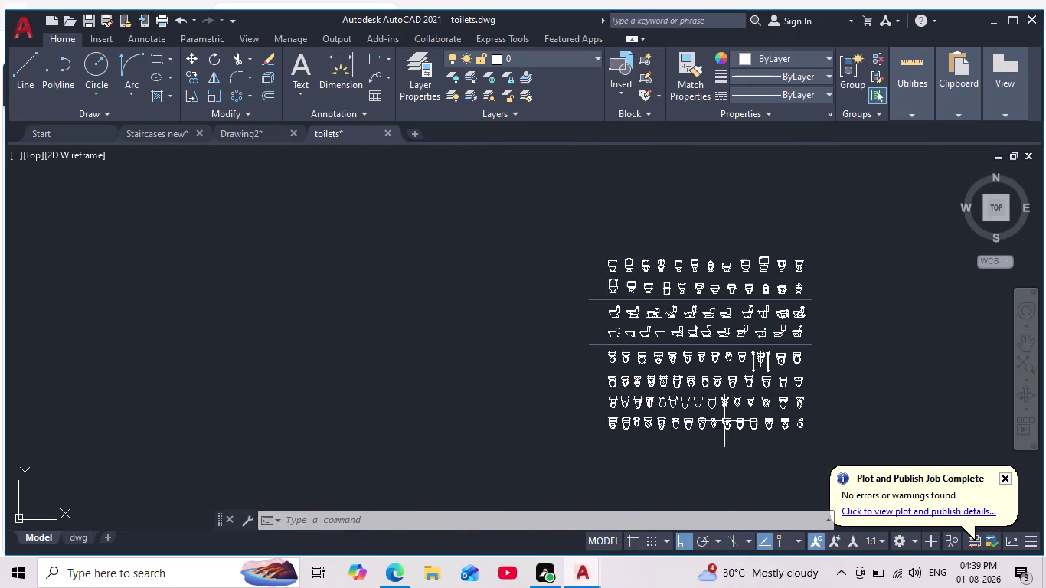
scroll(down, 3)
scroll(up, 3)
scroll(up, 3)
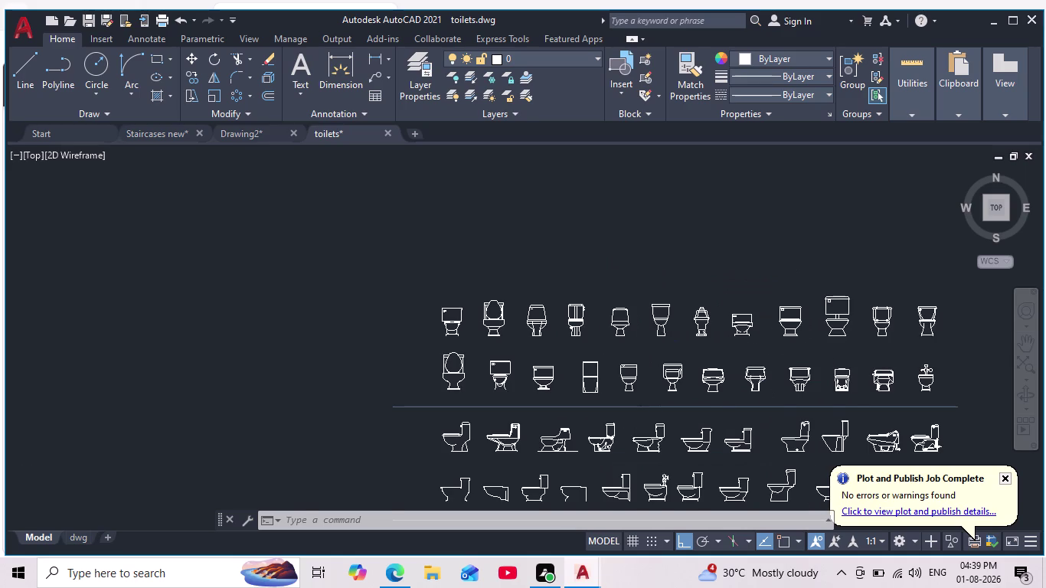
scroll(down, 3)
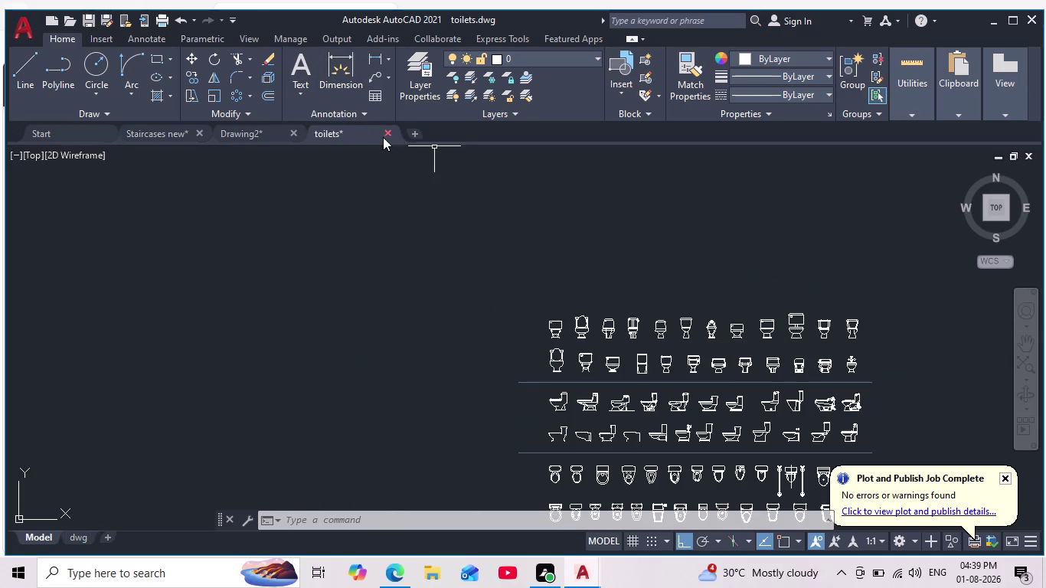
Close toilets.dwg and pan across the Drawing2 floor plan.
click(382, 137)
click(528, 317)
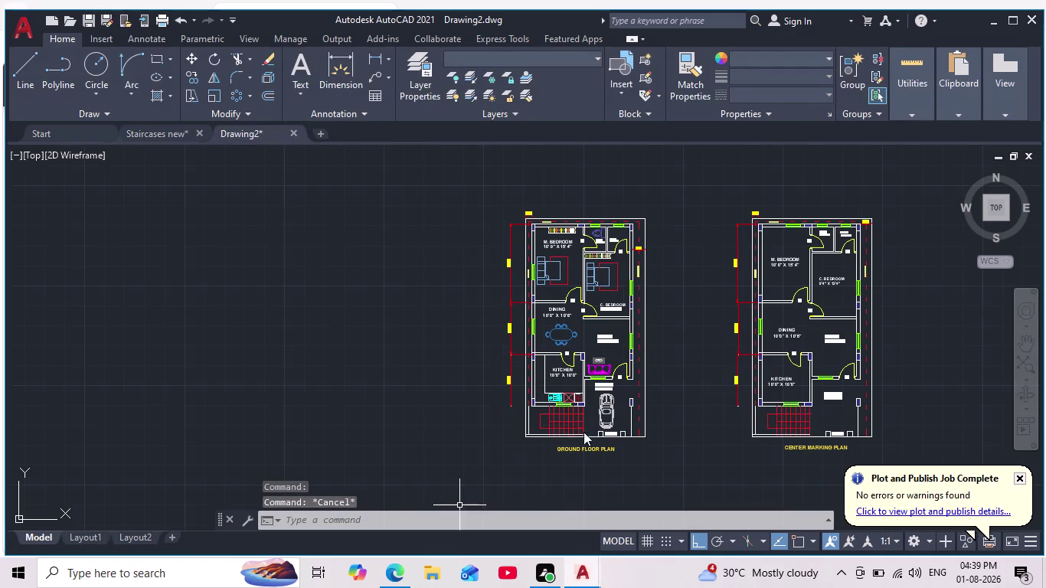
middle_drag(505, 411, 492, 264)
scroll(down, 3)
middle_drag(507, 365, 497, 441)
scroll(up, 3)
scroll(down, 3)
scroll(up, 3)
middle_drag(566, 386, 603, 305)
scroll(down, 3)
click(390, 574)
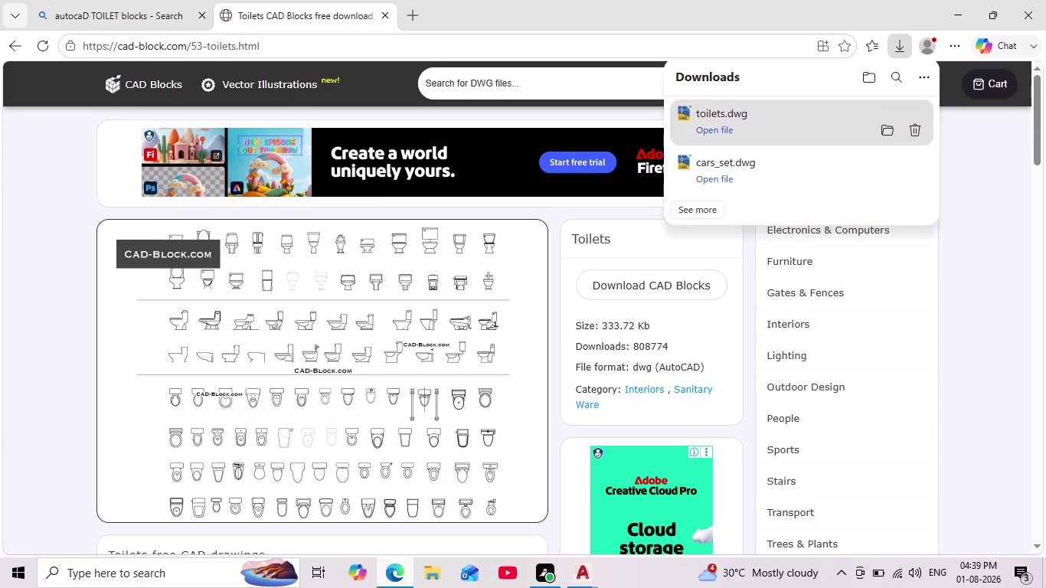
Go back to the Bing results and open the Toilets CAD Blocks page.
scroll(down, 3)
scroll(up, 3)
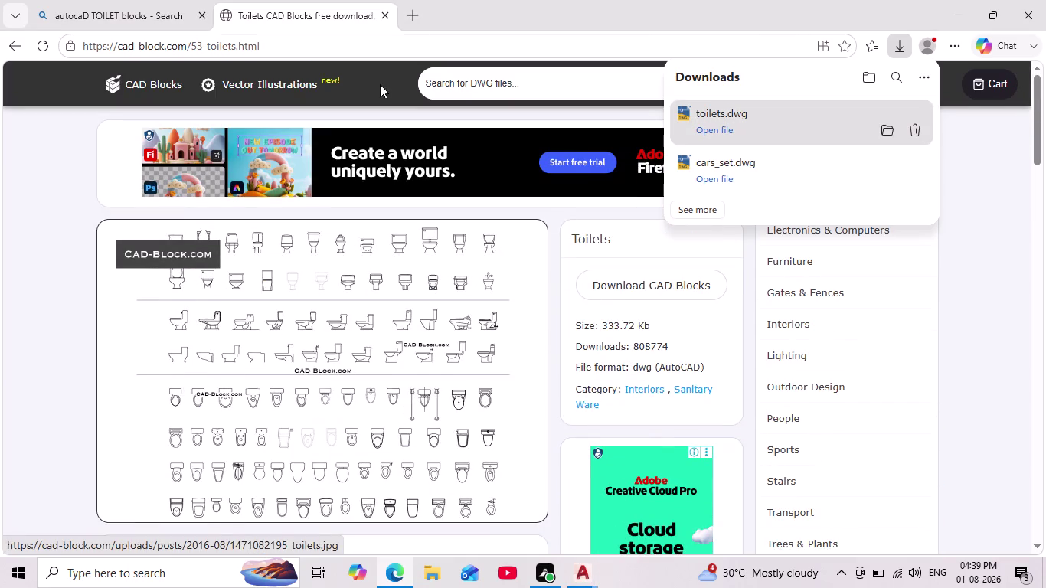
click(382, 17)
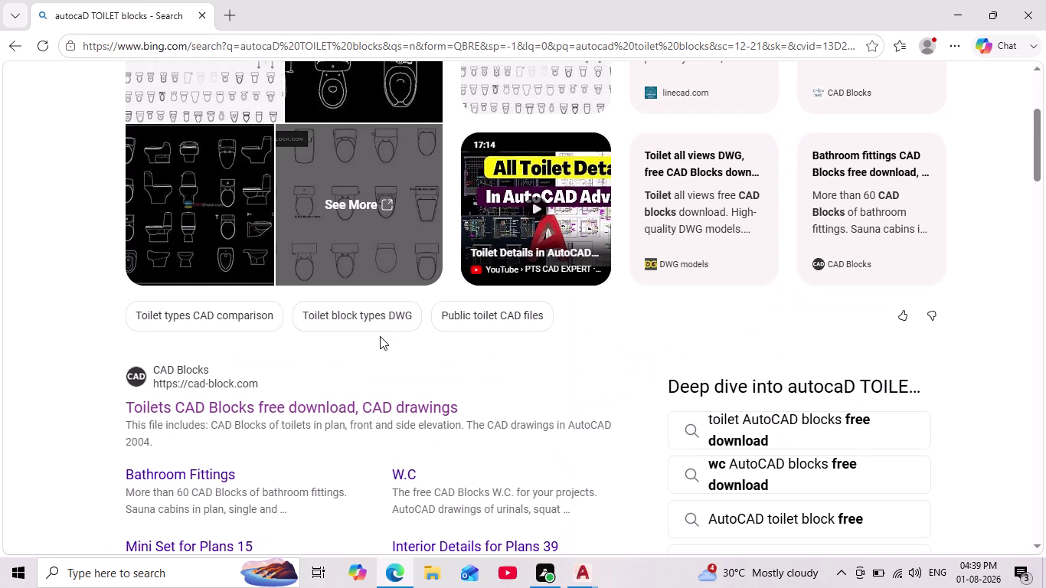
scroll(down, 3)
click(330, 253)
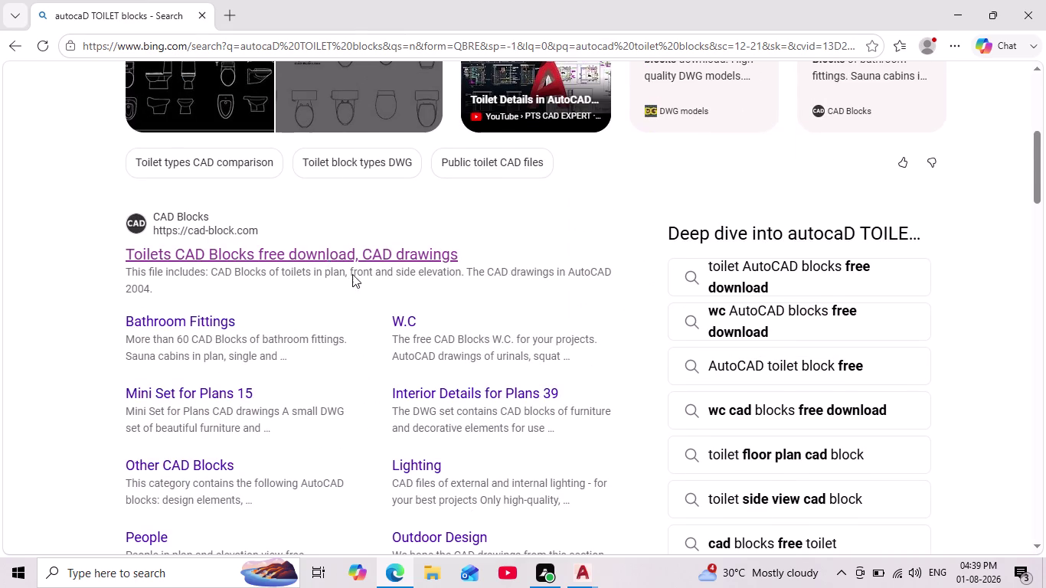
Find Bathroom fittings on the Toilets page, then download and open its DWG.
scroll(down, 3)
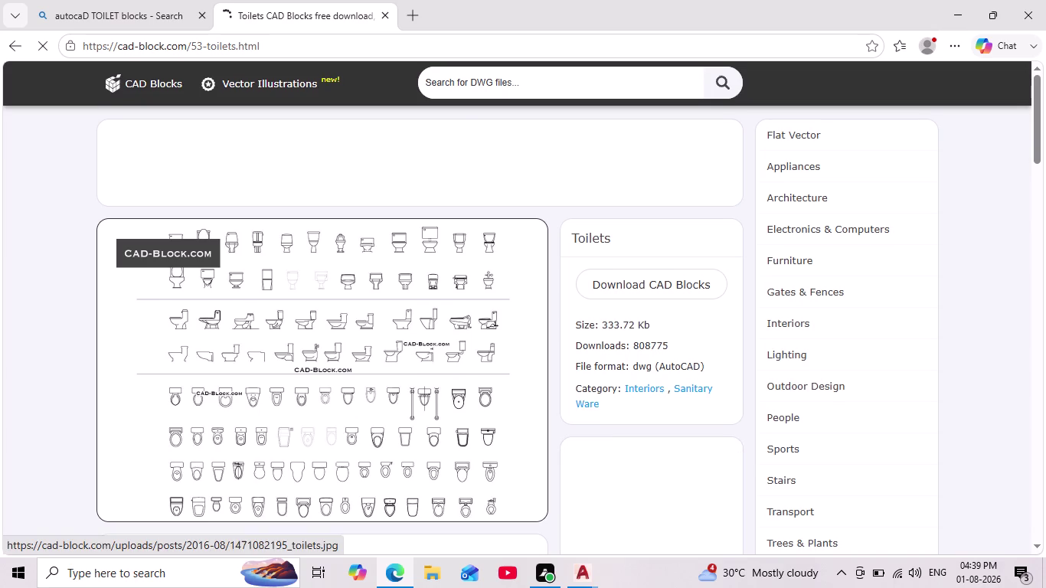
scroll(down, 3)
scroll(down, 3)
scroll(down, 3)
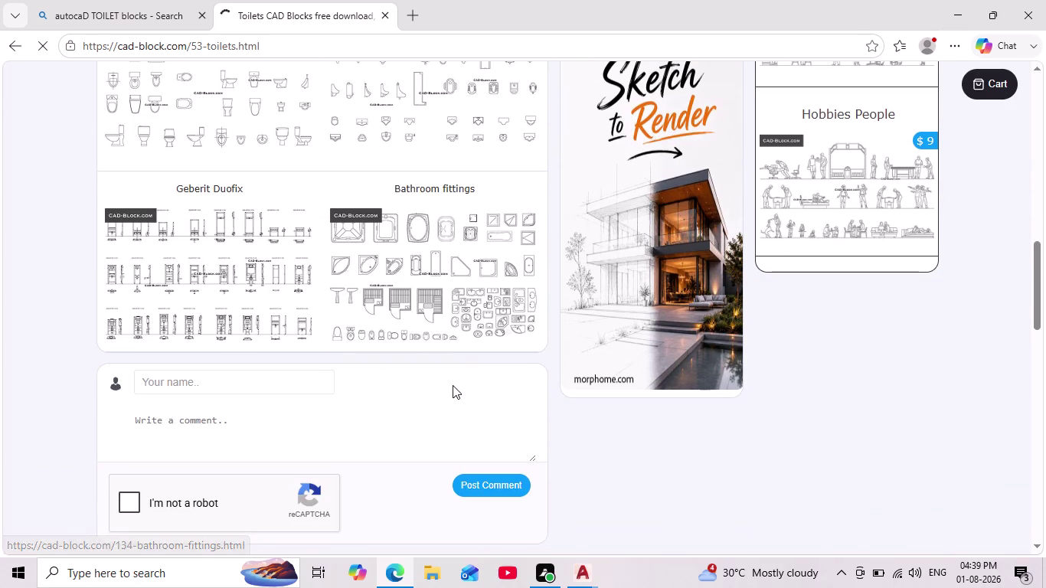
scroll(up, 3)
scroll(up, 3)
scroll(up, 3)
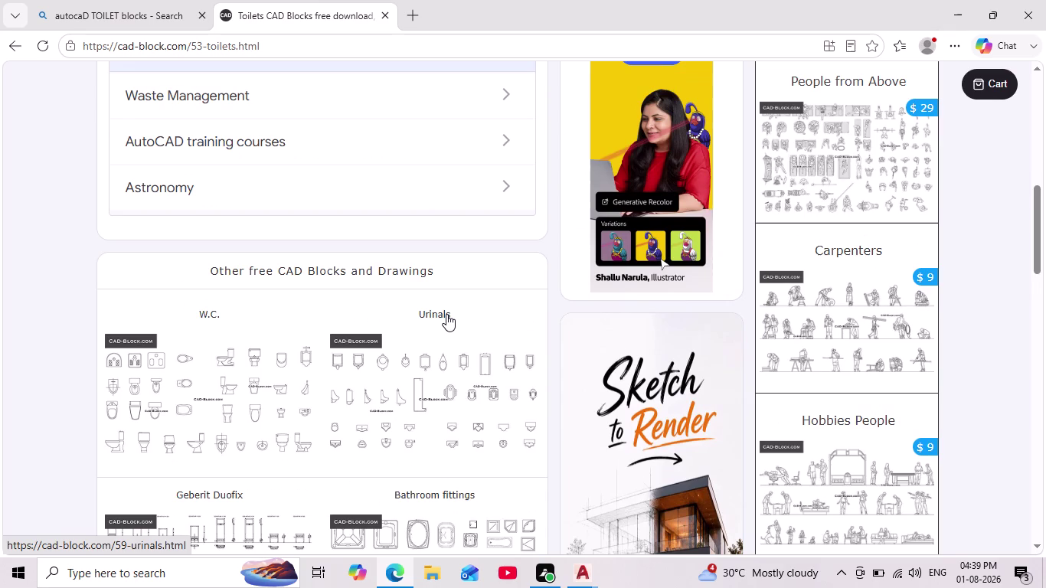
scroll(down, 3)
scroll(down, 3)
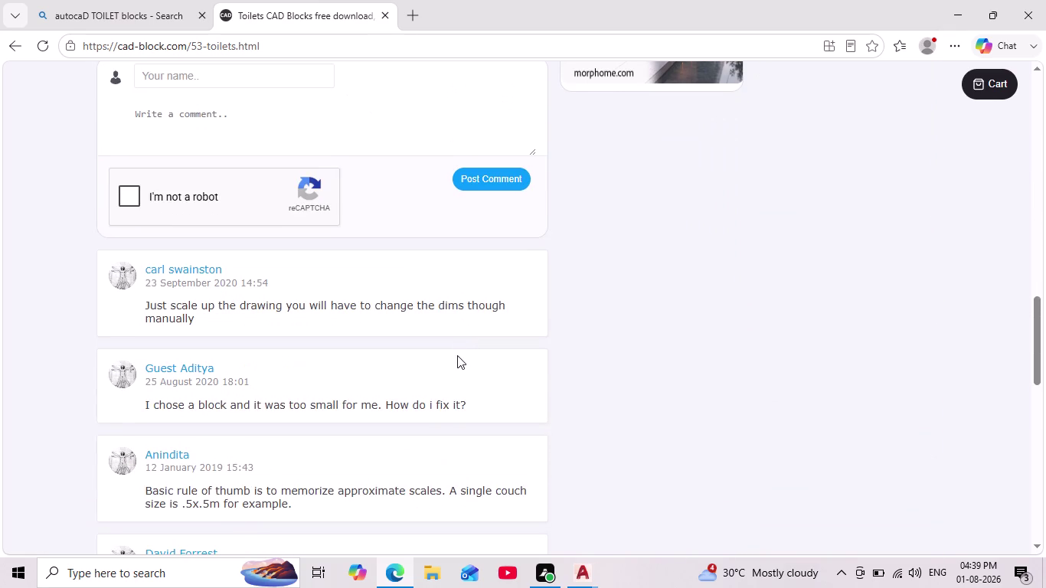
scroll(up, 3)
scroll(up, 3)
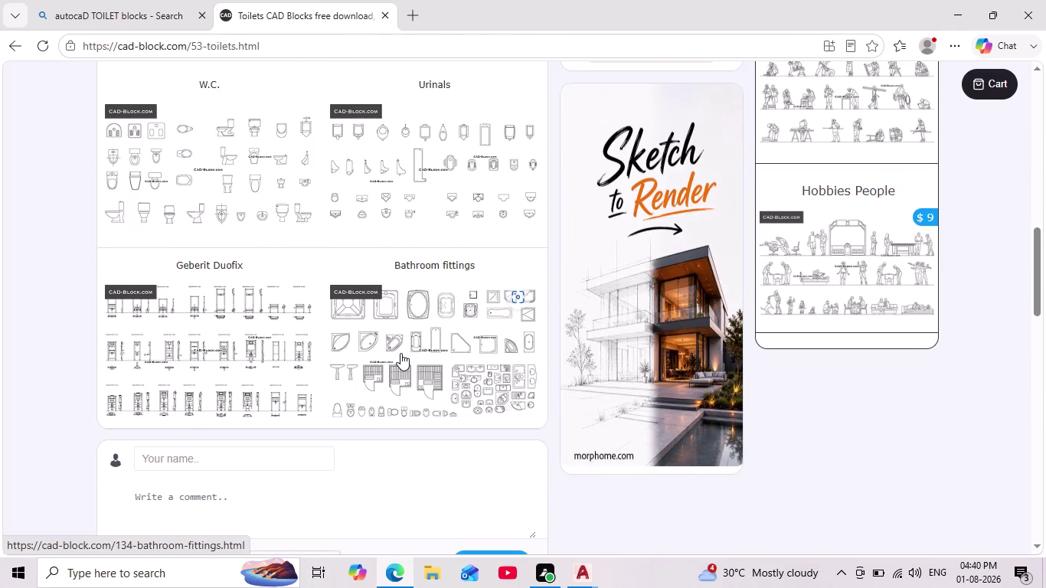
scroll(up, 3)
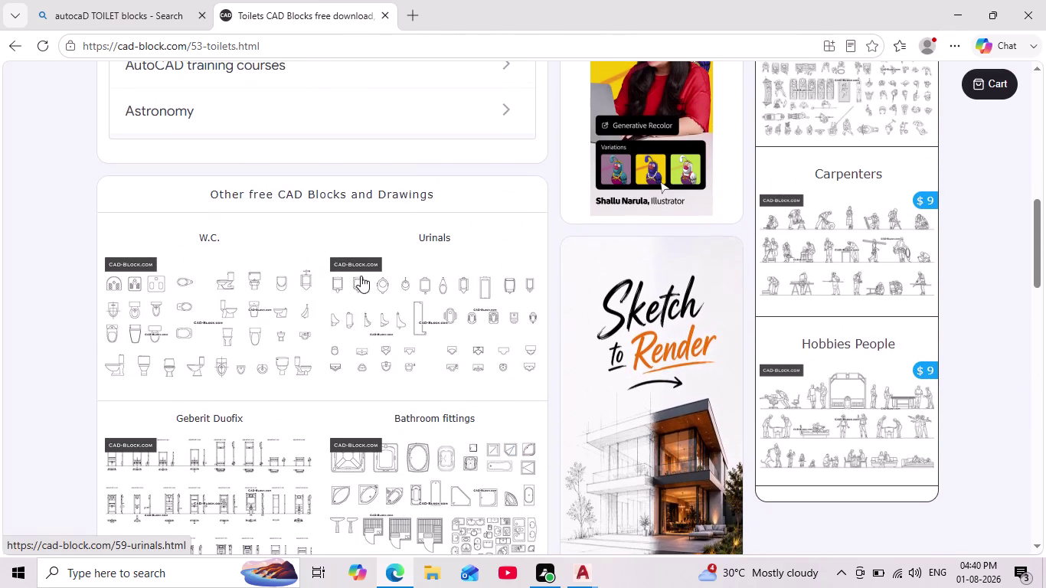
scroll(down, 3)
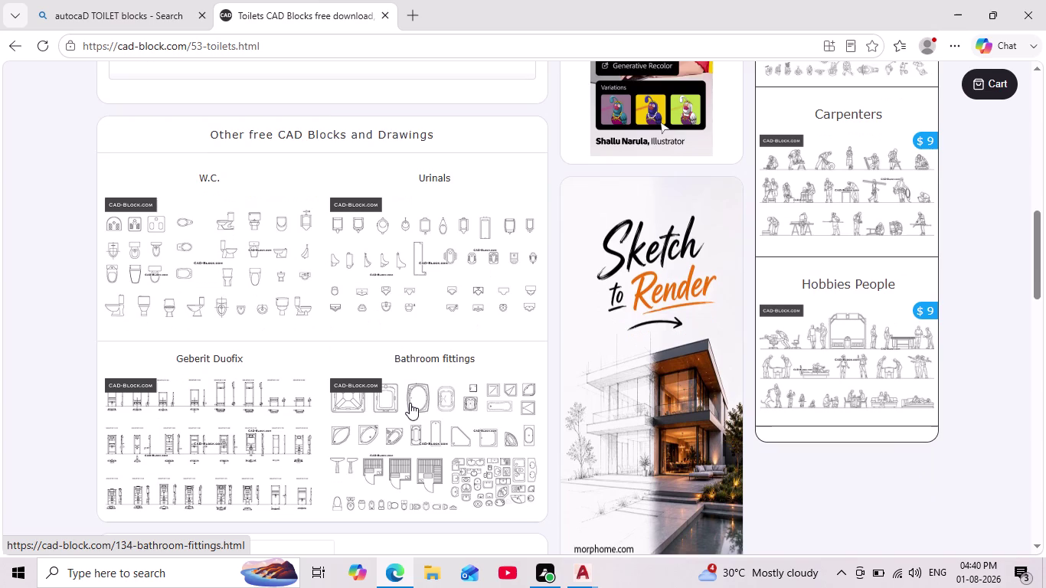
click(408, 401)
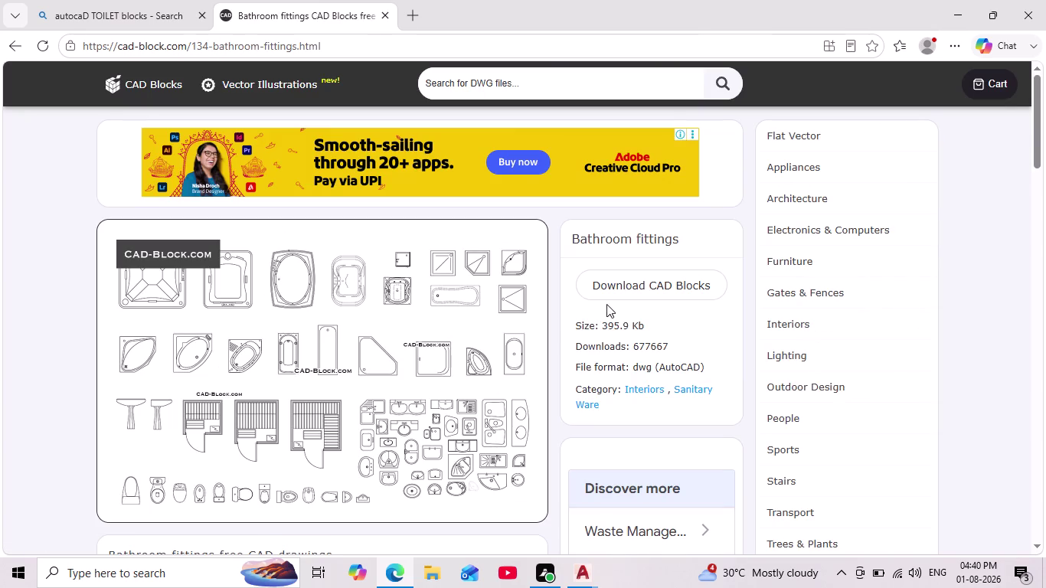
click(633, 285)
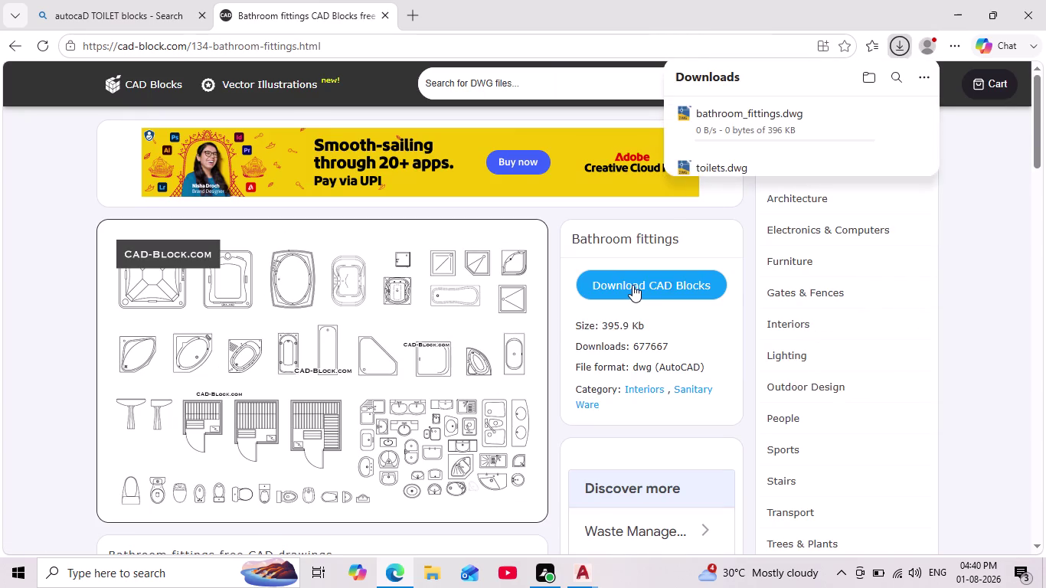
click(718, 133)
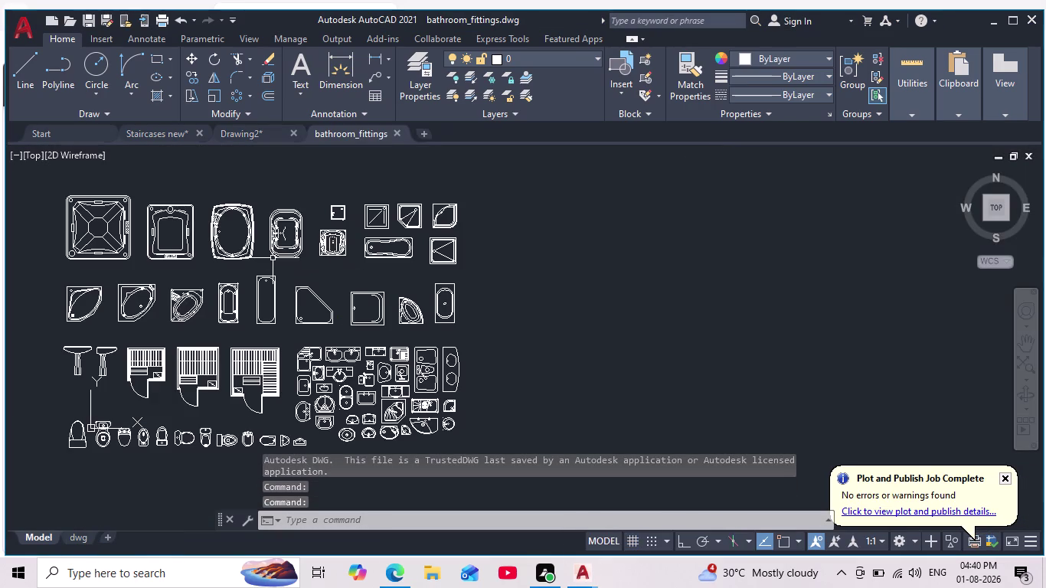
Copy the rectangular bathtub block from bathroom_fittings.dwg and switch back to Drawing2.
middle_drag(275, 258, 366, 227)
scroll(down, 3)
scroll(up, 3)
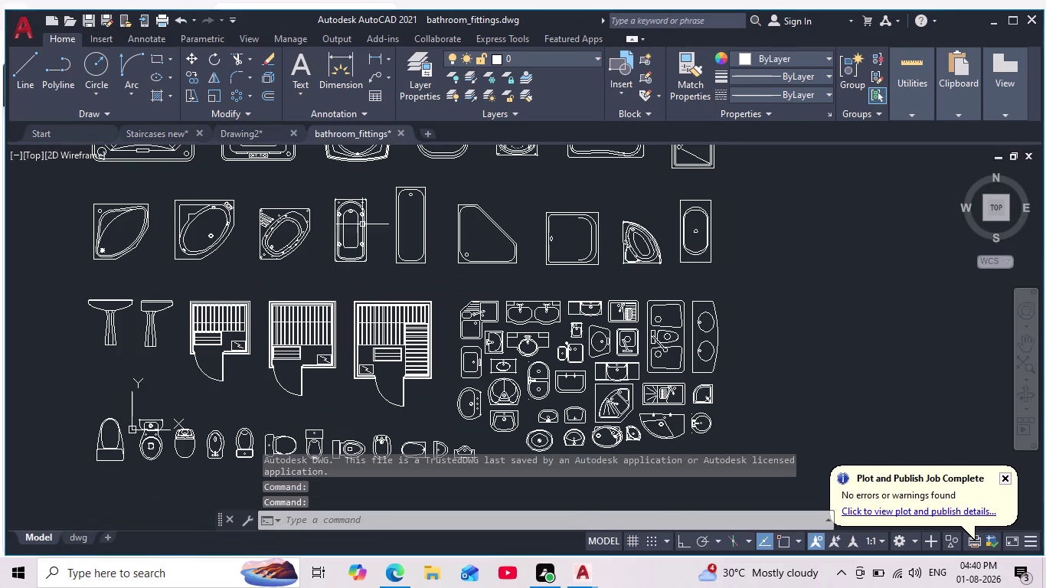
click(371, 192)
click(320, 274)
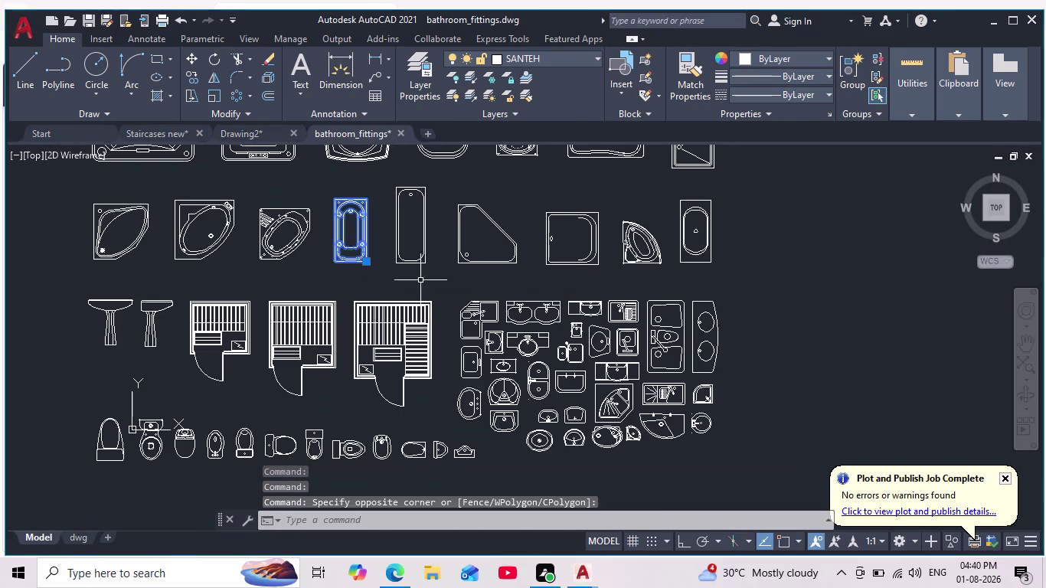
key(ctrl+c)
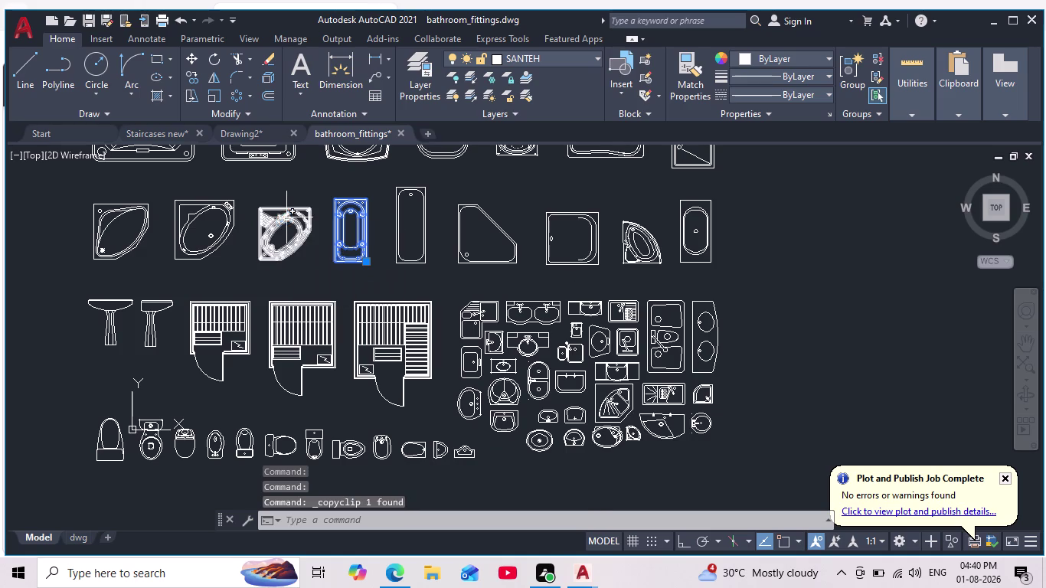
click(257, 134)
middle_drag(620, 262, 344, 369)
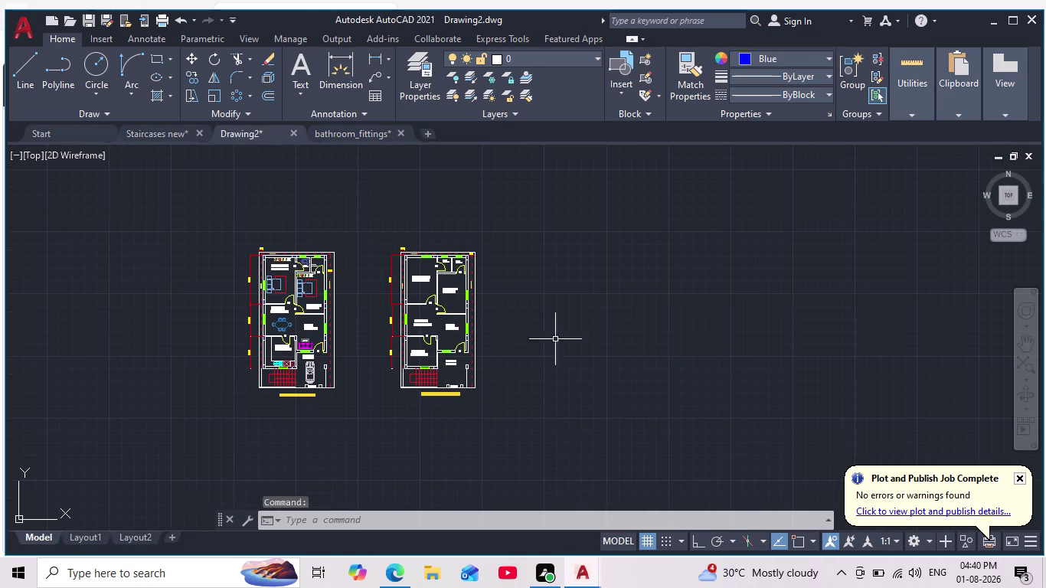
Paste the bathtub beside the plans and scale it down to plan size.
key(ctrl+v)
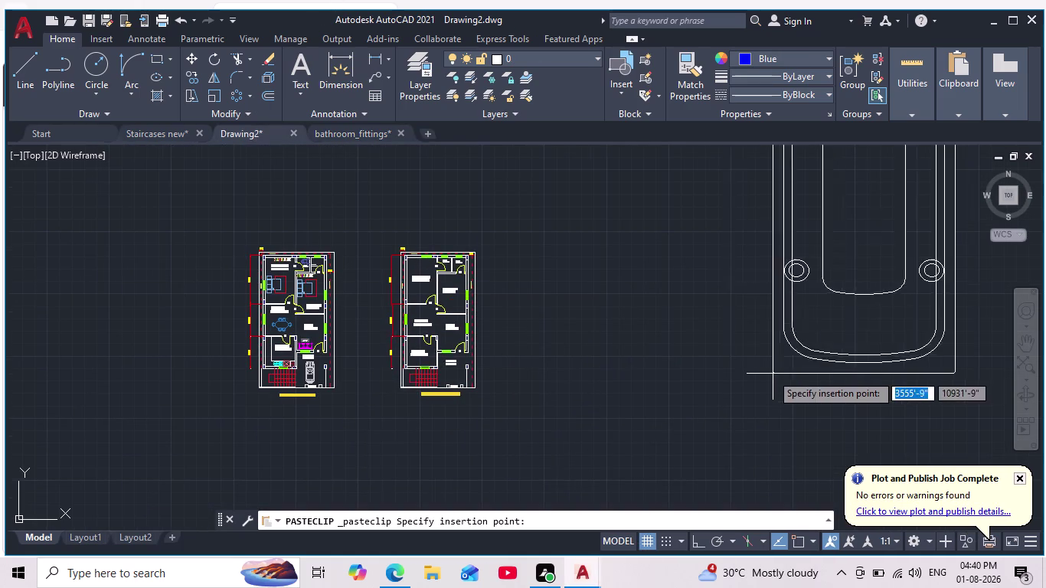
scroll(down, 3)
click(766, 373)
click(878, 208)
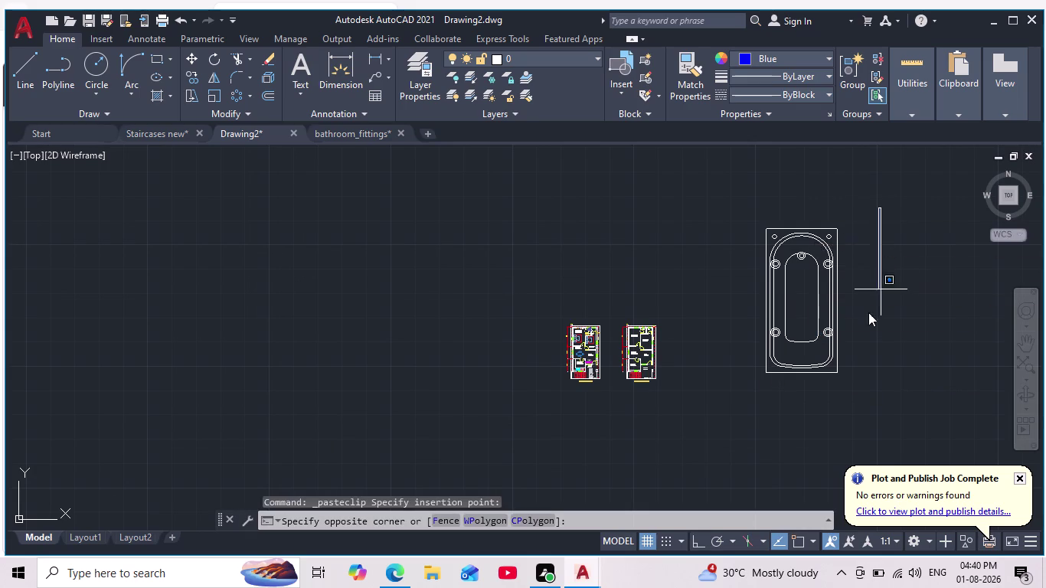
click(719, 395)
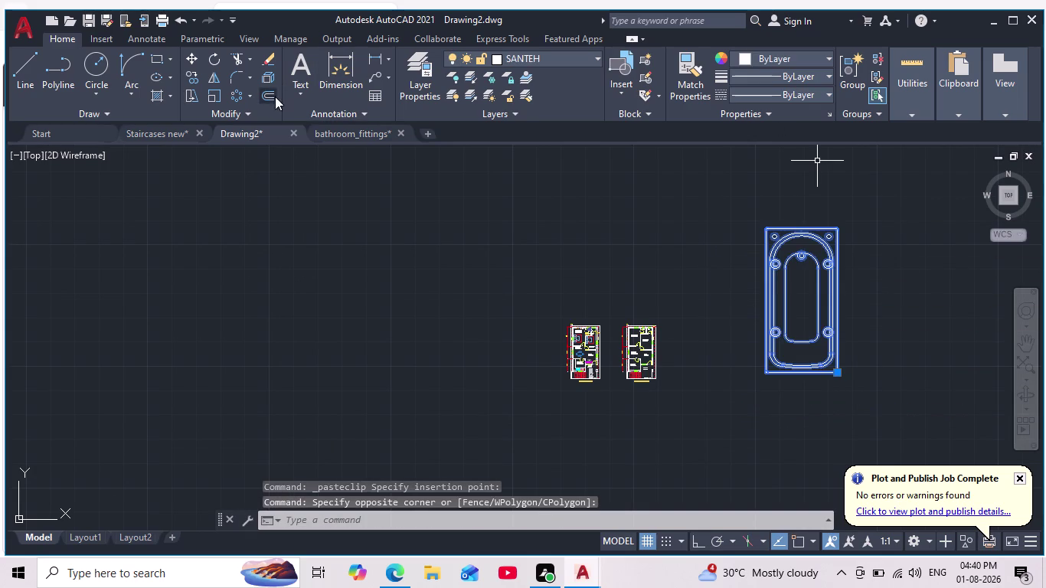
click(211, 96)
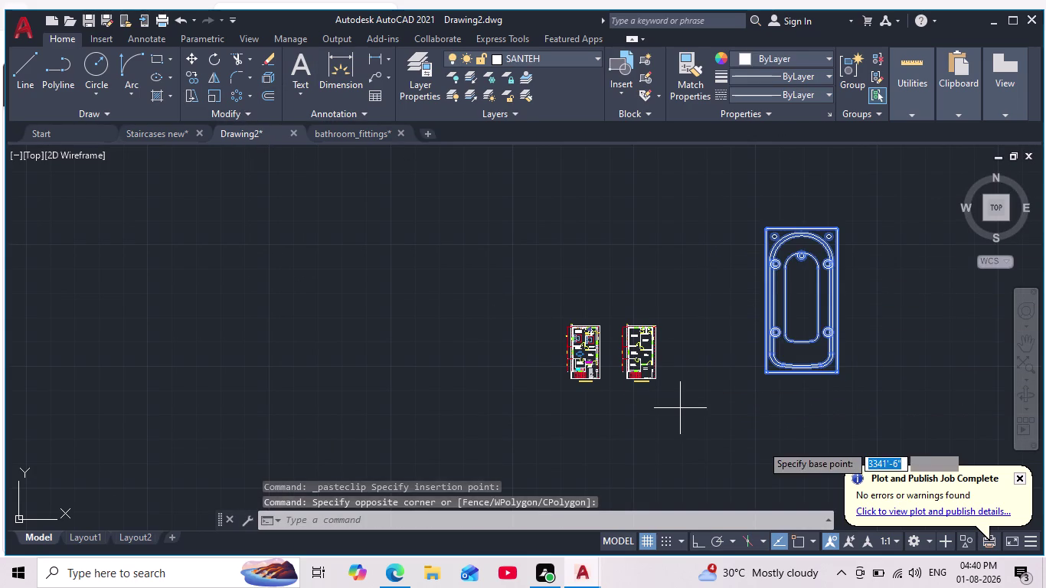
click(816, 348)
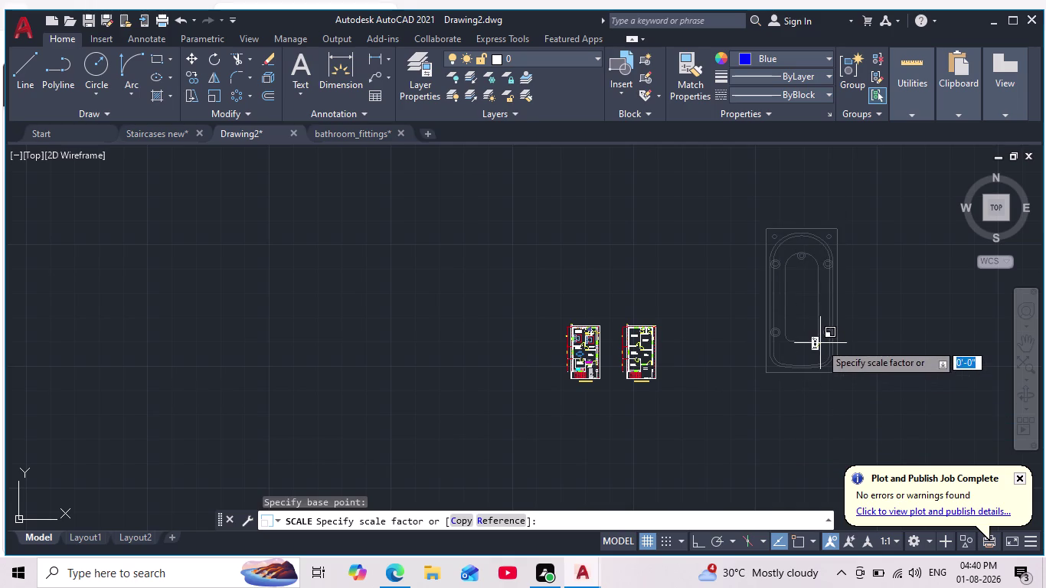
click(822, 347)
Start moving the scaled bathtub above the plans, then cancel the move.
scroll(up, 3)
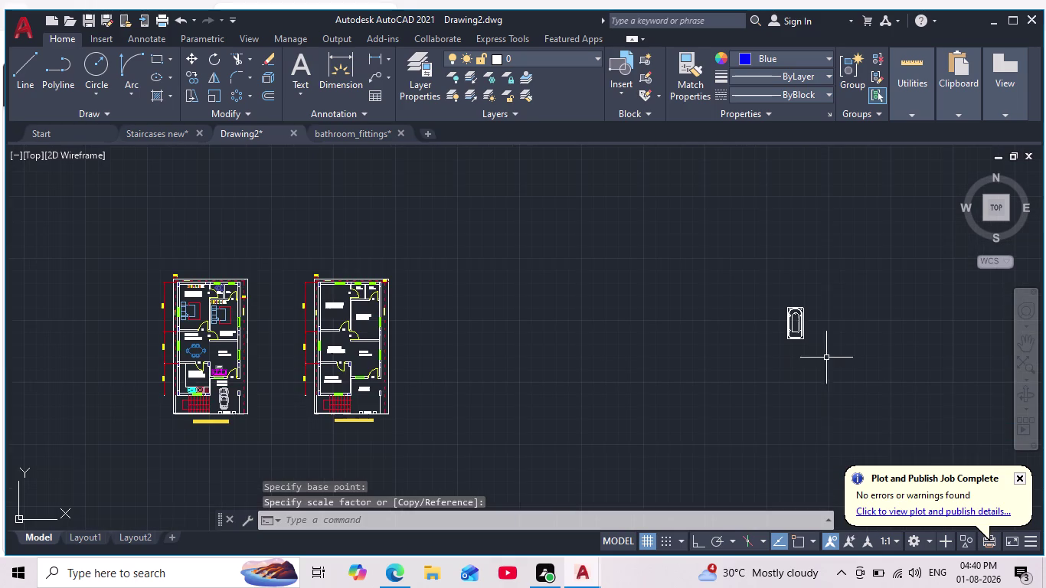
drag(851, 284, 846, 296)
drag(765, 355, 757, 359)
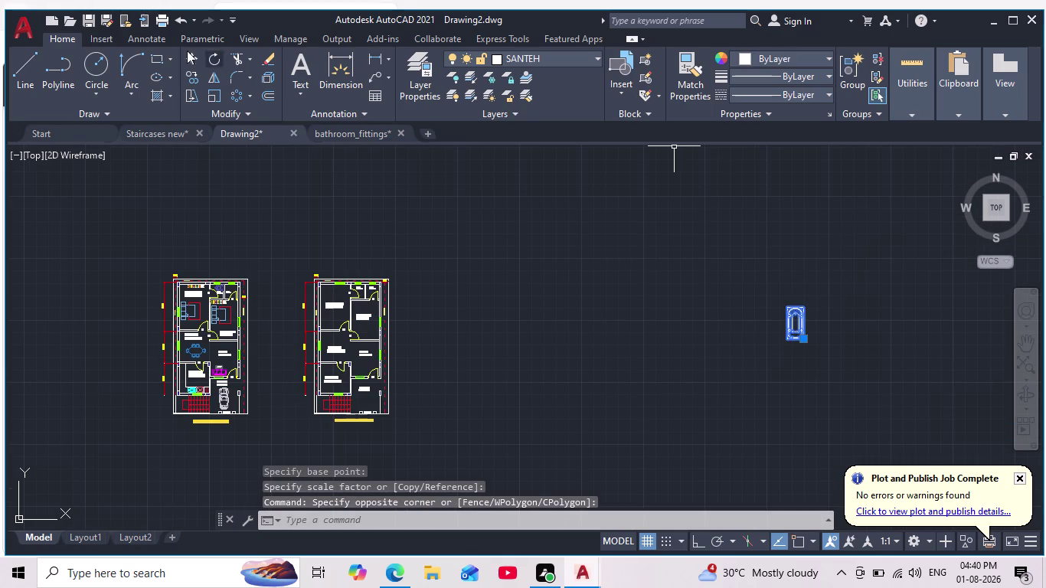
click(187, 60)
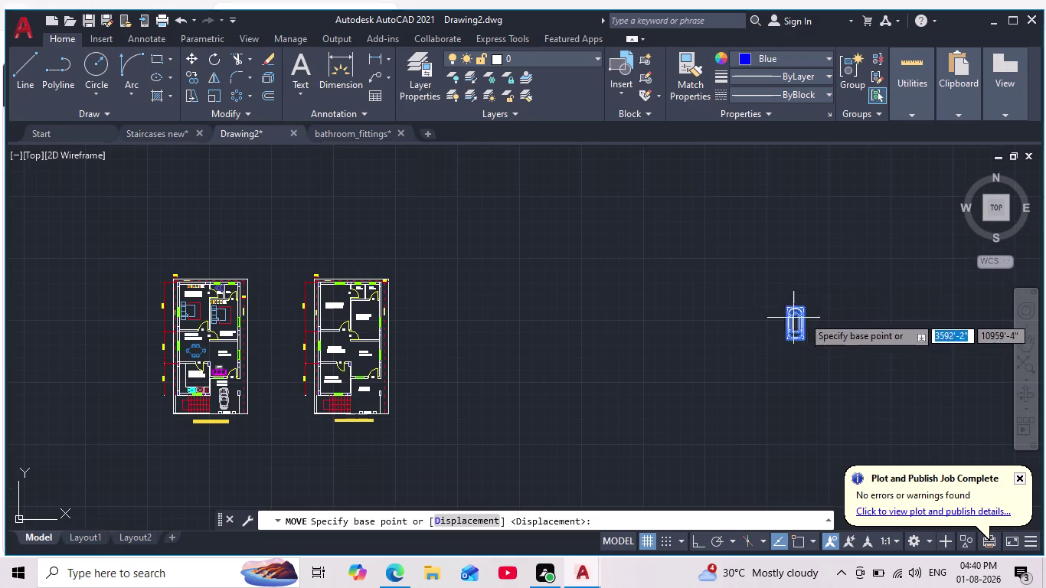
click(805, 316)
scroll(up, 3)
middle_drag(320, 300, 564, 294)
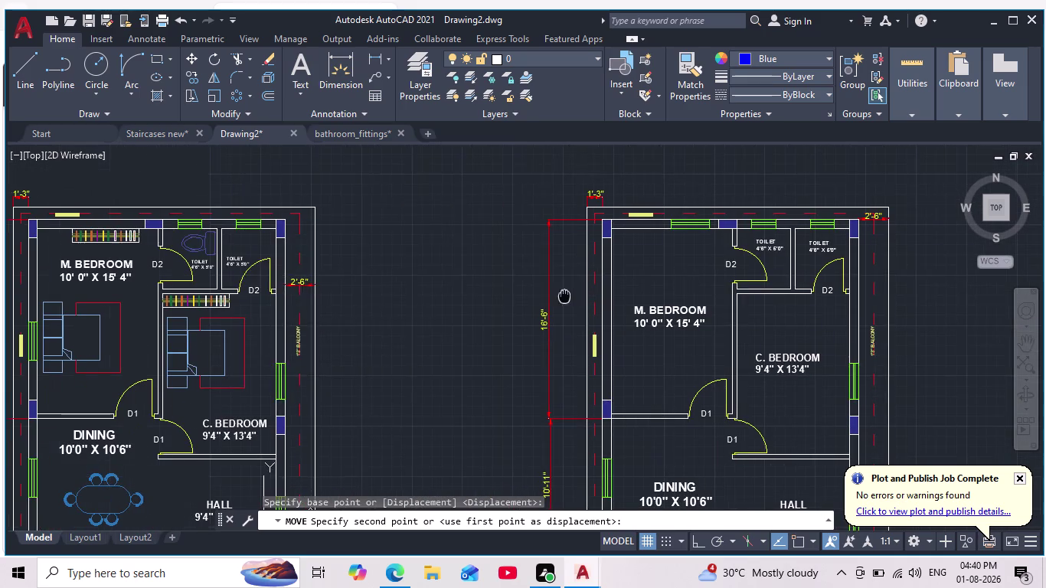
scroll(down, 3)
middle_drag(456, 257, 473, 312)
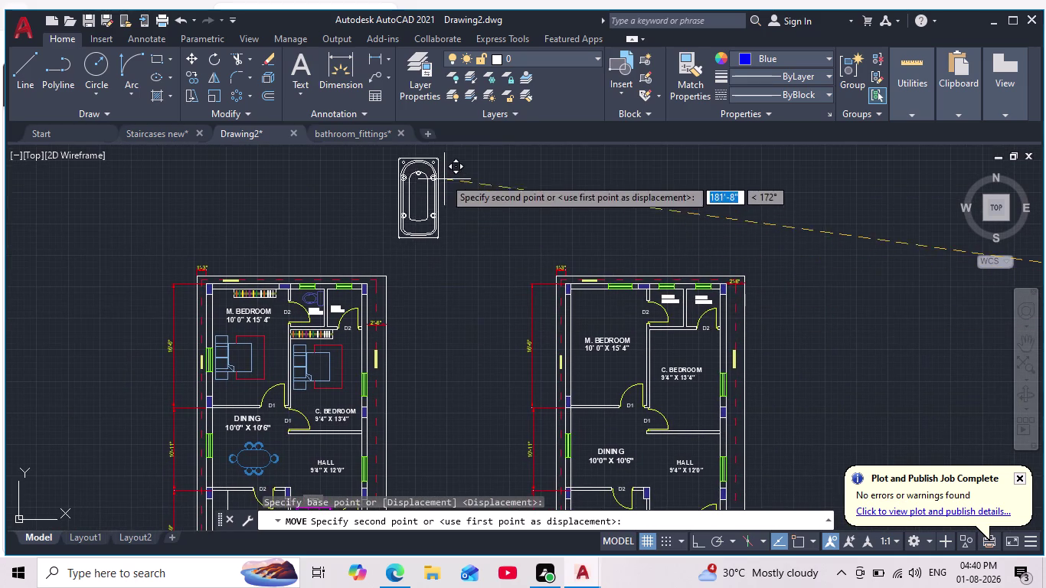
middle_drag(443, 185, 454, 270)
click(455, 256)
key(Escape)
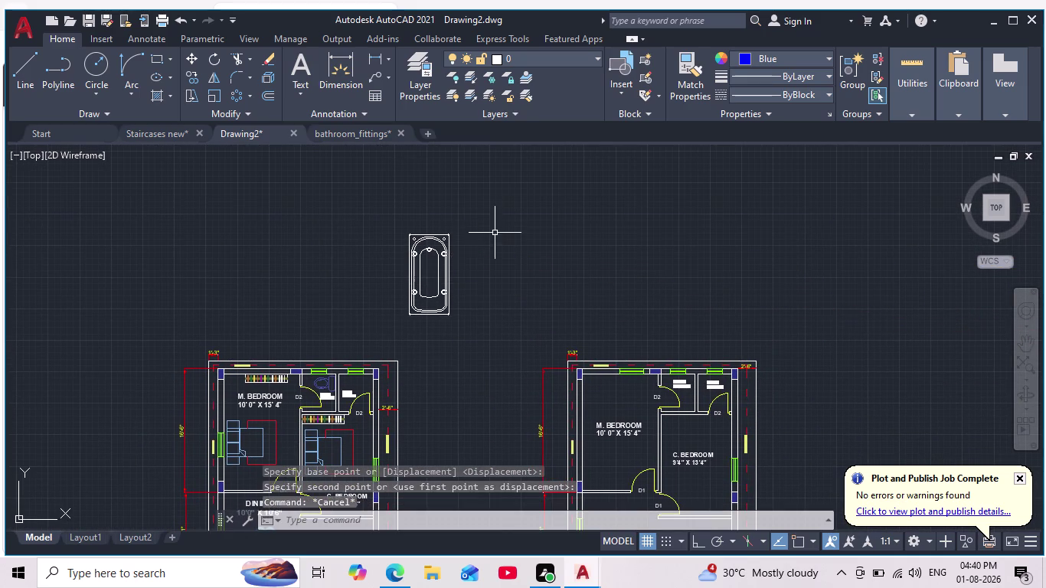
Rotate the bathtub about a pivot point so it lies horizontally.
click(501, 215)
click(379, 324)
click(214, 59)
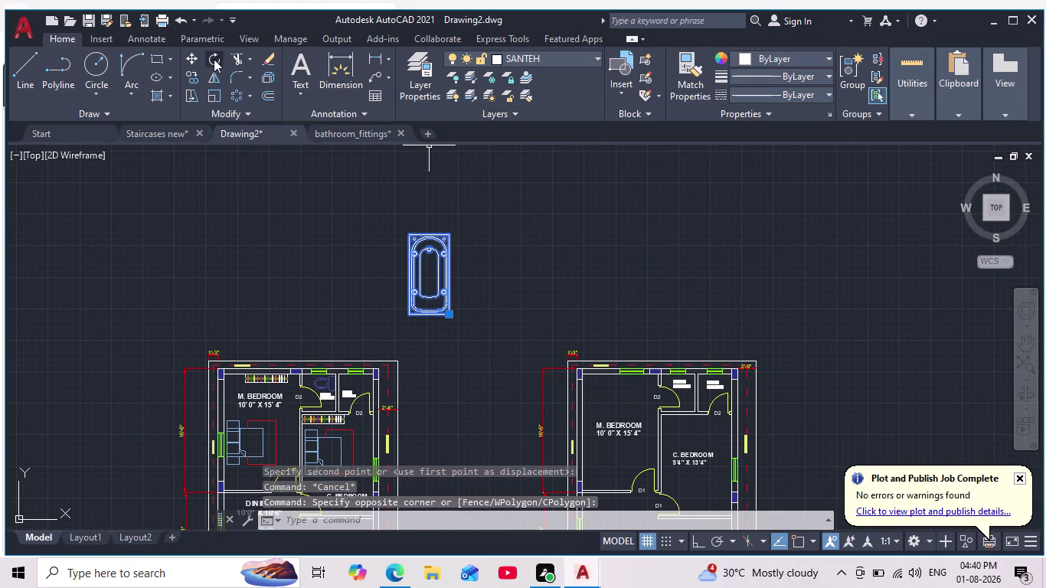
click(379, 210)
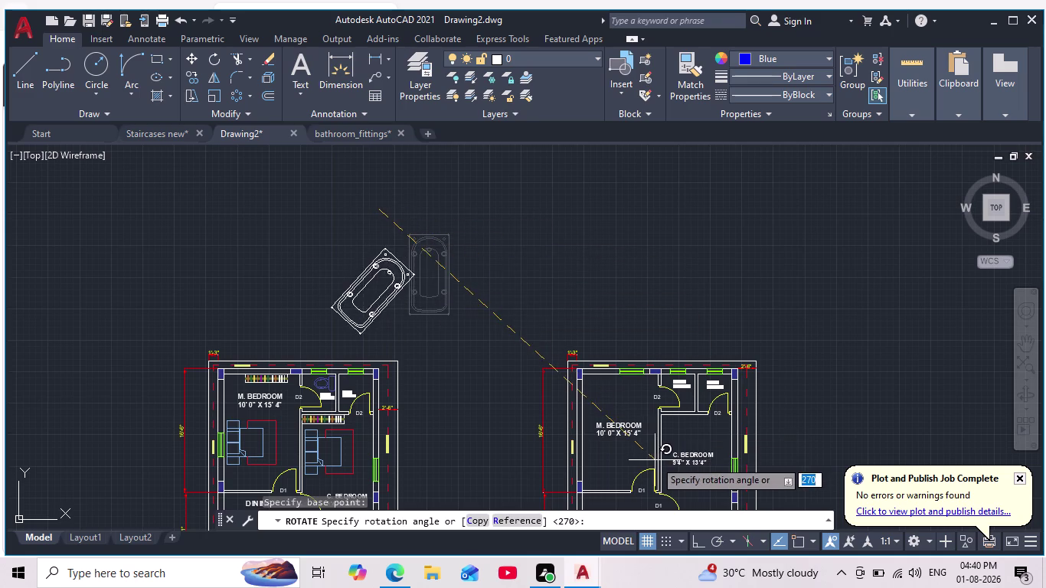
key(Escape)
drag(522, 206, 520, 221)
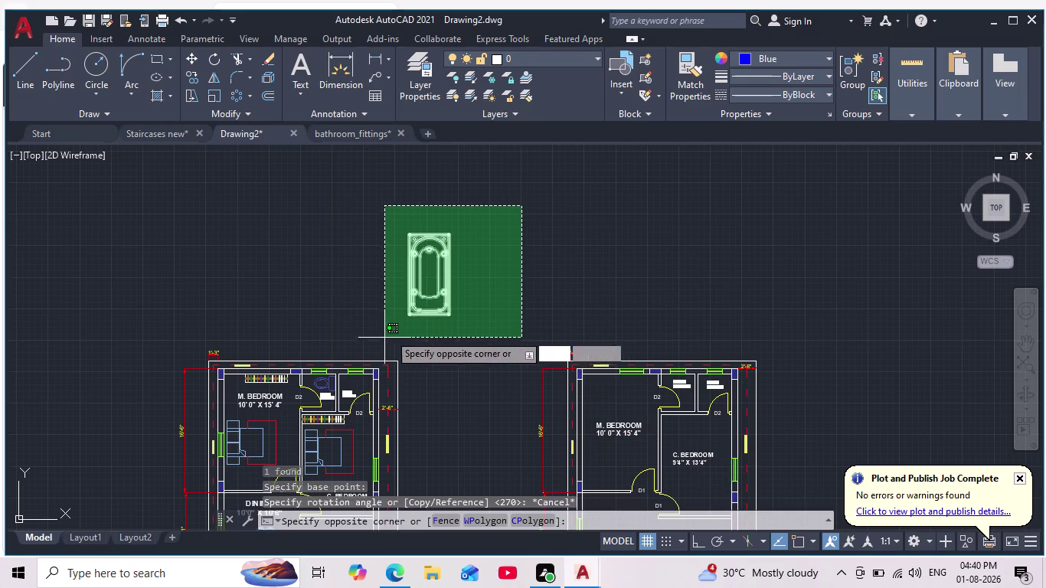
click(392, 333)
click(215, 60)
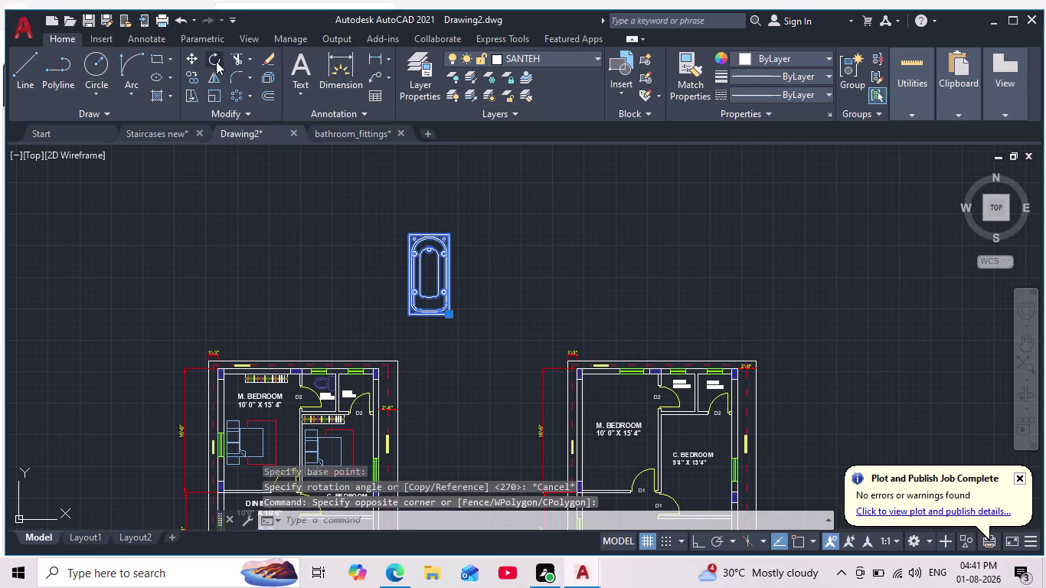
click(698, 545)
click(507, 254)
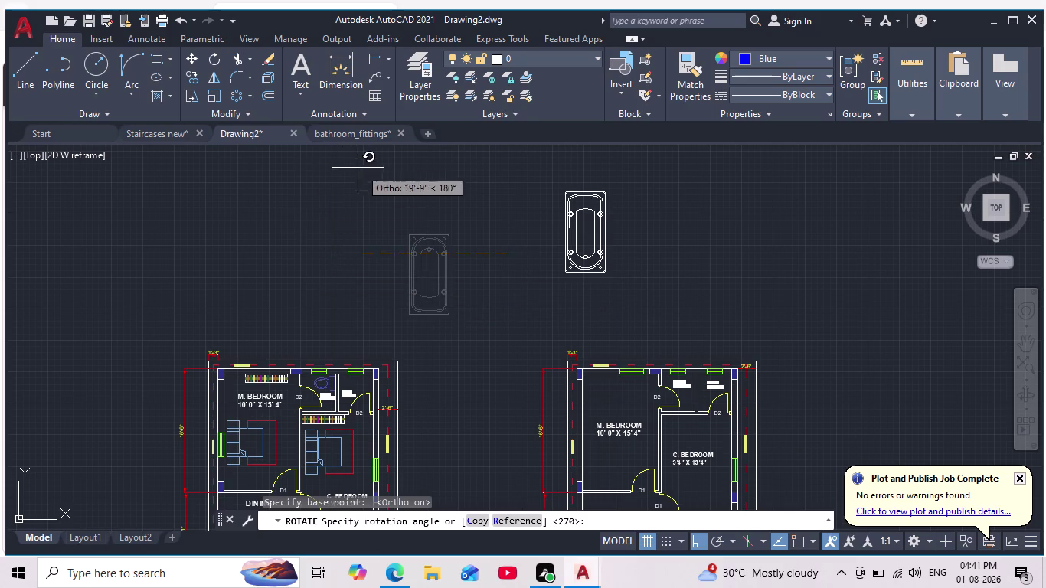
middle_drag(393, 182, 380, 270)
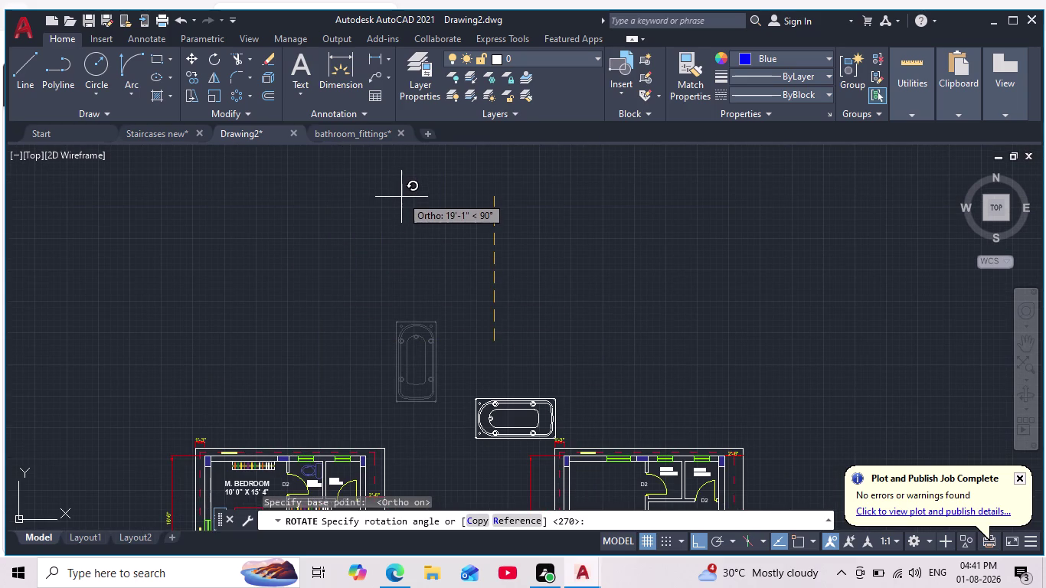
click(401, 197)
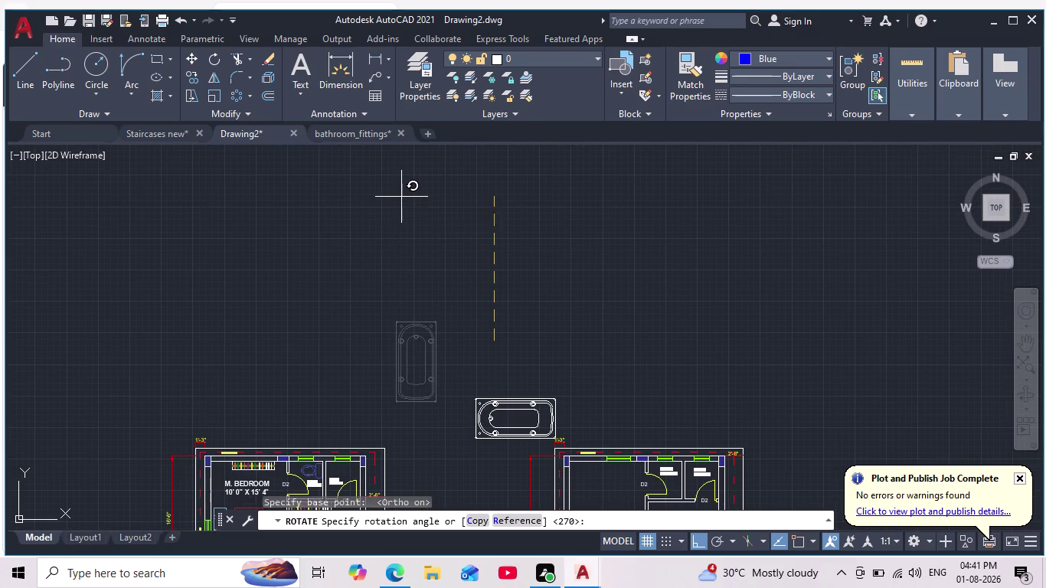
middle_drag(563, 439, 524, 275)
Confirm the bathtub's horizontal rotation and close the colour dropdown without changing it.
click(507, 240)
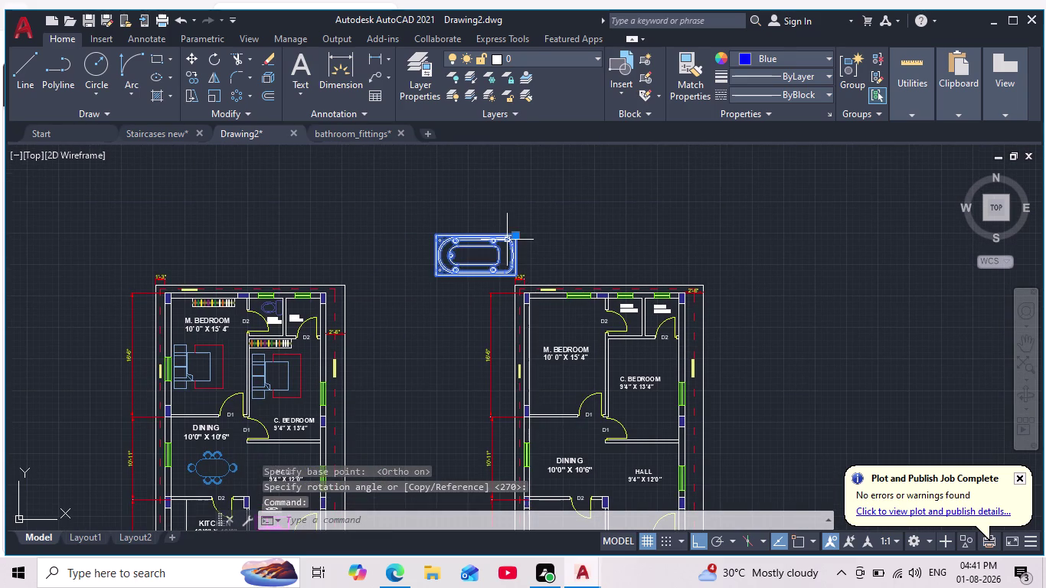
middle_drag(515, 239, 529, 291)
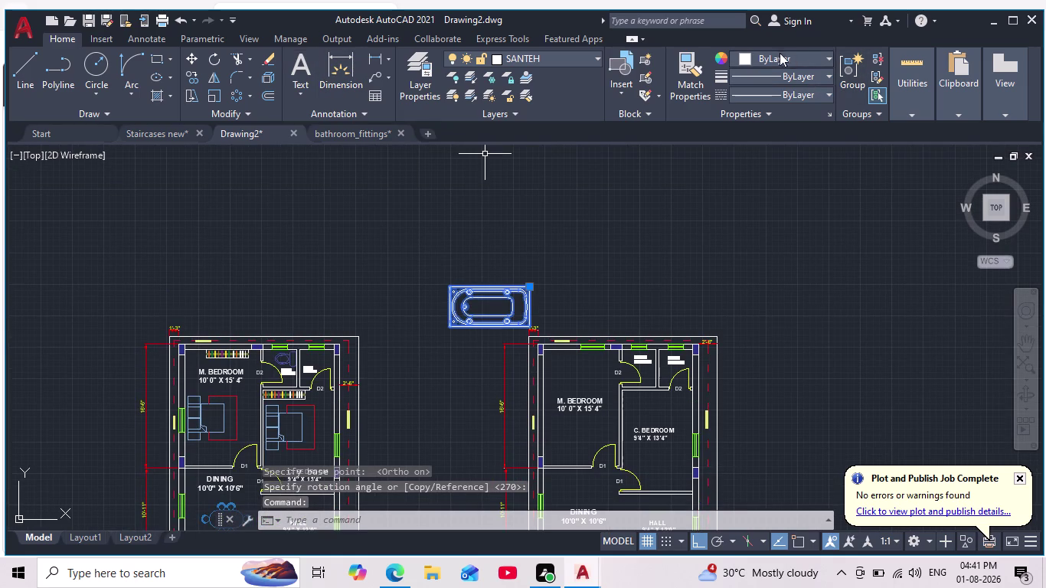
click(750, 57)
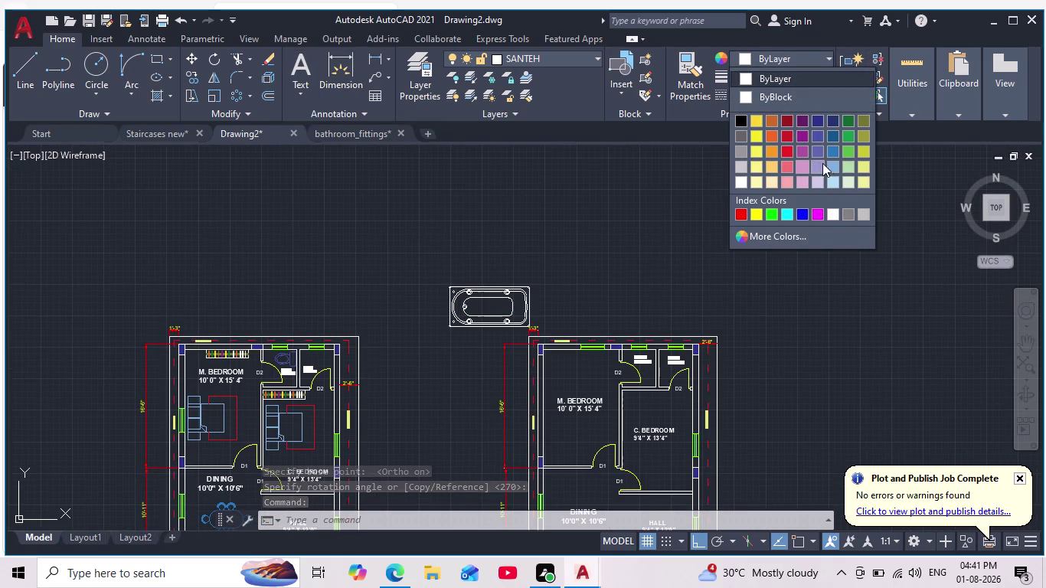
scroll(up, 3)
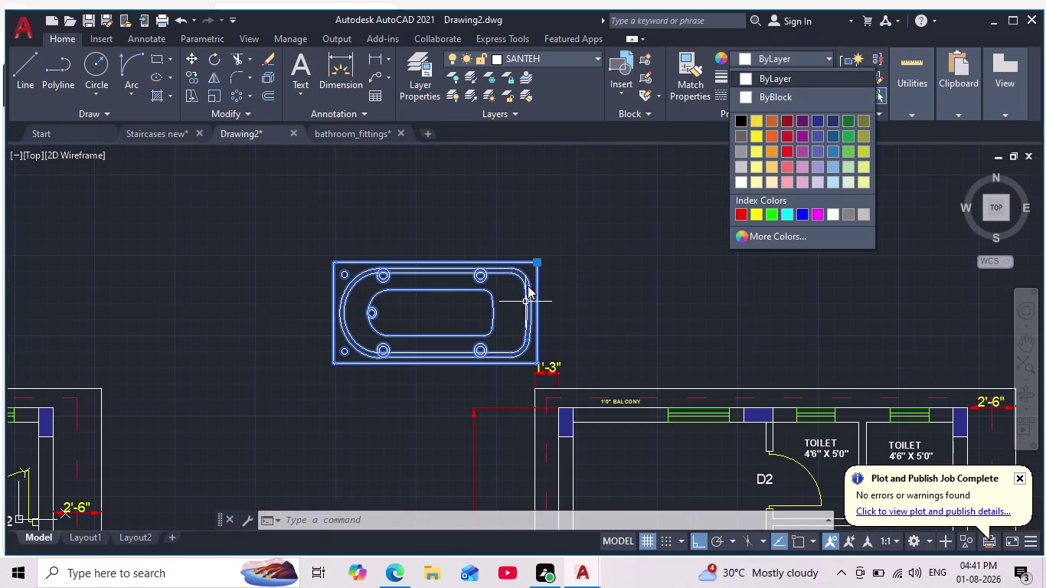
click(268, 75)
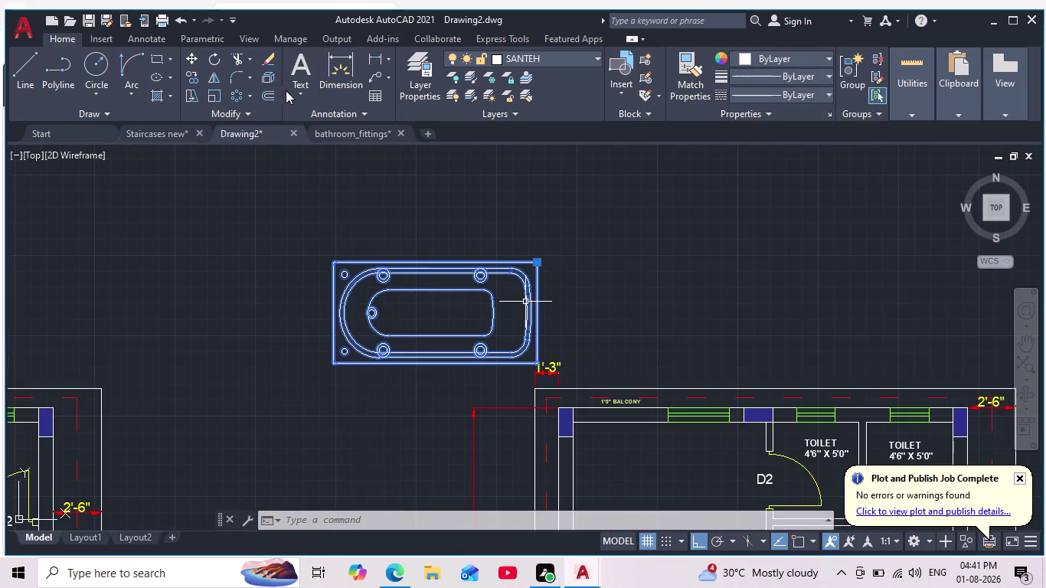
Explode the bathtub block into separate pieces.
click(265, 78)
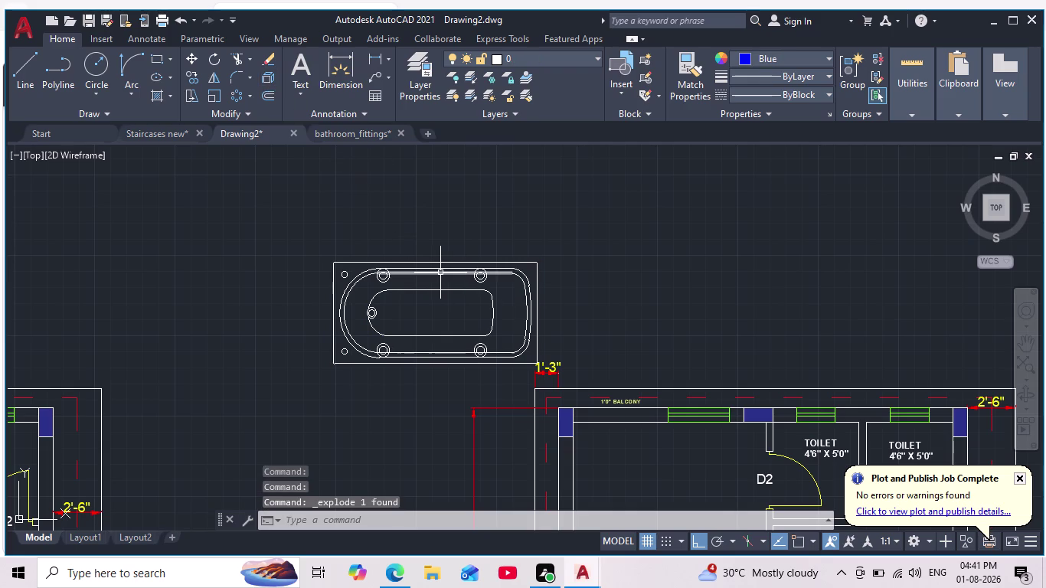
middle_click(535, 249)
scroll(down, 3)
scroll(up, 3)
middle_drag(540, 302, 560, 298)
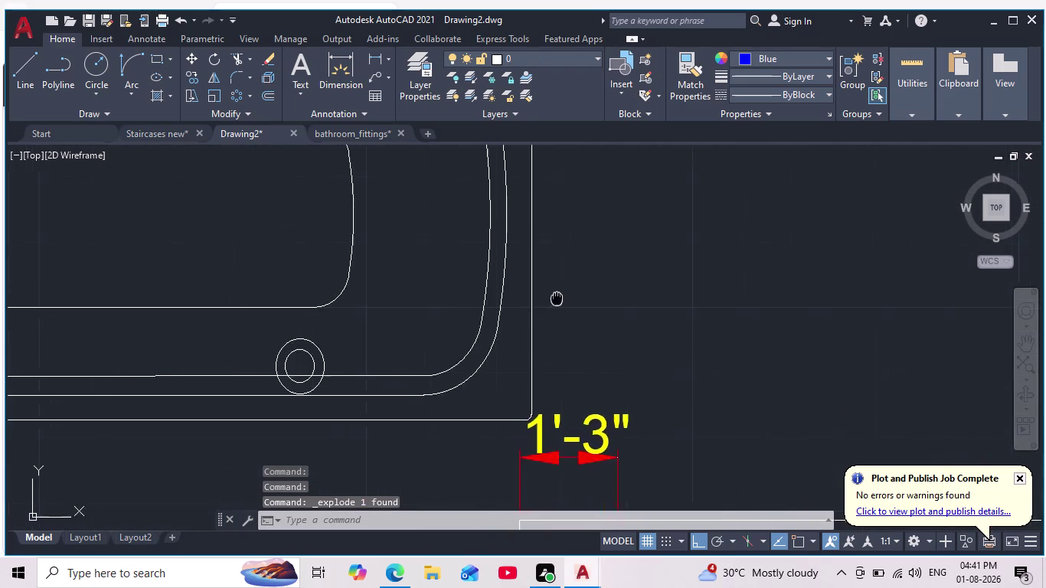
middle_drag(560, 297, 578, 282)
scroll(down, 3)
Window-select all the exploded bathtub pieces.
drag(607, 183, 600, 186)
click(193, 316)
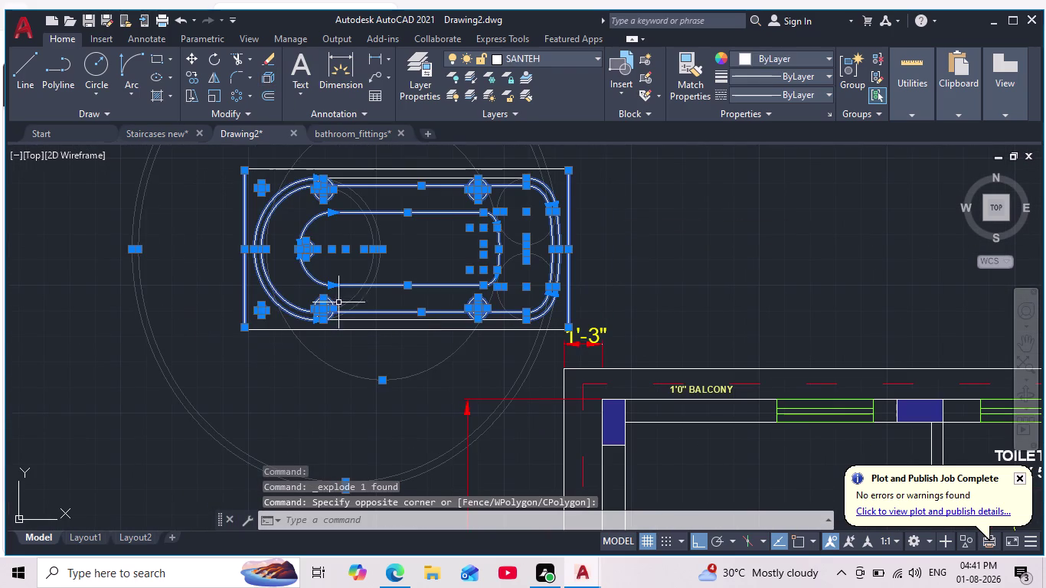
scroll(down, 3)
scroll(up, 3)
drag(522, 262, 494, 271)
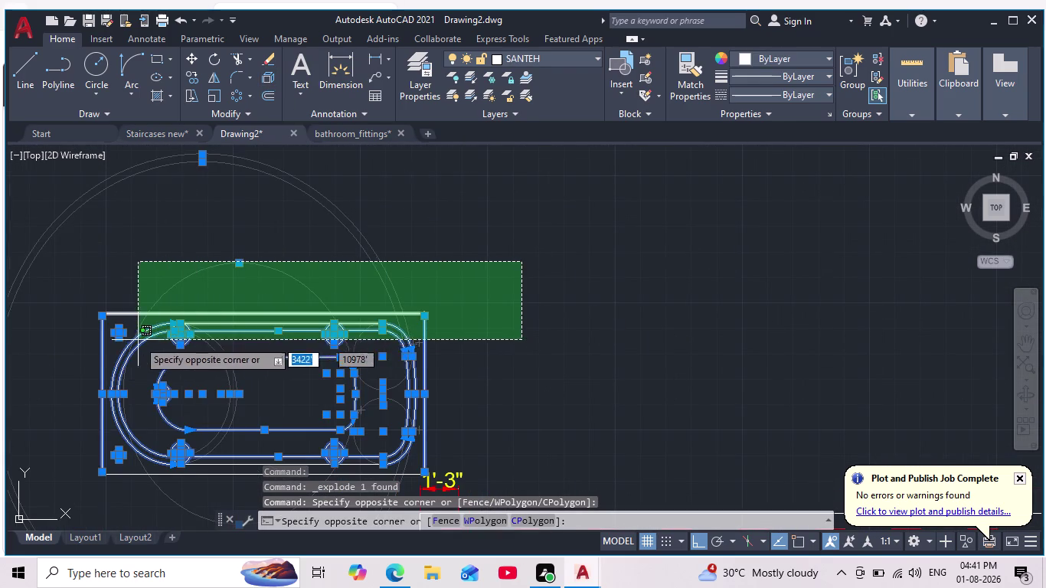
click(62, 368)
scroll(down, 3)
middle_drag(316, 333, 628, 244)
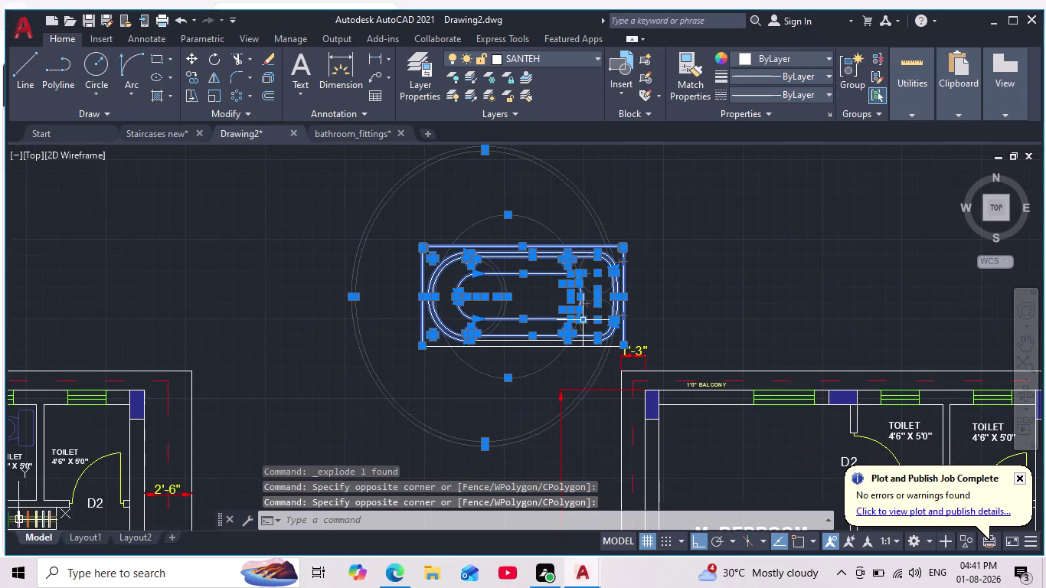
scroll(up, 3)
click(573, 390)
click(326, 318)
scroll(down, 3)
Group the bathtub pieces and colour the group cyan.
click(852, 75)
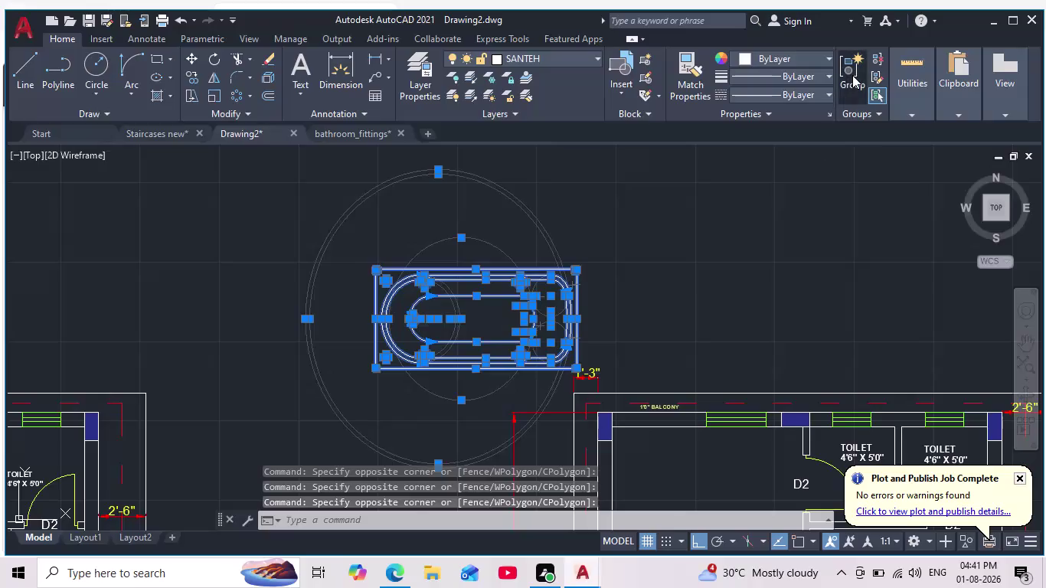
click(575, 268)
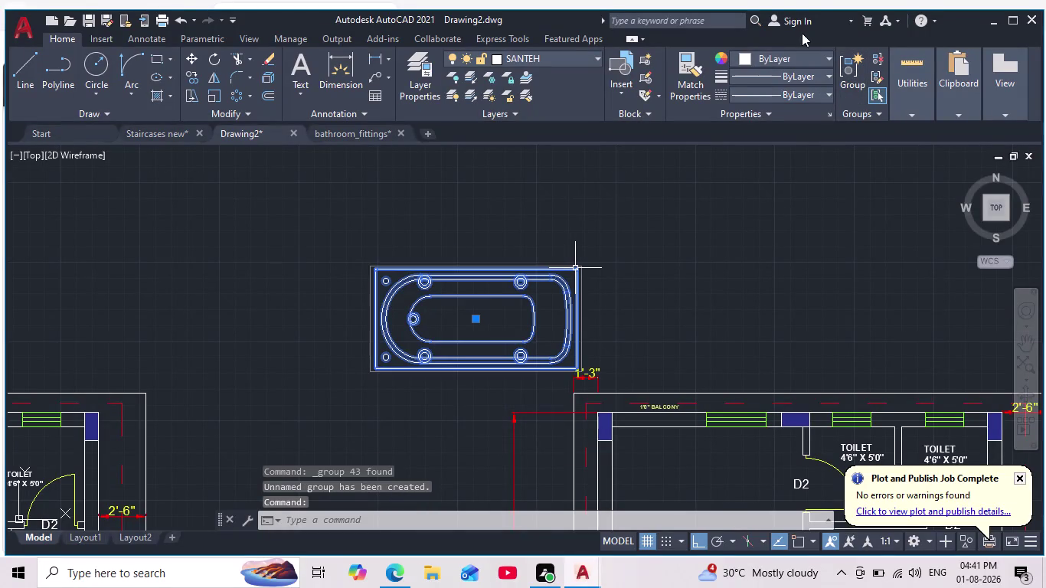
click(747, 62)
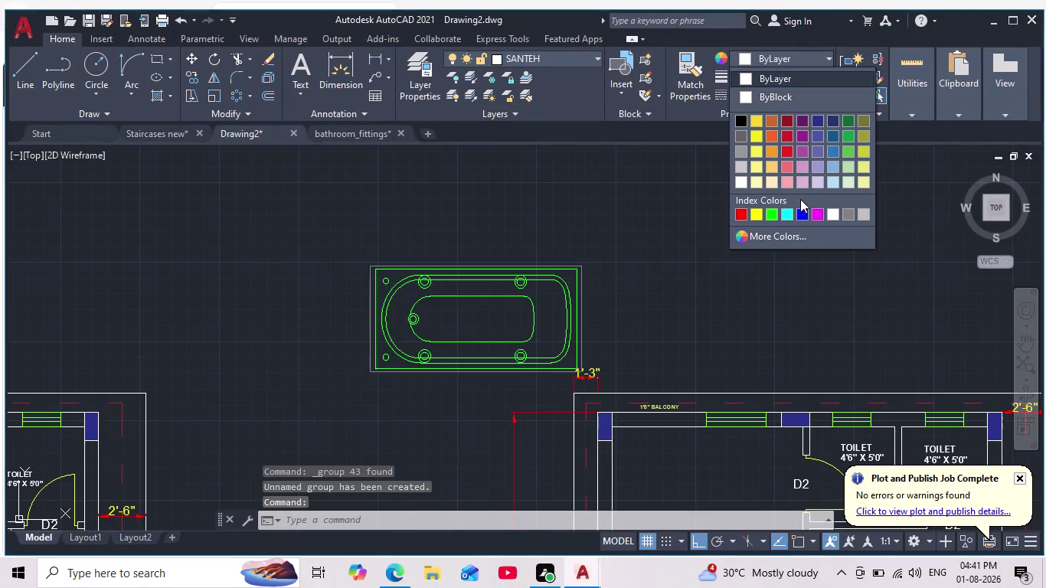
click(788, 215)
key(Escape)
Reselect the grouped bathtub and begin scaling it down.
scroll(down, 3)
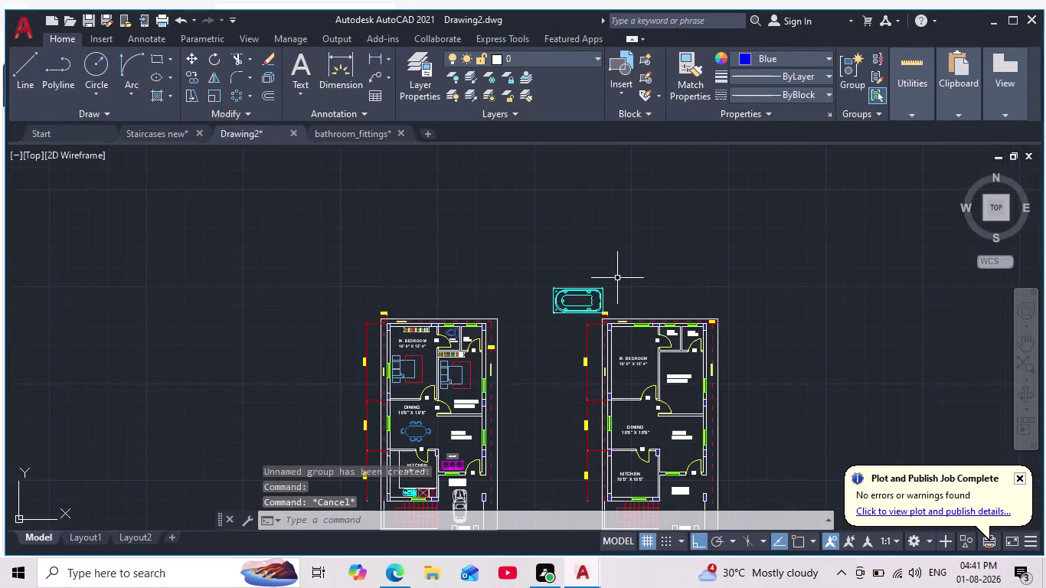
scroll(up, 3)
click(687, 181)
click(357, 277)
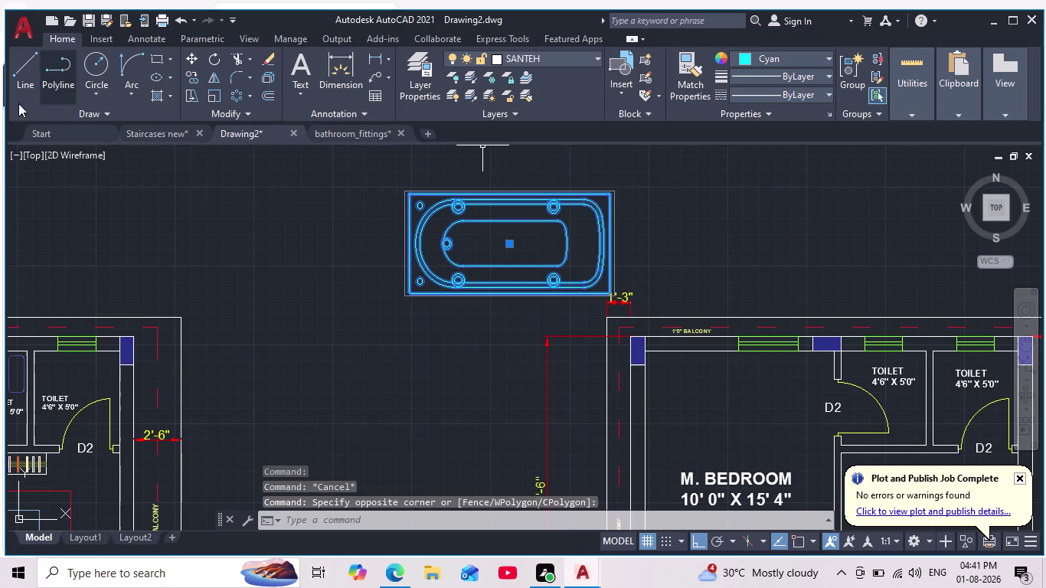
click(212, 95)
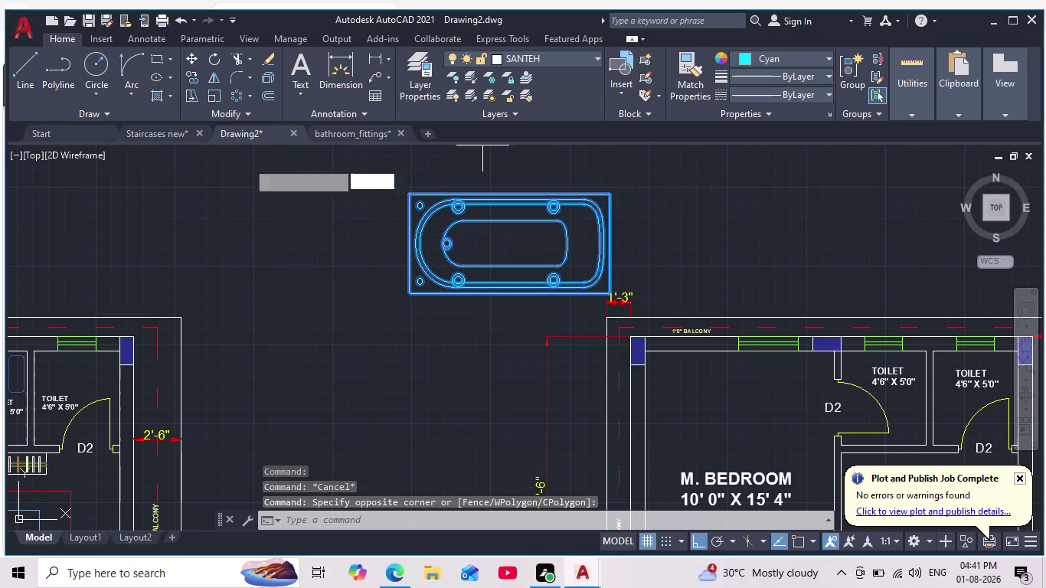
click(393, 294)
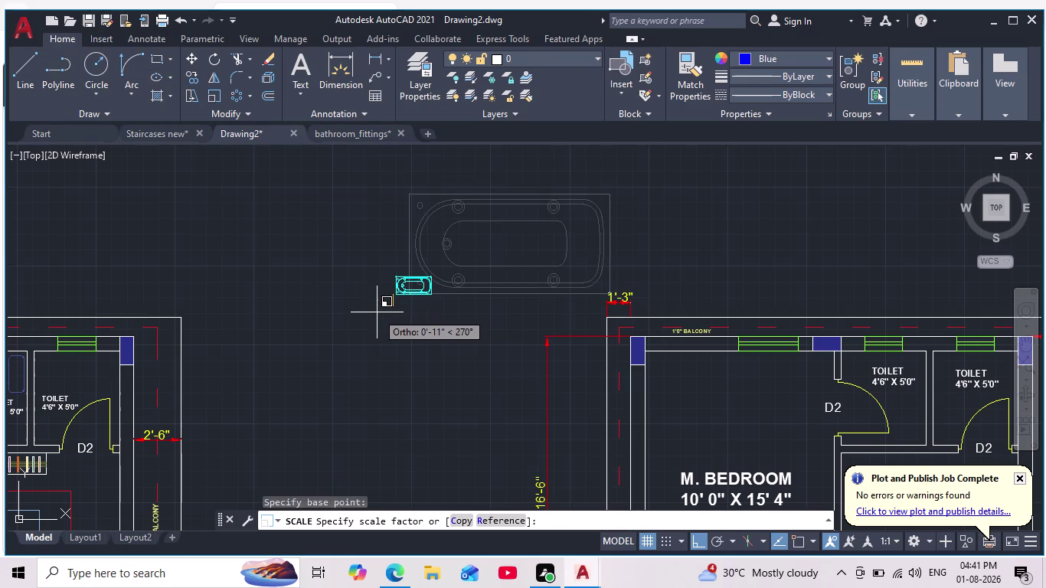
Confirm the small scale factor so the cyan bathtub becomes much smaller.
click(376, 312)
scroll(down, 3)
middle_drag(443, 280, 491, 277)
scroll(up, 3)
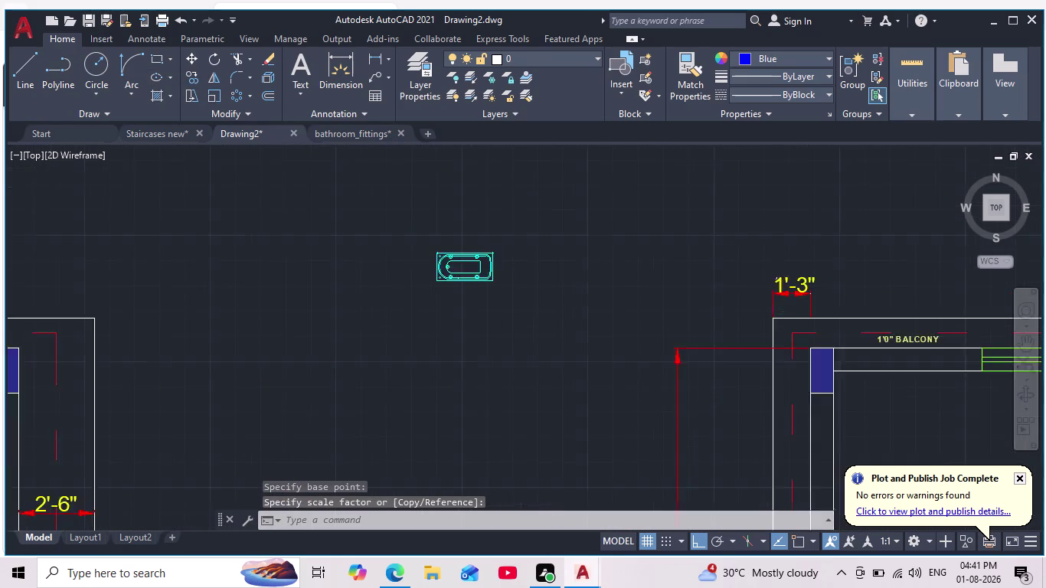
Move the shrunken bathtub into the 4'6" X 5'0" second toilet room.
drag(533, 202, 535, 215)
click(325, 316)
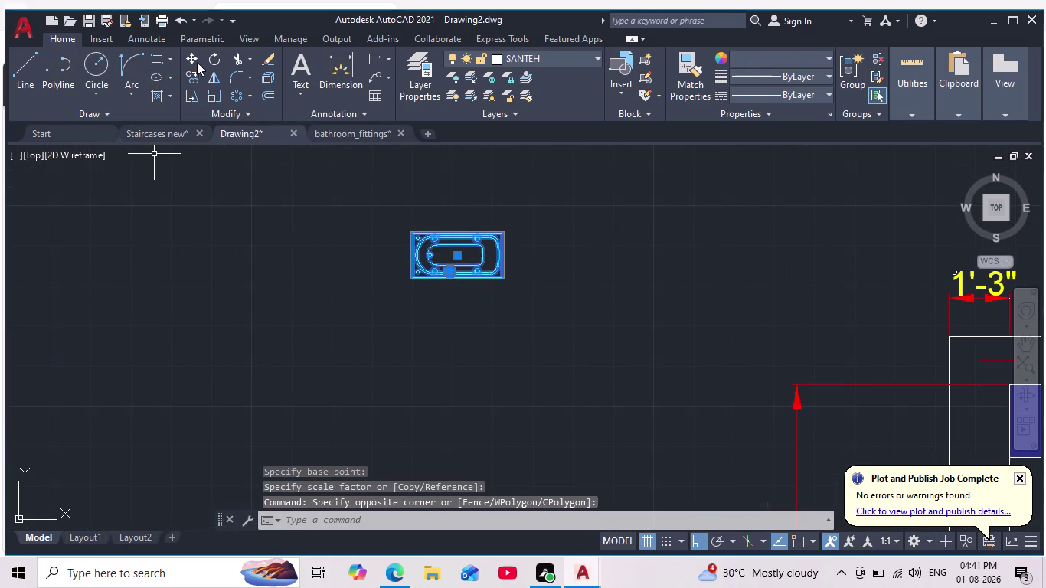
click(195, 58)
click(461, 255)
middle_drag(416, 309, 502, 309)
scroll(down, 3)
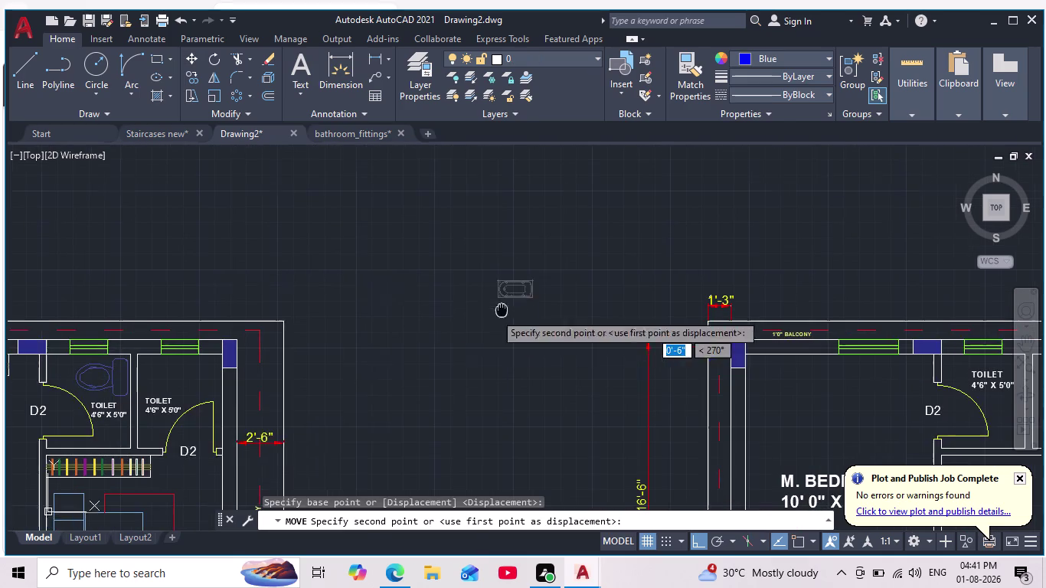
click(699, 551)
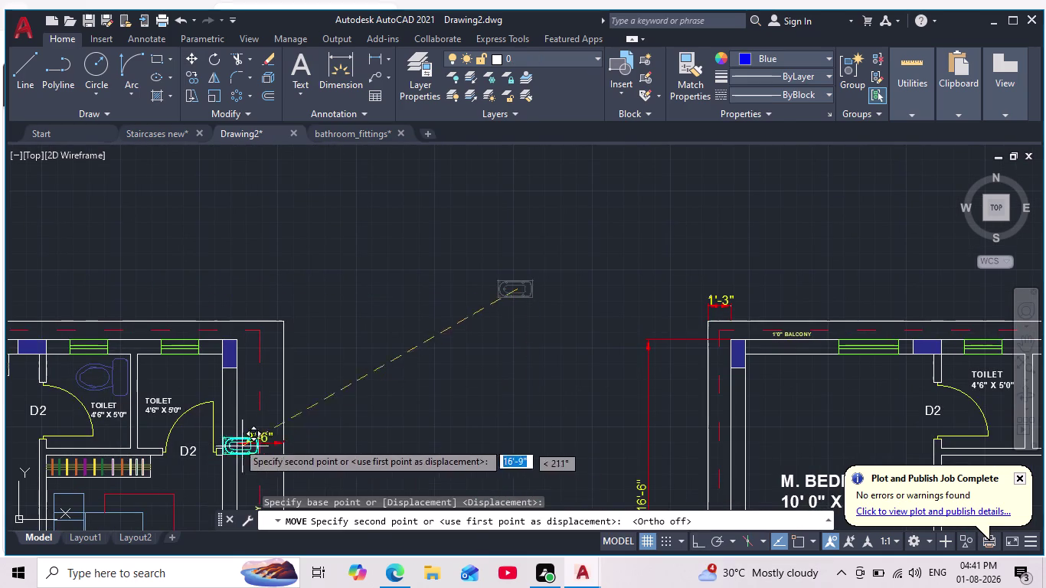
scroll(up, 3)
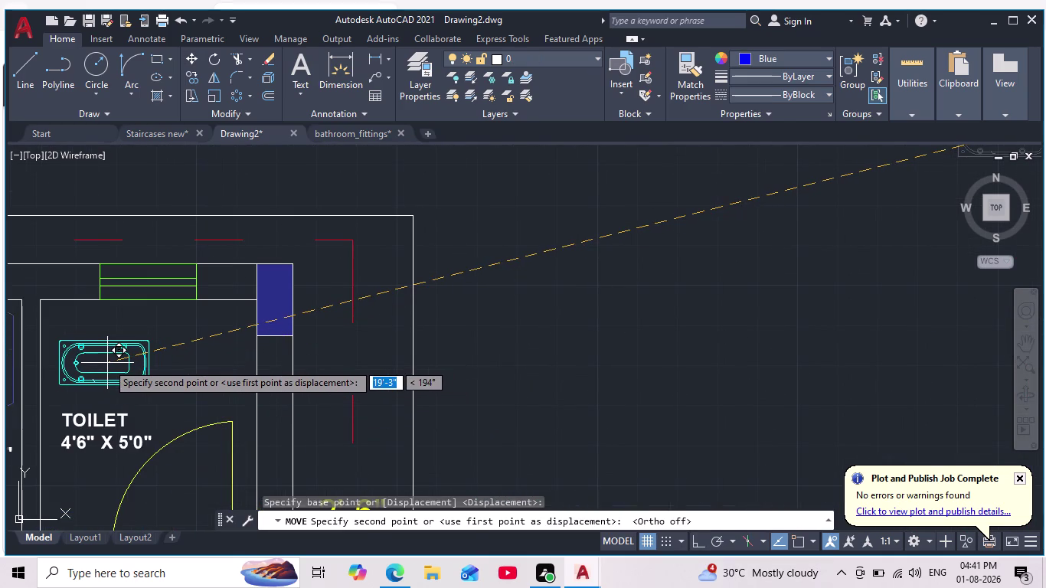
click(107, 358)
key(Escape)
scroll(down, 3)
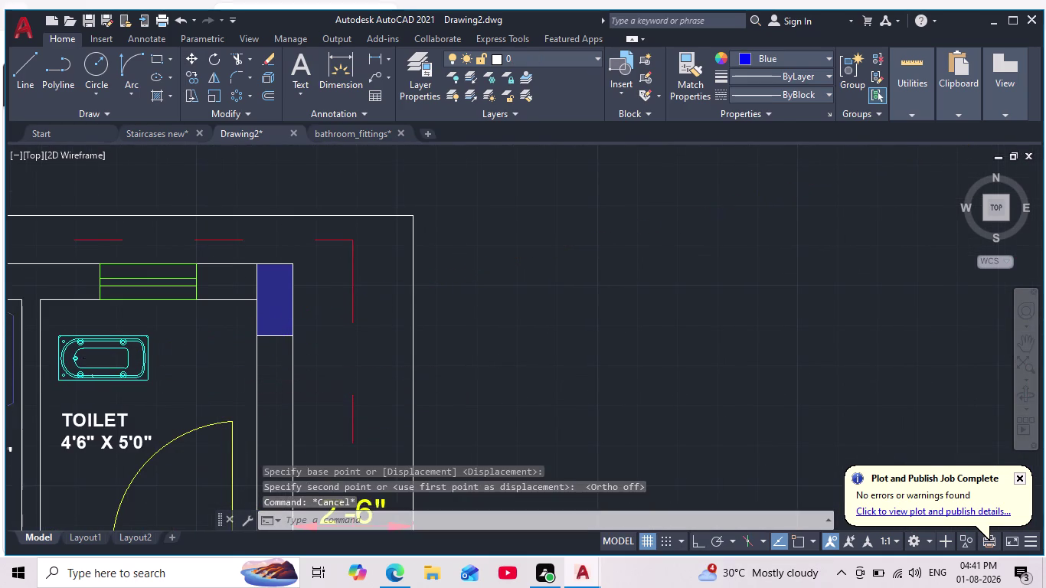
scroll(down, 3)
middle_drag(267, 370, 391, 282)
scroll(down, 3)
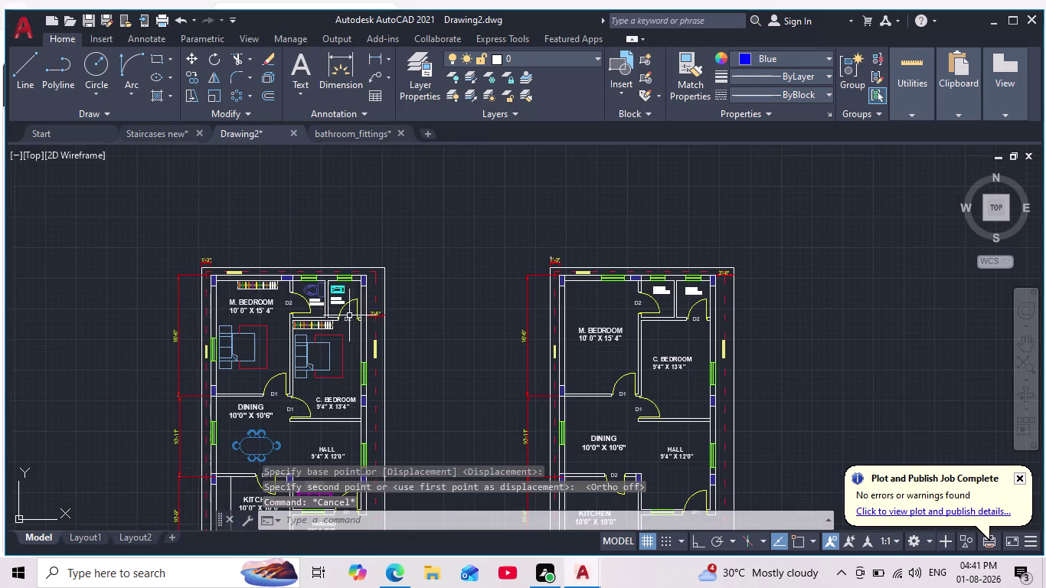
middle_drag(358, 337, 389, 287)
scroll(down, 3)
scroll(up, 3)
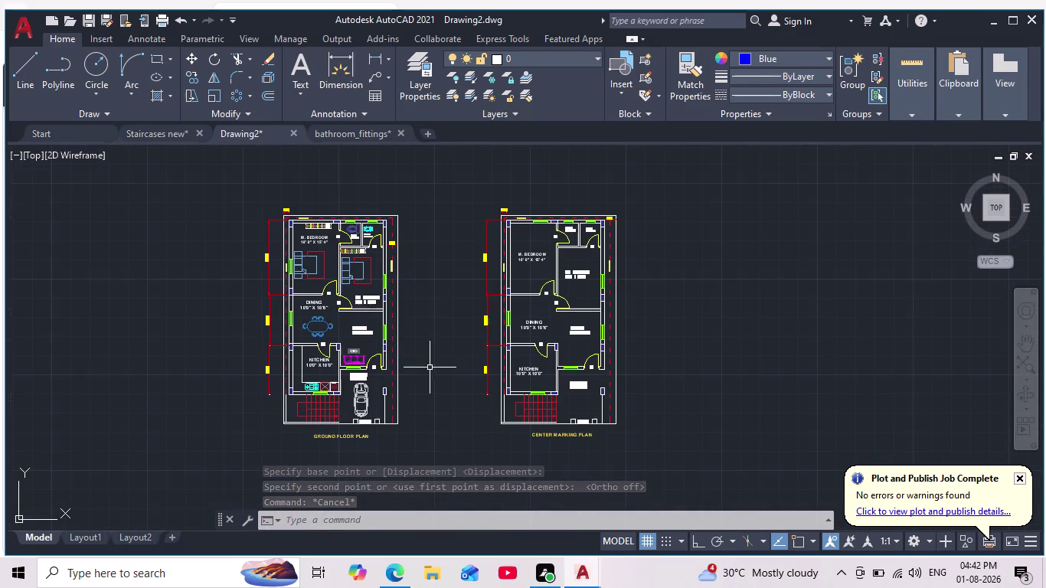
middle_drag(431, 370, 421, 363)
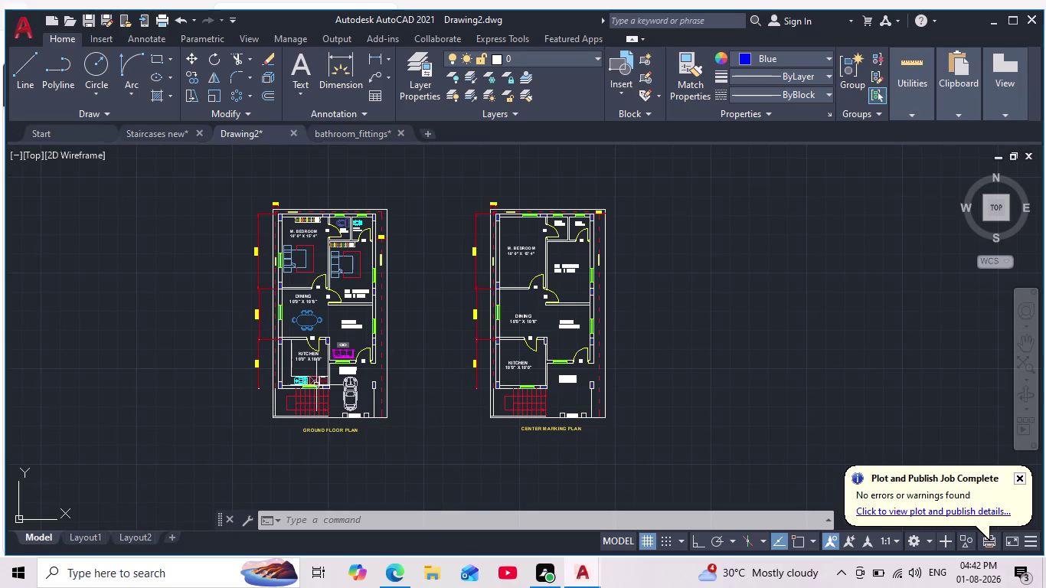
scroll(up, 3)
middle_drag(348, 337, 452, 427)
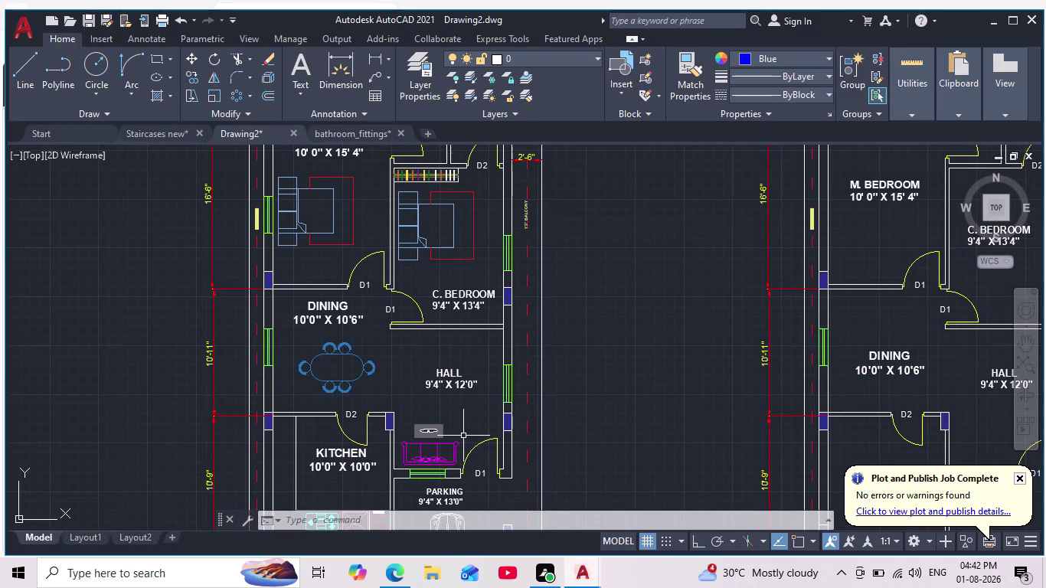
key(Escape)
key(Escape)
middle_drag(453, 382, 455, 330)
scroll(down, 3)
middle_drag(445, 333, 451, 357)
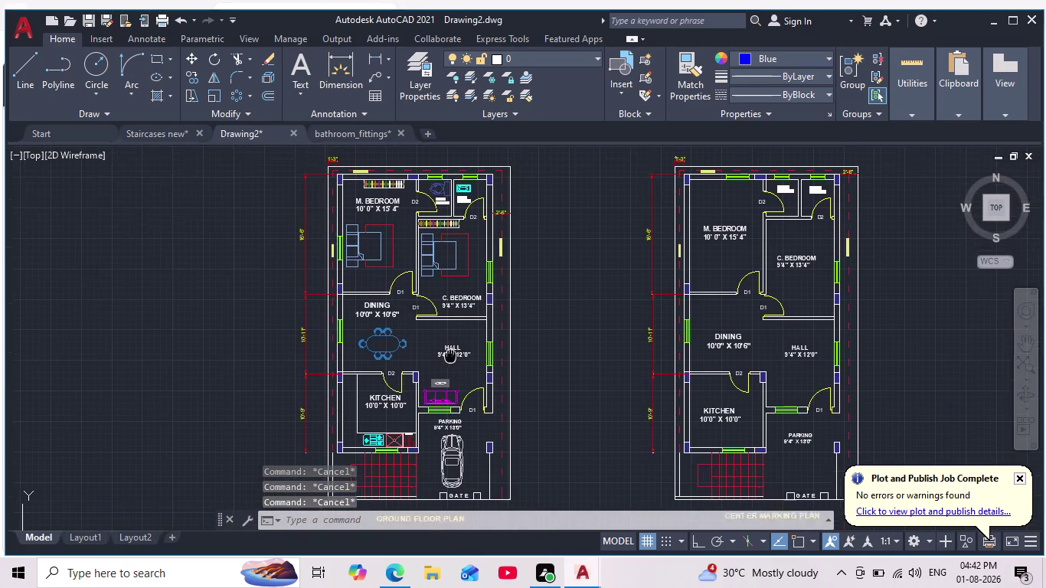
middle_drag(450, 357, 455, 377)
scroll(down, 3)
scroll(up, 3)
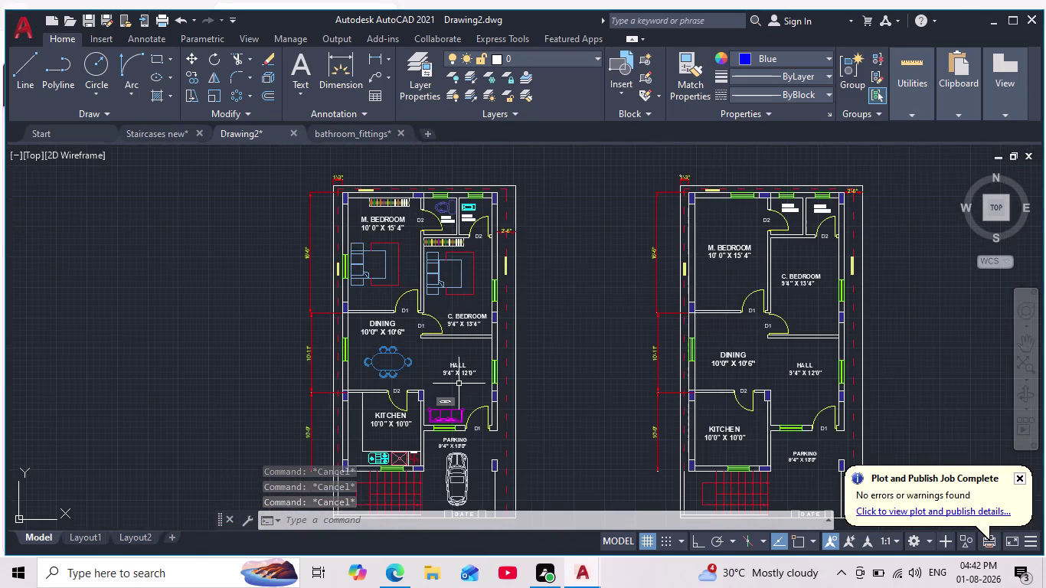
middle_drag(455, 364, 453, 310)
middle_drag(522, 316, 519, 356)
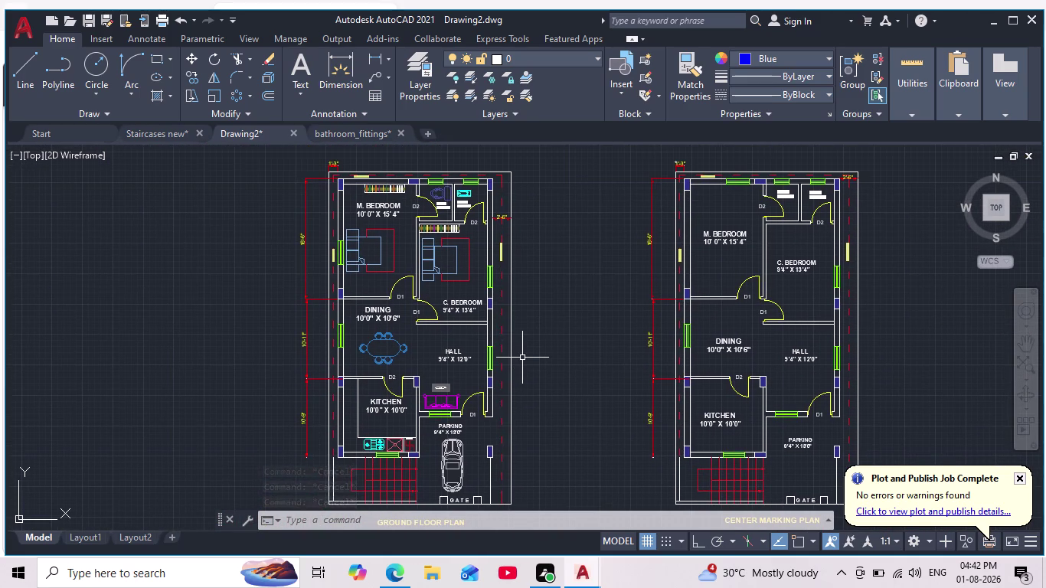
text(MT)
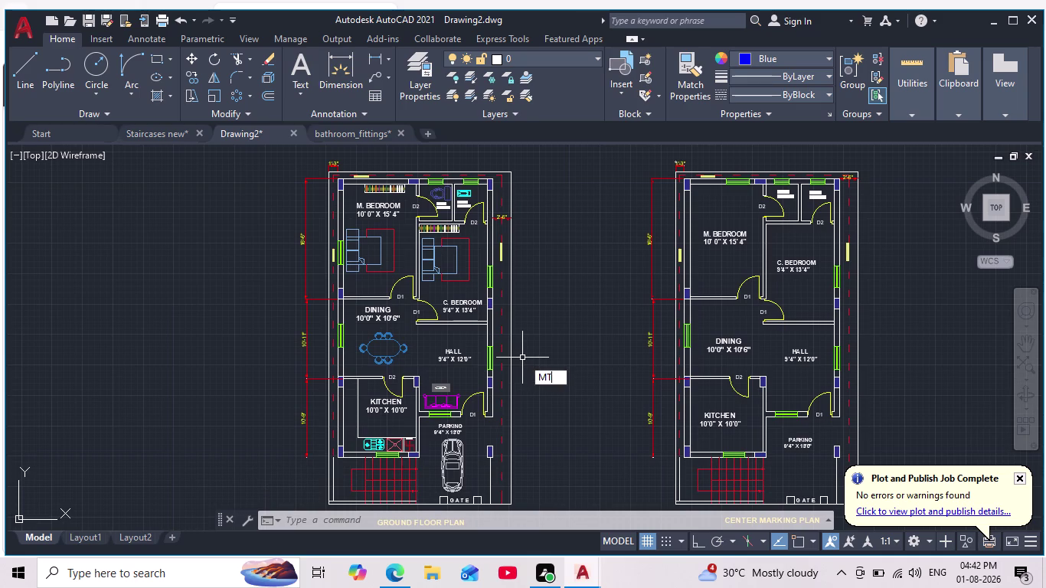
Draw a multiline text box beside the dining room wall.
key(Return)
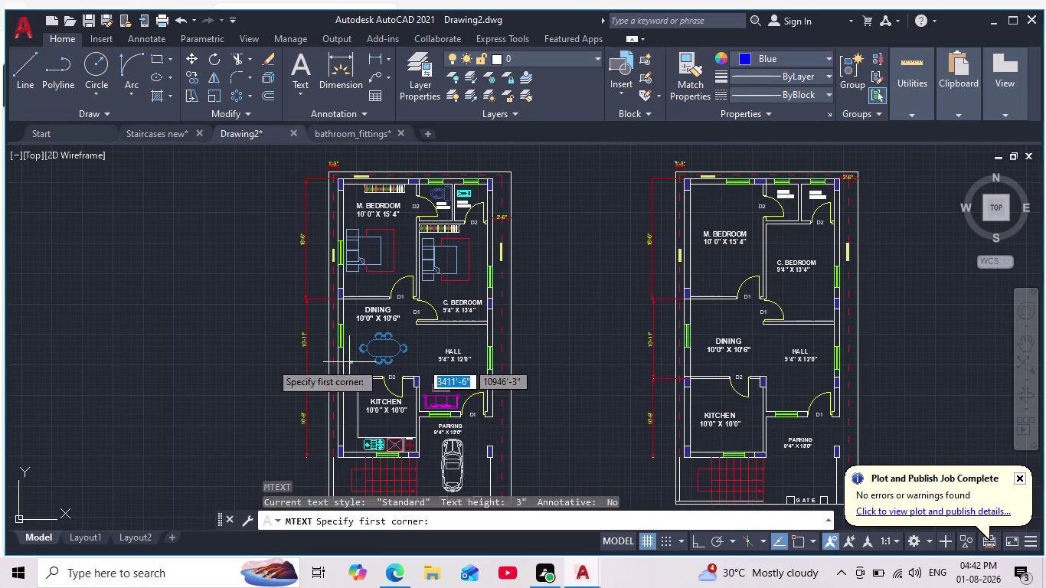
click(182, 342)
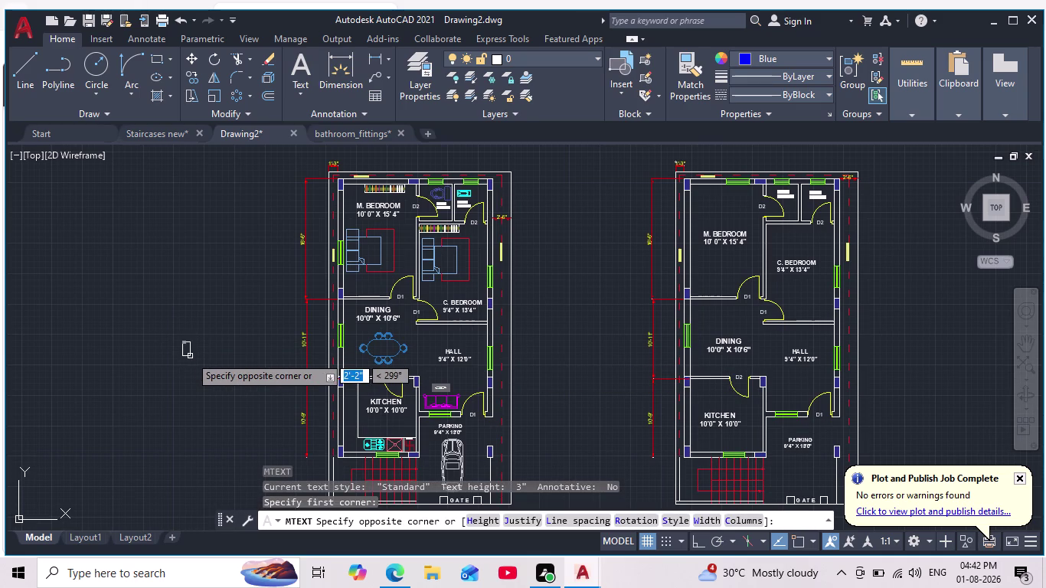
click(196, 358)
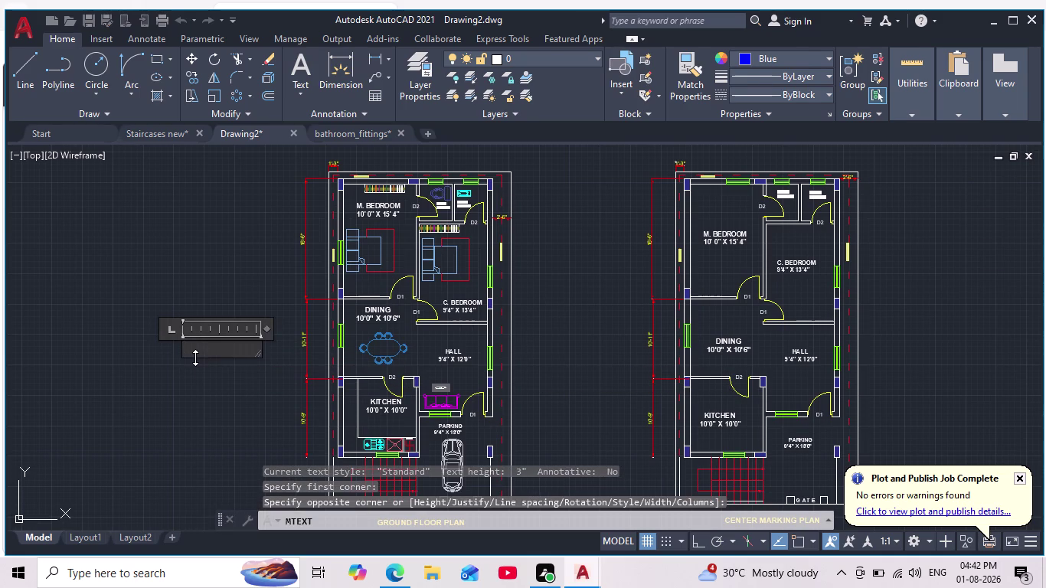
key(w)
key(BackSpace)
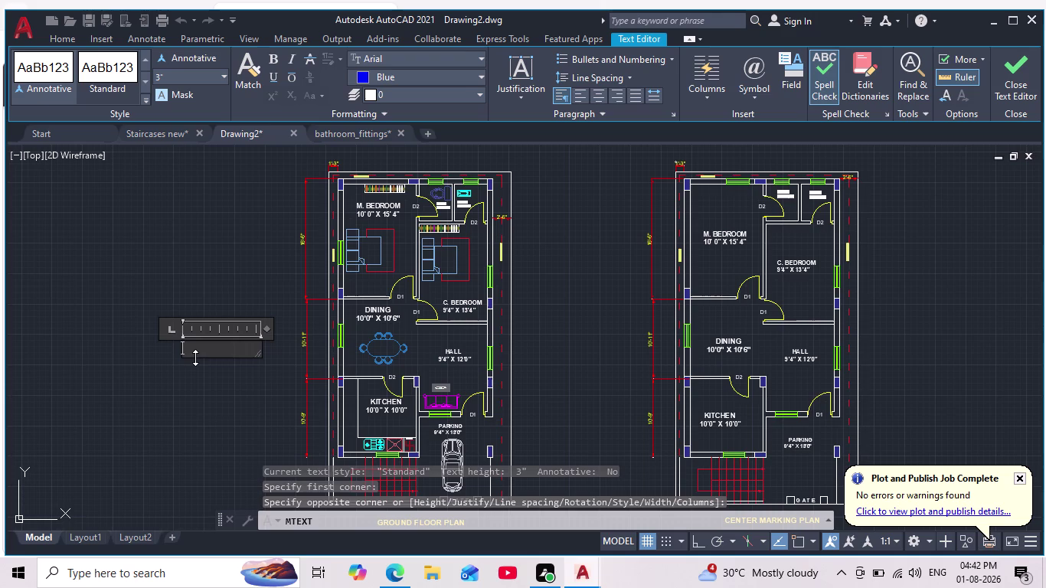
Set the text colour to ByLayer and height to 6", then enter 'W1'.
click(366, 77)
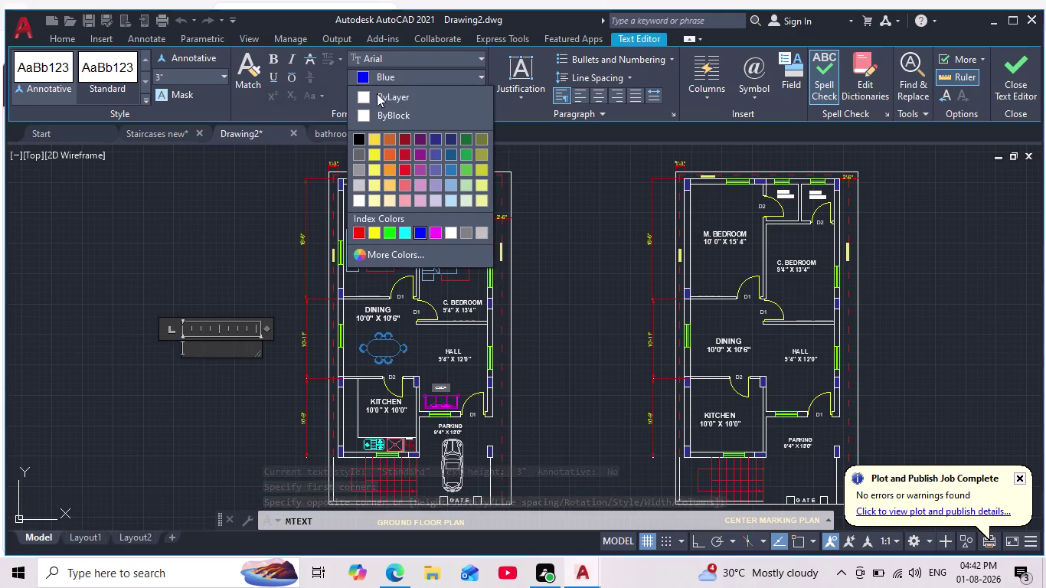
click(374, 93)
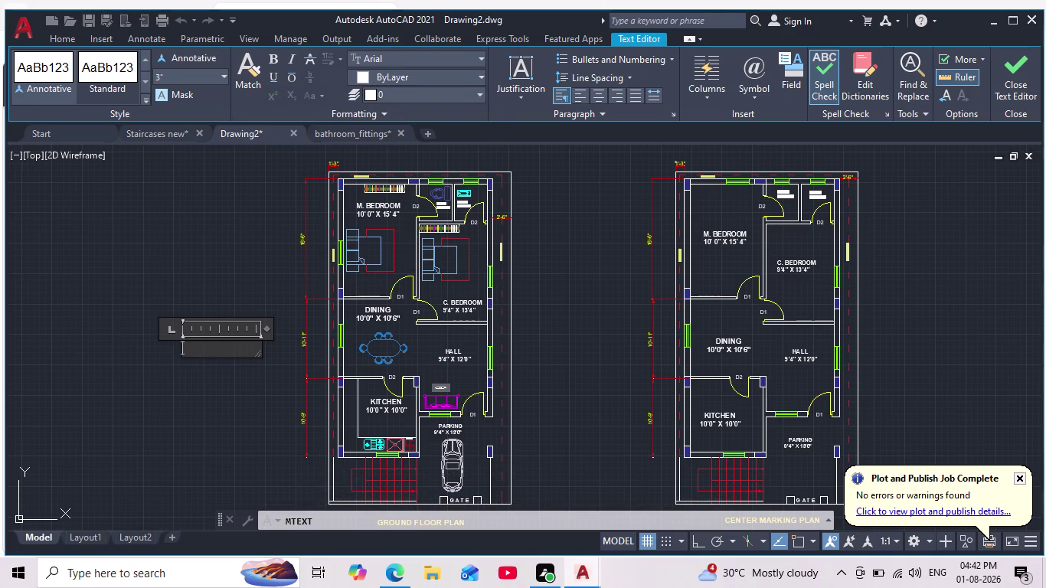
click(174, 74)
key(6)
key(Return)
key(w)
key(1)
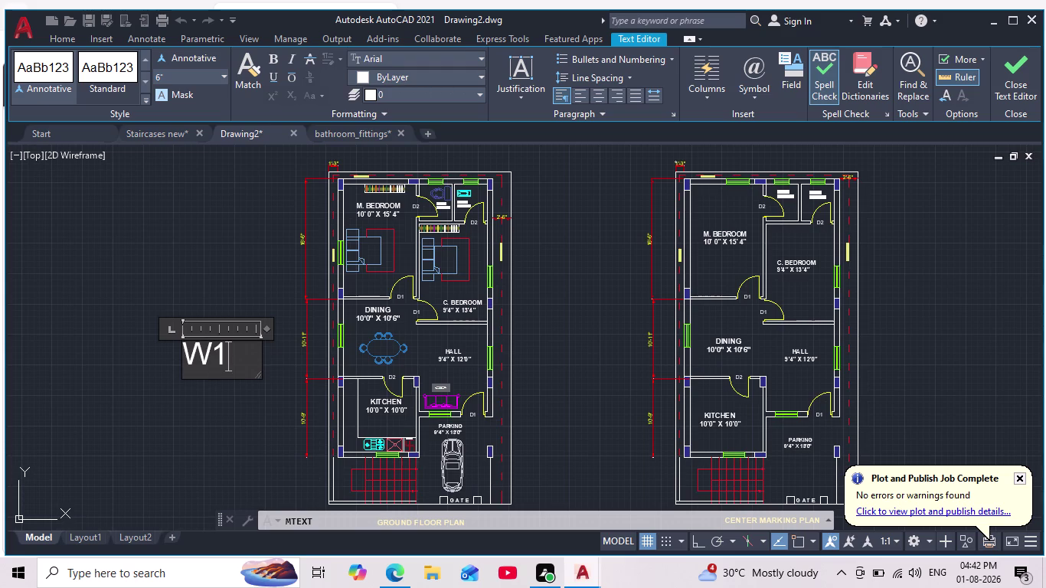
click(264, 275)
scroll(up, 3)
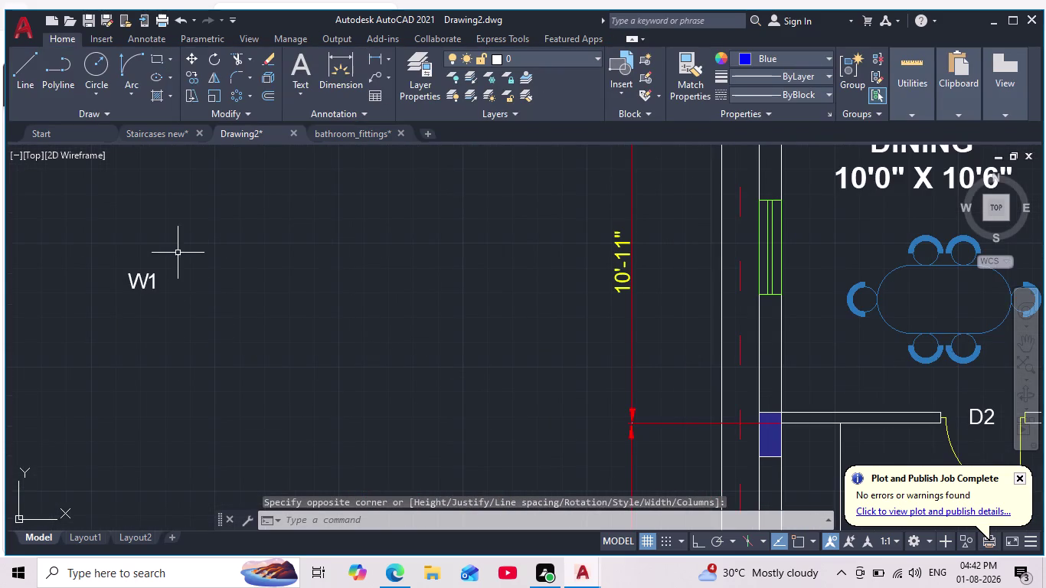
Copy the W1 label to a spot just below it.
click(177, 248)
click(90, 340)
scroll(down, 3)
middle_drag(203, 271, 216, 294)
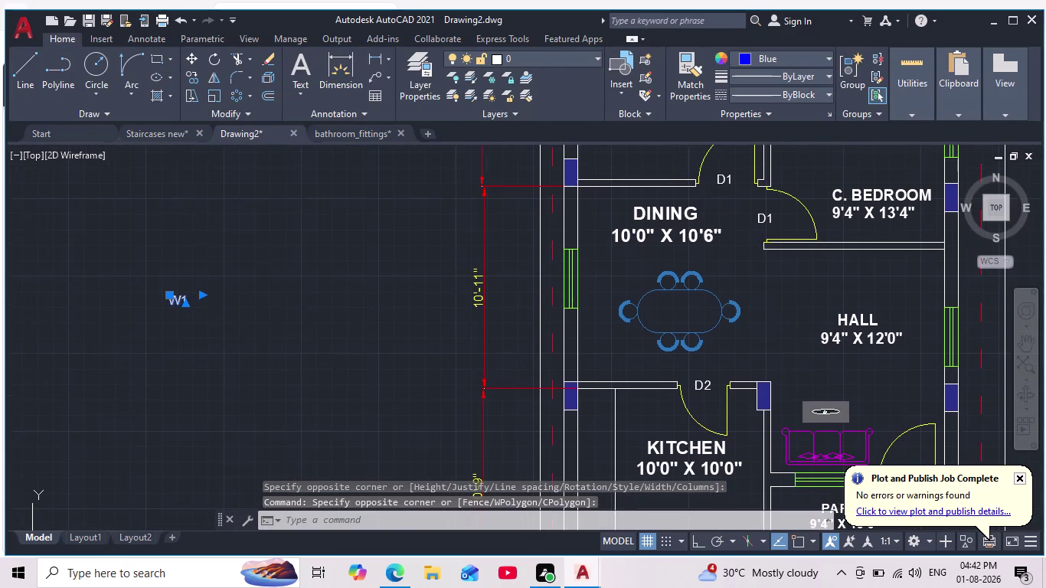
click(195, 75)
click(175, 299)
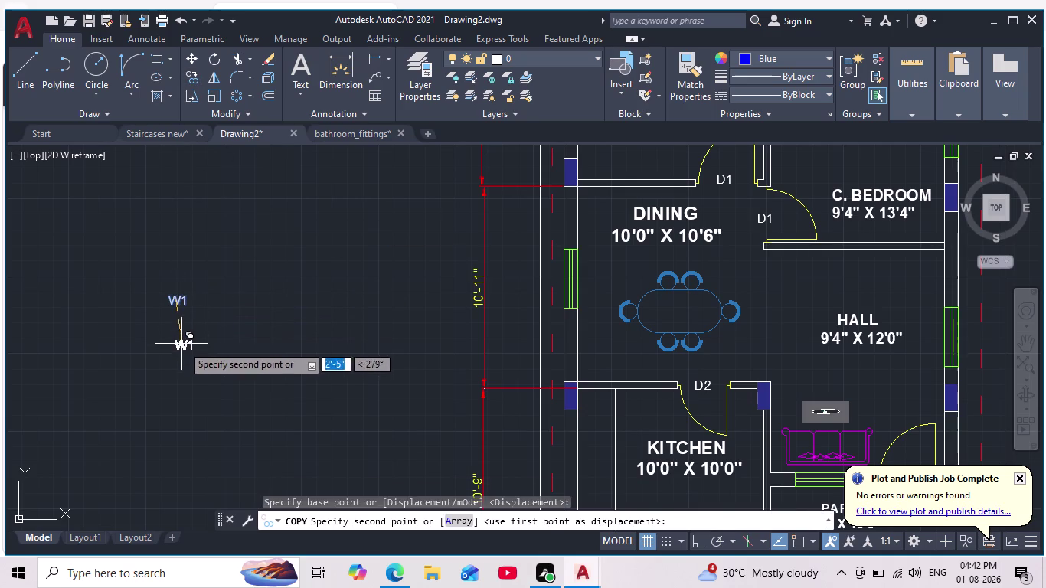
click(181, 354)
key(Escape)
Edit the copied label so it reads 'W2'.
scroll(up, 3)
triple_click(166, 346)
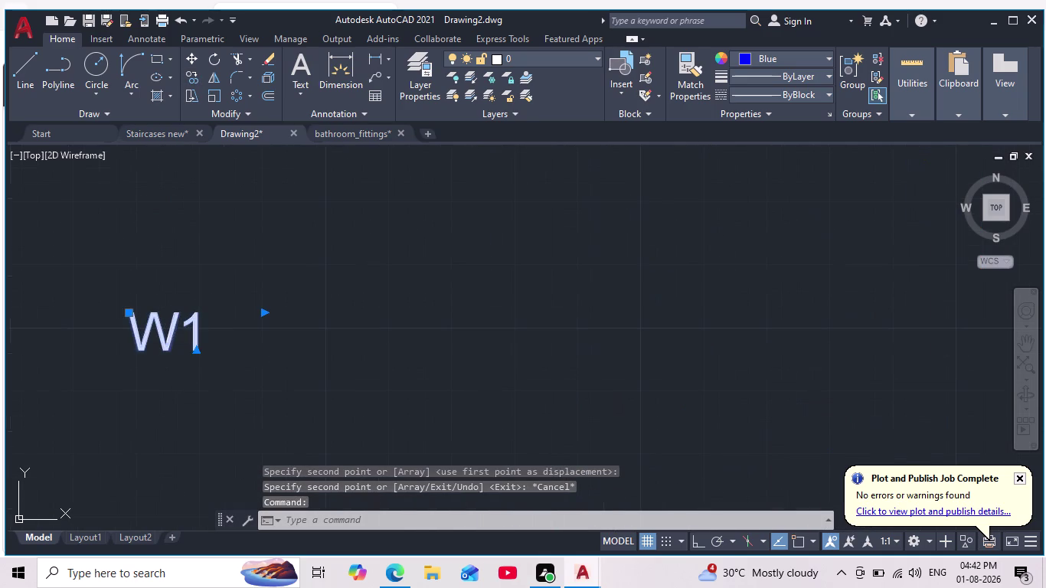
click(203, 352)
key(BackSpace)
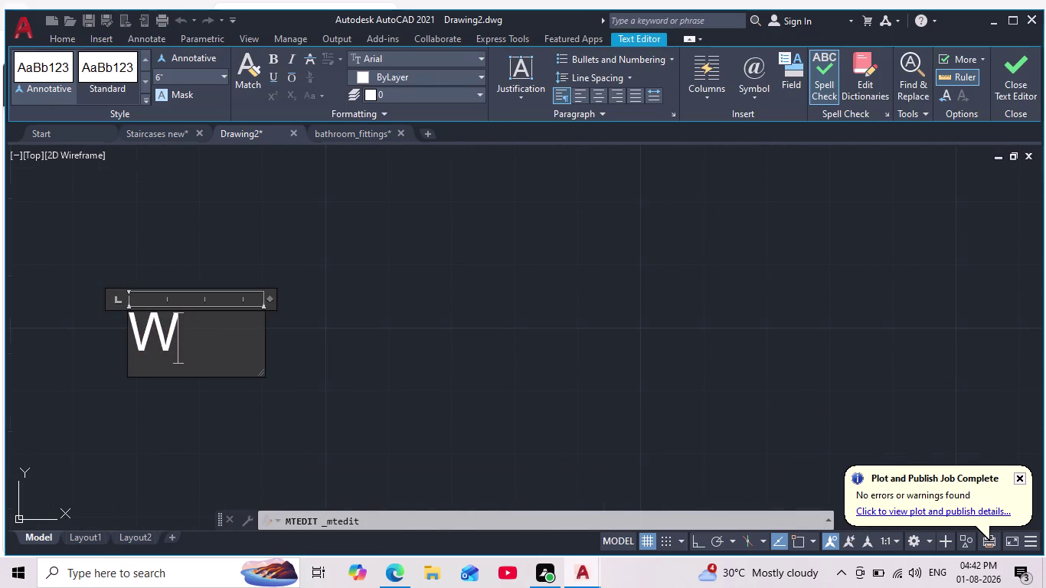
key(2)
click(309, 378)
scroll(down, 3)
scroll(down, 3)
scroll(up, 3)
click(310, 289)
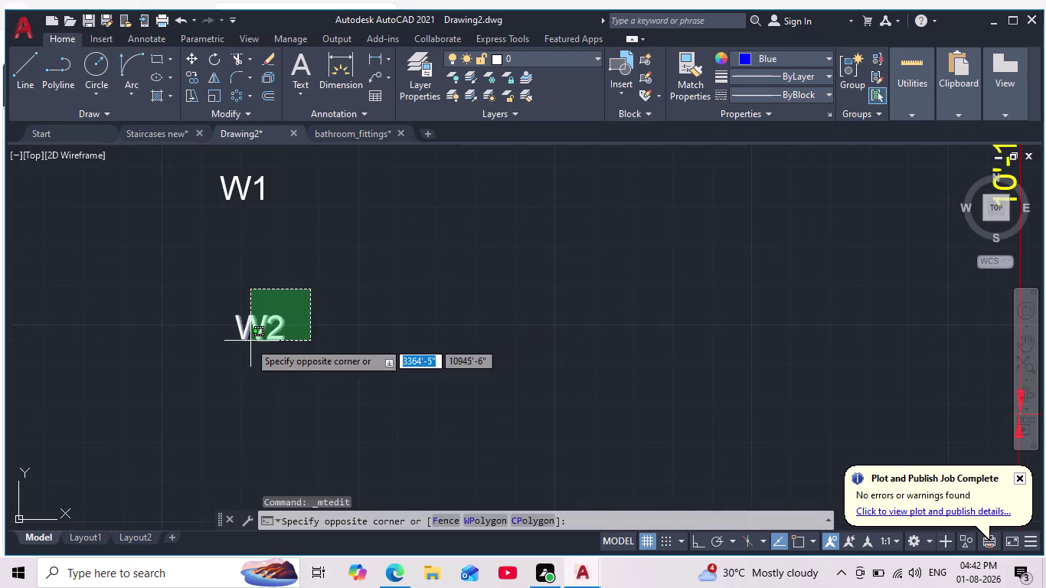
Copy the W2 label to a spot on its right.
click(222, 360)
click(196, 78)
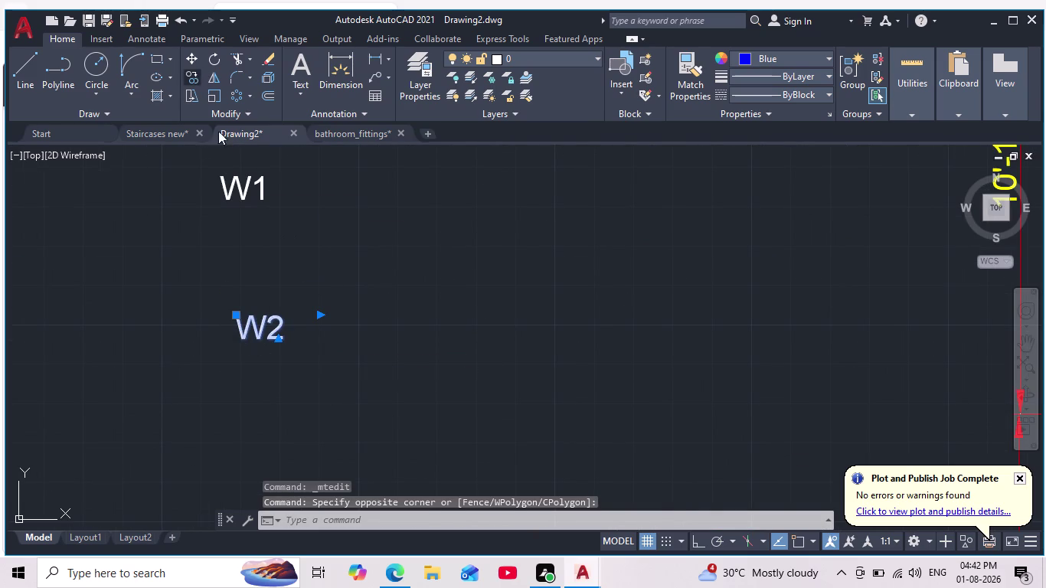
click(251, 348)
click(347, 367)
key(Escape)
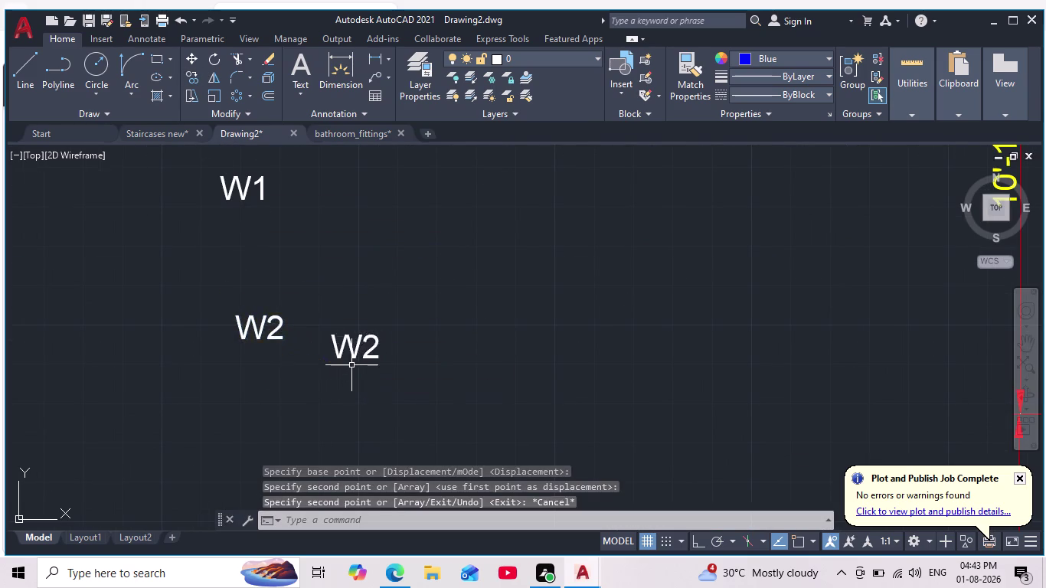
Edit the new copy so it reads 'W3'.
scroll(up, 3)
triple_click(414, 313)
click(423, 326)
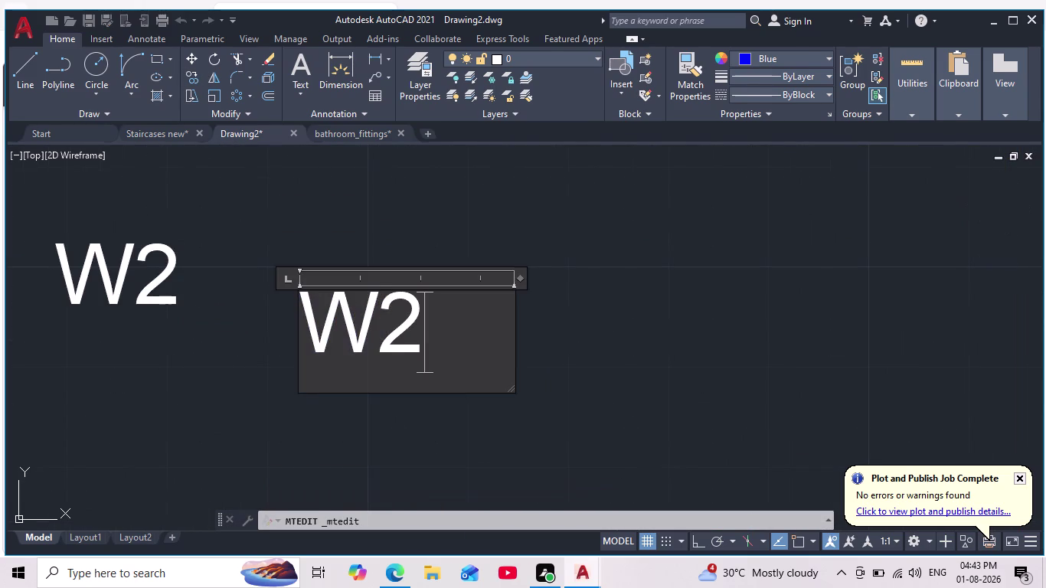
key(BackSpace)
key(3)
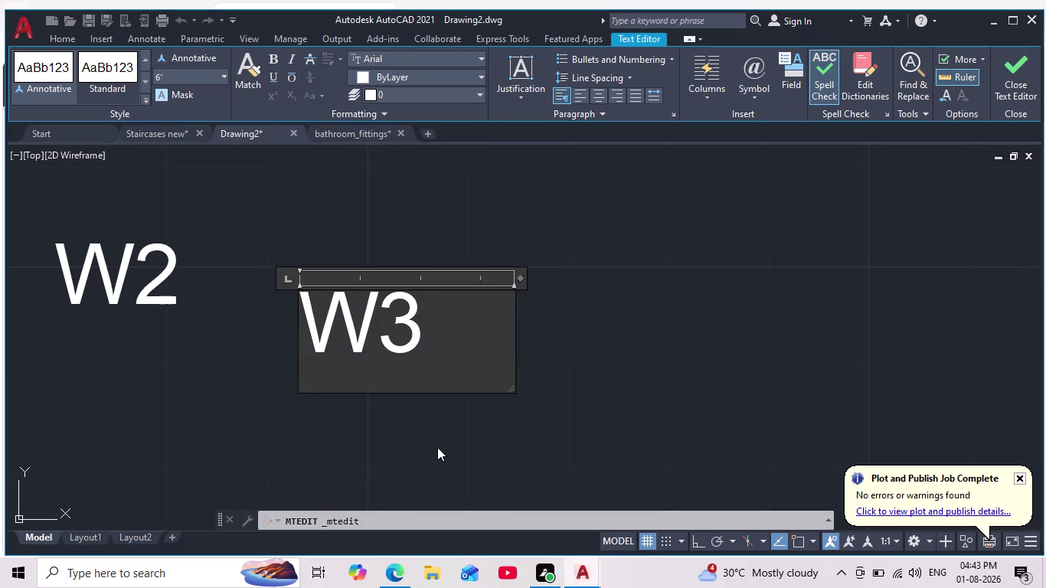
scroll(down, 3)
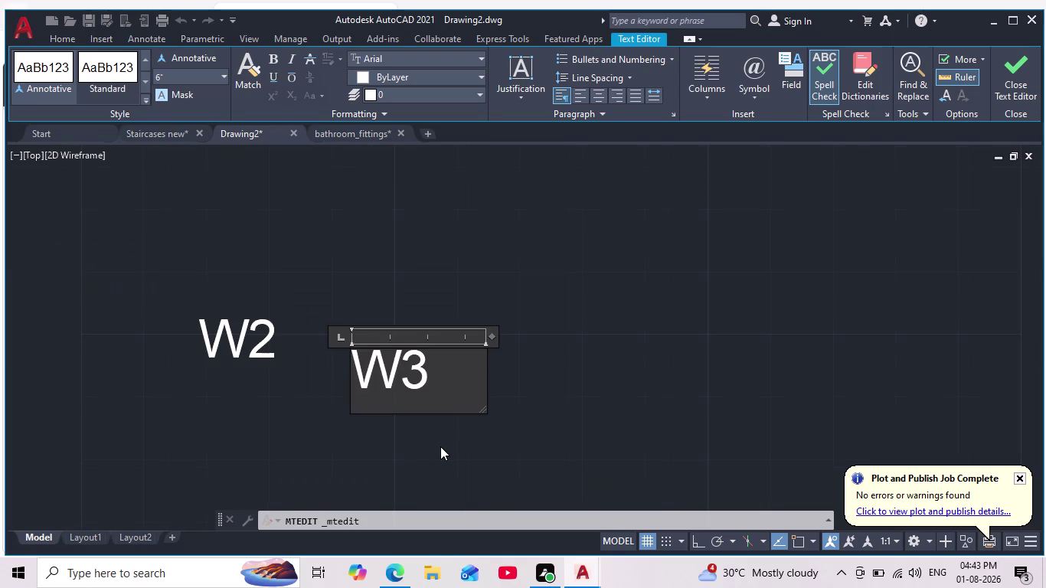
key(Escape)
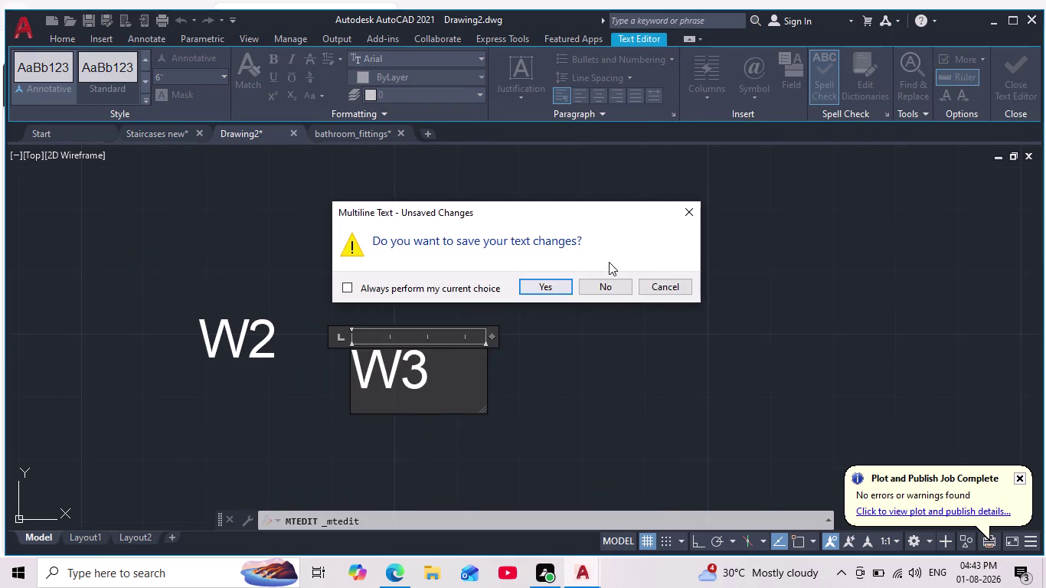
Retype the W3 label as the door tag 'D1'.
click(685, 217)
key(BackSpace)
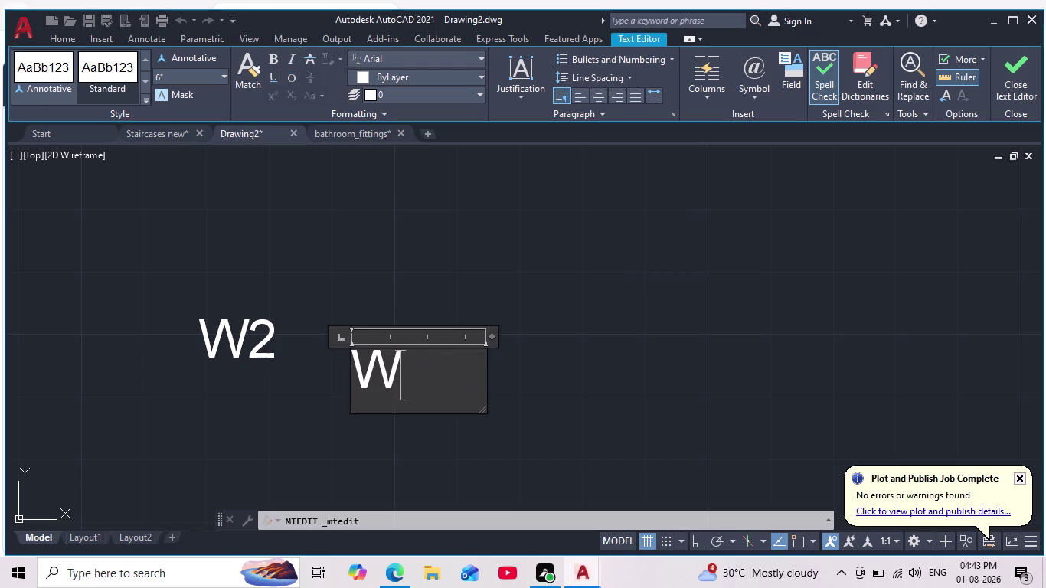
key(BackSpace)
text(D)
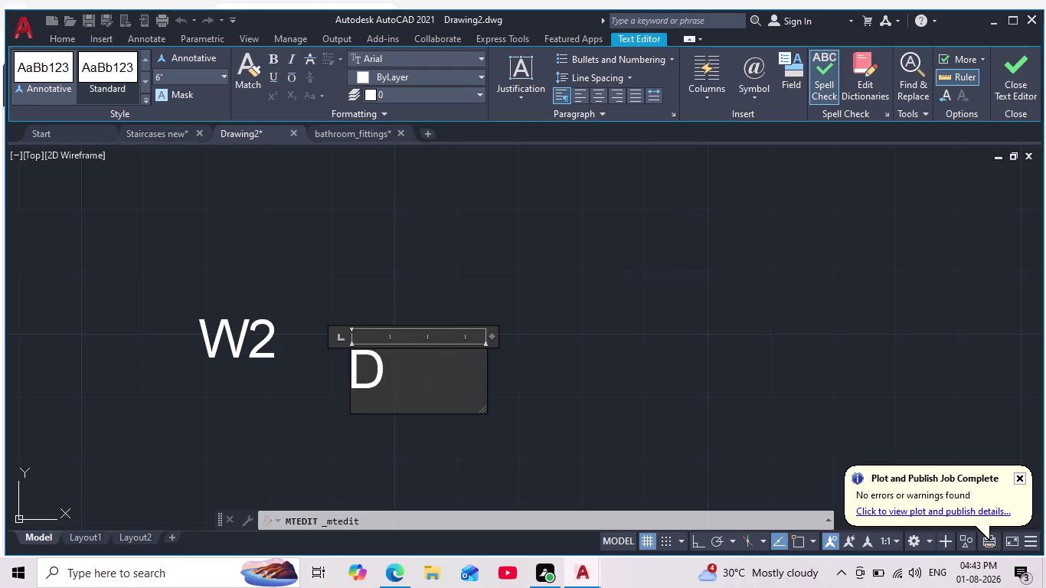
text(1)
click(467, 277)
scroll(down, 3)
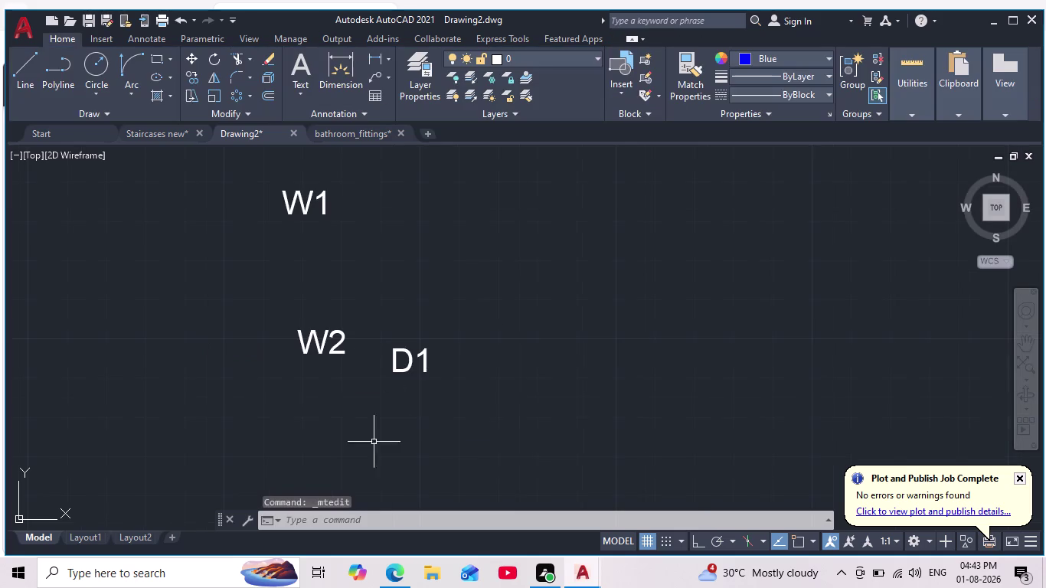
scroll(up, 3)
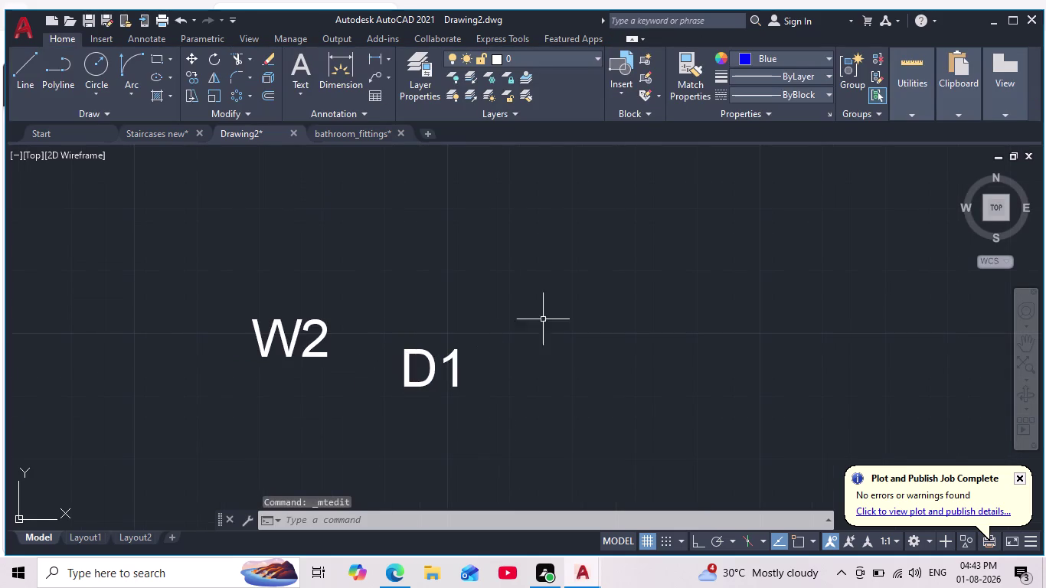
Select the D1 label and start copying it, then cancel the copy.
click(561, 306)
click(350, 420)
scroll(down, 3)
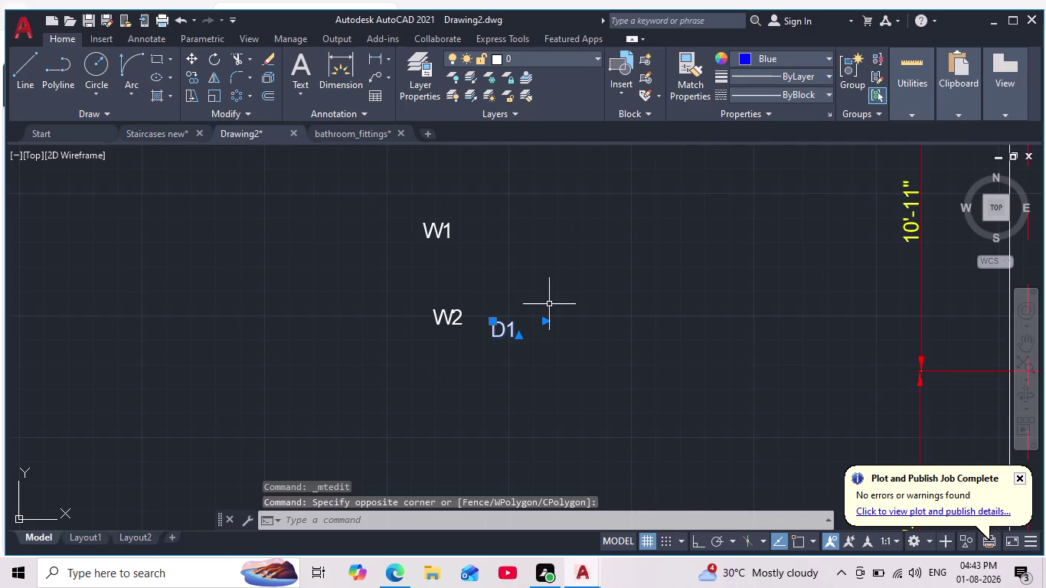
middle_drag(549, 304, 456, 301)
scroll(down, 3)
scroll(up, 3)
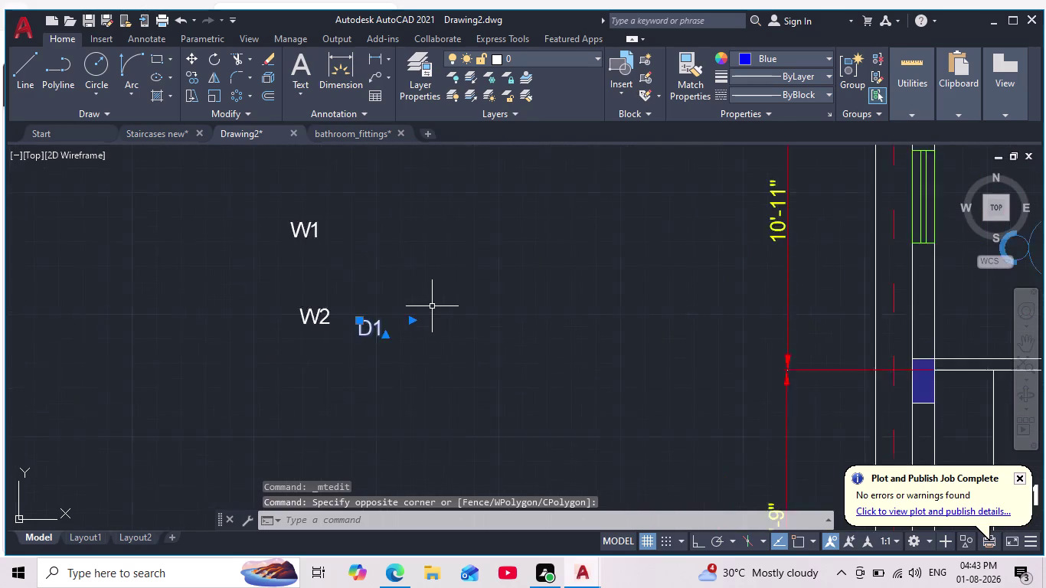
scroll(up, 3)
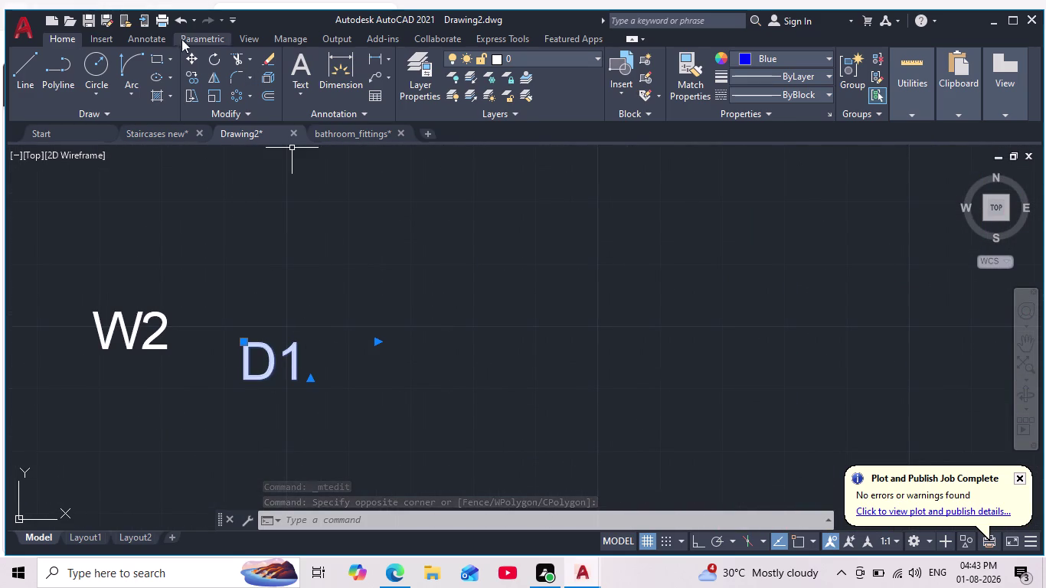
click(191, 80)
scroll(down, 3)
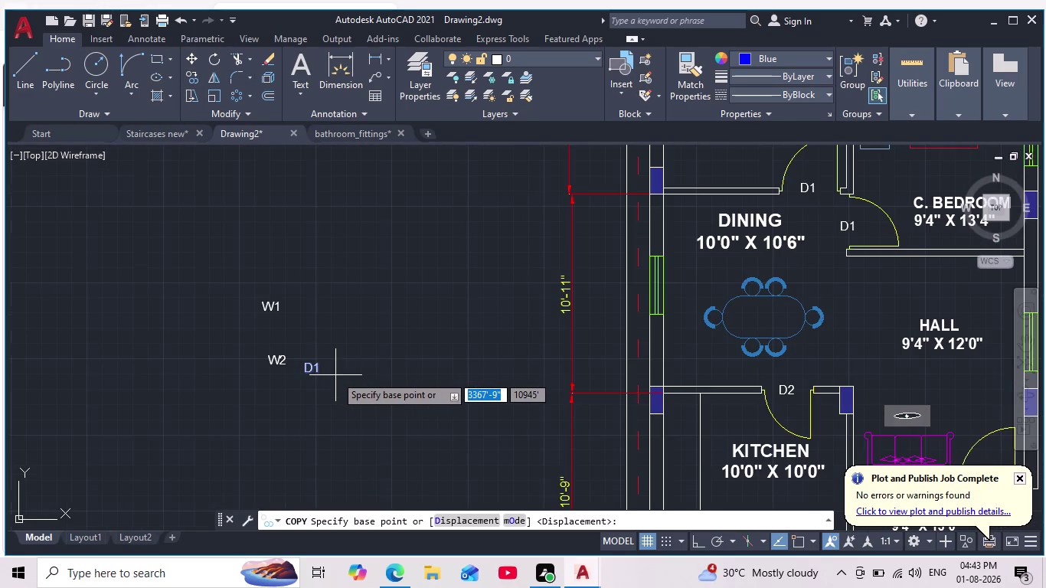
scroll(up, 3)
key(Escape)
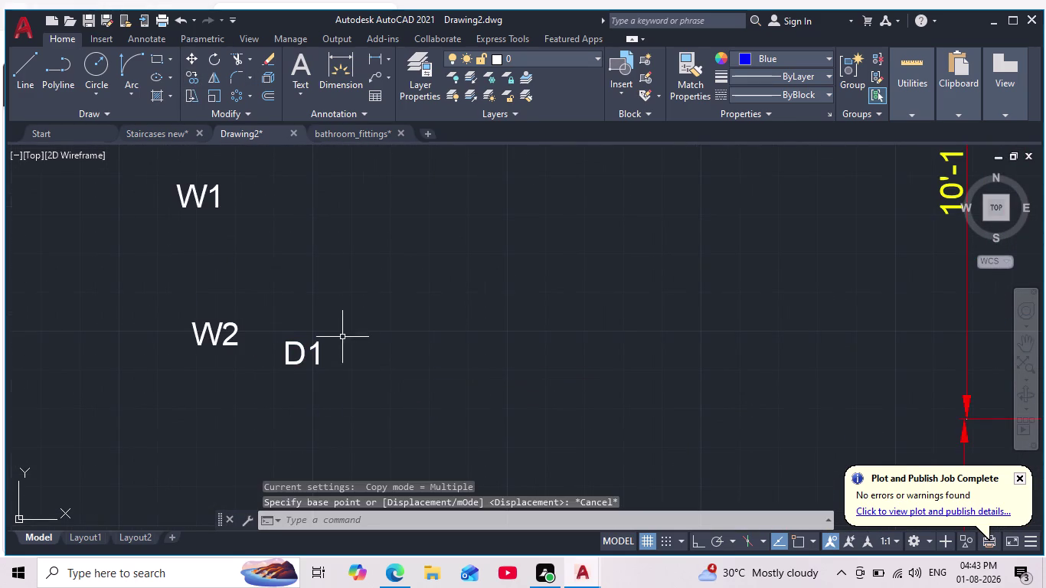
Reselect the D1 label and delete it.
drag(341, 329, 336, 336)
click(280, 386)
key(BackSpace)
key(Delete)
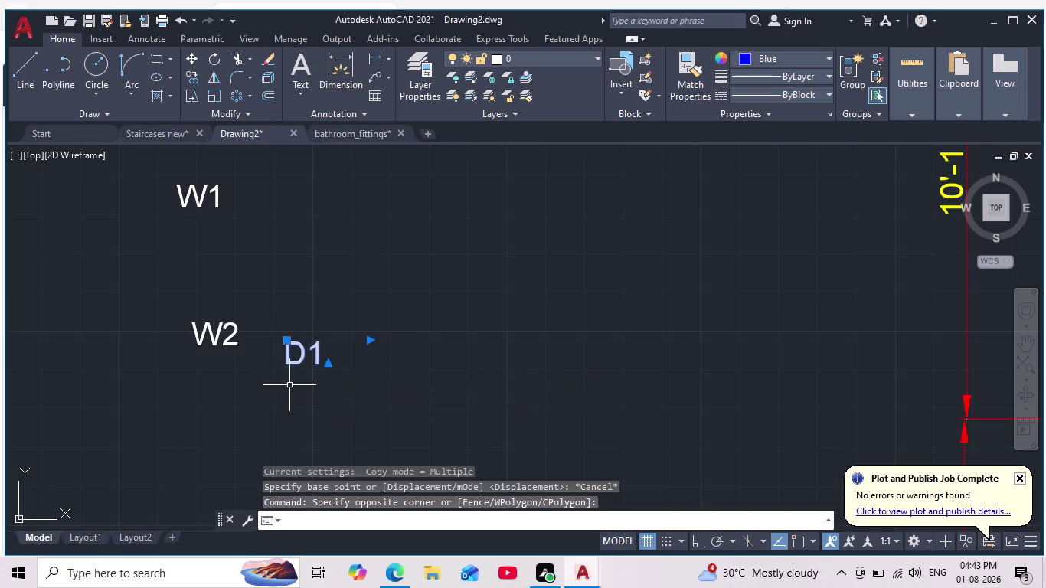
key(Delete)
key(Delete)
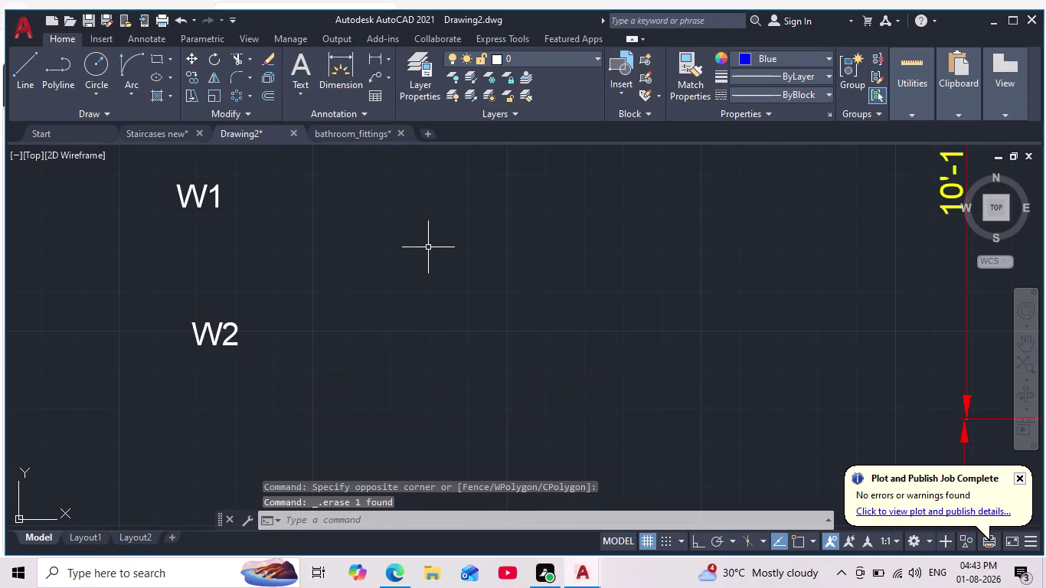
Window-select the W1 tag beside the floor plan.
scroll(up, 3)
middle_drag(217, 259, 210, 304)
scroll(down, 3)
drag(221, 255, 209, 291)
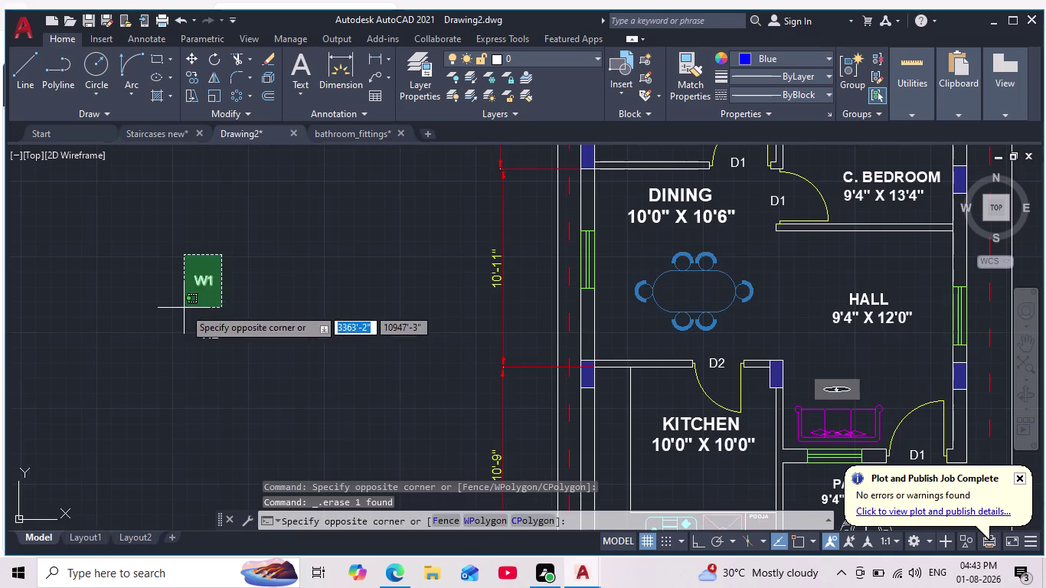
Copy the W1 tag from its base point to the balcony-side window.
click(184, 308)
click(189, 75)
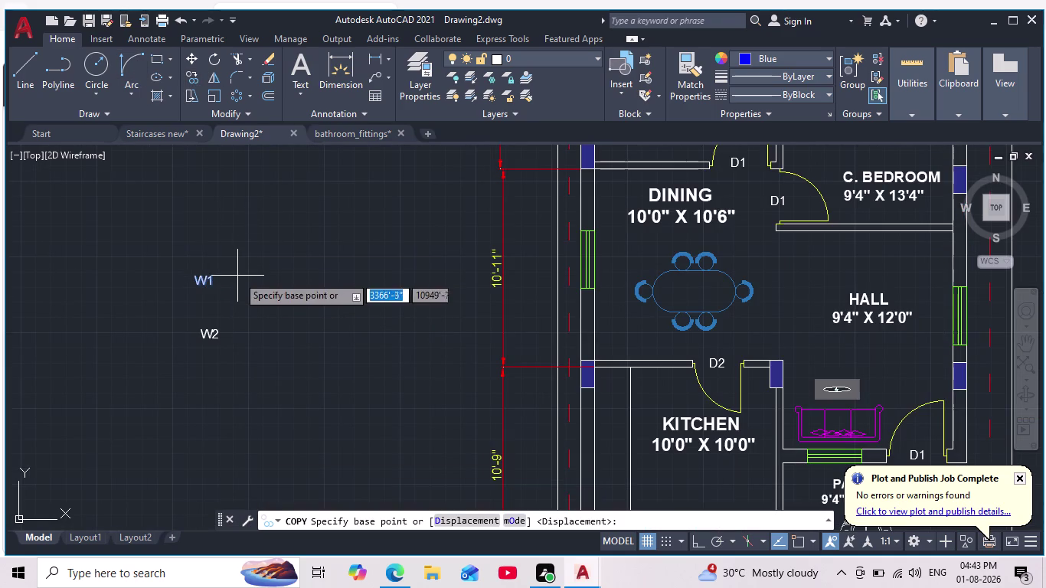
click(201, 287)
scroll(up, 3)
middle_drag(535, 288, 510, 280)
scroll(down, 3)
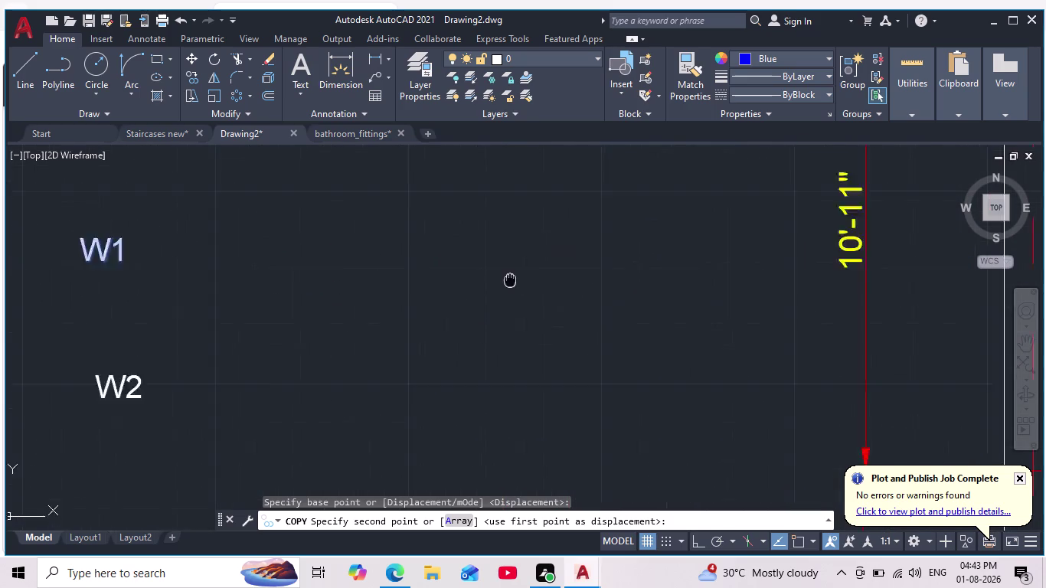
middle_drag(510, 280, 505, 280)
scroll(down, 3)
scroll(up, 3)
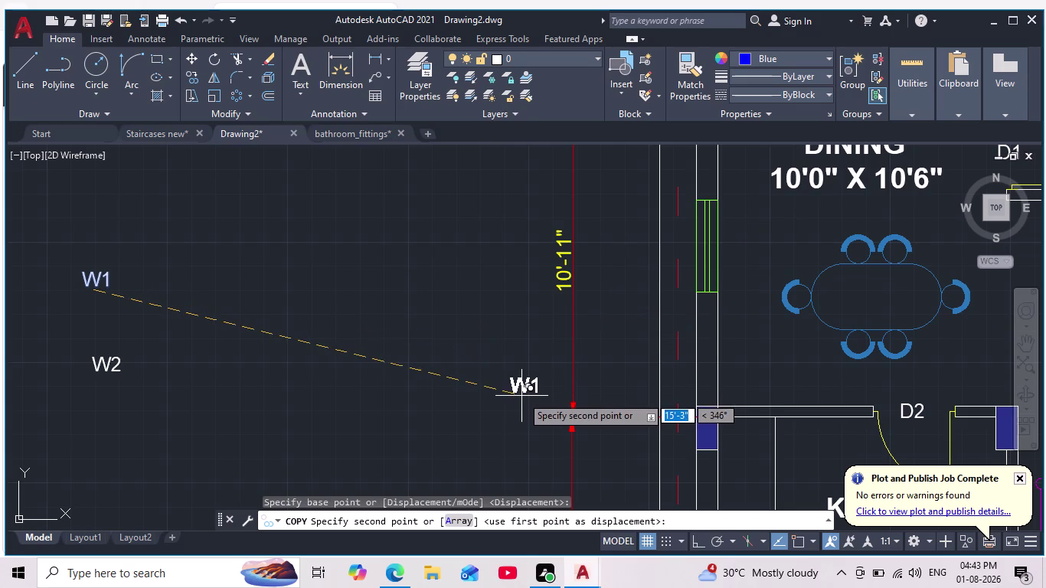
scroll(down, 3)
scroll(up, 3)
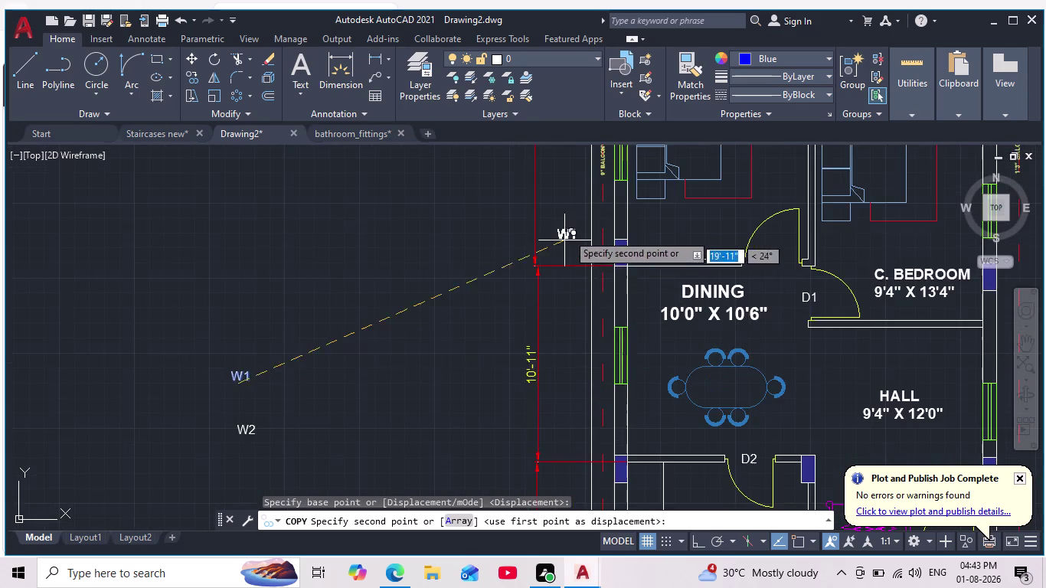
scroll(up, 3)
middle_drag(570, 204, 556, 283)
scroll(down, 3)
scroll(up, 3)
scroll(down, 3)
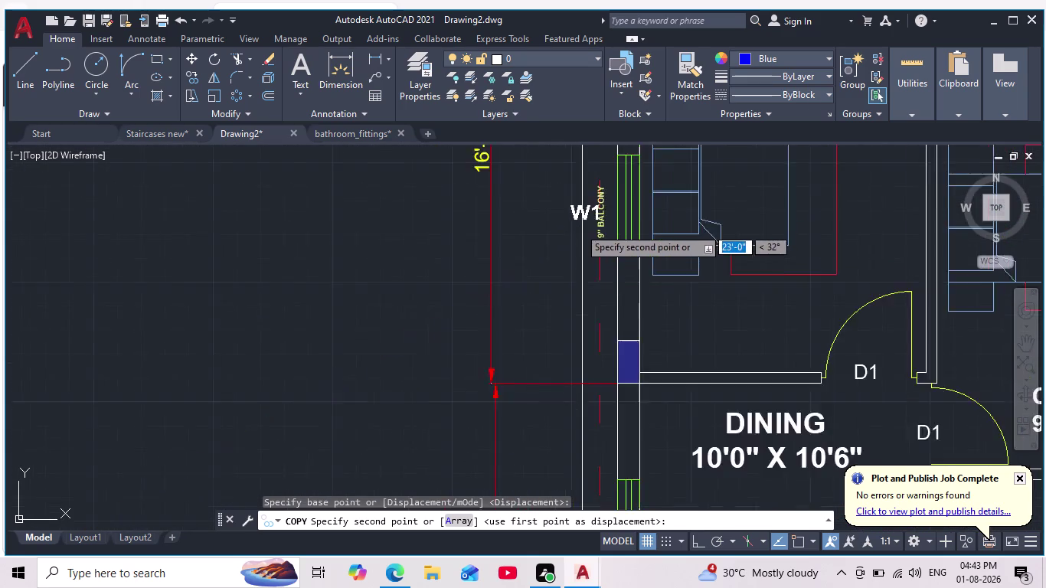
middle_drag(556, 259, 532, 309)
scroll(down, 3)
scroll(up, 3)
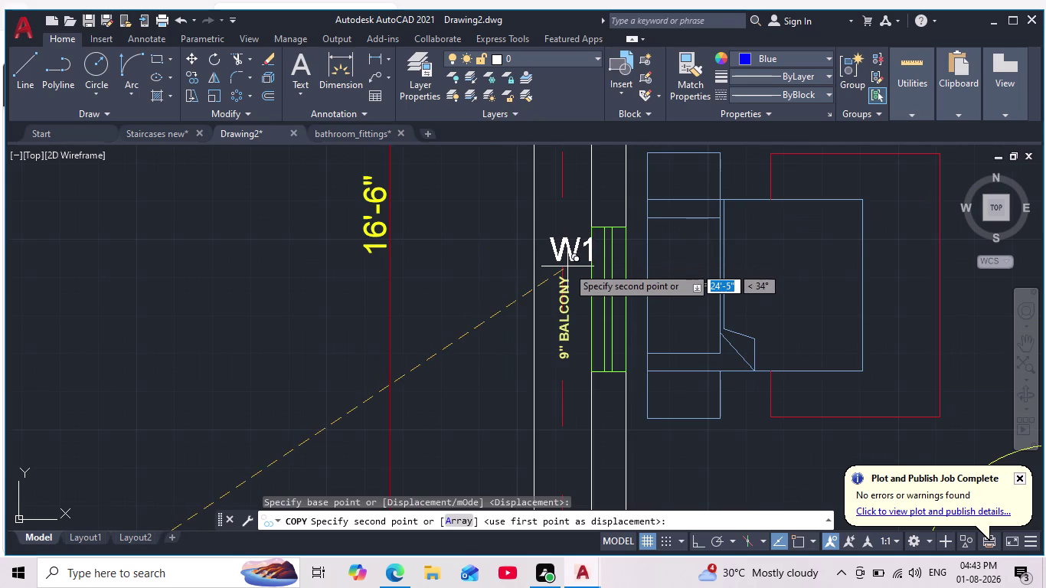
click(567, 267)
Place W1 copies beside the dining and hall windows.
scroll(down, 3)
middle_drag(580, 357, 572, 245)
scroll(up, 3)
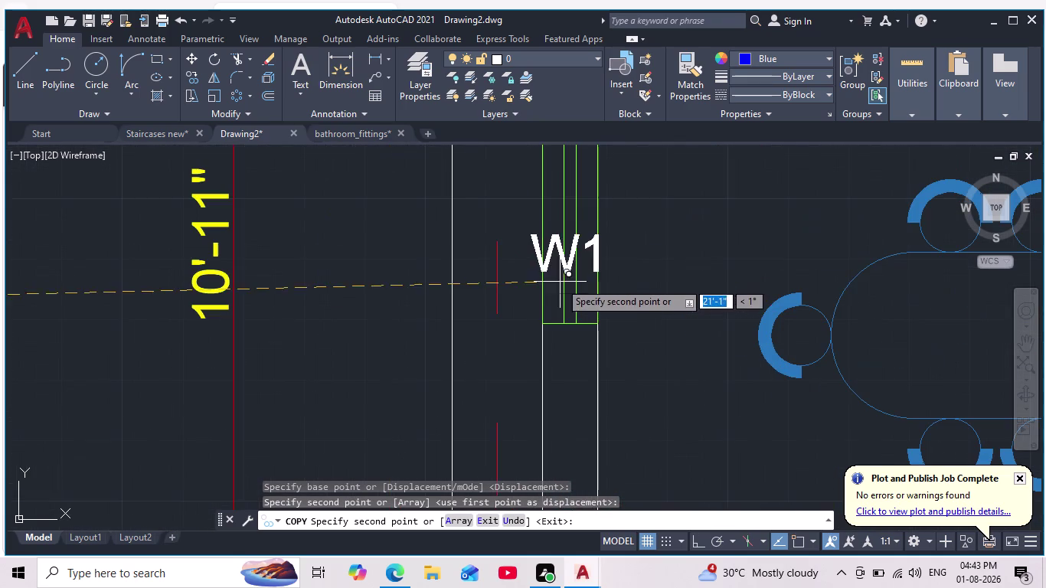
click(502, 253)
scroll(down, 3)
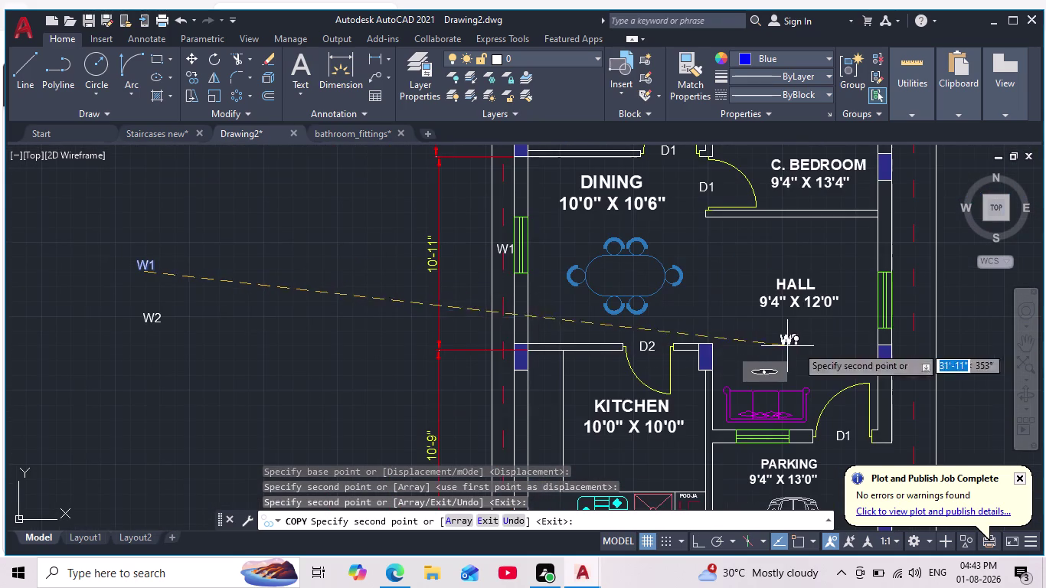
middle_drag(885, 311, 657, 372)
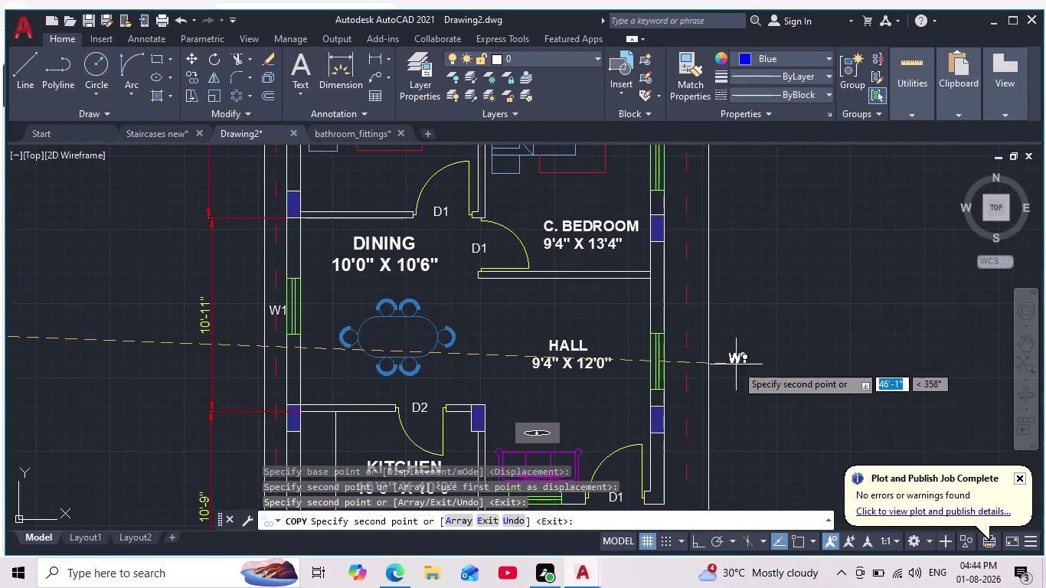
scroll(up, 3)
click(643, 365)
Place a final W1 copy above the parking area and end the copy.
scroll(down, 3)
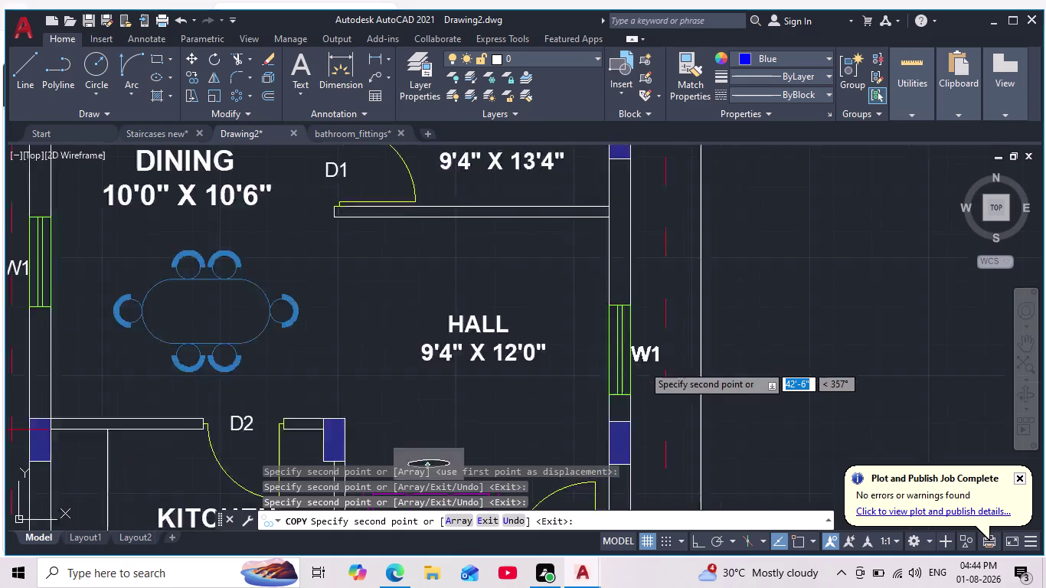
scroll(down, 3)
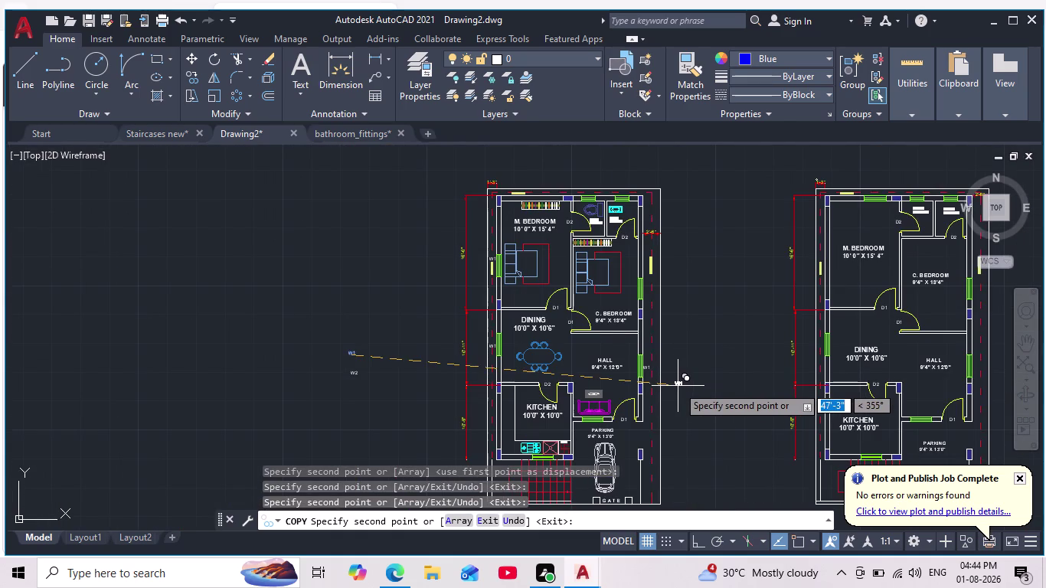
middle_click(633, 403)
scroll(up, 3)
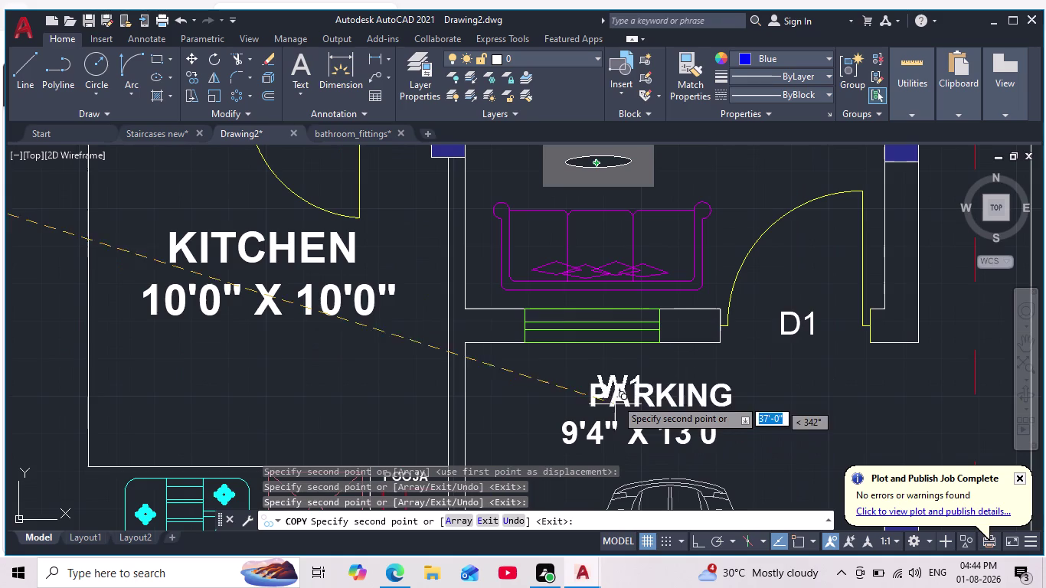
click(592, 373)
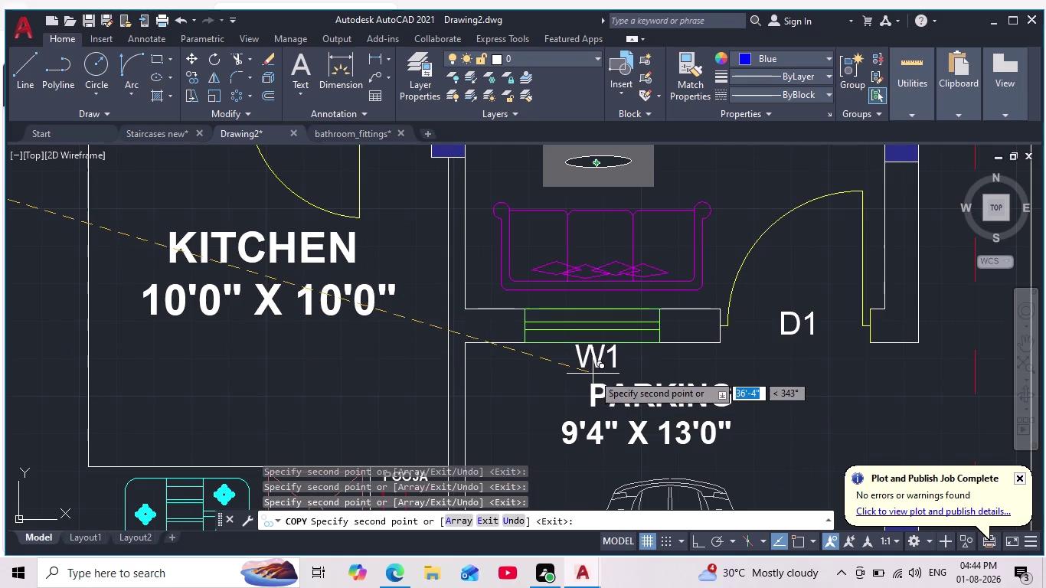
middle_drag(474, 380, 506, 361)
scroll(down, 3)
middle_drag(250, 395, 263, 384)
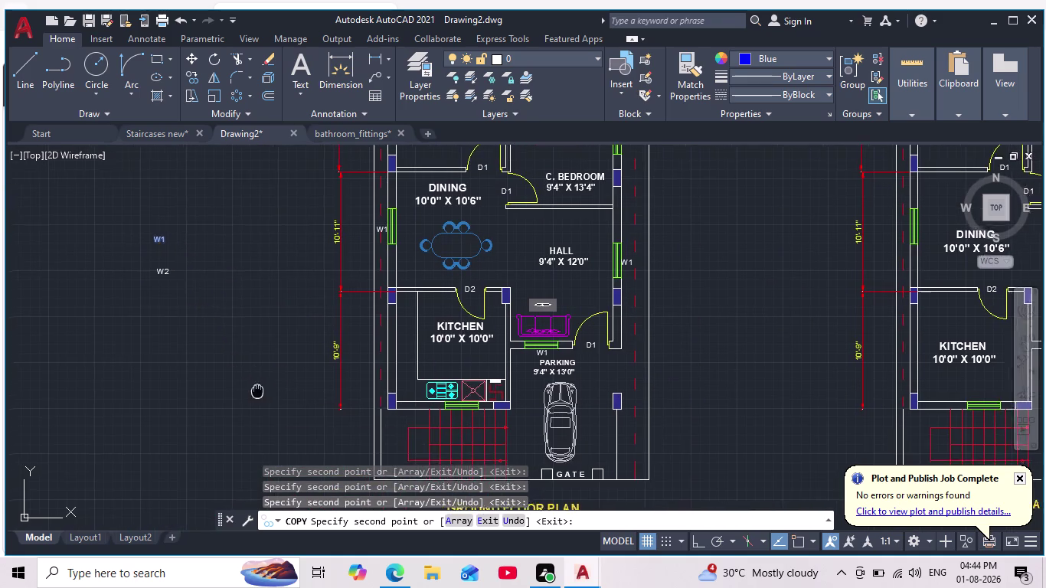
middle_drag(263, 384, 273, 377)
scroll(up, 3)
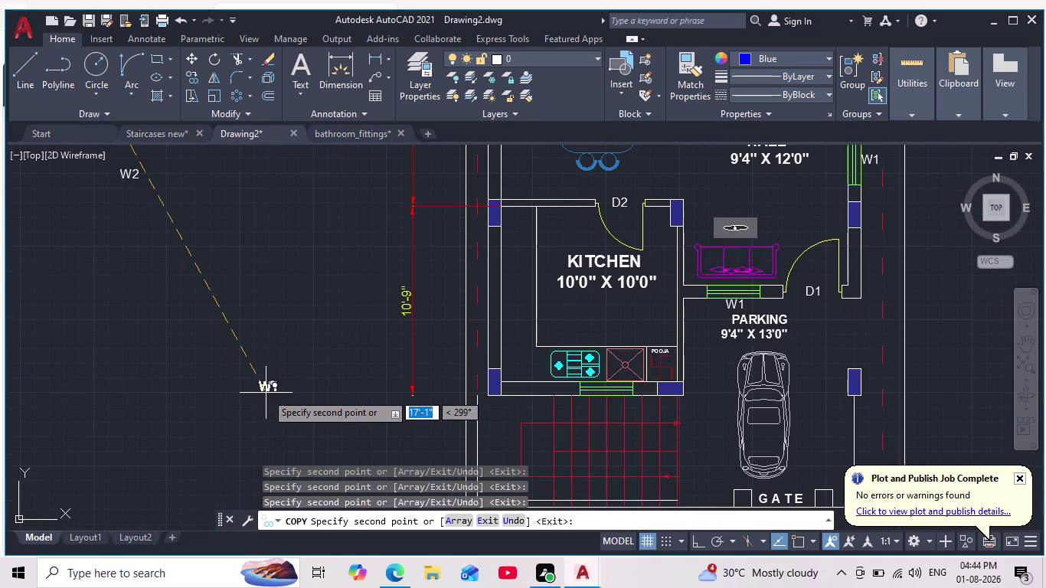
key(Escape)
middle_drag(253, 223, 310, 332)
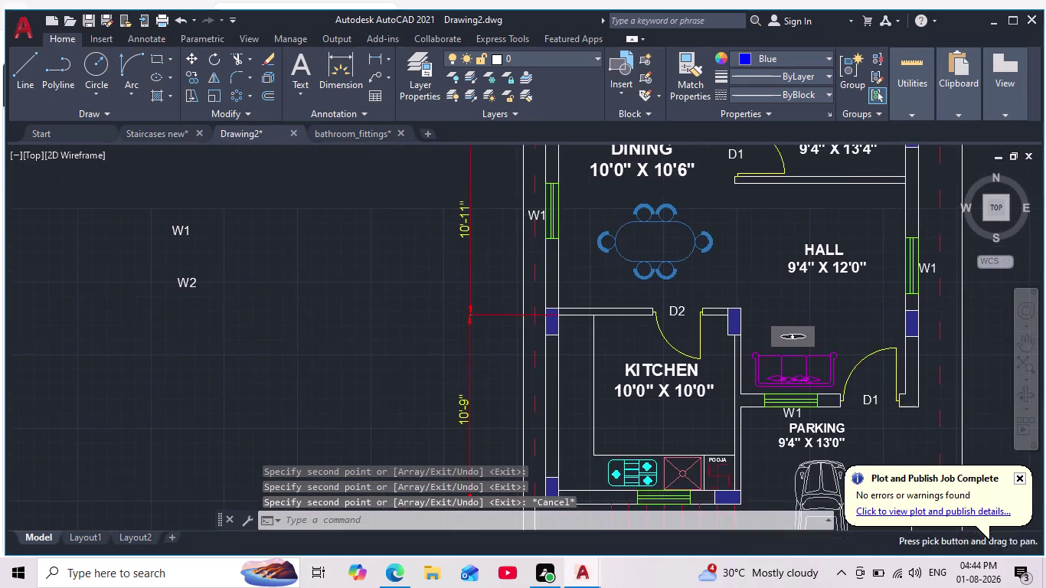
scroll(up, 3)
Copy the W2 tag to the kitchen's outer window.
click(185, 277)
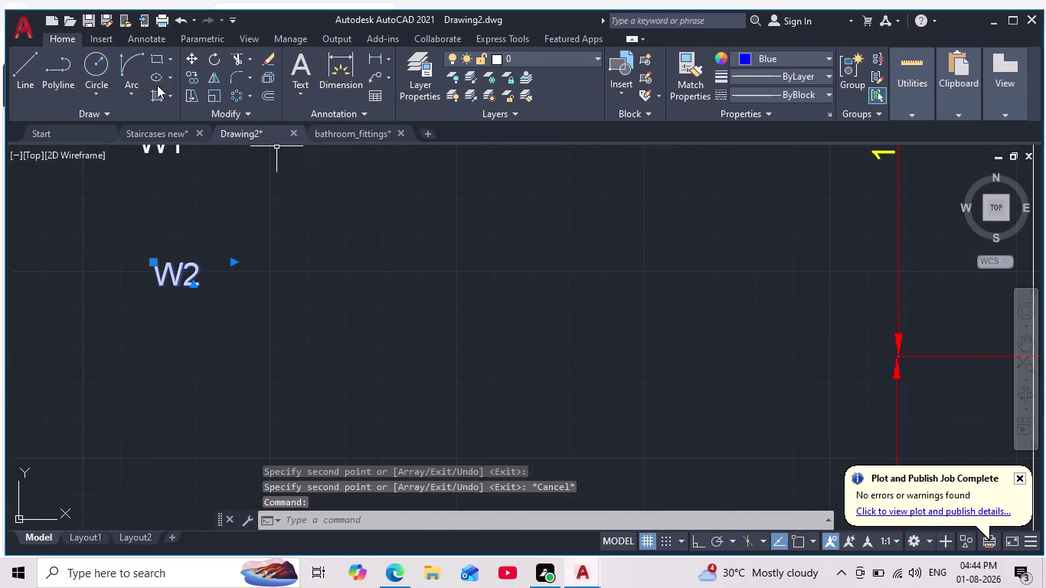
click(198, 80)
click(164, 278)
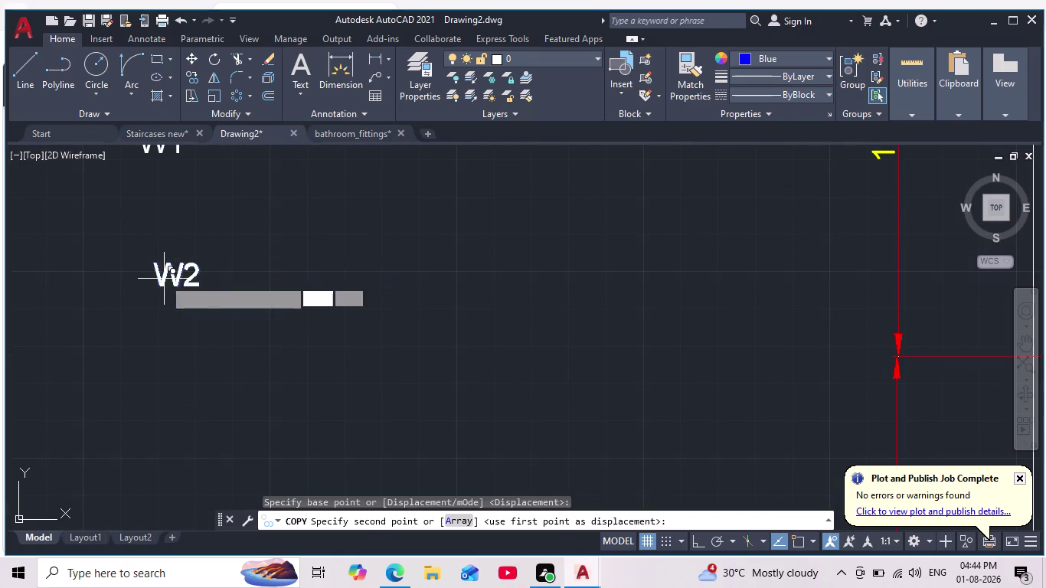
scroll(down, 3)
middle_drag(335, 258, 184, 317)
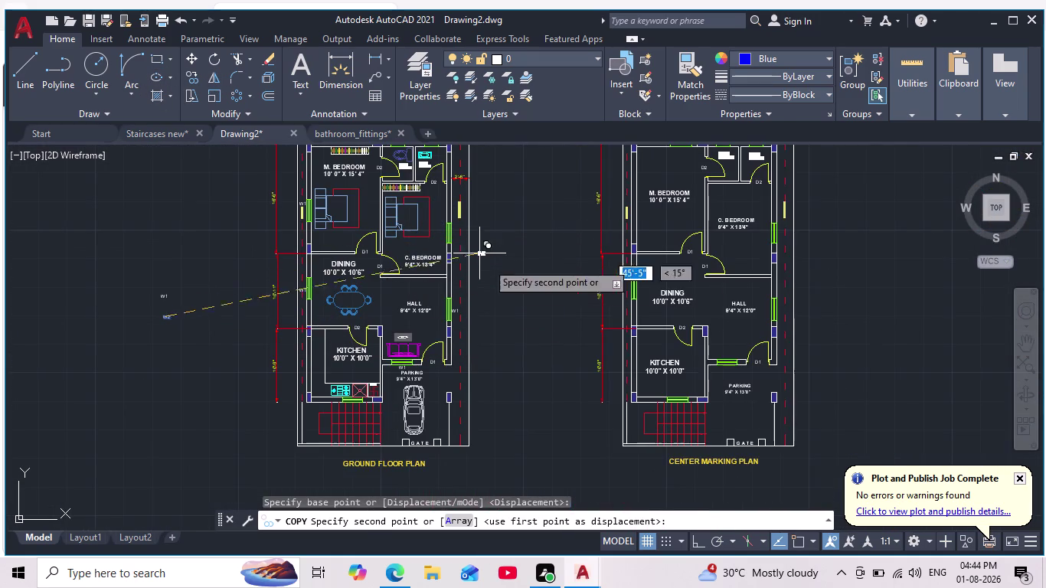
scroll(up, 3)
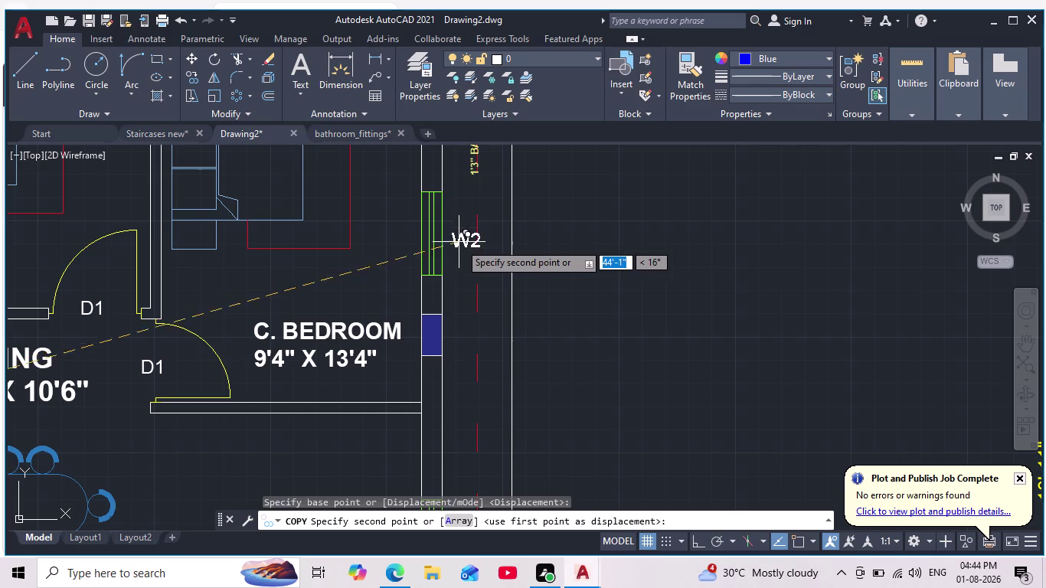
middle_drag(446, 294, 570, 229)
scroll(down, 3)
middle_drag(425, 299, 476, 227)
scroll(down, 3)
scroll(up, 3)
scroll(up, 3)
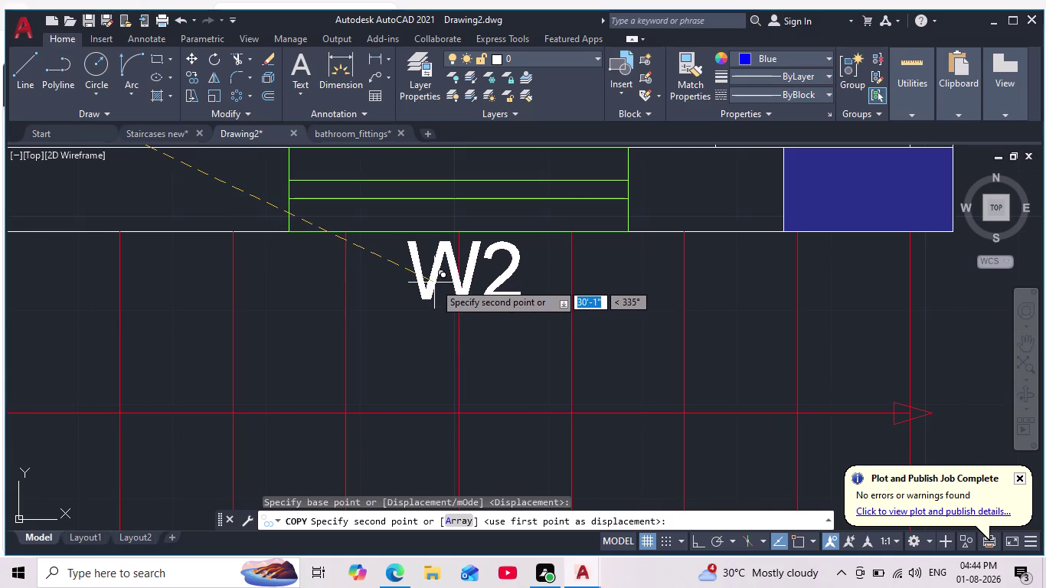
click(434, 283)
Place a second W2 copy at the bedroom's east window.
scroll(down, 3)
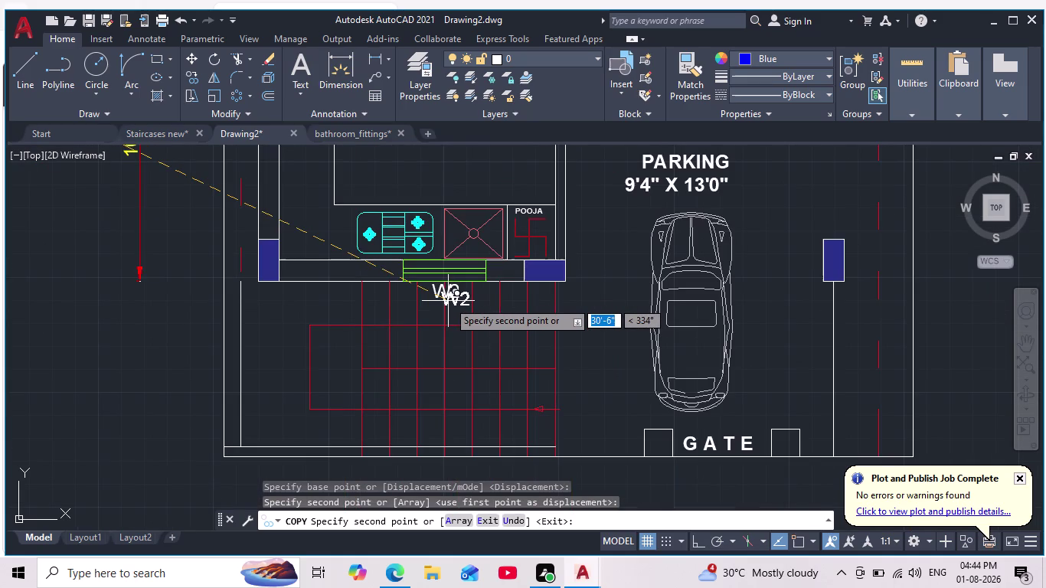
middle_drag(447, 301, 352, 400)
scroll(down, 3)
middle_drag(515, 228, 498, 350)
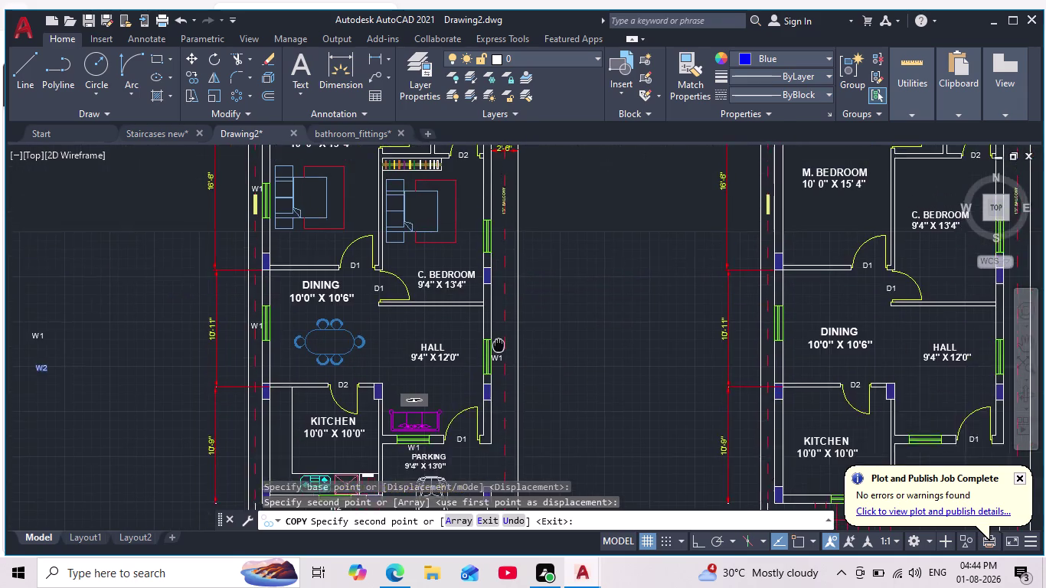
middle_drag(498, 349, 496, 389)
scroll(up, 3)
click(463, 300)
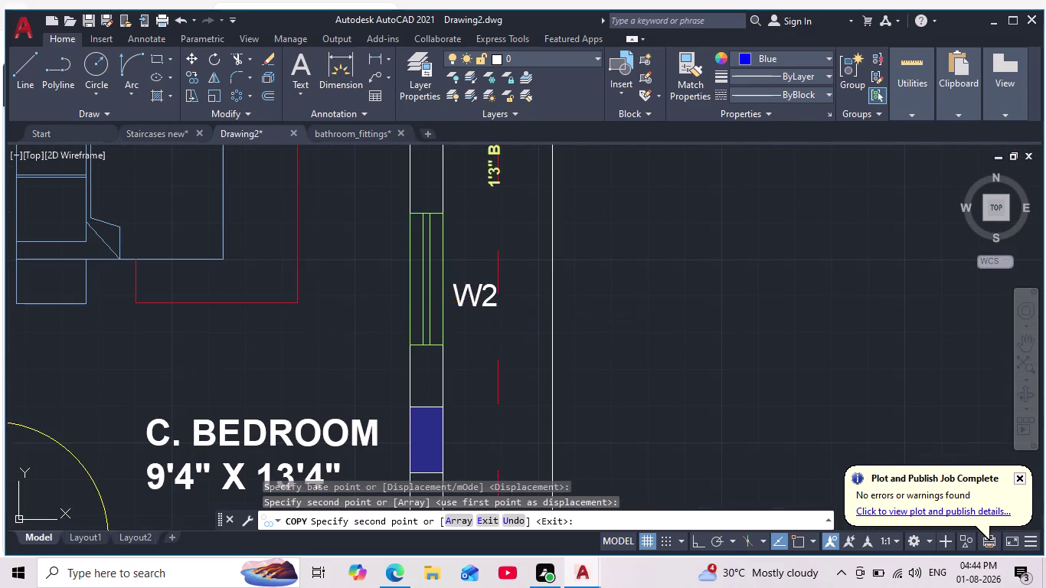
key(Escape)
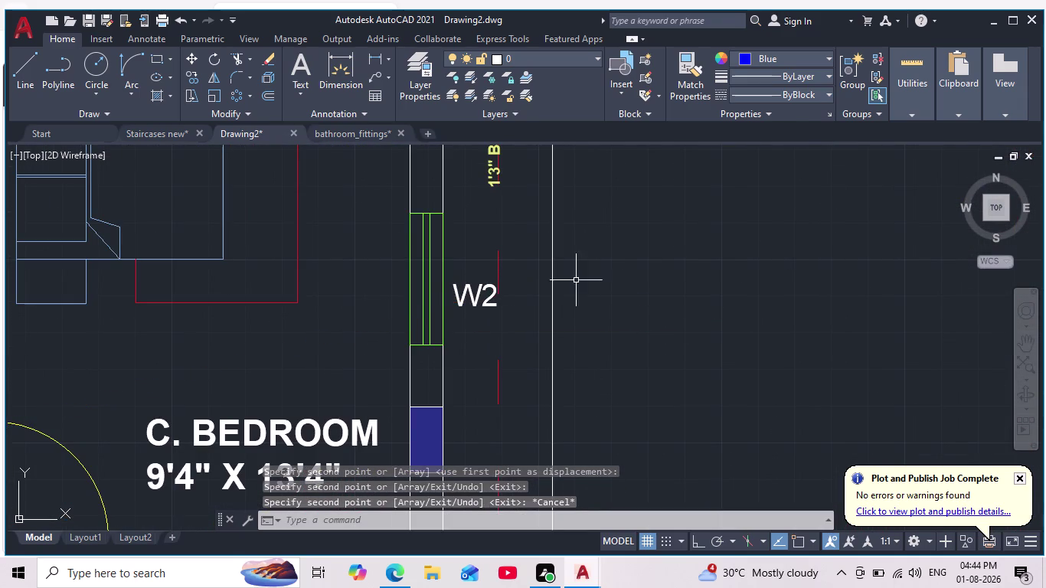
Change the C. Bedroom window tag from W2 to W3.
click(483, 292)
double_click(487, 293)
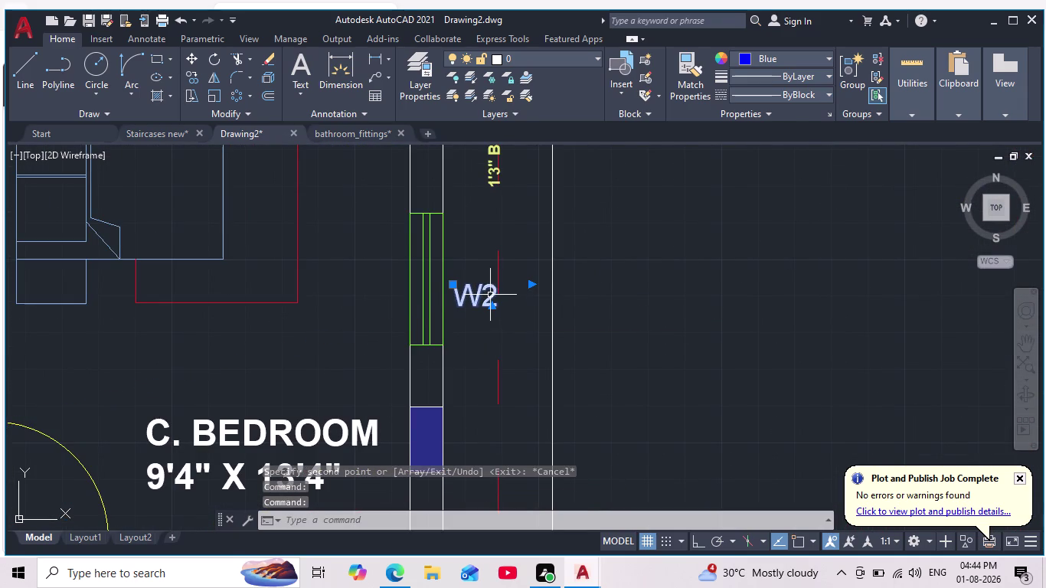
double_click(490, 295)
scroll(up, 3)
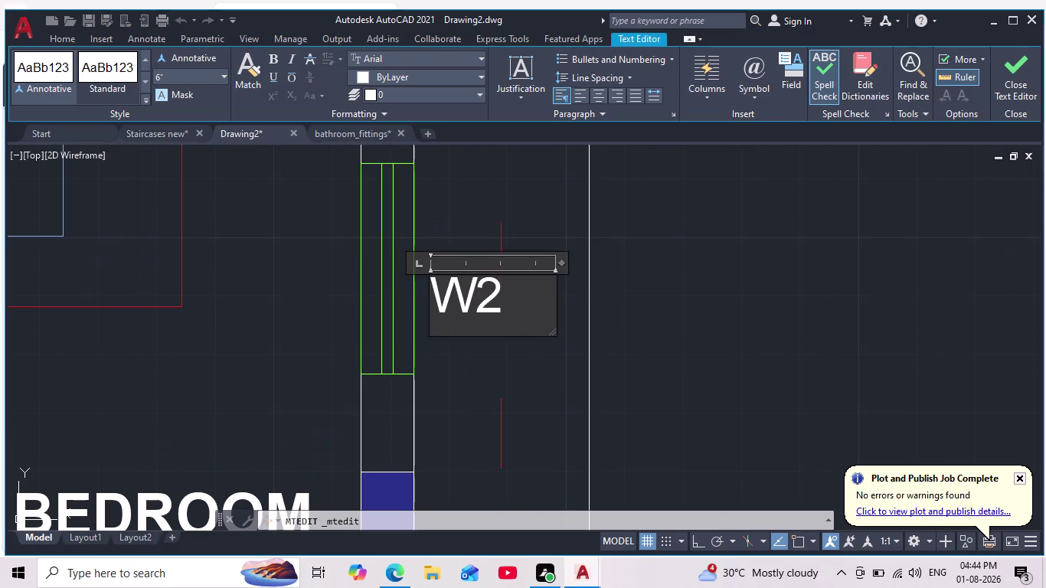
key(BackSpace)
key(3)
click(622, 266)
scroll(down, 3)
scroll(down, 3)
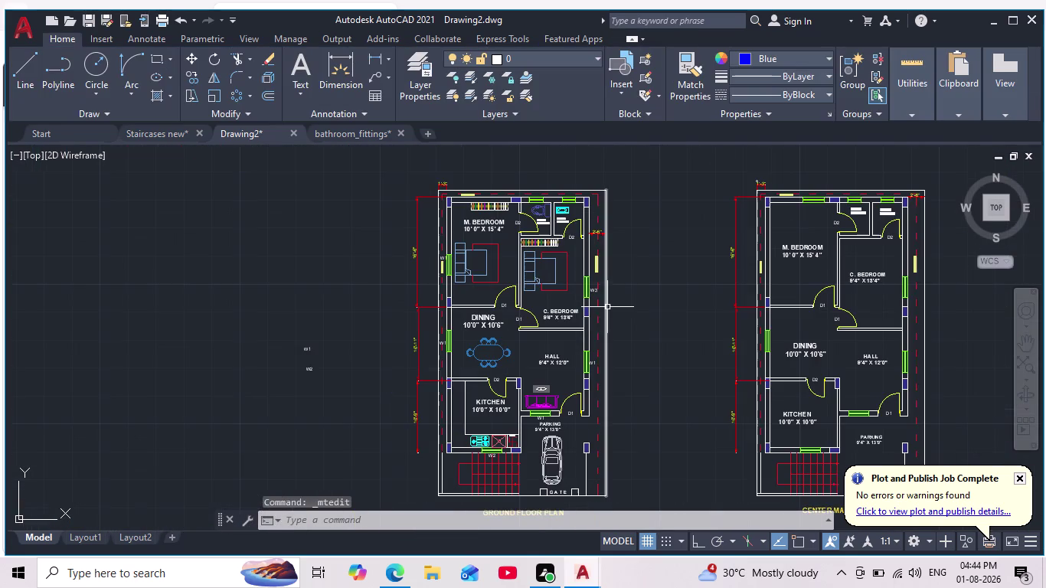
Delete the leftover W1 and W2 tags beside the plan.
middle_drag(610, 308, 598, 288)
scroll(down, 3)
scroll(up, 3)
drag(432, 271, 414, 297)
click(330, 373)
key(Delete)
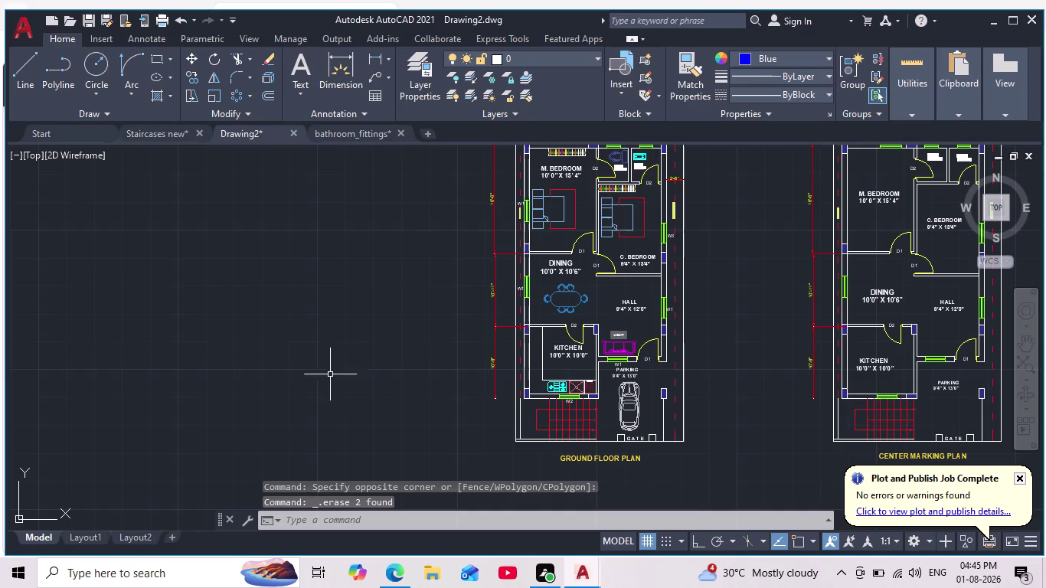
Undo twice with Ctrl+Z so the loose W1 and W2 labels reappear.
middle_drag(389, 356, 289, 419)
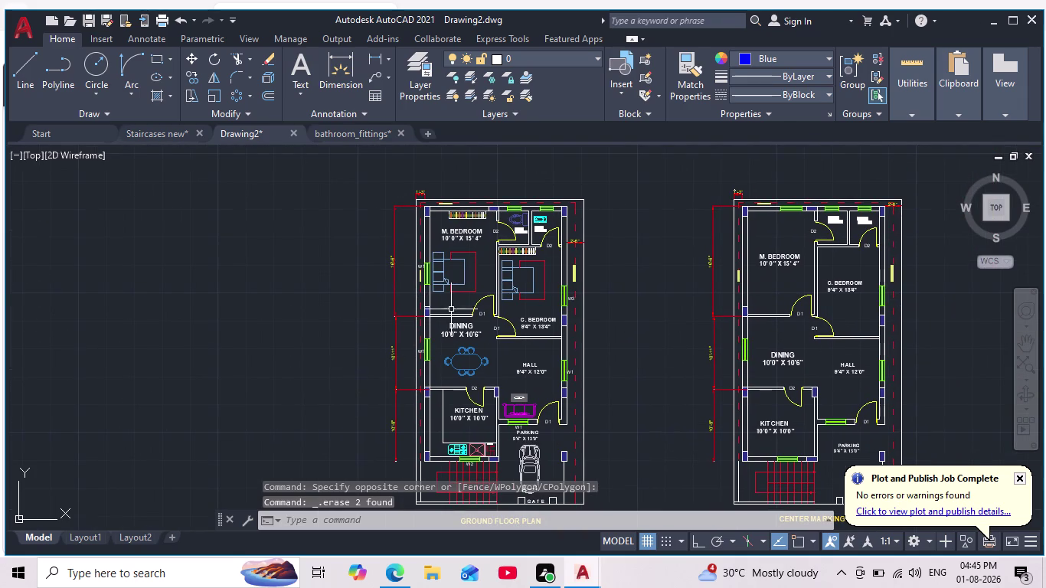
scroll(up, 3)
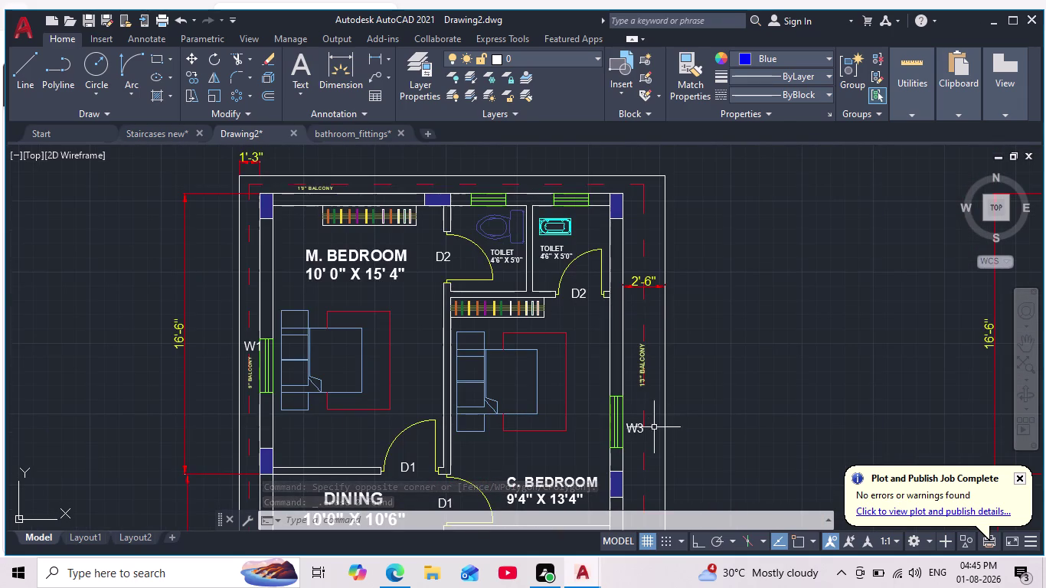
middle_drag(174, 335, 405, 341)
scroll(down, 3)
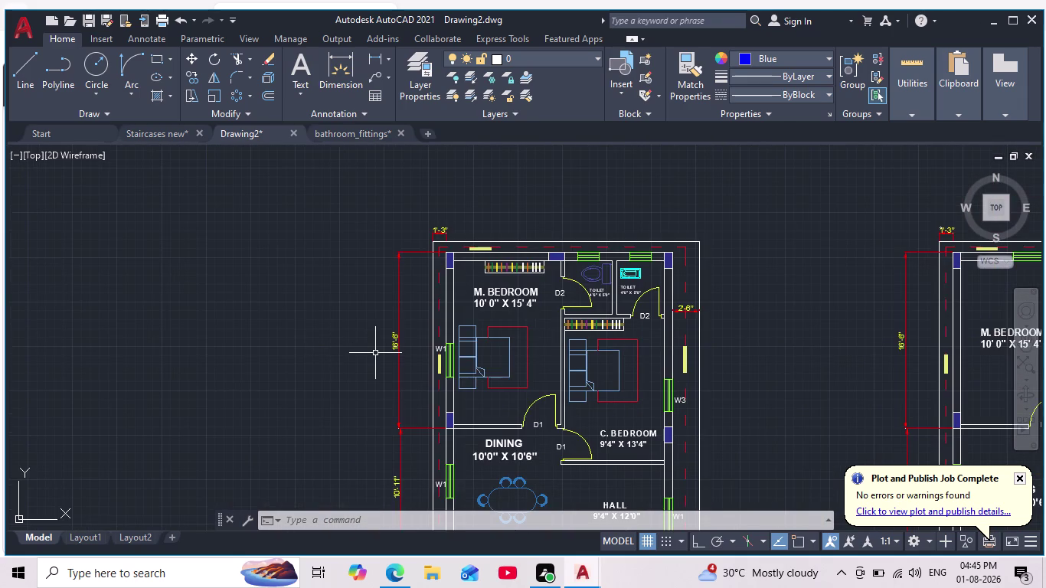
key(ctrl+z)
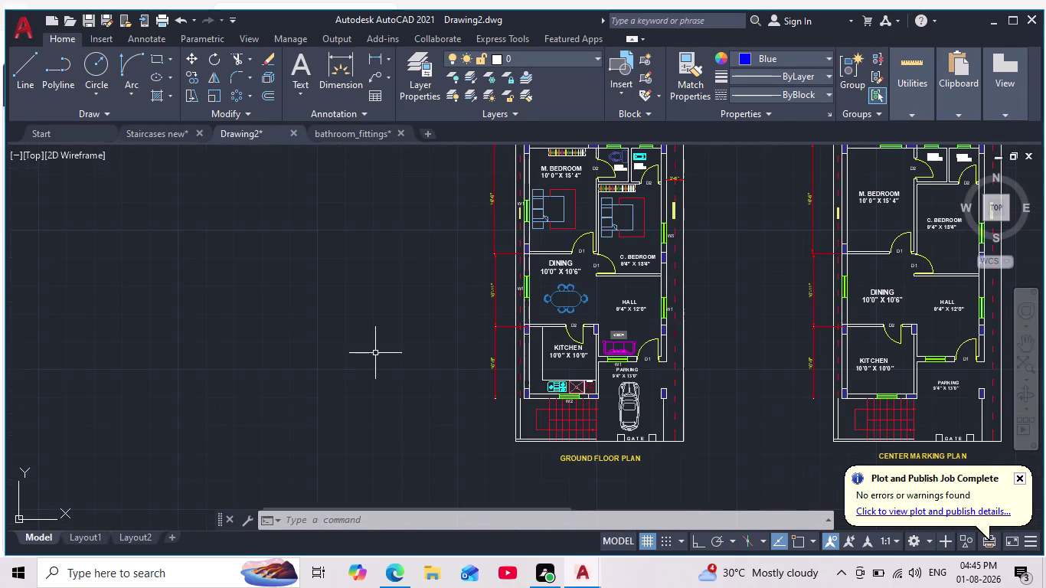
key(ctrl+z)
scroll(up, 3)
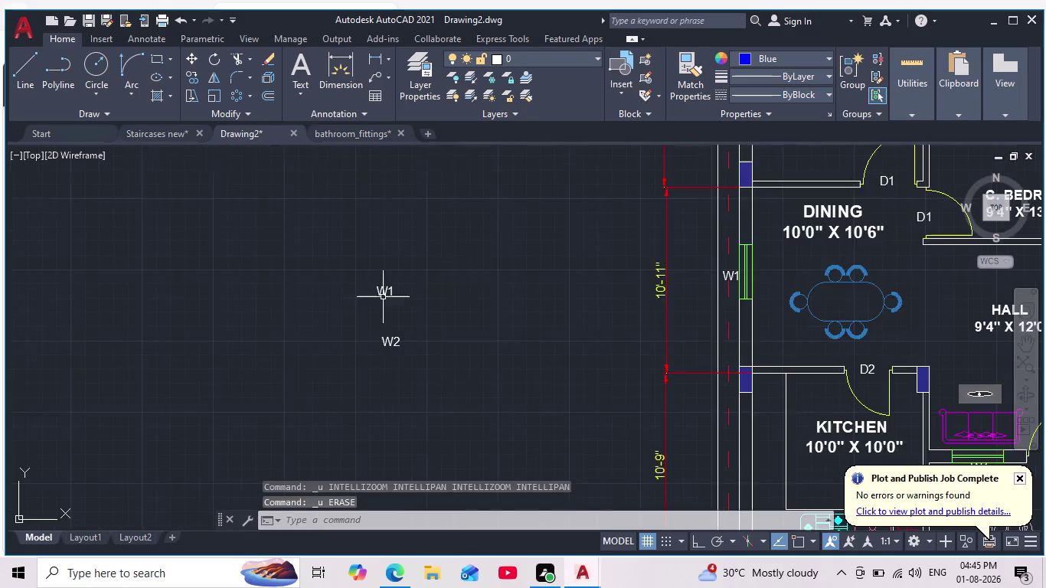
Change the spare W1 label's text to V.
scroll(up, 3)
click(398, 277)
triple_click(401, 288)
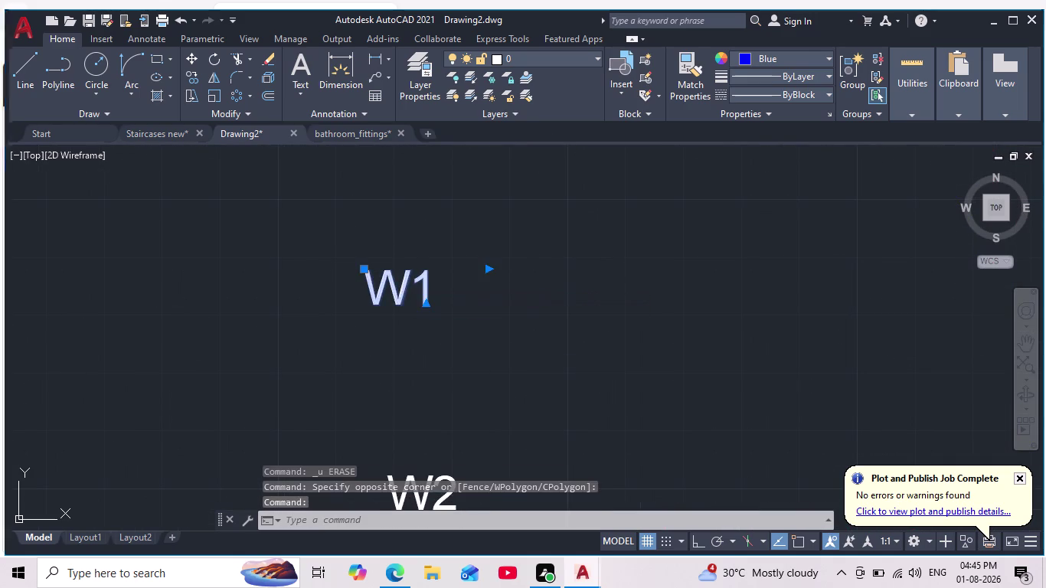
click(460, 299)
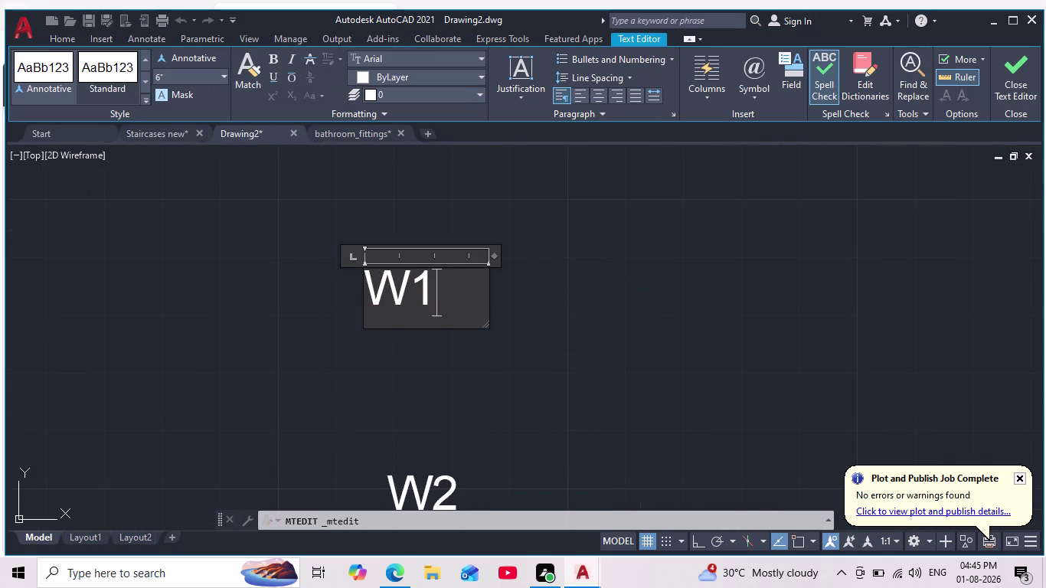
key(BackSpace)
key(BackSpace)
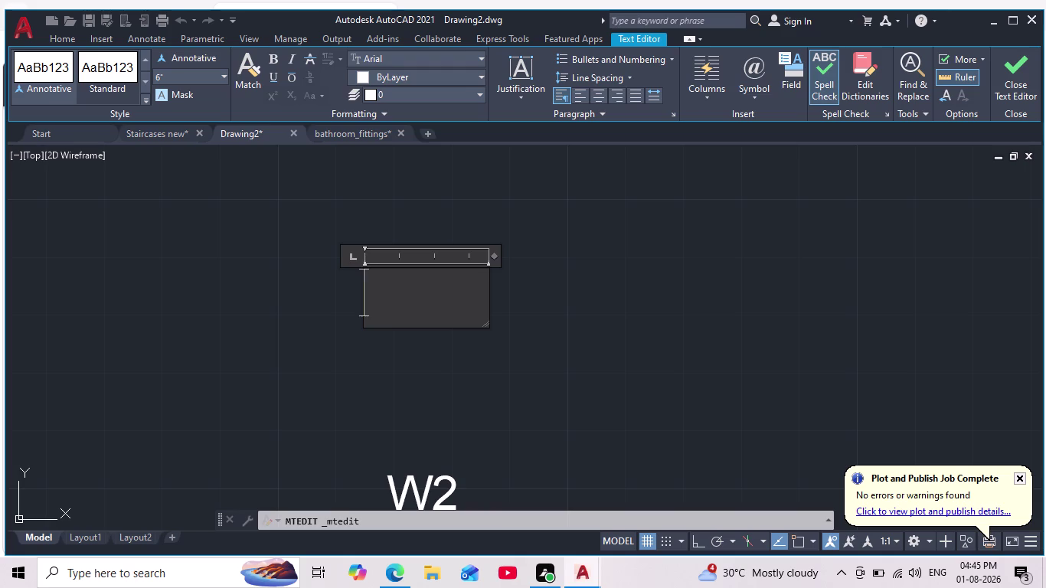
key(v)
click(481, 335)
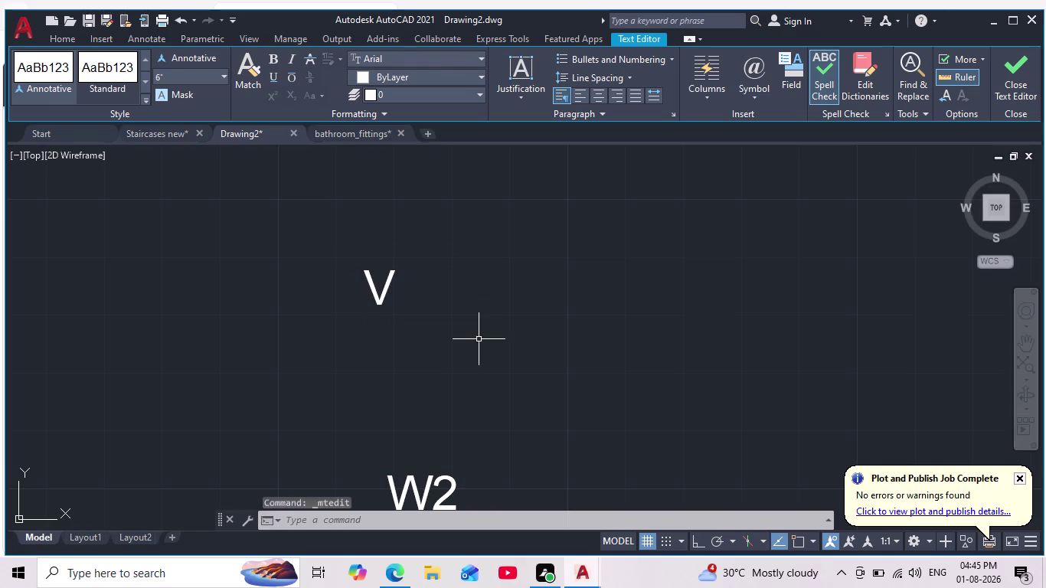
Copy the V label above both toilet ventilators on the top wall.
drag(425, 247, 421, 256)
click(320, 321)
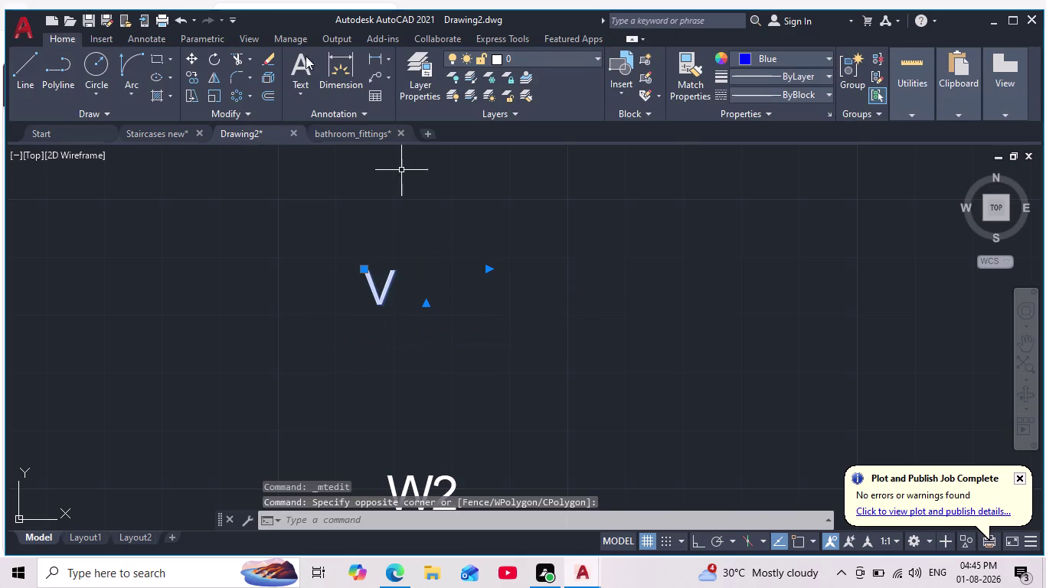
click(193, 77)
click(370, 291)
scroll(down, 3)
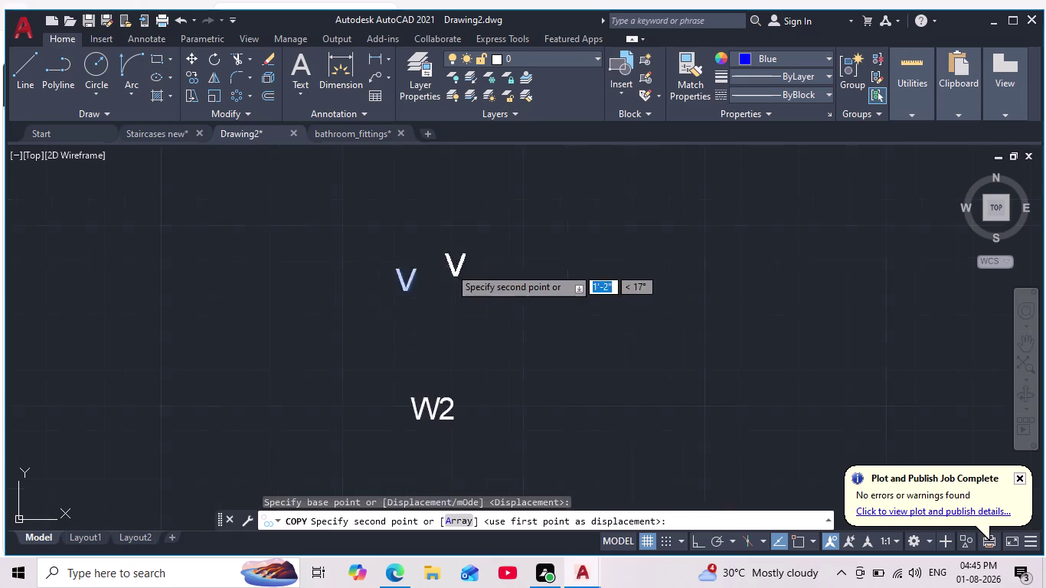
scroll(down, 3)
middle_drag(449, 267, 167, 359)
middle_drag(634, 230, 609, 389)
scroll(up, 3)
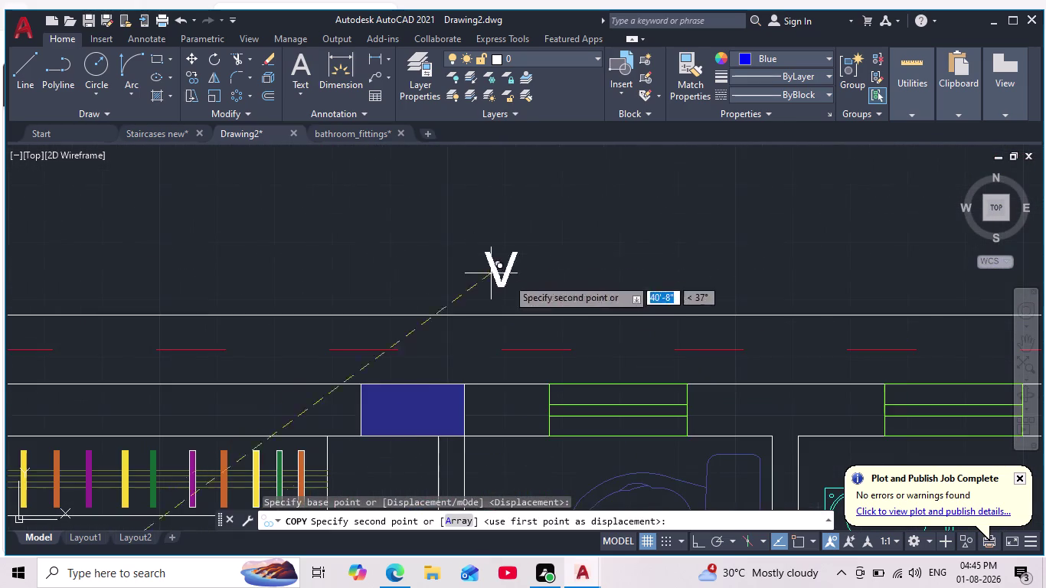
middle_drag(597, 358, 549, 307)
click(553, 309)
middle_drag(729, 315, 388, 278)
click(558, 273)
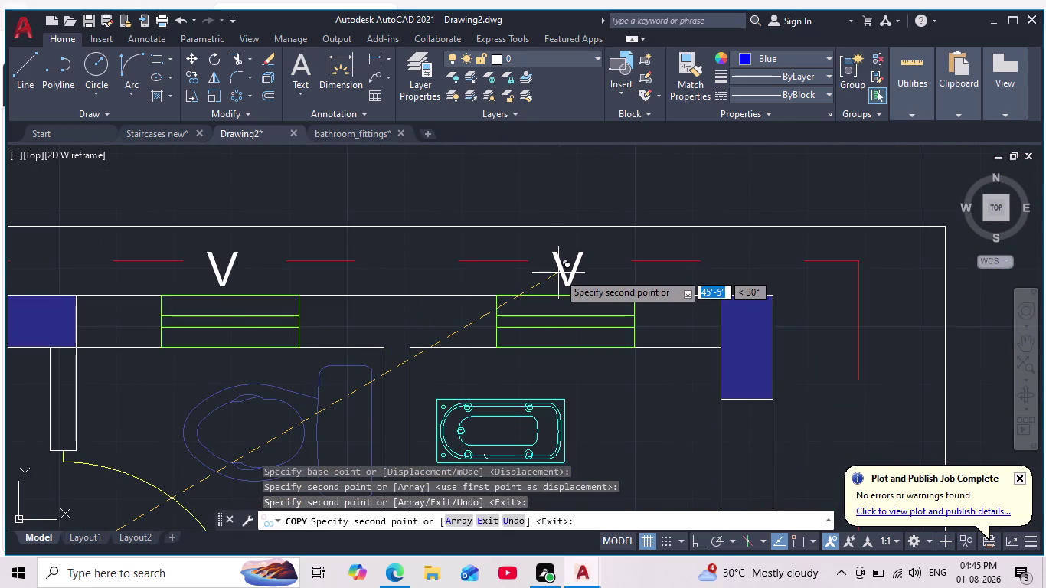
key(Escape)
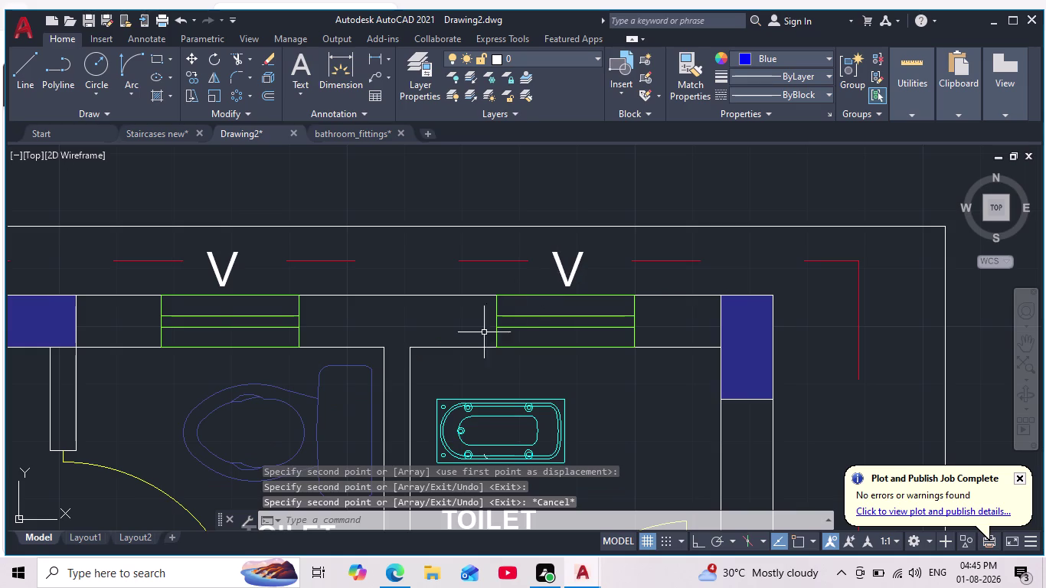
Delete the leftover V and W2 labels beside the plan.
scroll(down, 3)
middle_drag(441, 330, 440, 231)
scroll(down, 3)
scroll(up, 3)
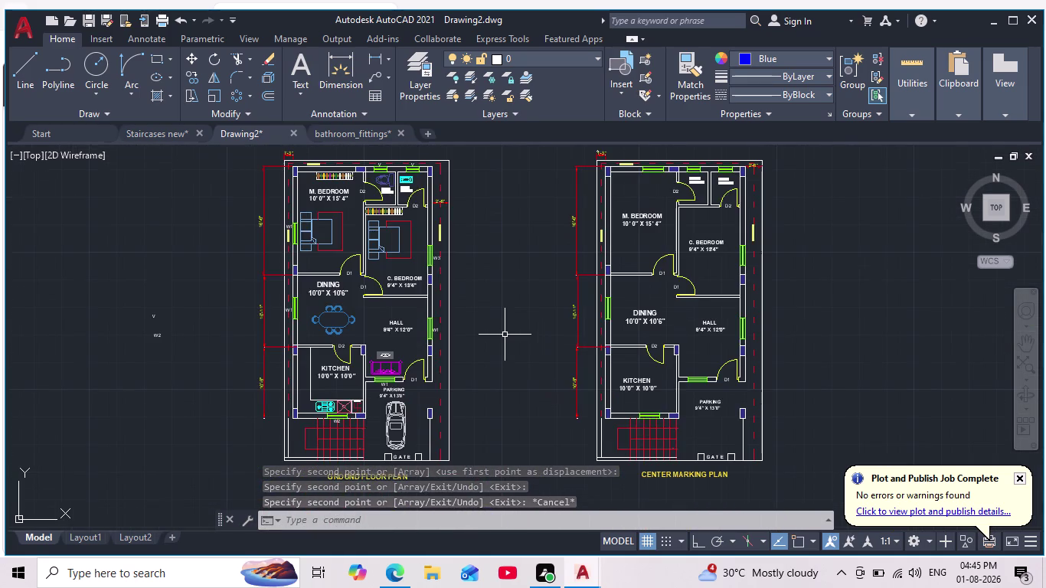
middle_drag(505, 334, 625, 309)
drag(327, 249, 303, 287)
click(199, 354)
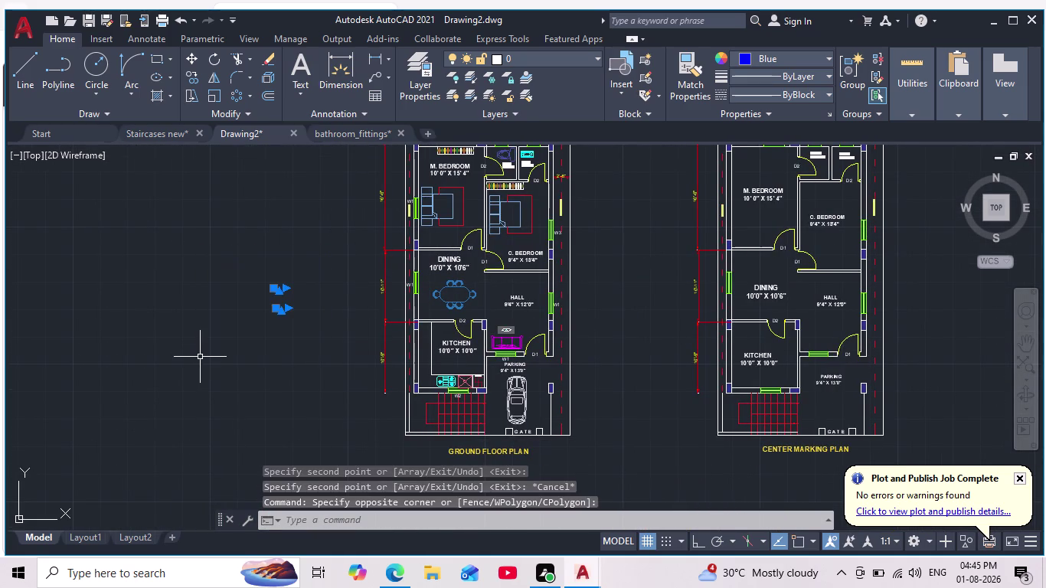
key(Delete)
Pan and zoom to recentre both floor plans in view.
middle_drag(416, 334, 407, 354)
scroll(down, 3)
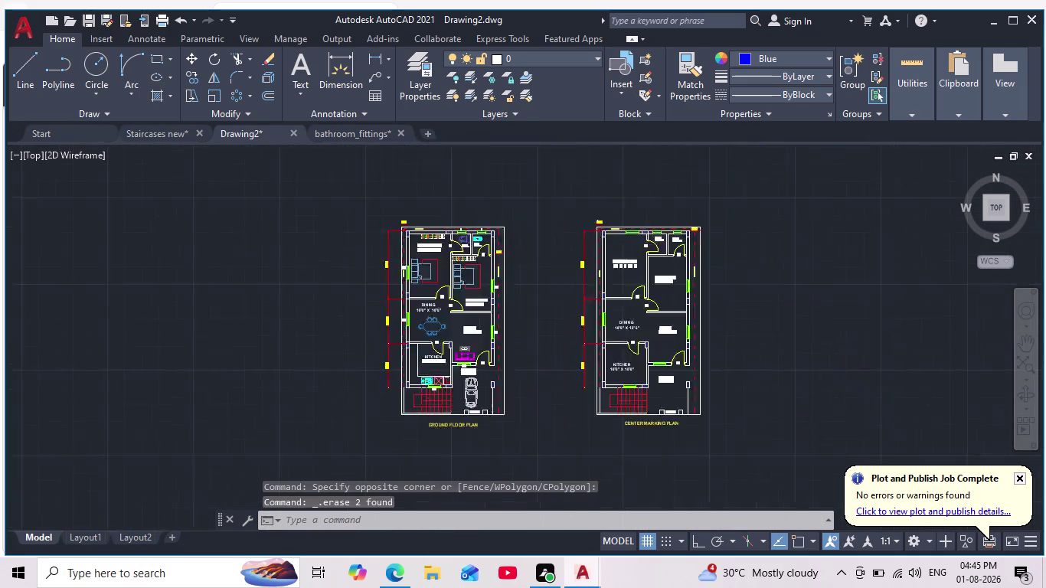
middle_drag(407, 355, 408, 356)
scroll(up, 3)
scroll(up, 3)
middle_drag(381, 351, 347, 340)
scroll(down, 3)
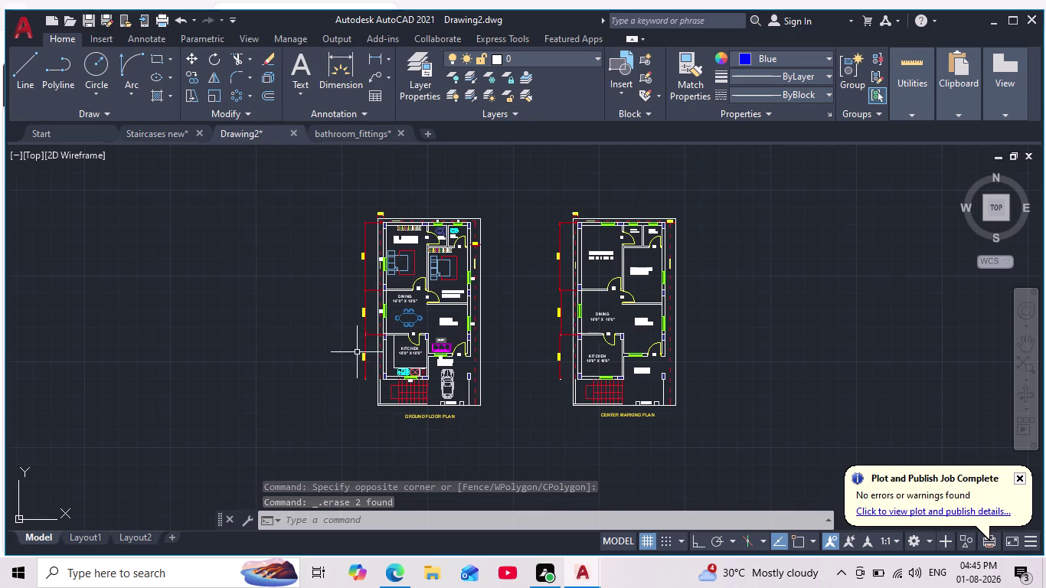
scroll(up, 3)
middle_click(362, 366)
scroll(down, 3)
middle_drag(347, 354, 323, 389)
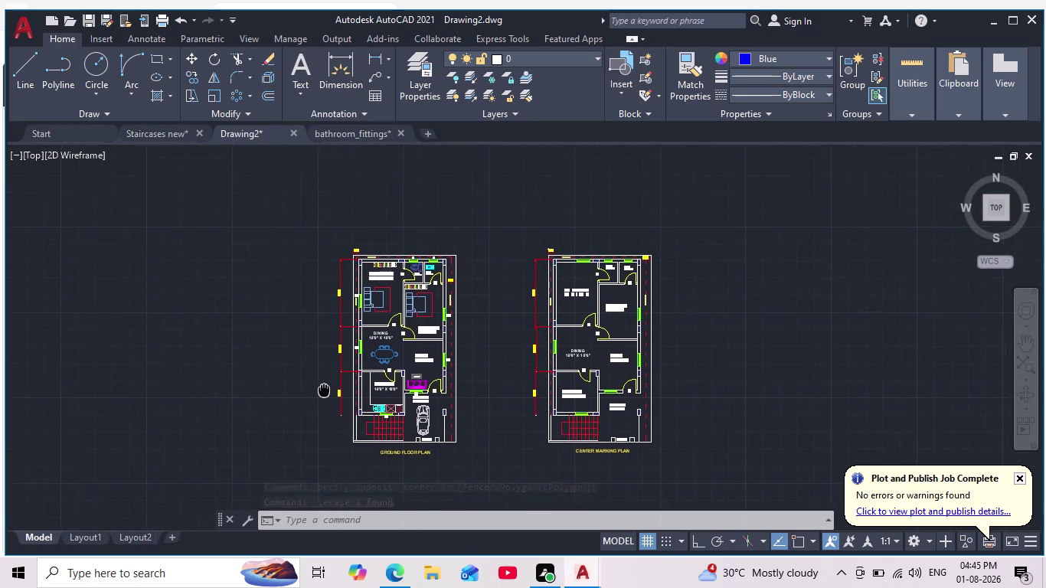
middle_drag(324, 389, 319, 413)
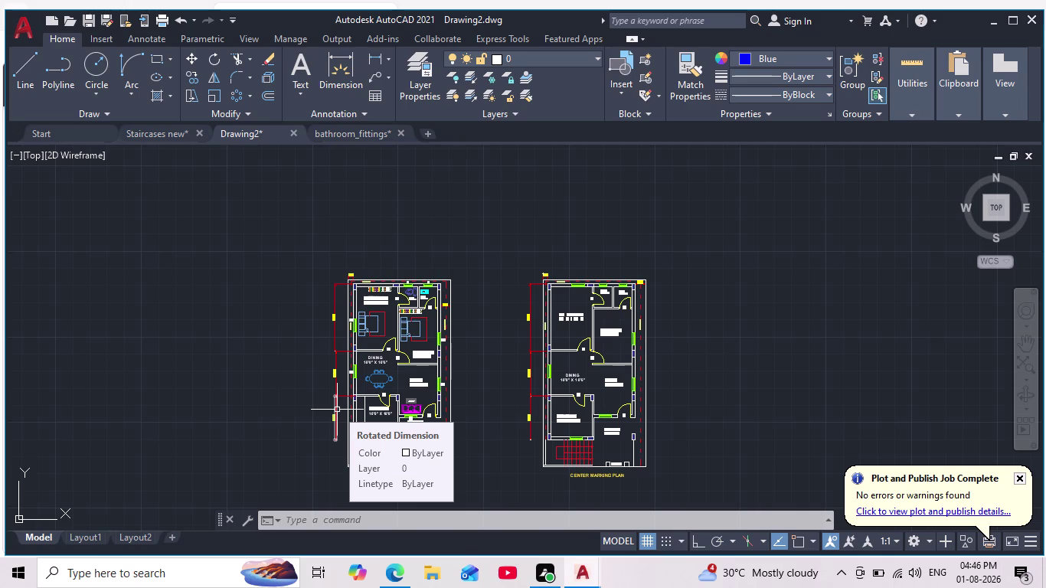
scroll(down, 3)
middle_drag(464, 435, 457, 437)
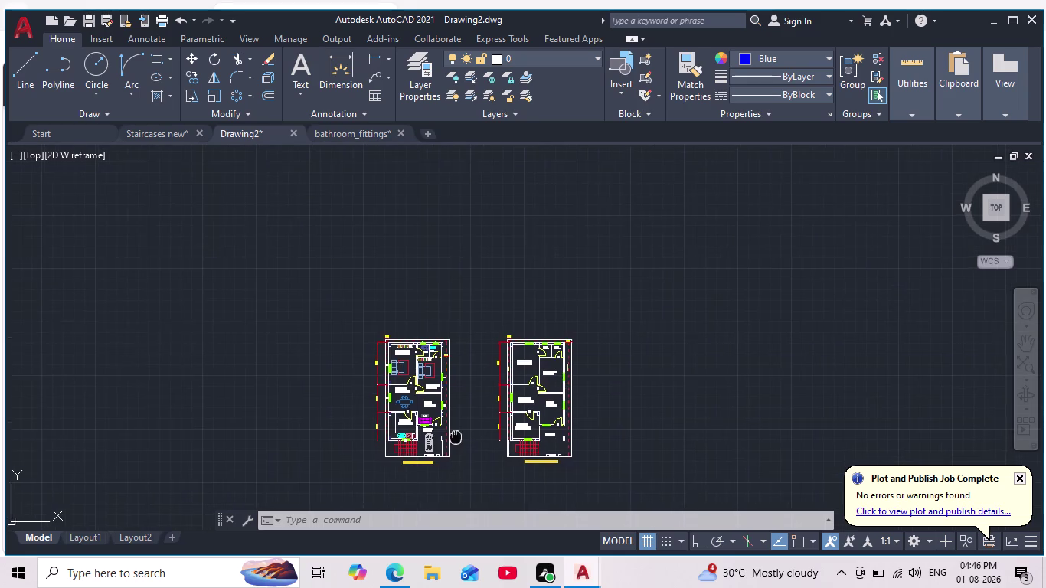
middle_drag(456, 438, 455, 437)
scroll(up, 3)
middle_drag(457, 435, 447, 399)
scroll(up, 3)
scroll(down, 3)
middle_drag(472, 412, 459, 422)
scroll(down, 3)
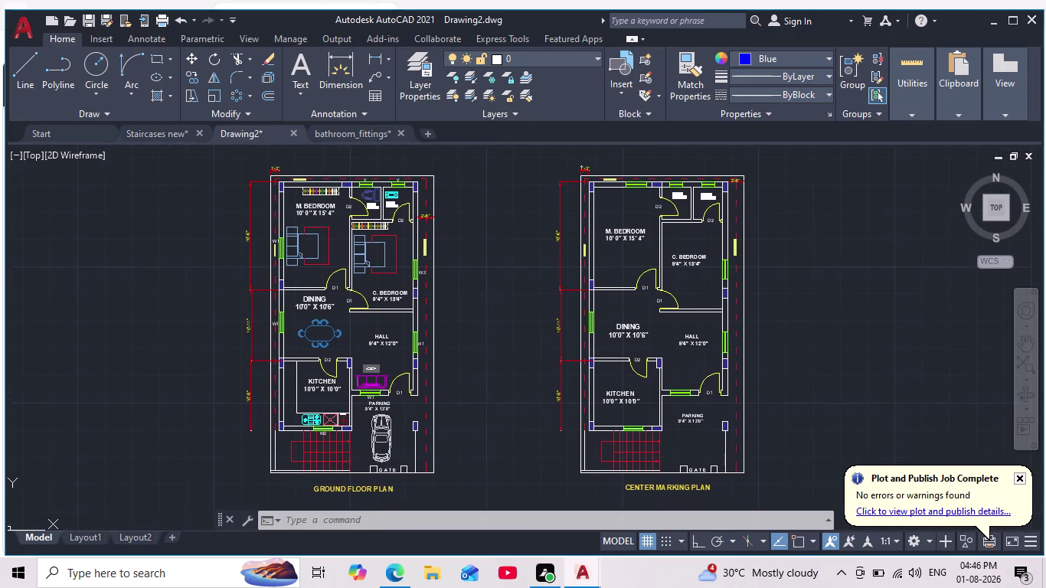
scroll(up, 3)
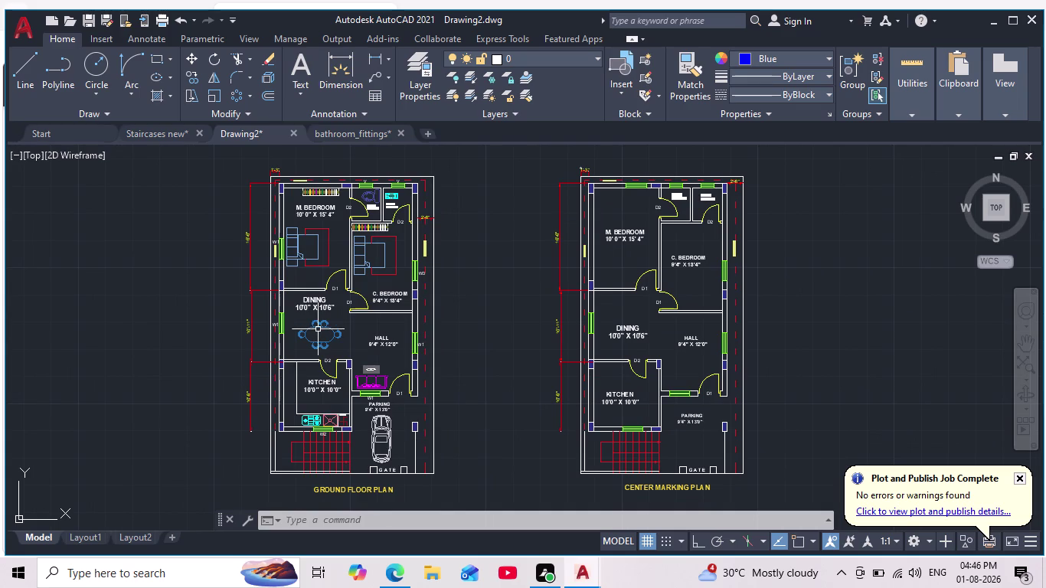
scroll(up, 3)
scroll(up, 3)
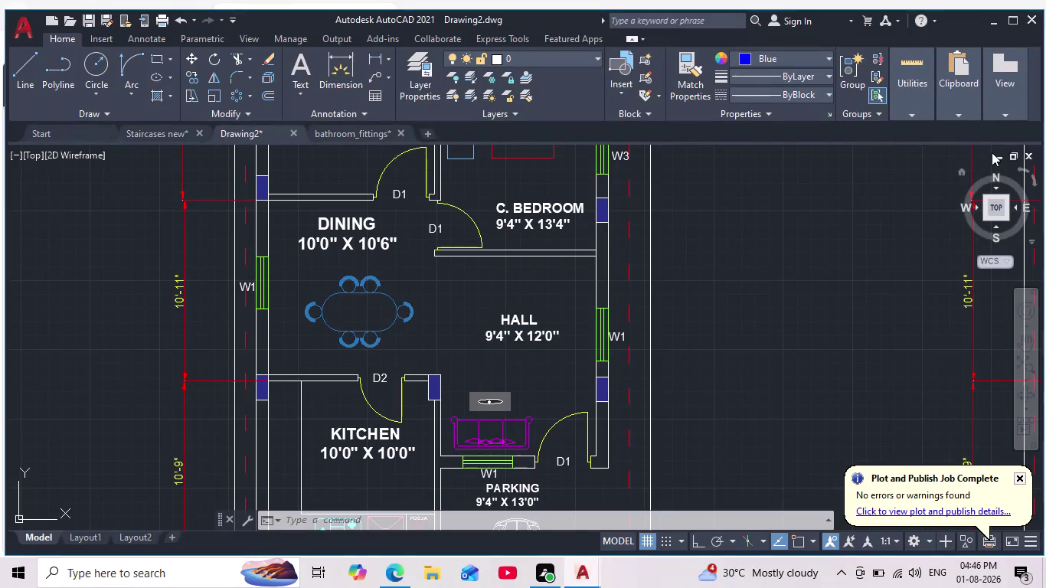
Open bathroom_fittings.dwg from This PC > Downloads as a Blocks palette library.
key(i)
key(Return)
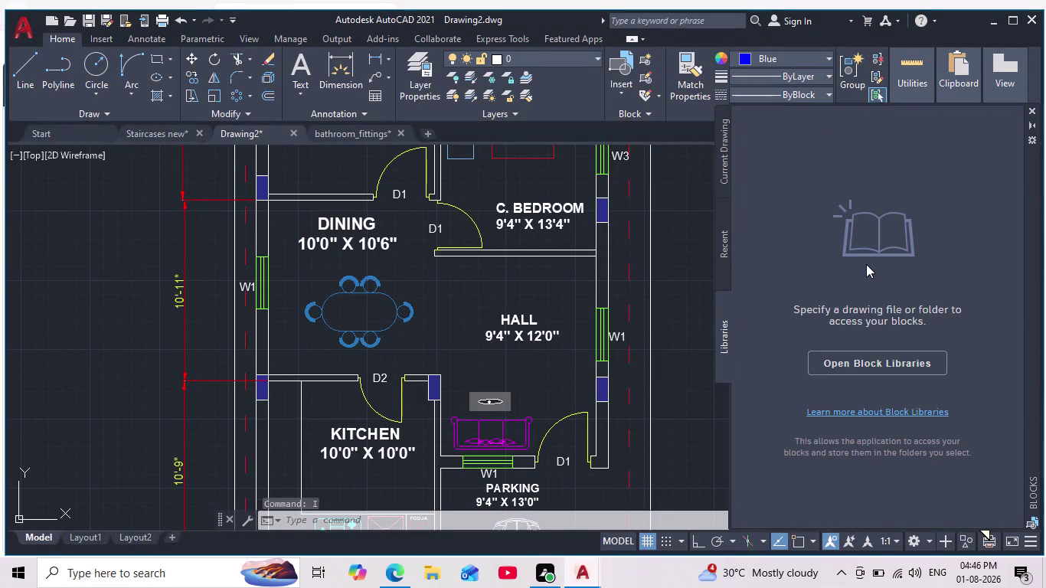
click(897, 357)
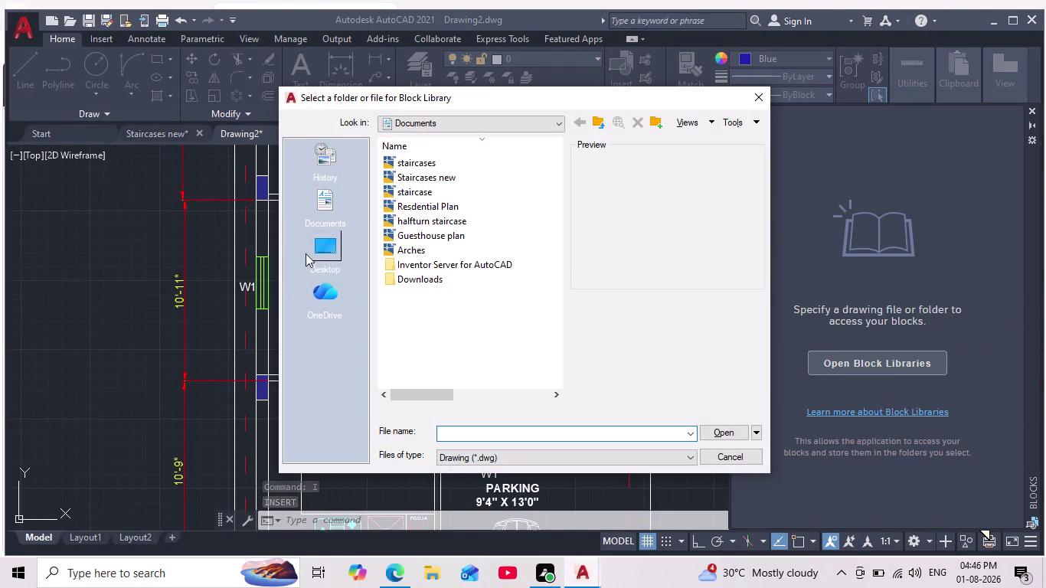
double_click(327, 258)
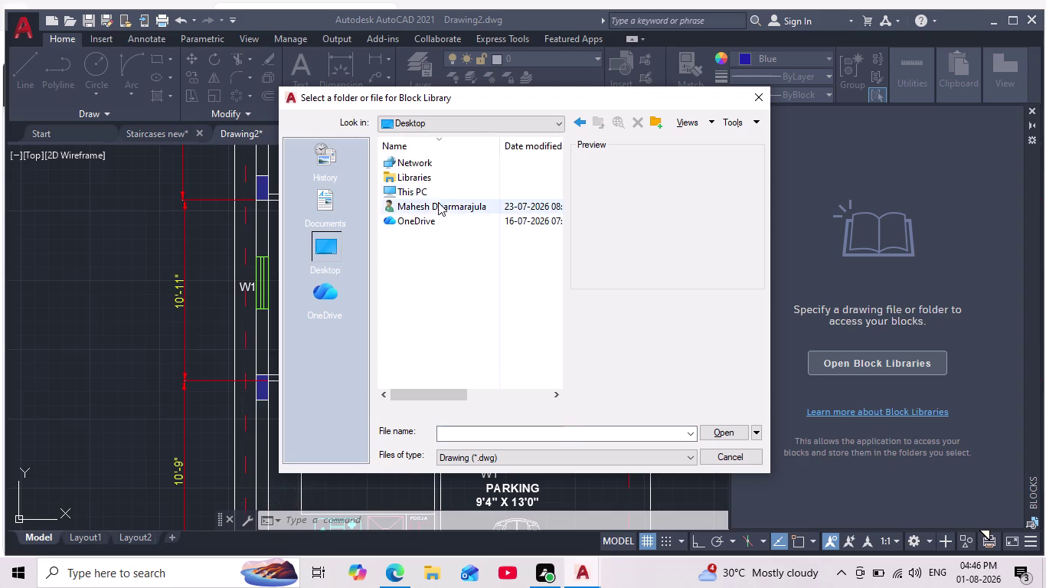
double_click(451, 187)
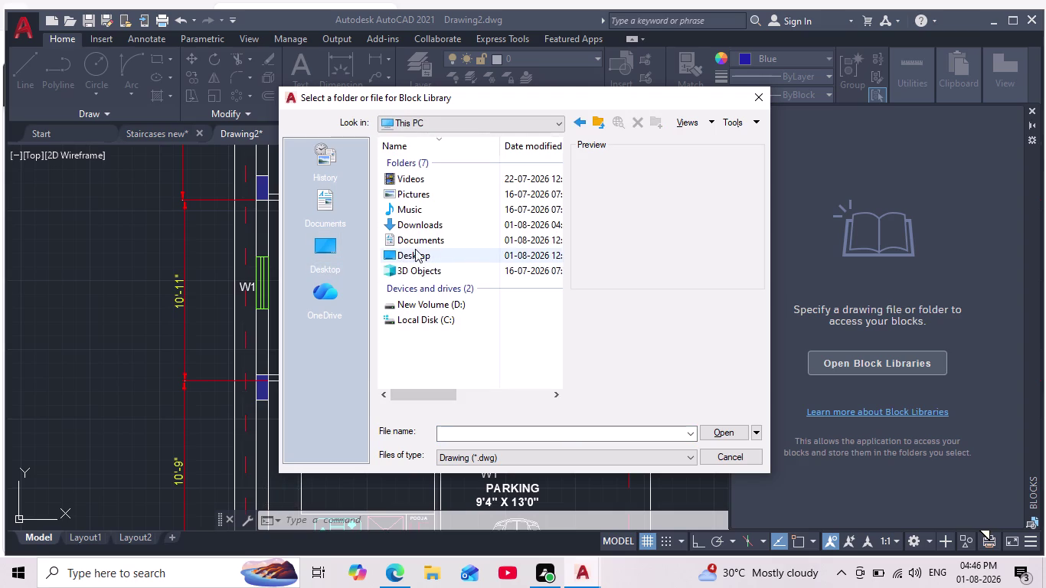
double_click(445, 228)
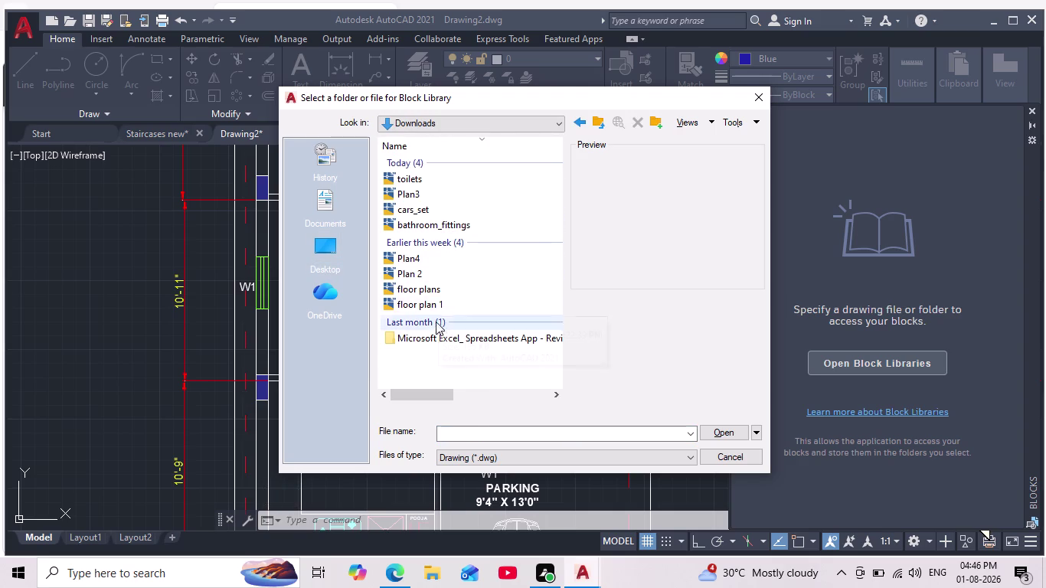
double_click(433, 226)
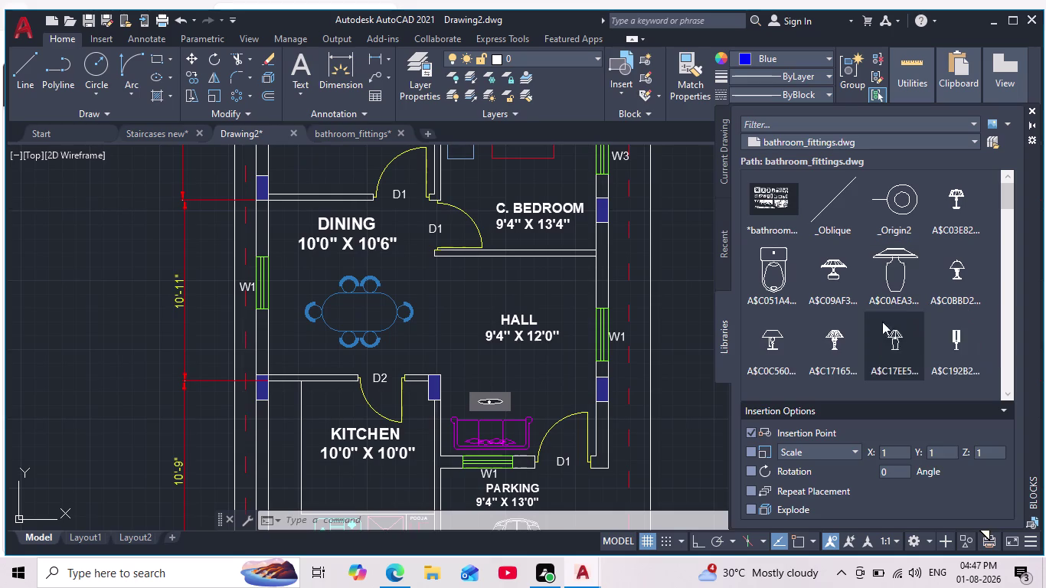
Scroll up and down through the bathroom fittings blocks in the Libraries list.
scroll(up, 3)
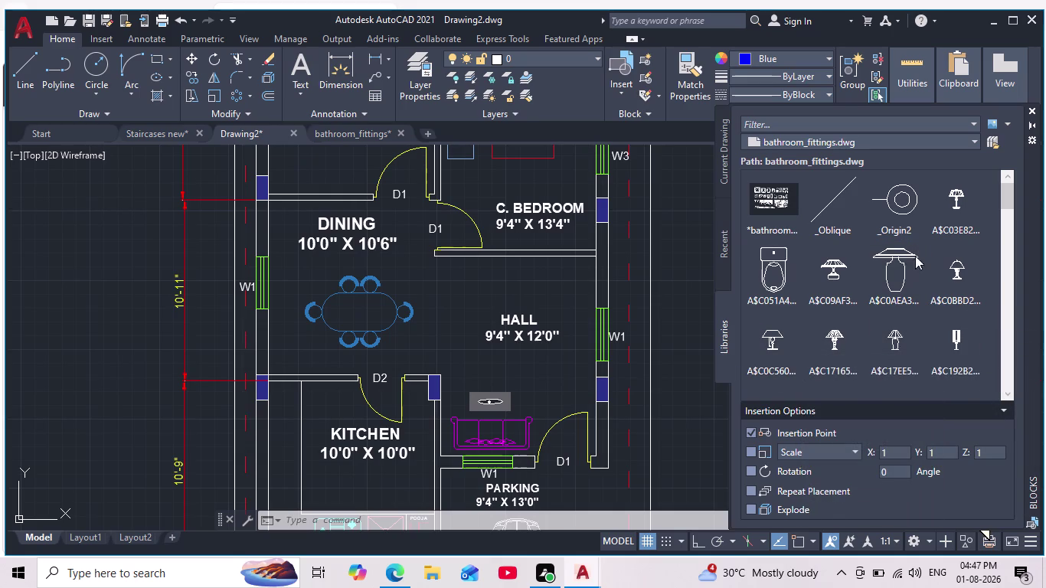
scroll(down, 3)
scroll(down, 3)
scroll(down, 3)
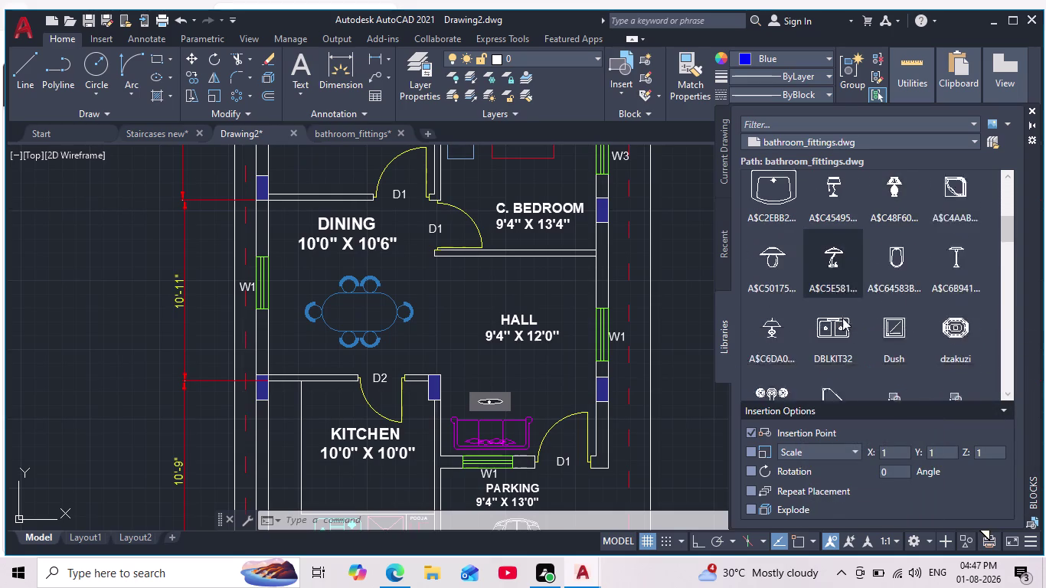
scroll(down, 3)
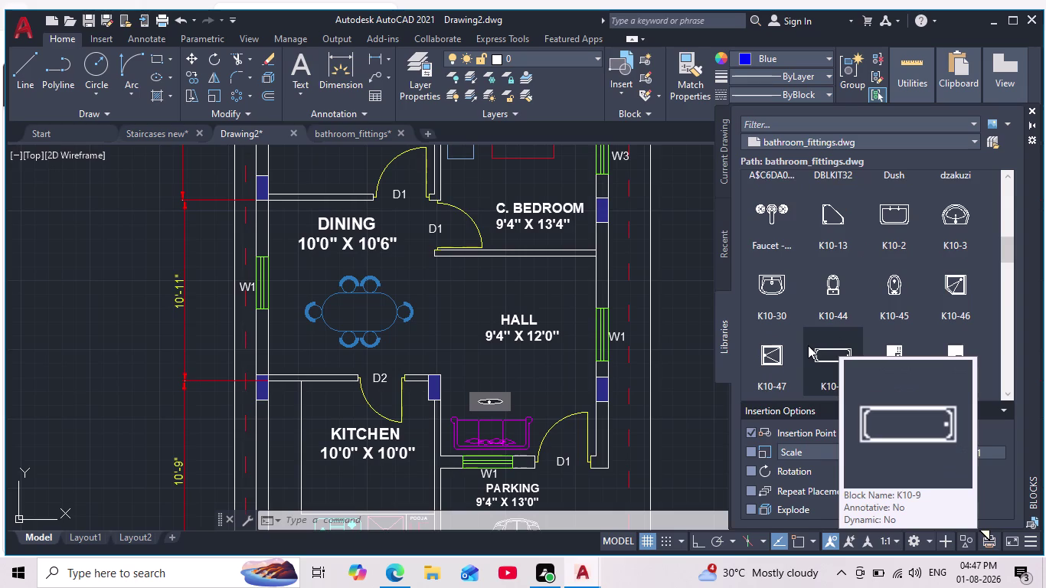
scroll(down, 3)
scroll(up, 3)
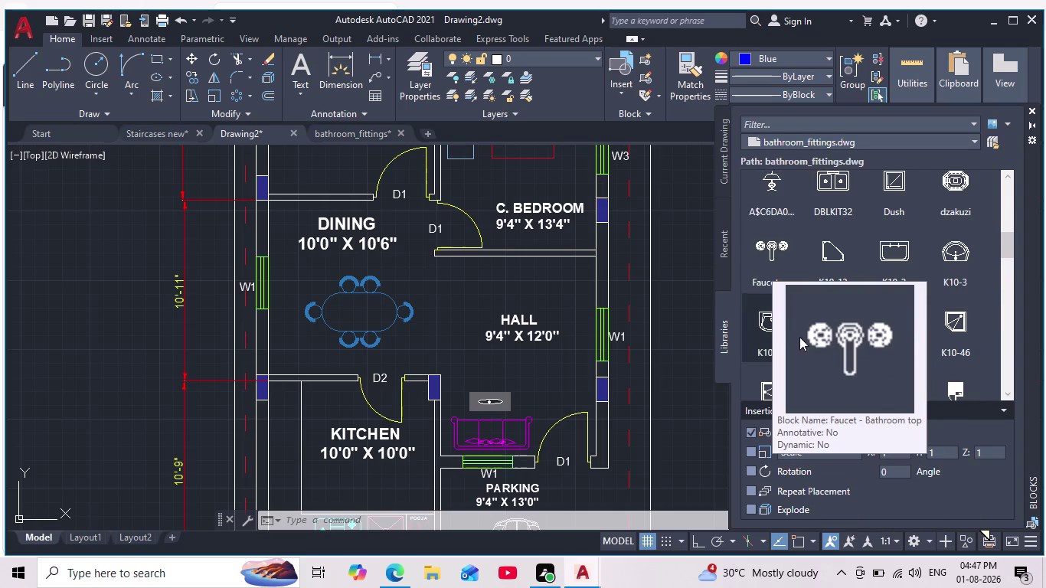
scroll(down, 3)
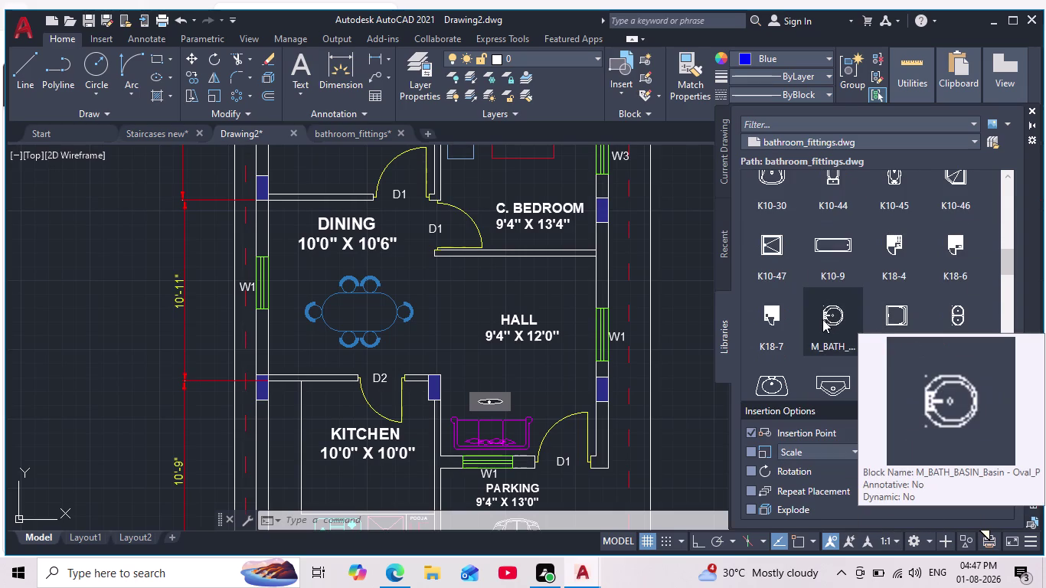
scroll(down, 3)
scroll(up, 3)
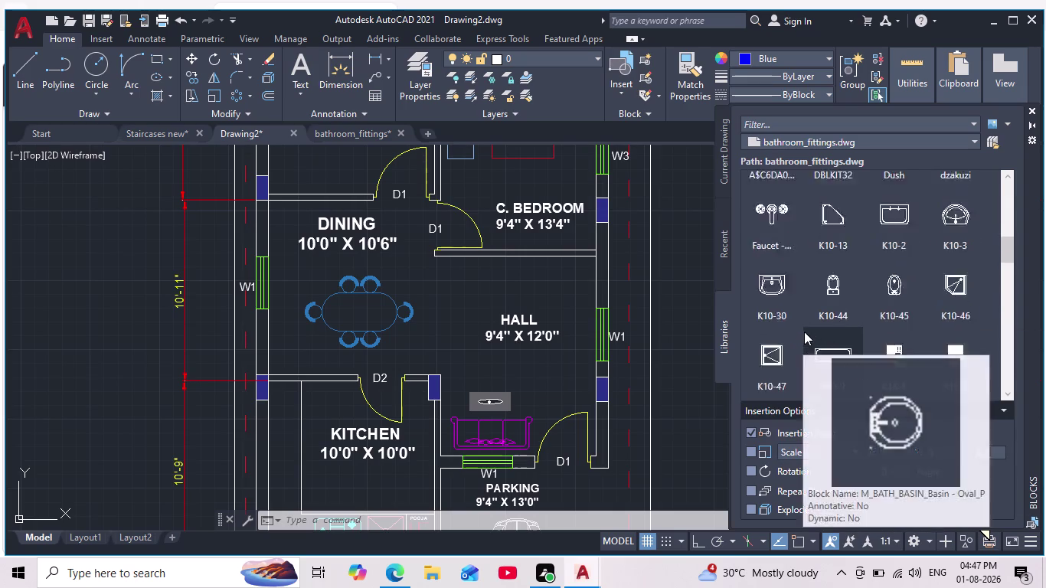
scroll(up, 3)
scroll(up, 3)
scroll(up, 3)
scroll(up, 3)
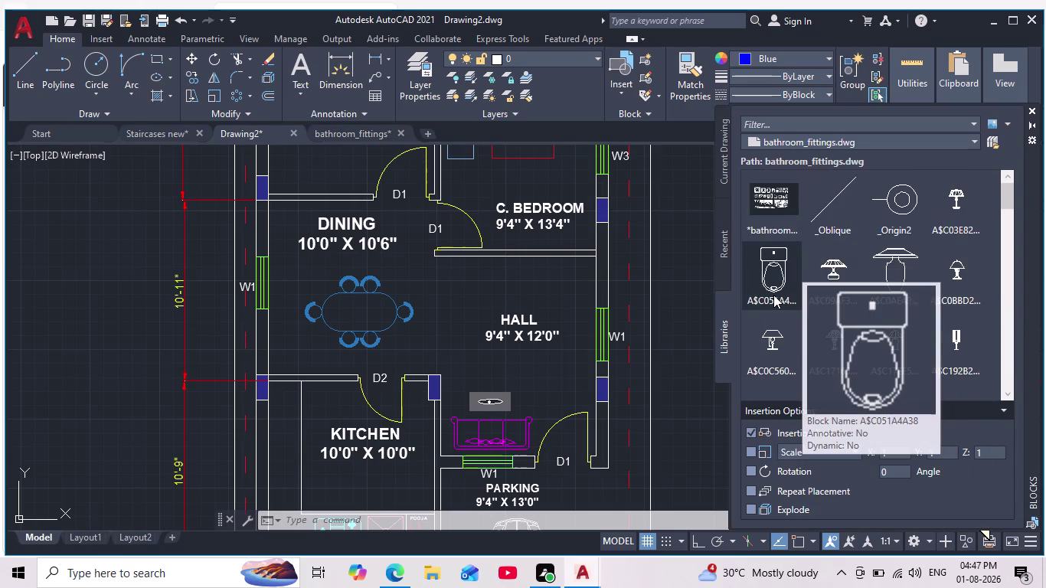
scroll(down, 3)
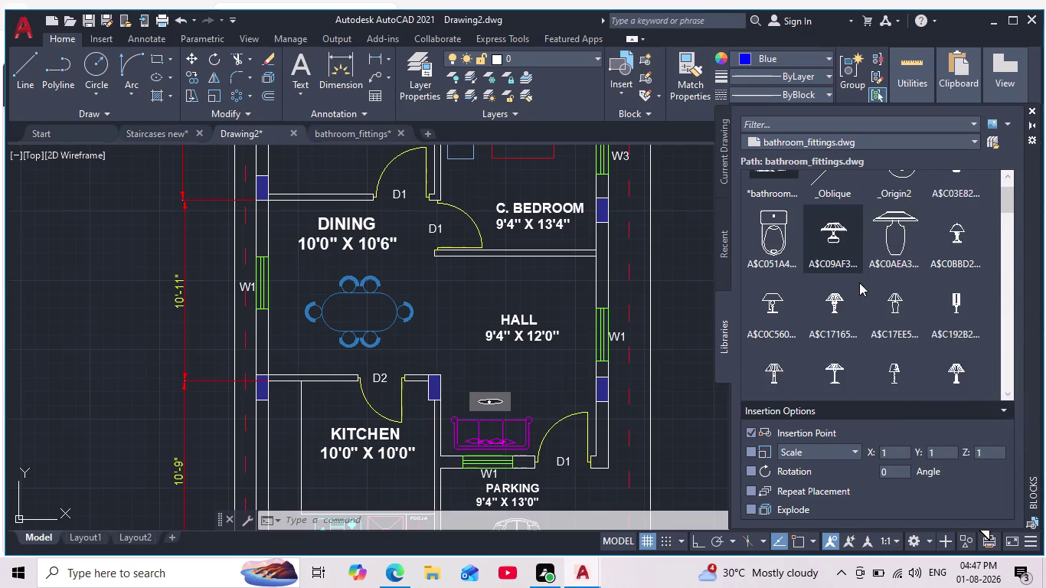
scroll(down, 3)
scroll(down, 3)
scroll(up, 3)
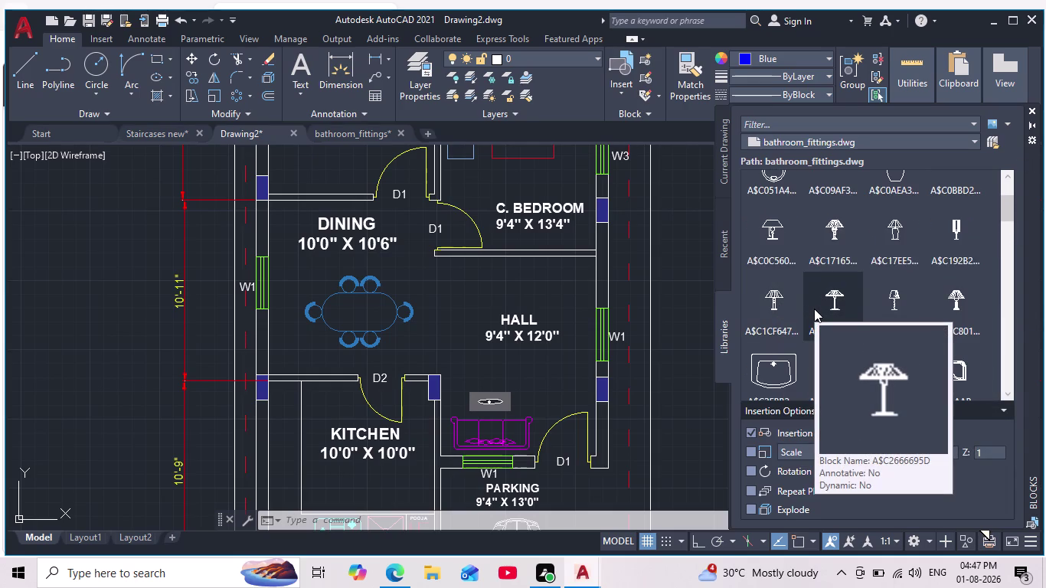
Scroll further down the fixtures, close the Blocks palette, and switch back to Edge.
scroll(down, 3)
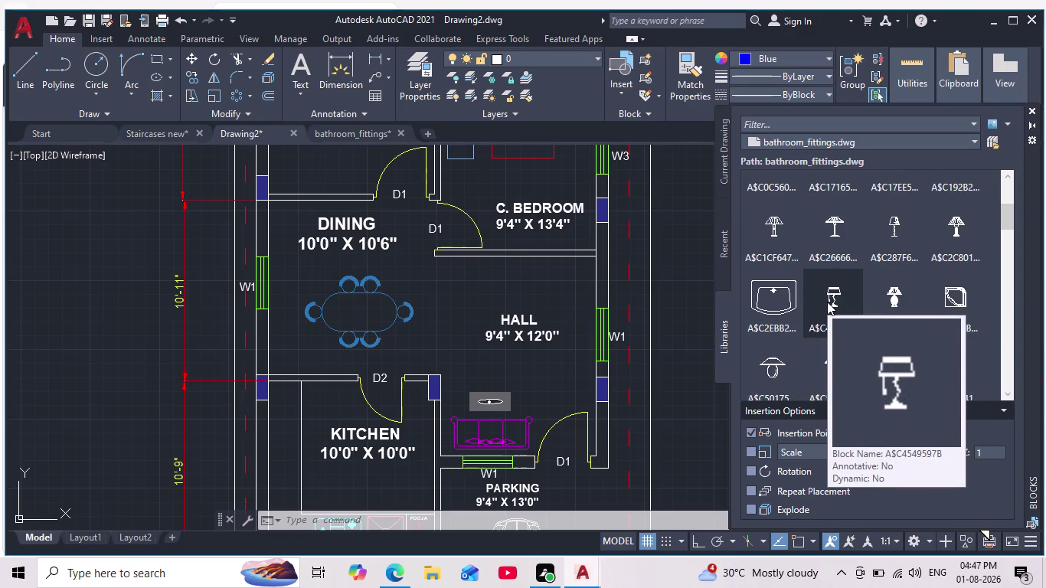
scroll(down, 3)
scroll(down, 3)
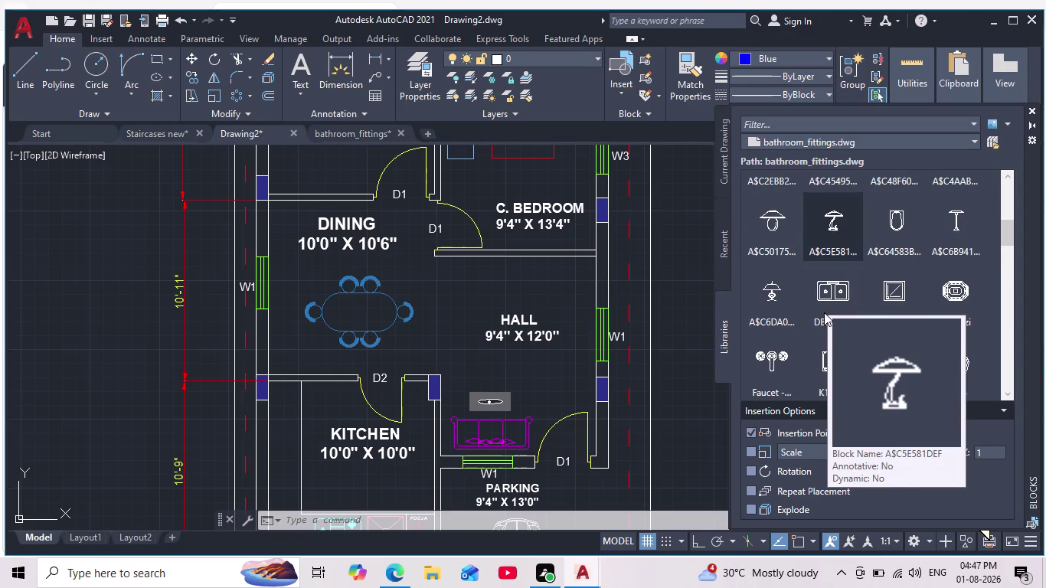
scroll(down, 3)
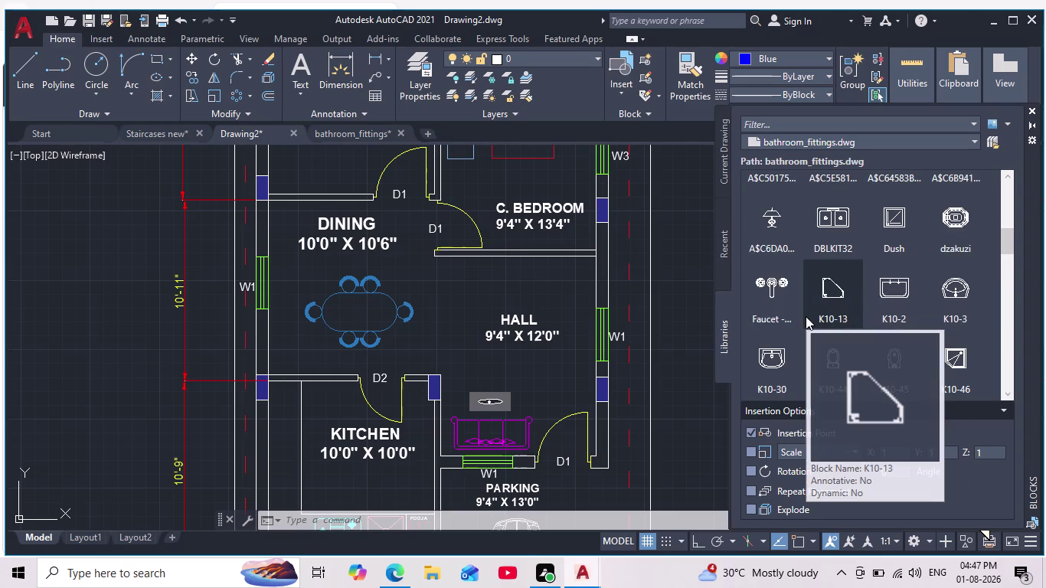
scroll(down, 3)
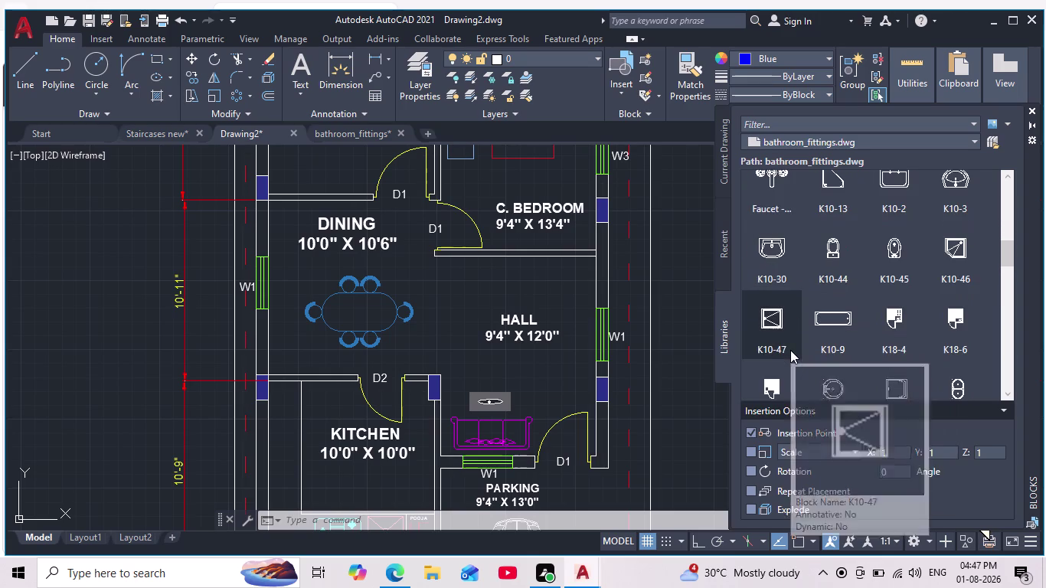
scroll(down, 3)
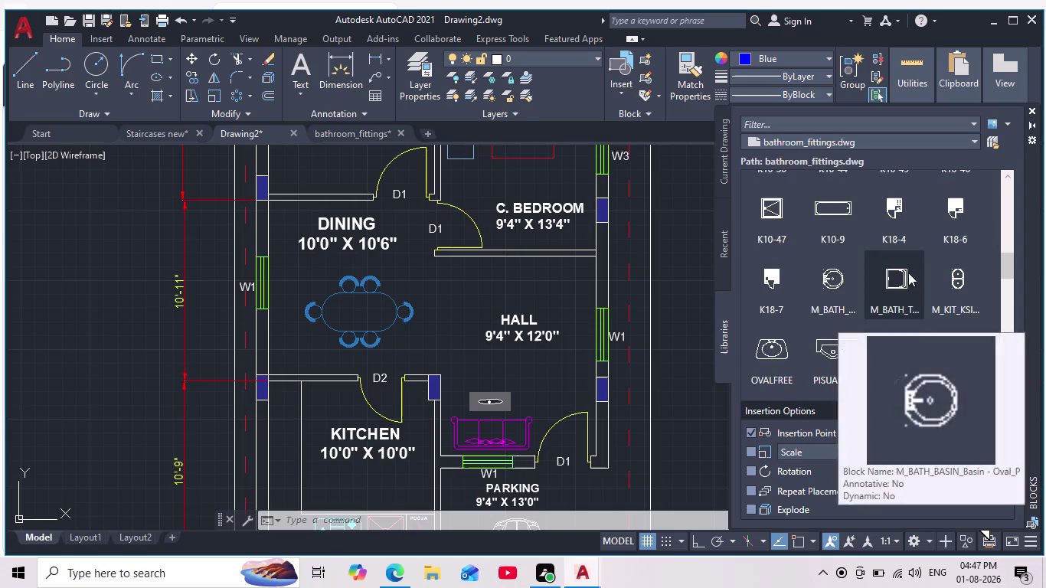
click(1034, 115)
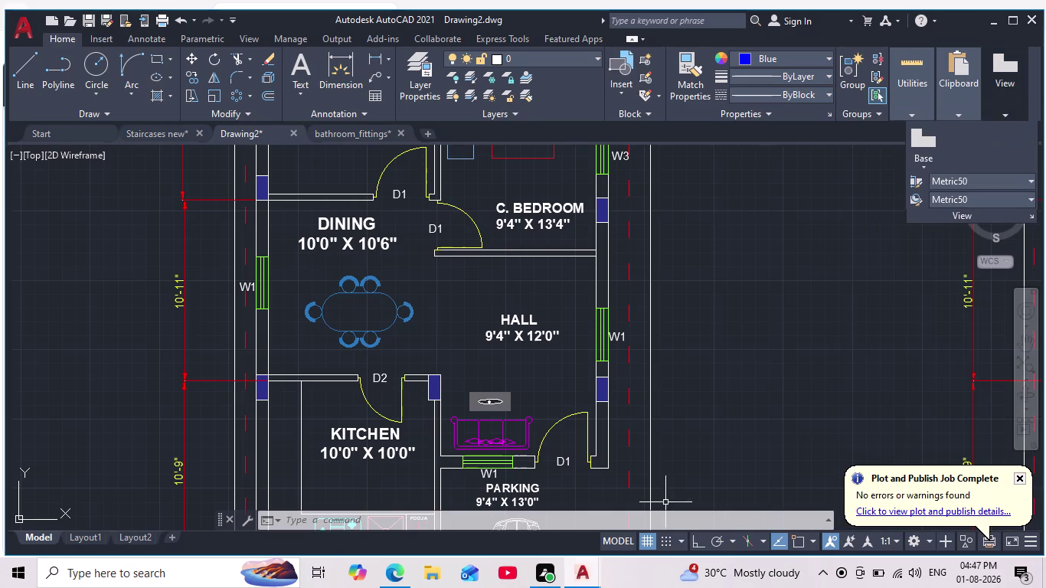
click(391, 570)
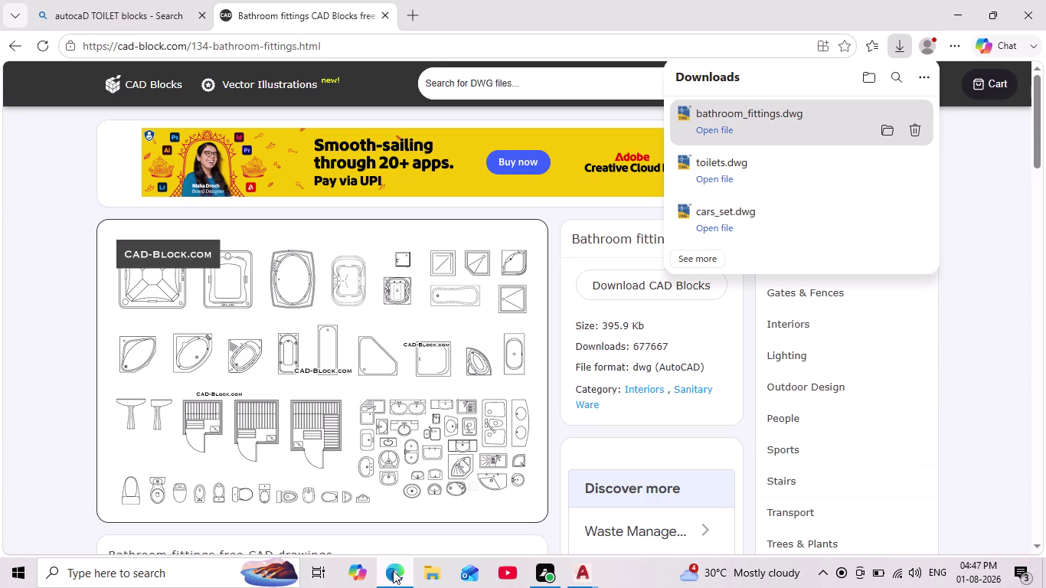
Replace TOILET with PLUMBING in the Bing query and run the search.
click(380, 15)
scroll(up, 3)
scroll(up, 3)
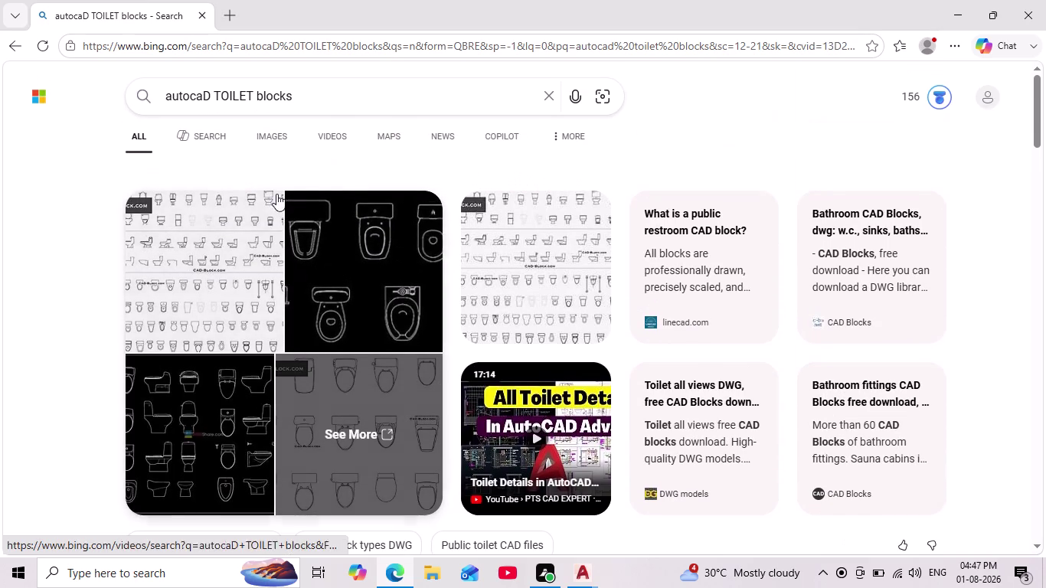
scroll(up, 3)
click(255, 96)
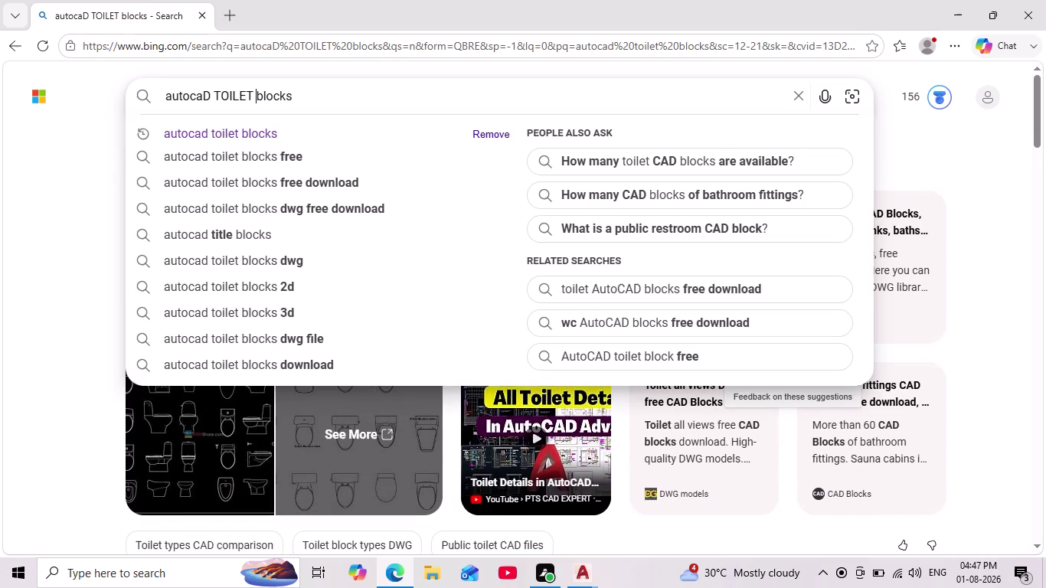
scroll(up, 3)
key(BackSpace)
key(BackSpace)
key(BackSpace)
key(BackSpace)
key(BackSpace)
key(BackSpace)
key(BackSpace)
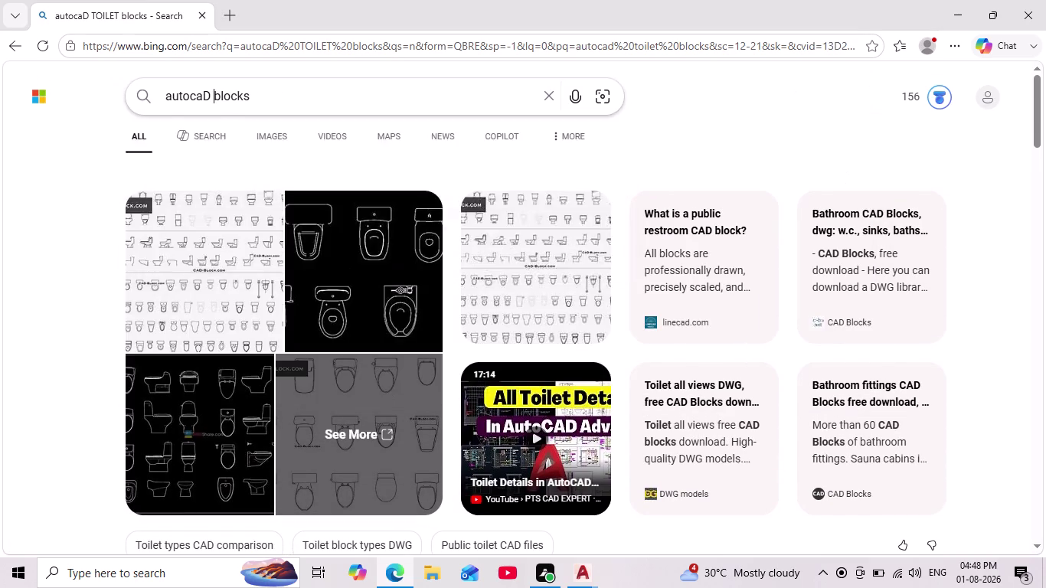
text(PLU)
text(MBIN)
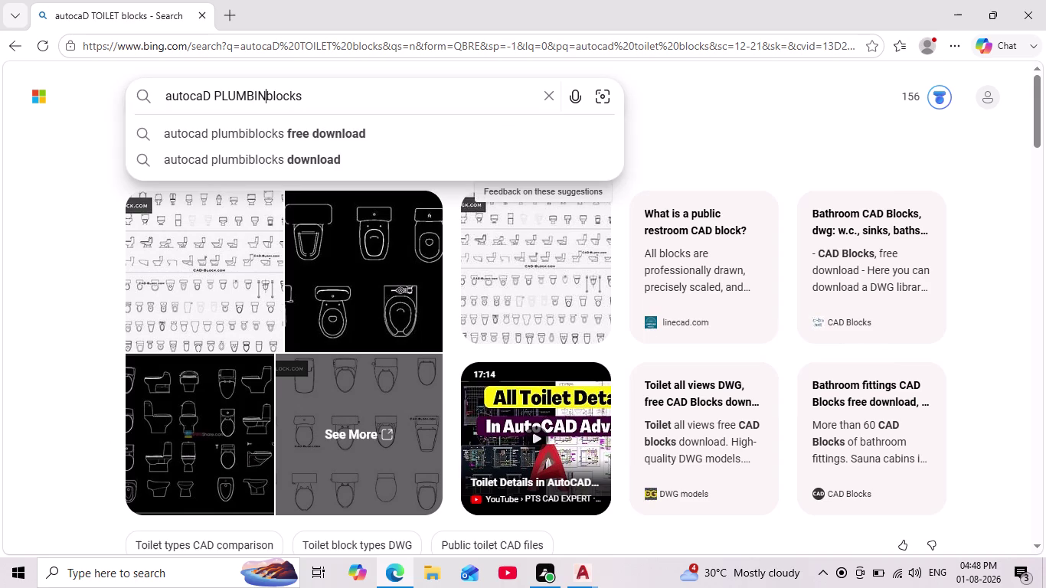
text(G)
key(Return)
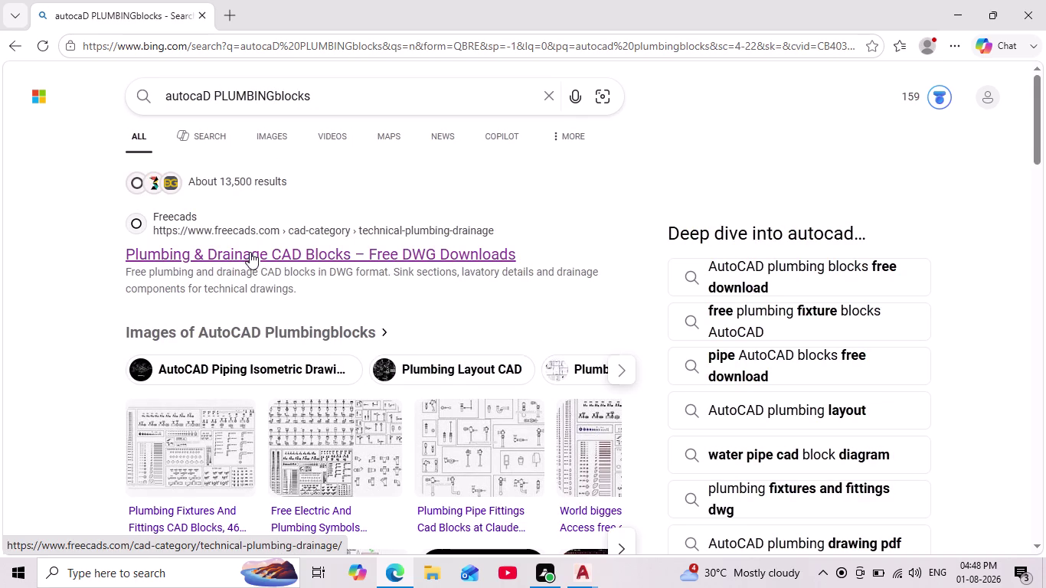
Add the missing space and rerun the search as 'autocaD PLUMBING blocks'.
scroll(down, 3)
scroll(up, 3)
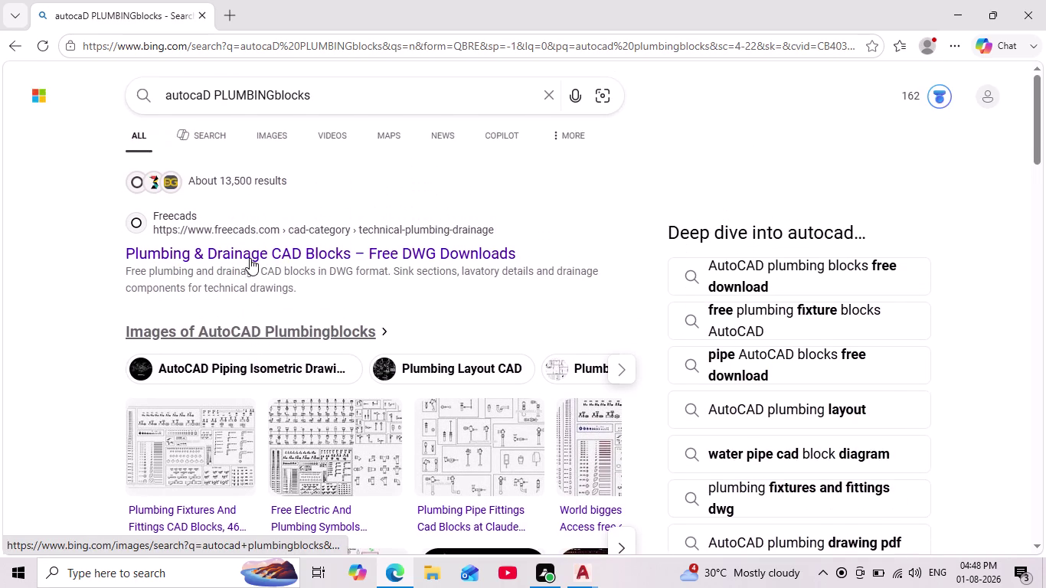
scroll(down, 3)
scroll(down, 3)
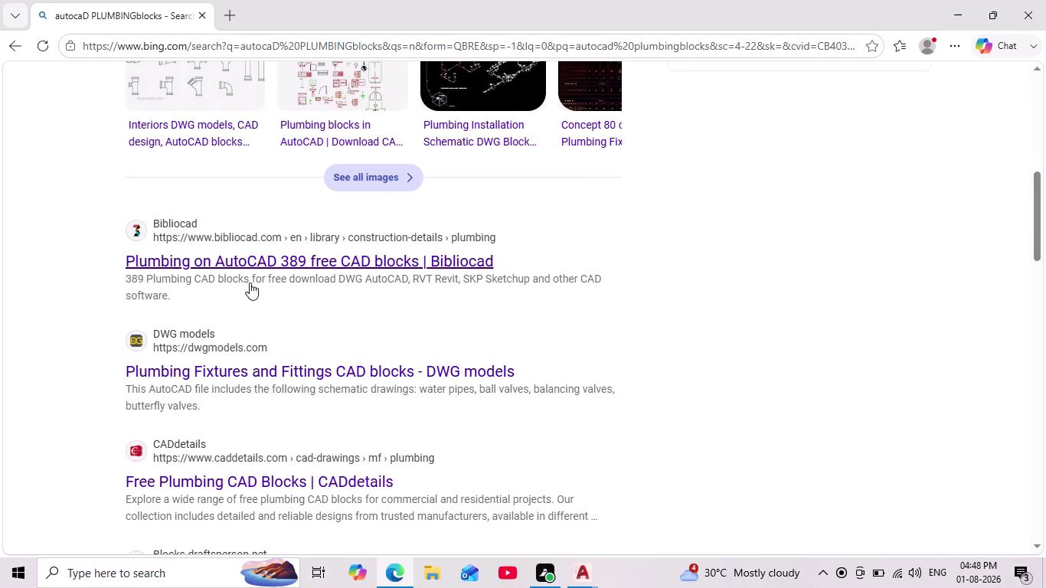
scroll(down, 3)
scroll(up, 3)
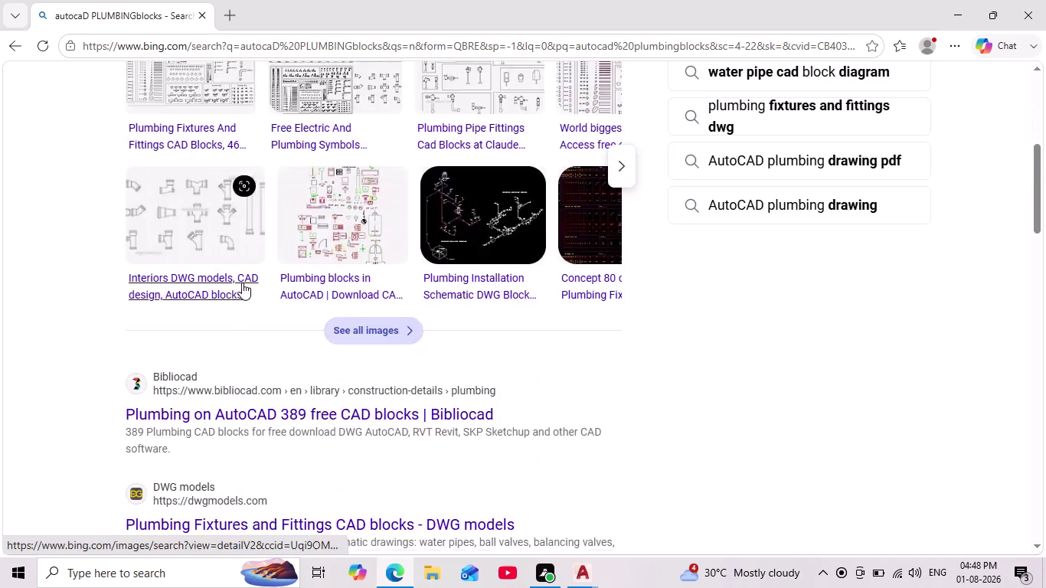
scroll(up, 3)
scroll(up, 3)
scroll(up, 3)
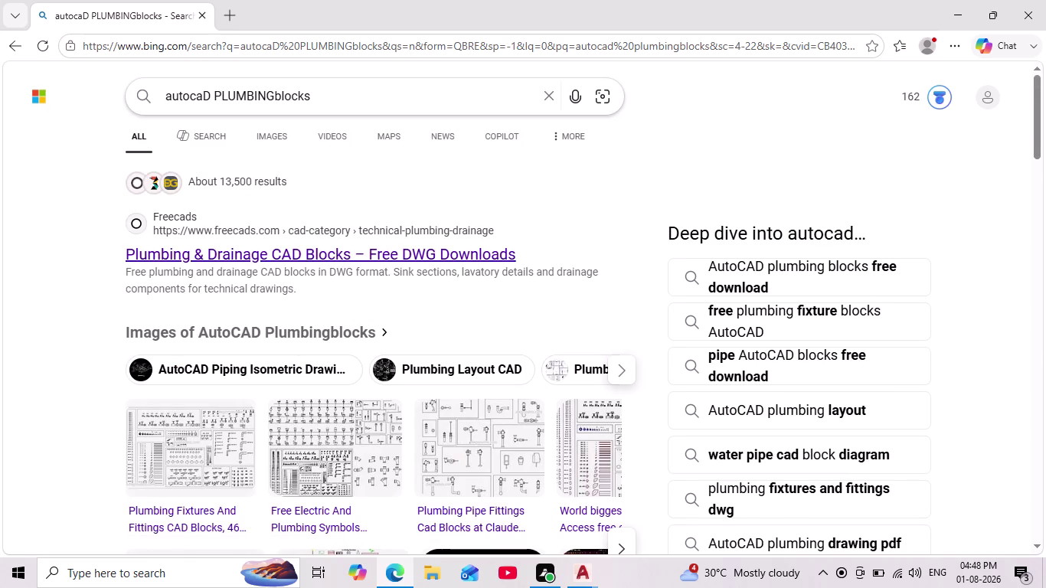
click(273, 101)
key(space)
key(Return)
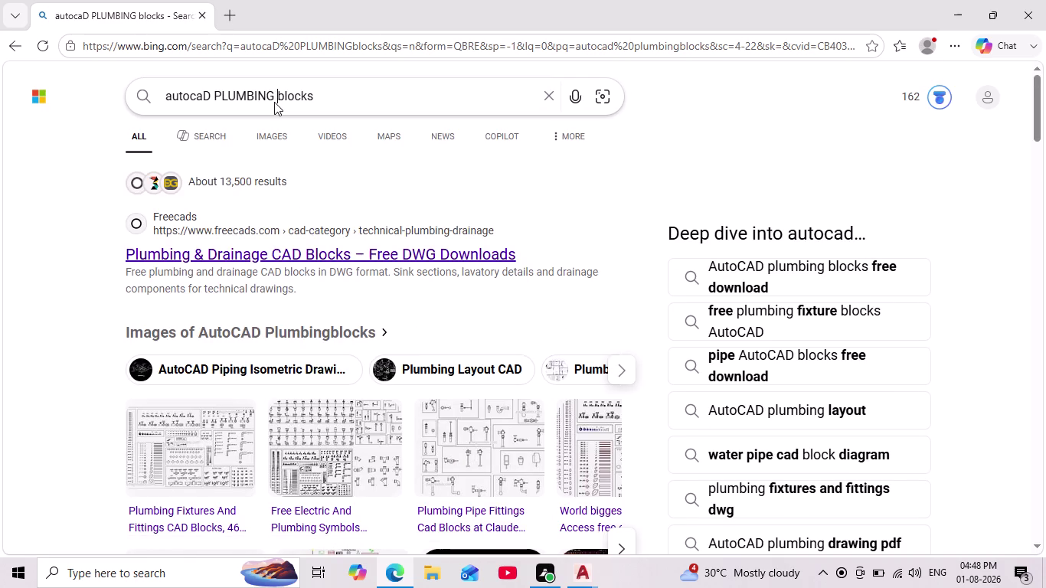
scroll(down, 3)
scroll(up, 3)
scroll(down, 3)
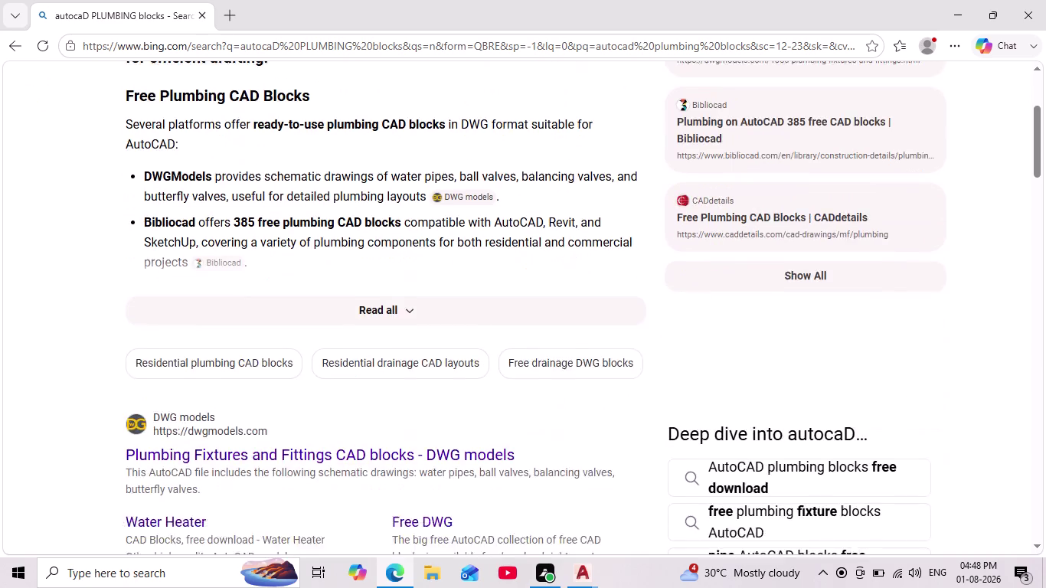
scroll(down, 3)
Open and browse the DWG models Plumbing Fixtures and Fittings result.
click(231, 281)
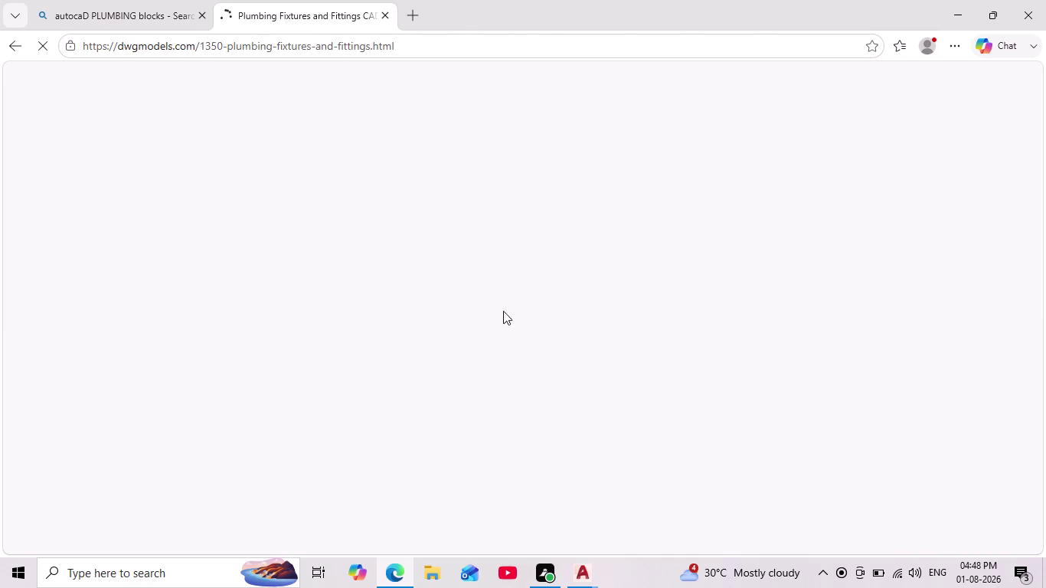
scroll(down, 3)
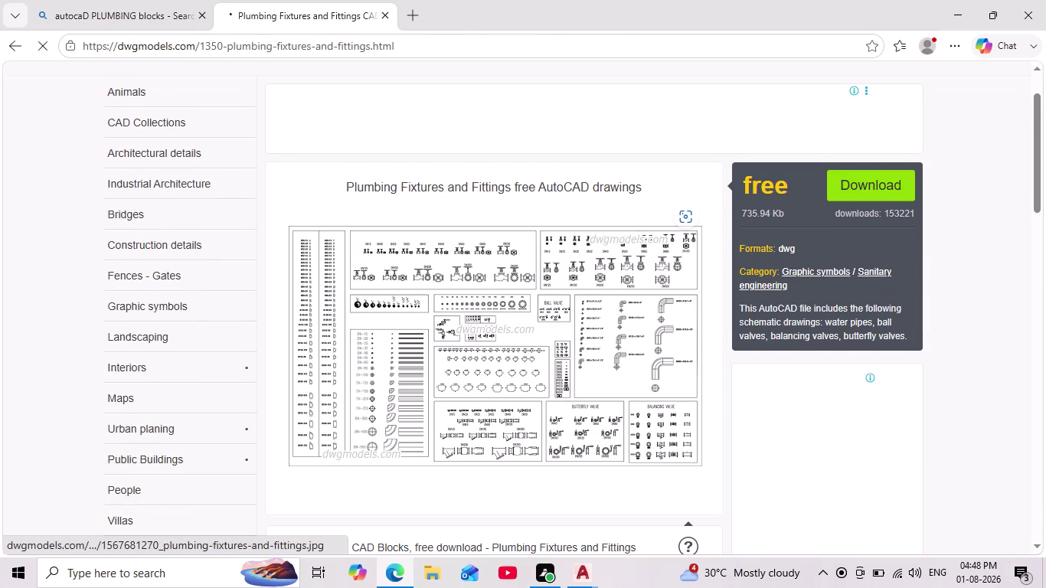
scroll(down, 3)
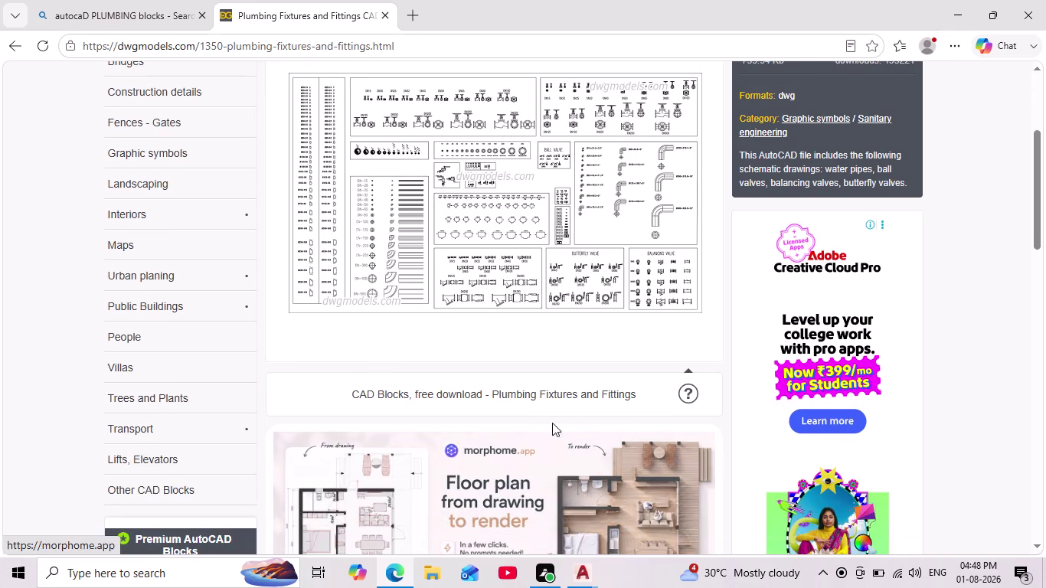
scroll(up, 3)
scroll(down, 3)
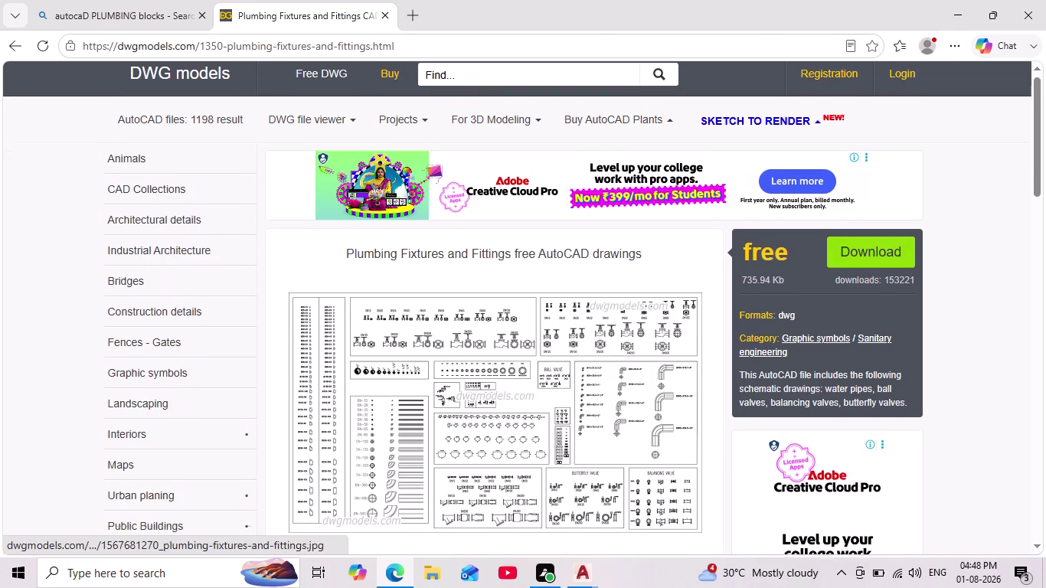
scroll(down, 3)
scroll(down, 3)
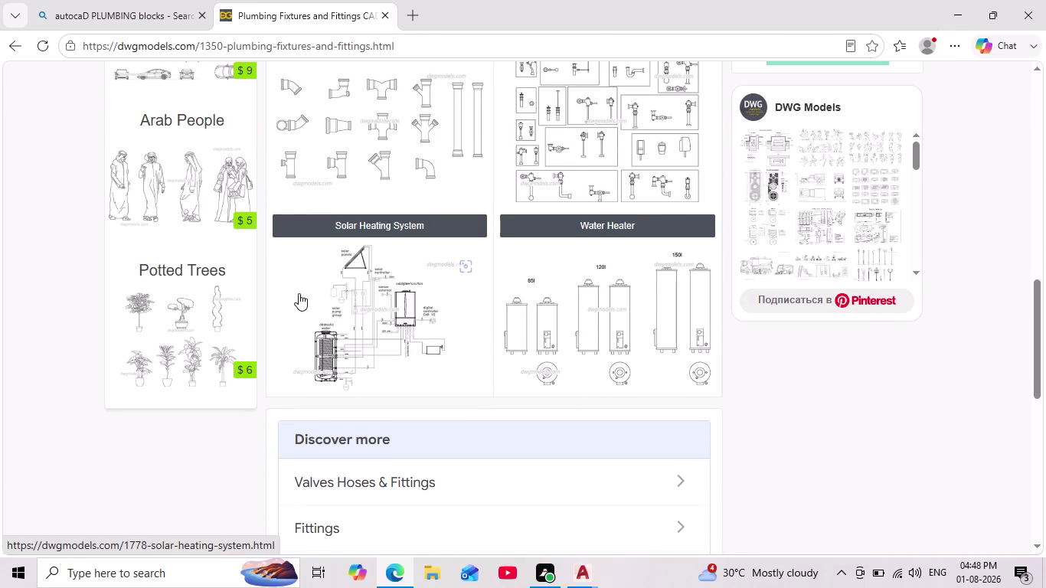
scroll(down, 3)
scroll(down, 3)
scroll(up, 3)
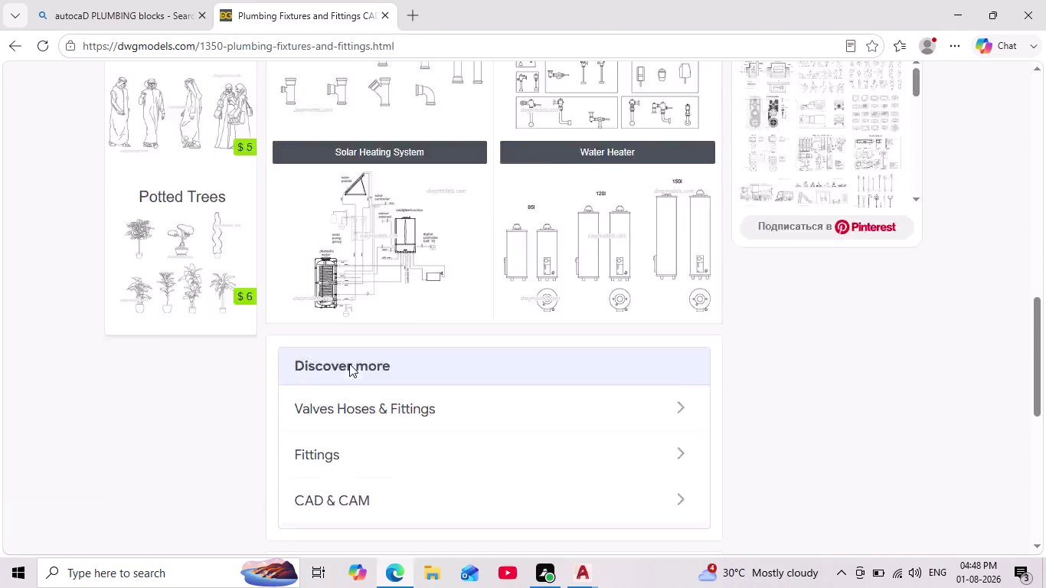
scroll(up, 3)
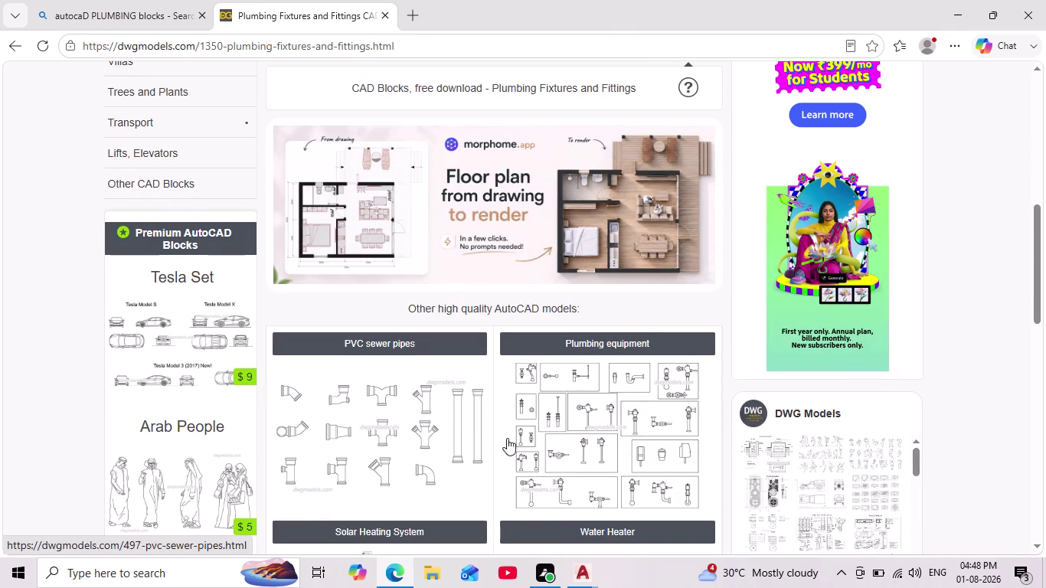
scroll(up, 3)
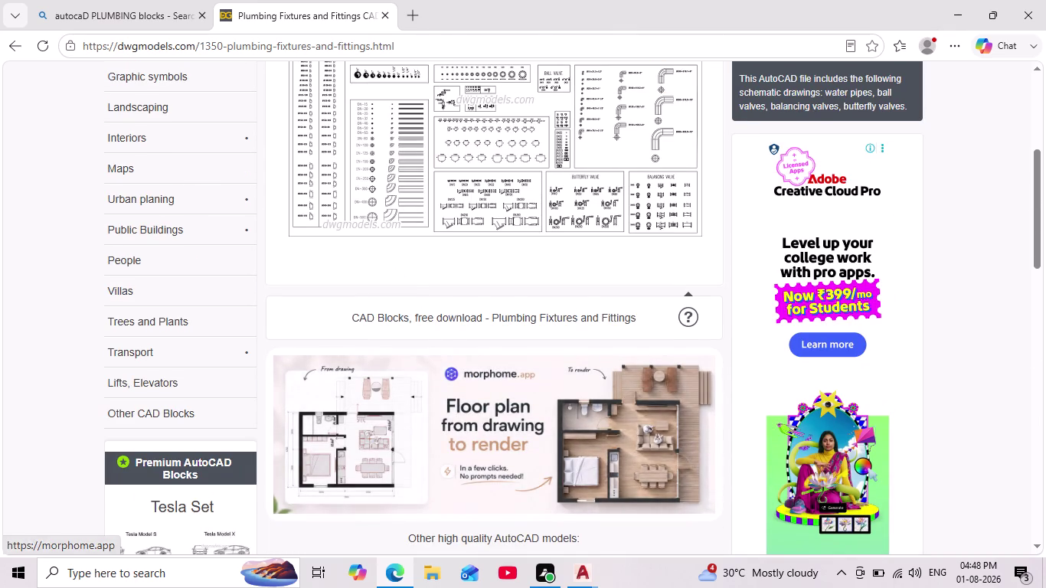
scroll(up, 3)
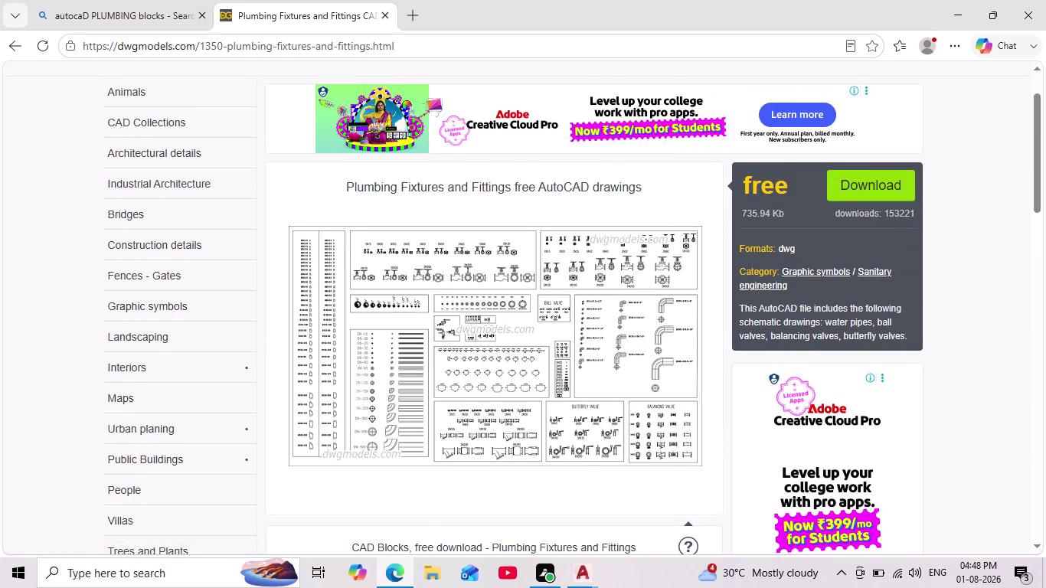
Go back to the Bing results, then switch to AutoCAD's bathroom_fittings drawing.
click(386, 18)
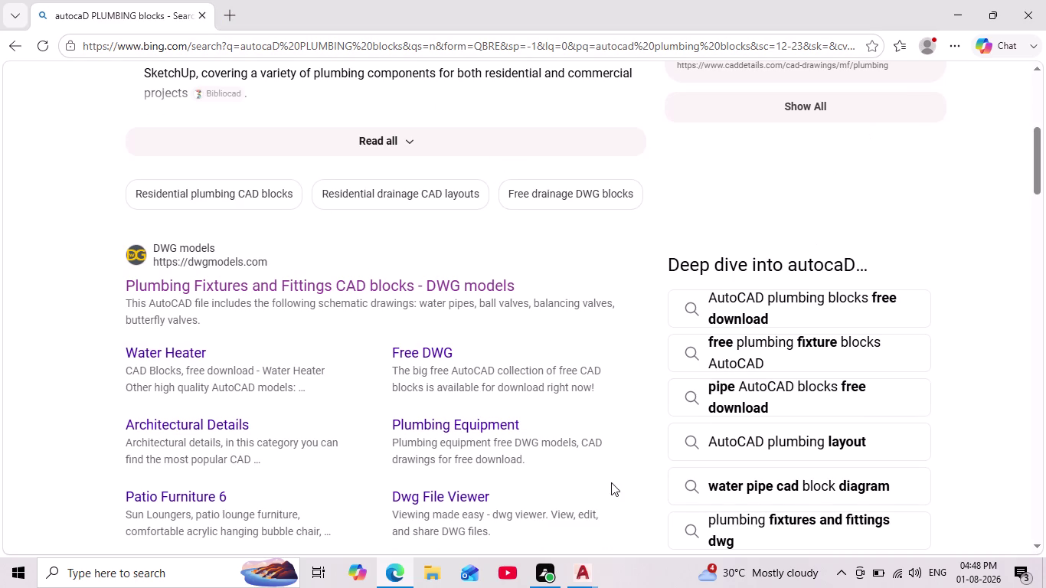
click(586, 573)
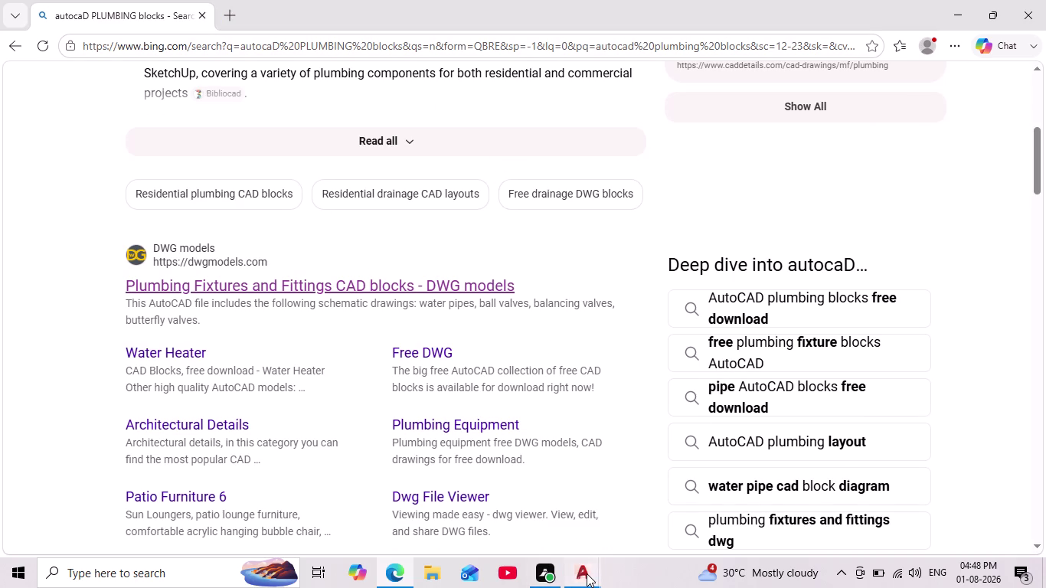
click(597, 514)
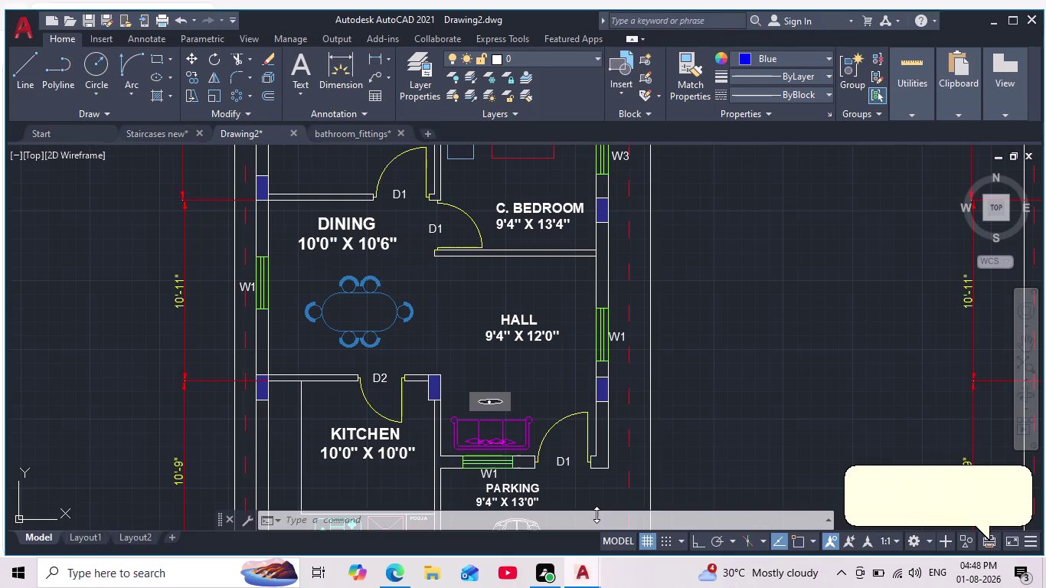
click(363, 133)
Bring the small half-round wash basin in bathroom_fittings into view.
scroll(down, 3)
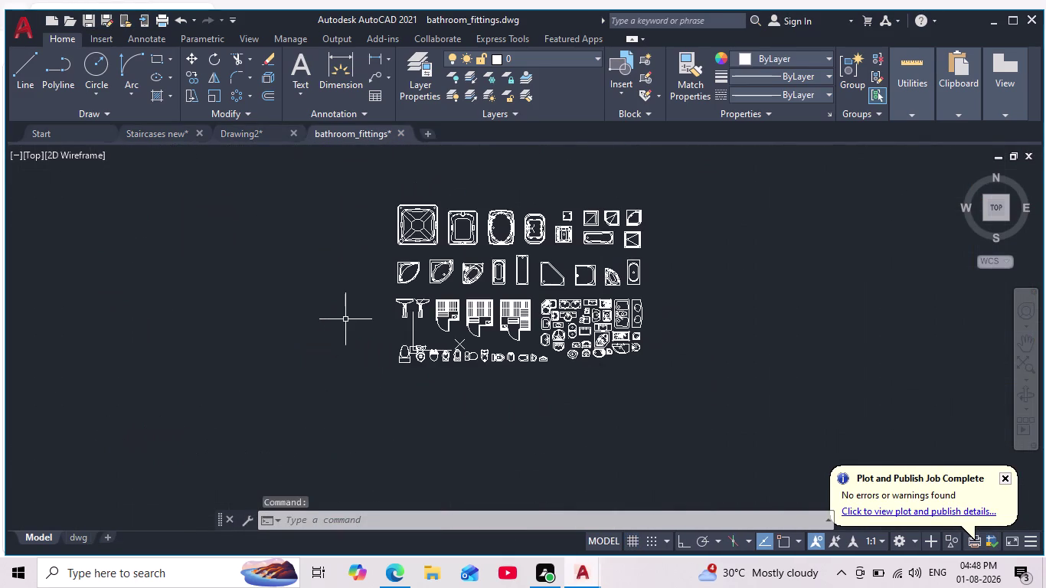
scroll(up, 3)
scroll(down, 3)
middle_drag(477, 309, 471, 322)
scroll(up, 3)
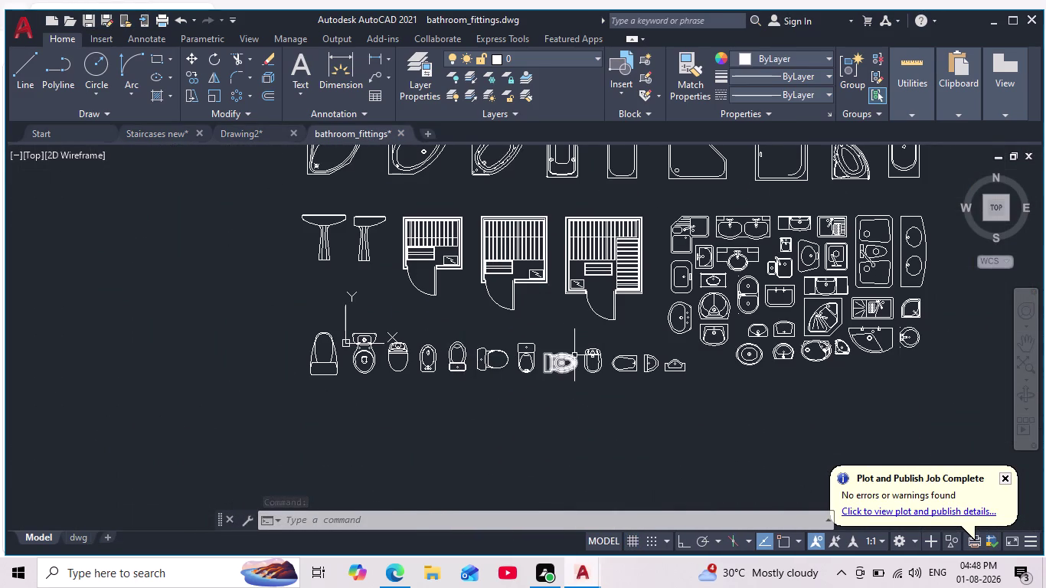
middle_drag(574, 355, 552, 364)
scroll(up, 3)
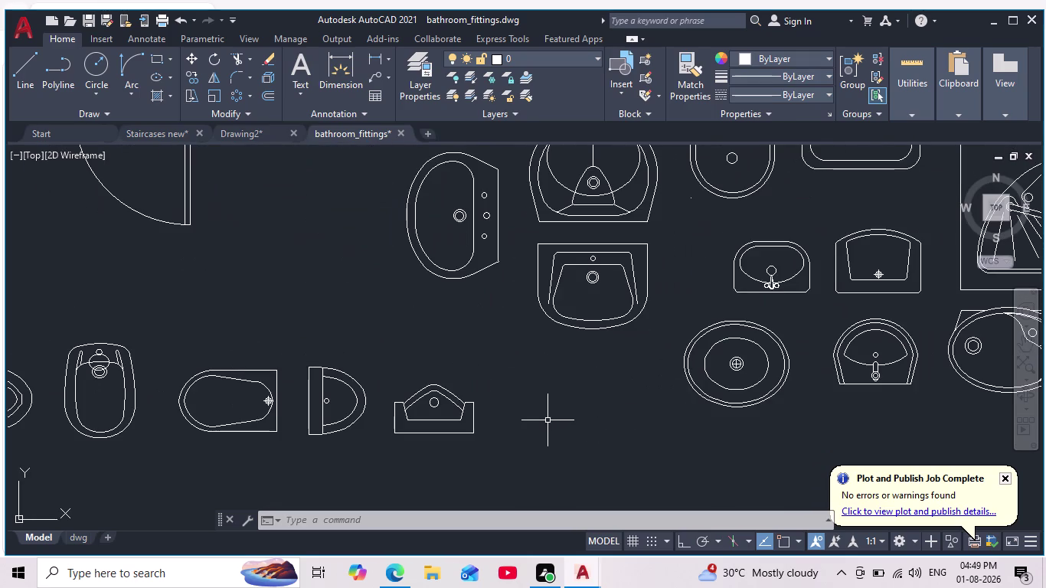
scroll(up, 3)
middle_drag(349, 432, 471, 396)
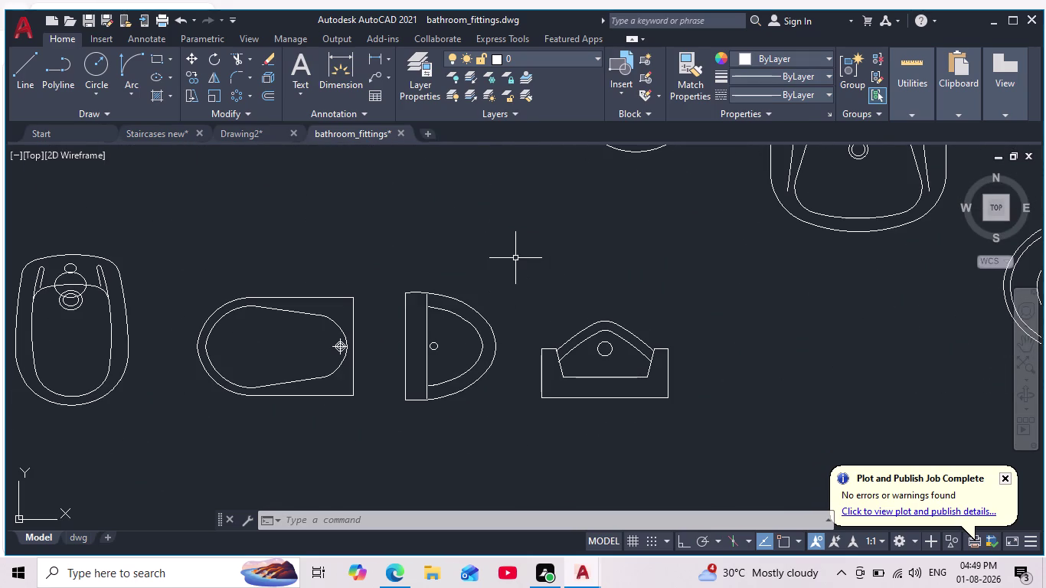
Copy the half-round basin to the clipboard and return to Drawing2.
drag(517, 254, 522, 273)
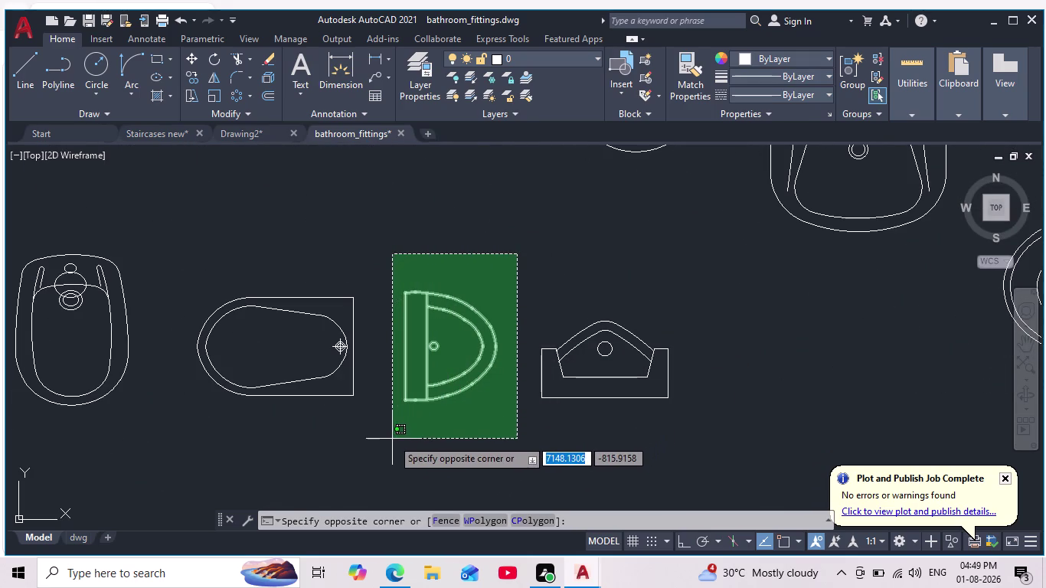
click(386, 428)
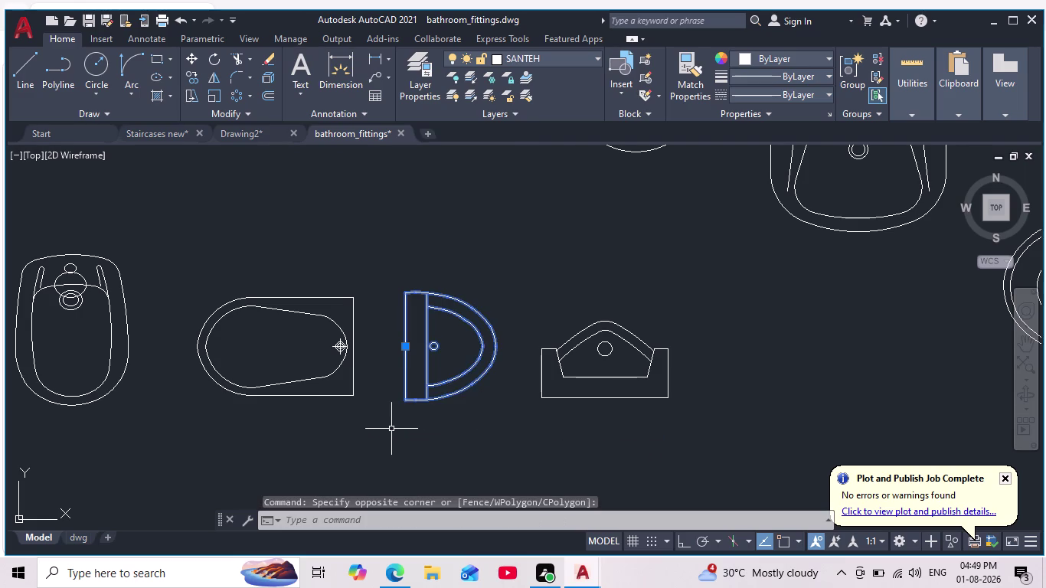
scroll(down, 3)
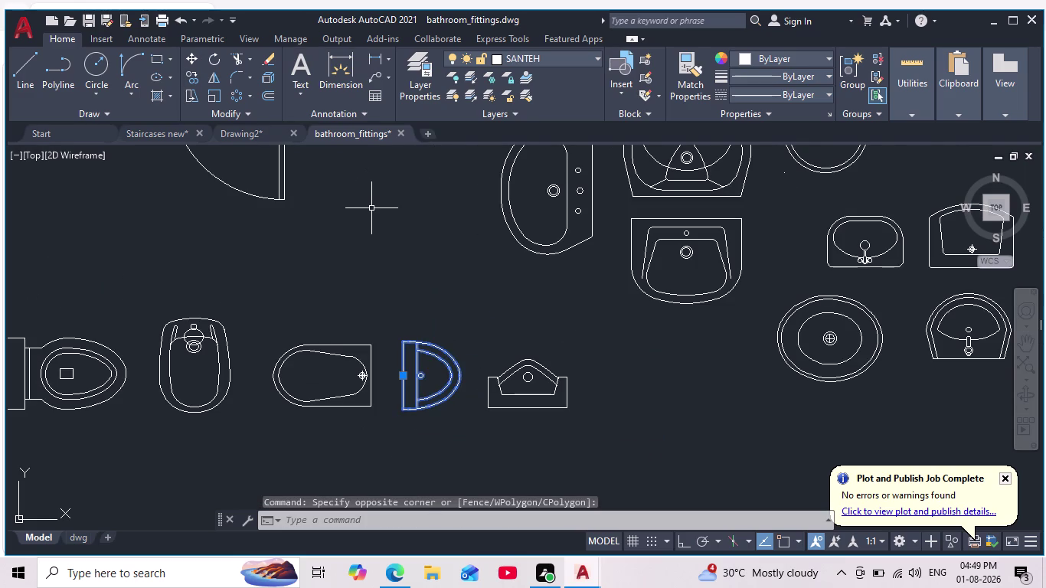
key(ctrl+c)
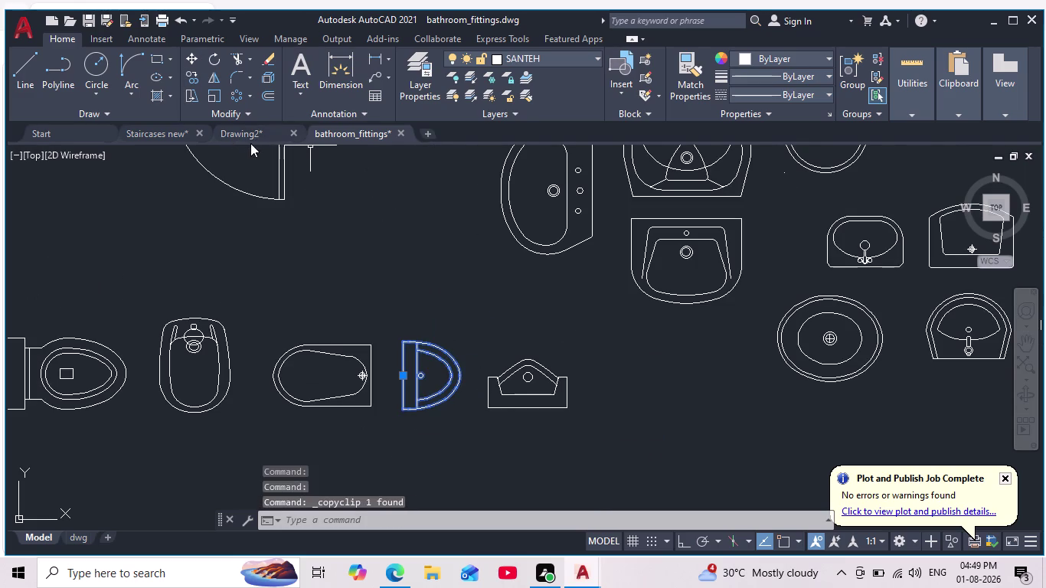
click(250, 139)
Paste the copied wash basin to the left of the floor plans.
scroll(down, 3)
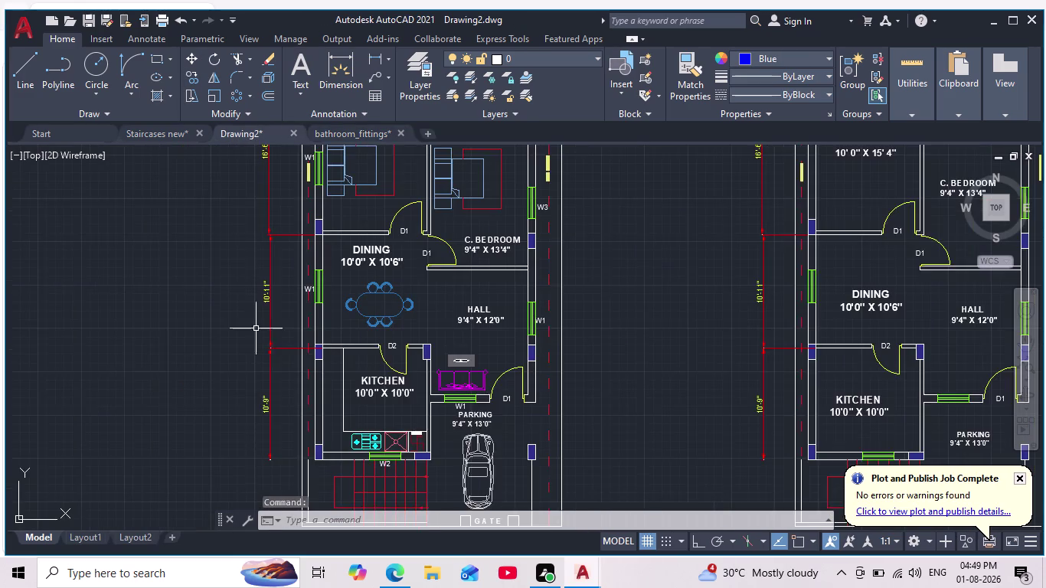
middle_drag(257, 327, 352, 315)
key(ctrl+v)
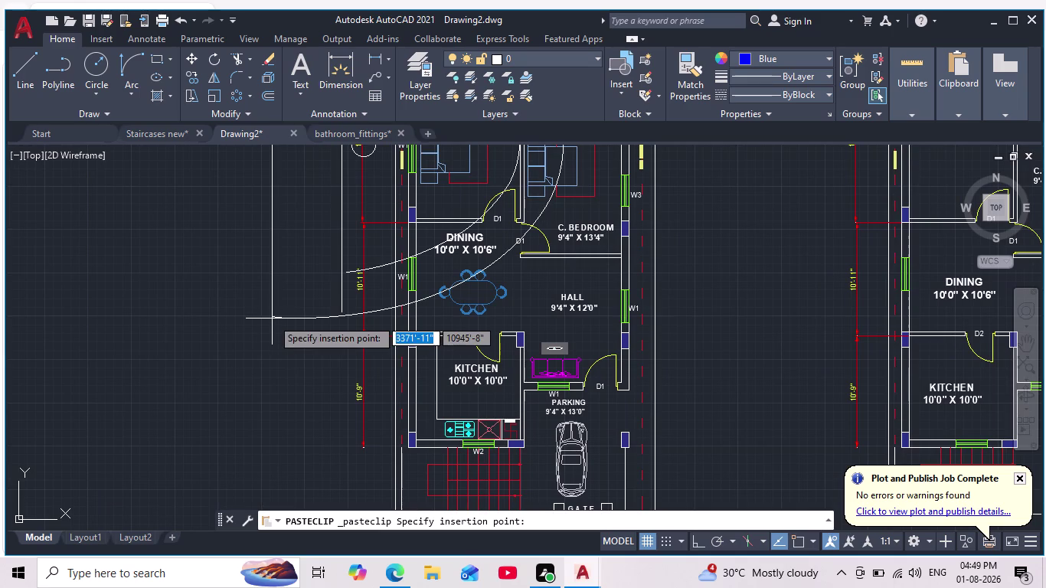
scroll(down, 3)
middle_drag(123, 462, 472, 354)
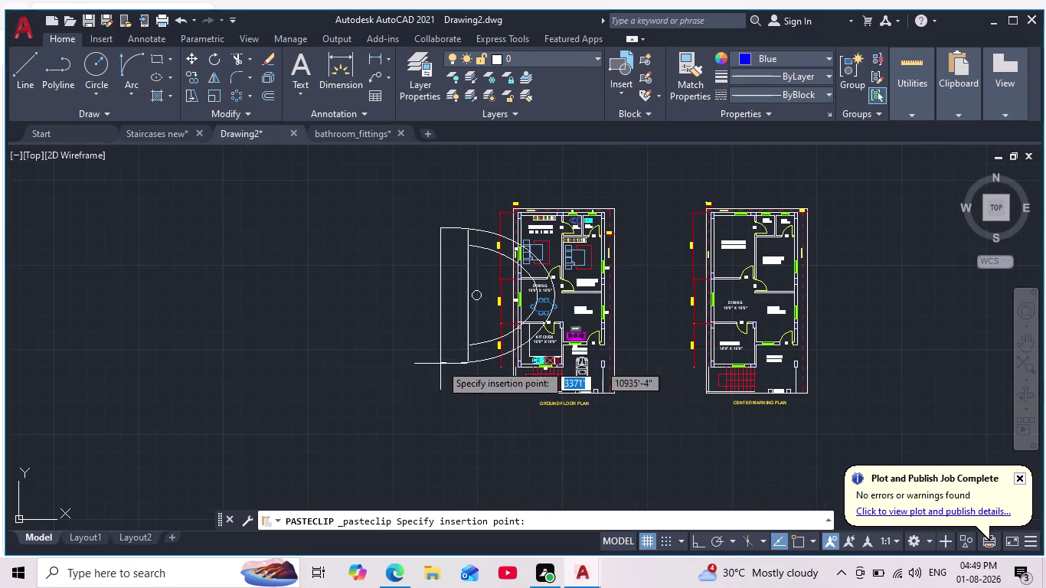
click(309, 348)
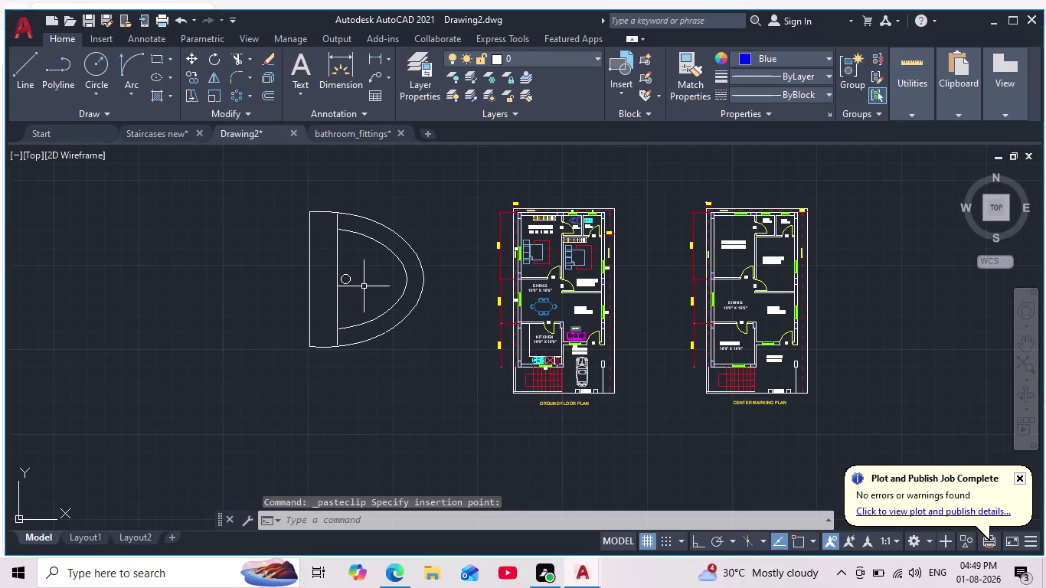
Start scaling the pasted basin from a base point on it.
drag(448, 198, 449, 207)
click(253, 396)
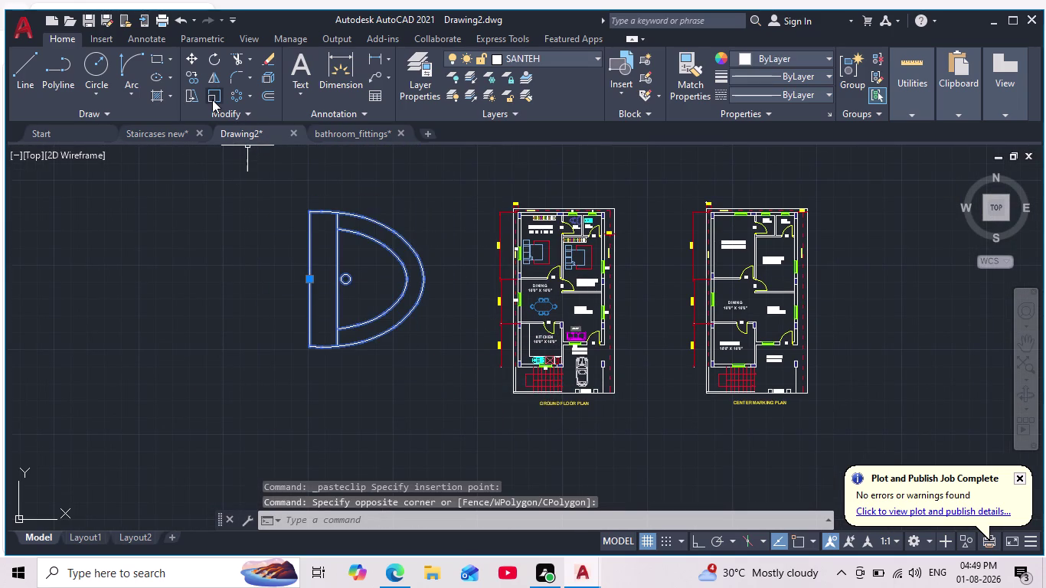
click(212, 99)
click(347, 345)
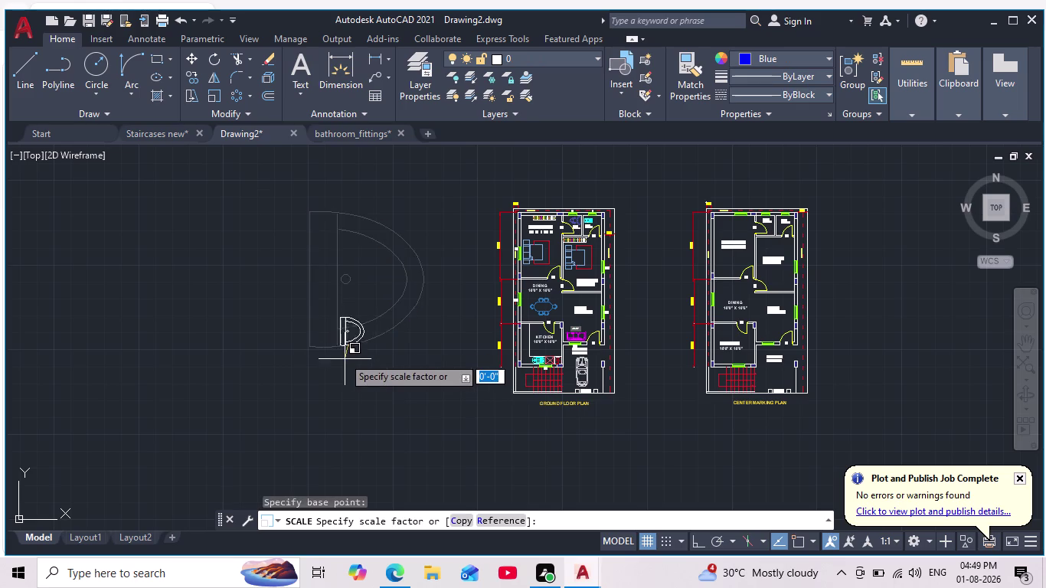
scroll(up, 3)
Finish shrinking the basin, then explode it into separate pieces.
click(348, 351)
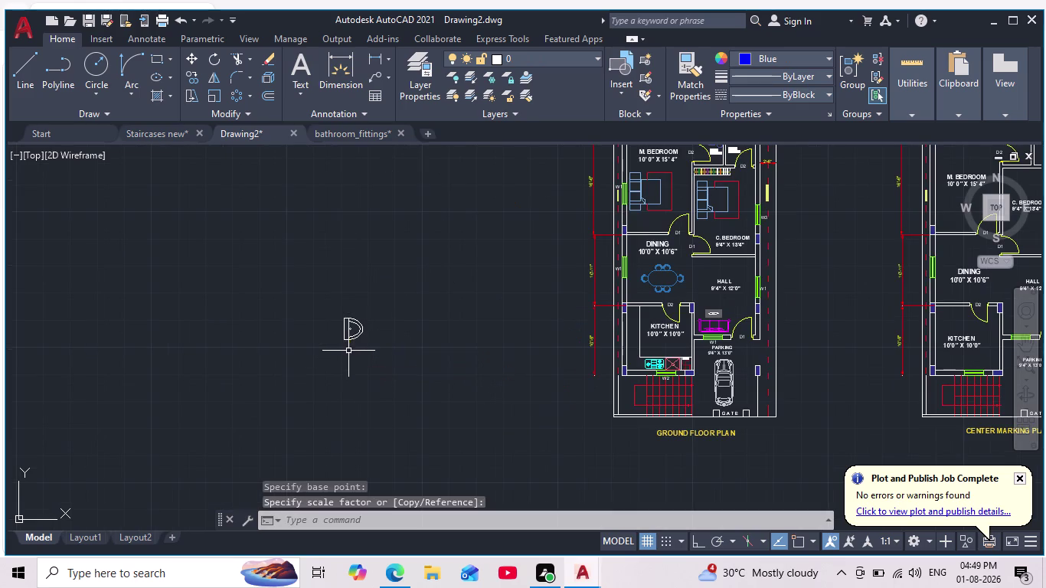
scroll(up, 3)
drag(404, 256, 409, 267)
click(267, 407)
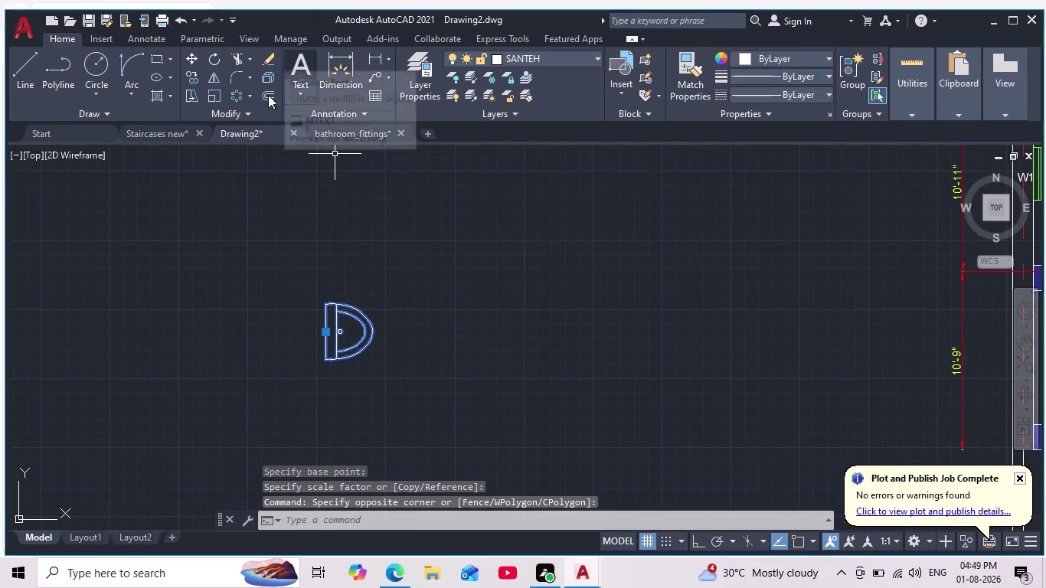
click(264, 78)
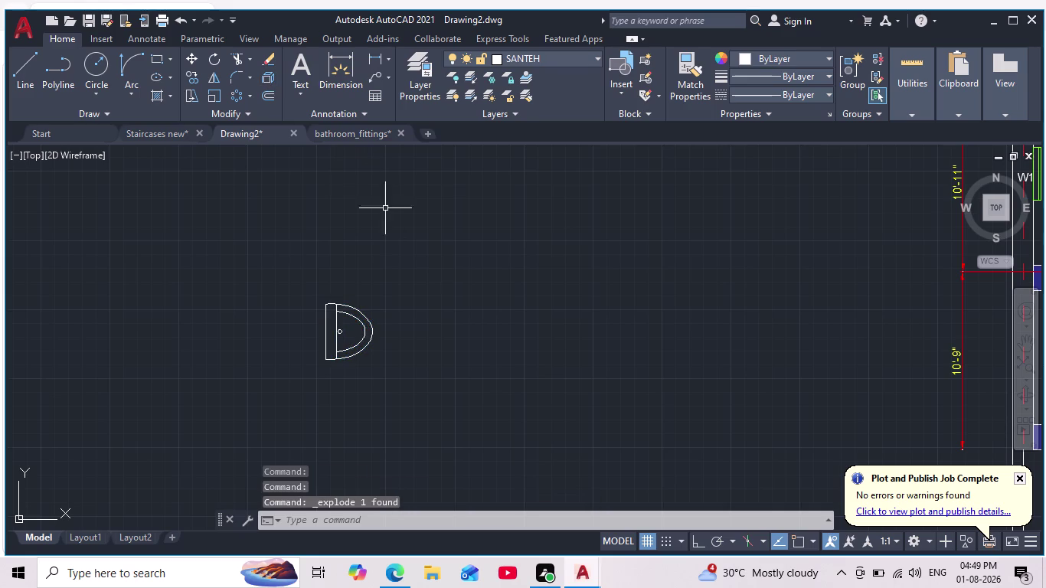
Combine the seven basin pieces into a single group.
drag(411, 254, 402, 287)
click(253, 405)
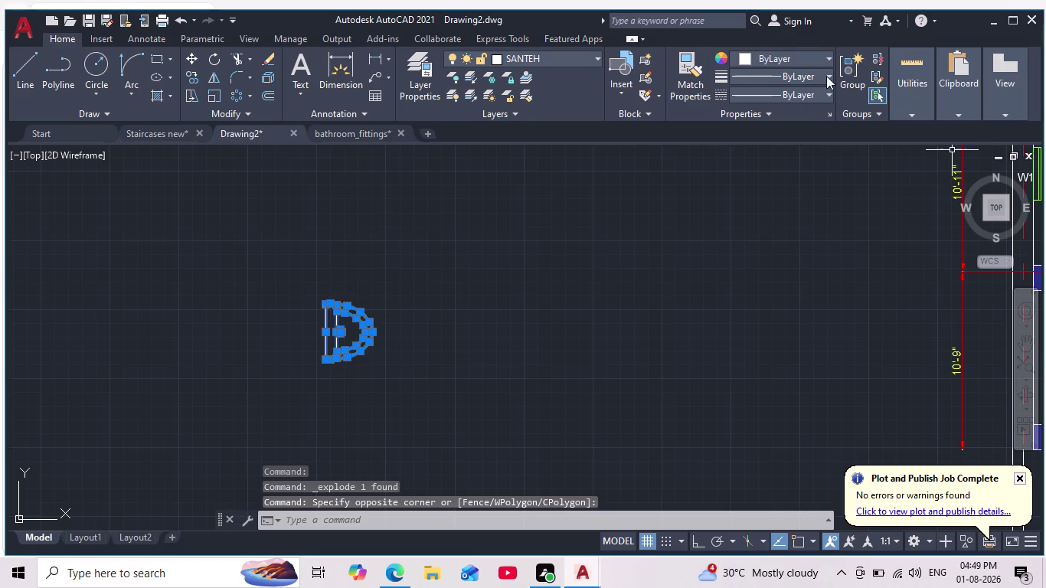
click(859, 91)
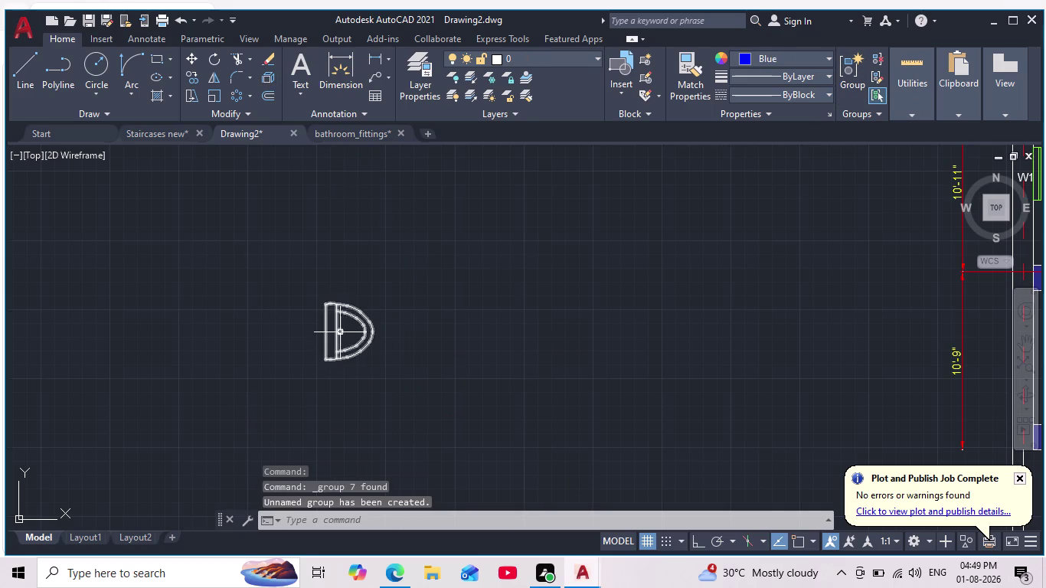
Recolour the grouped basin to 152,152,204.
click(409, 272)
click(304, 357)
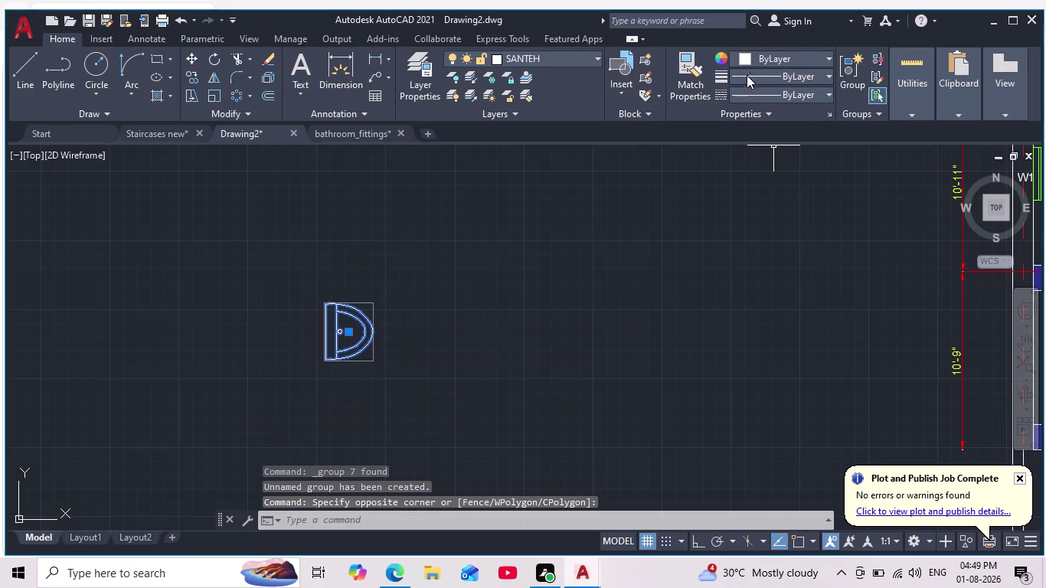
click(743, 60)
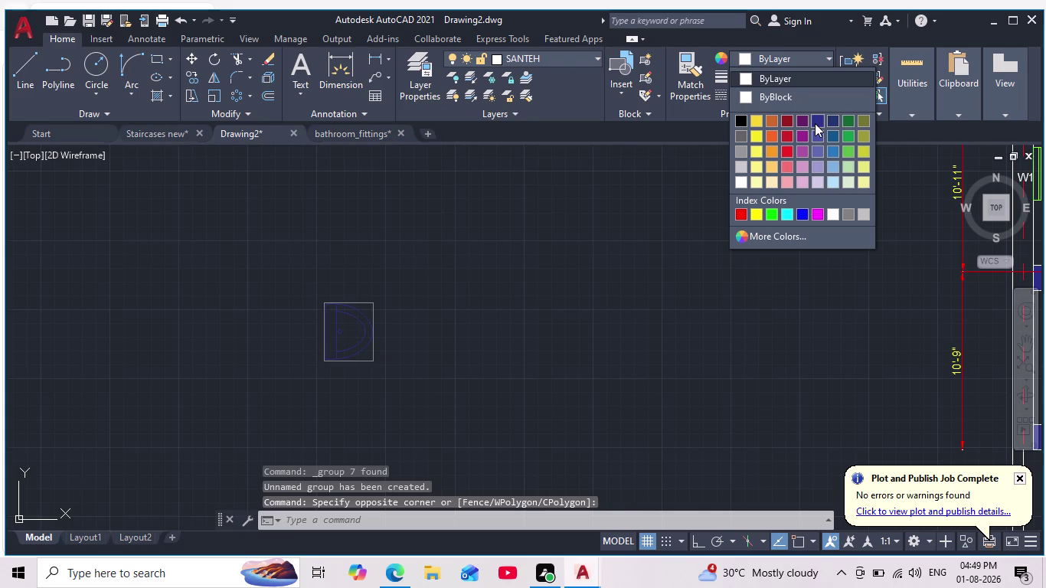
click(818, 169)
scroll(up, 3)
key(Escape)
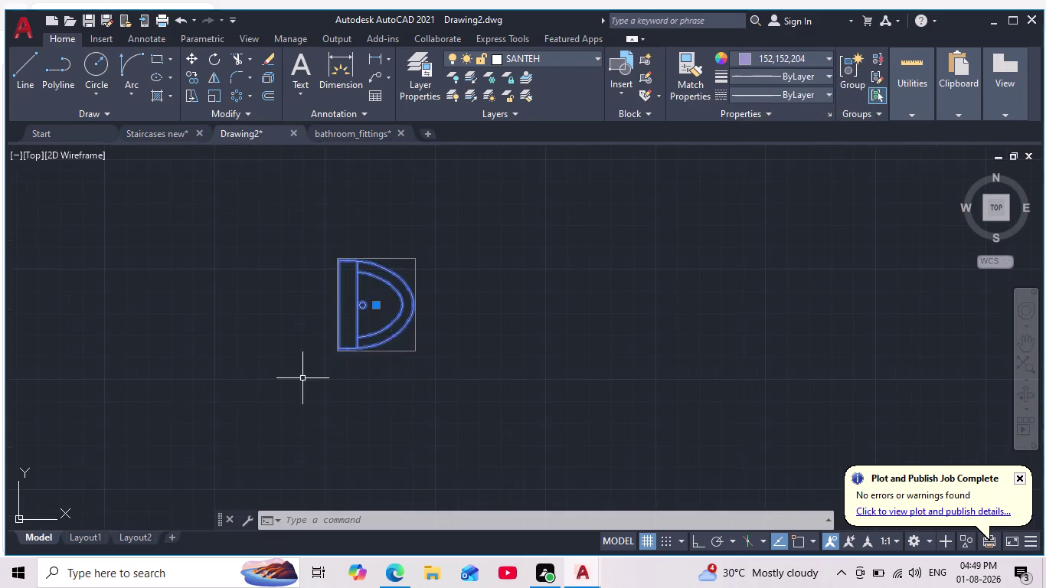
drag(458, 226, 462, 242)
click(308, 380)
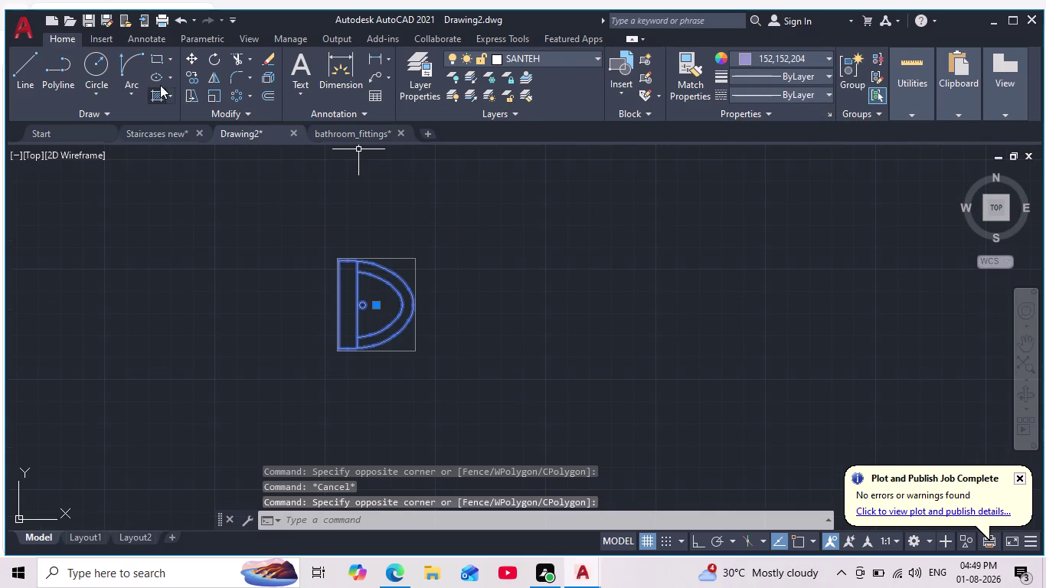
click(191, 57)
Place the basin against the kitchen's left wall.
click(338, 311)
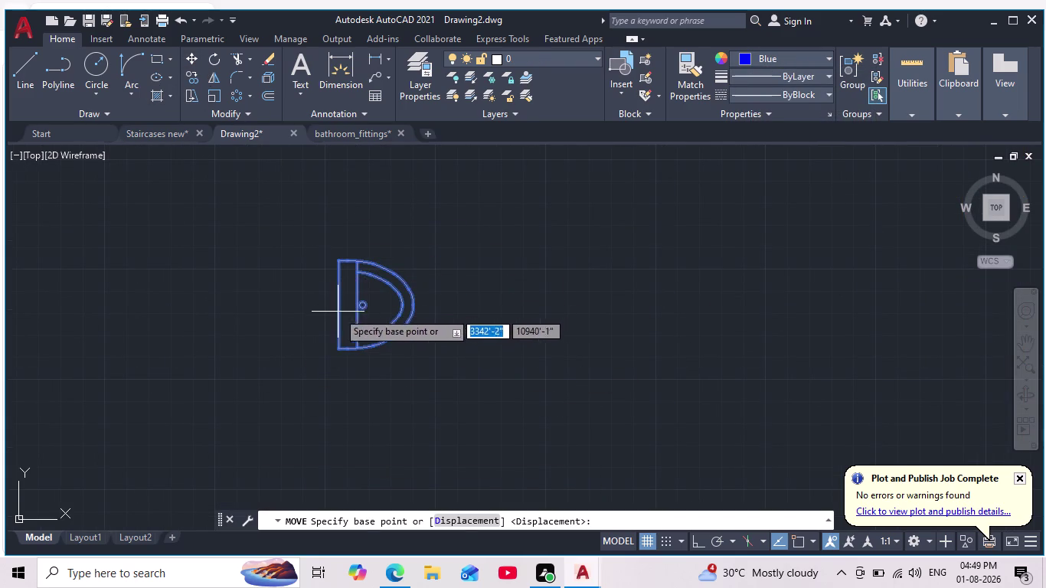
scroll(down, 3)
middle_drag(597, 317, 282, 250)
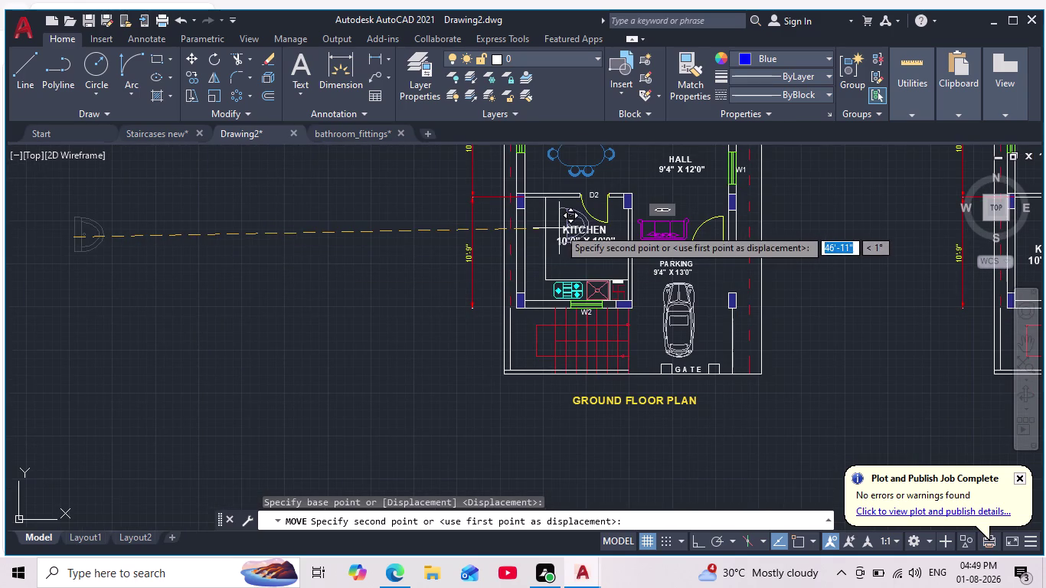
scroll(up, 3)
scroll(down, 3)
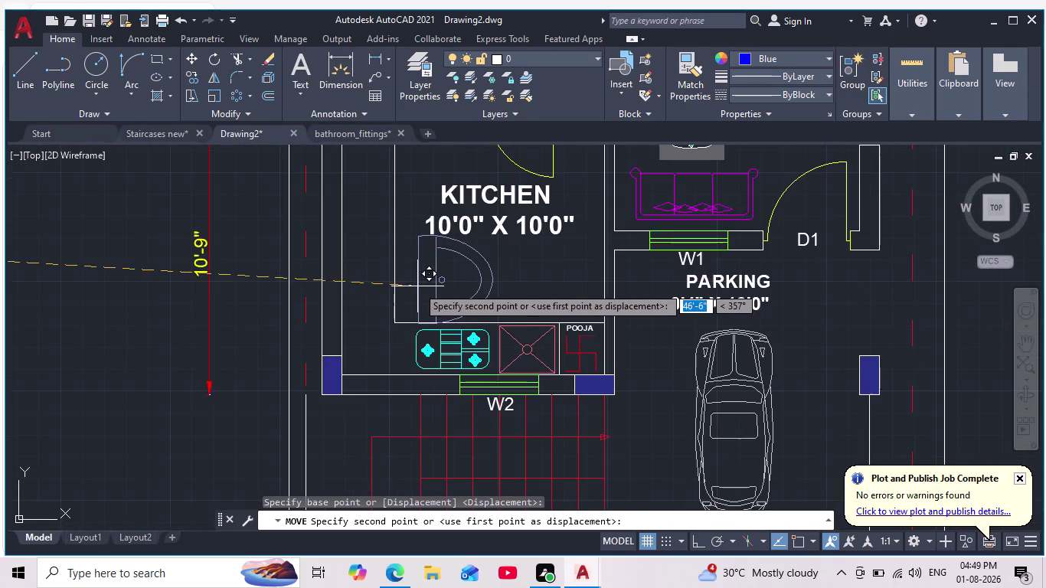
scroll(up, 3)
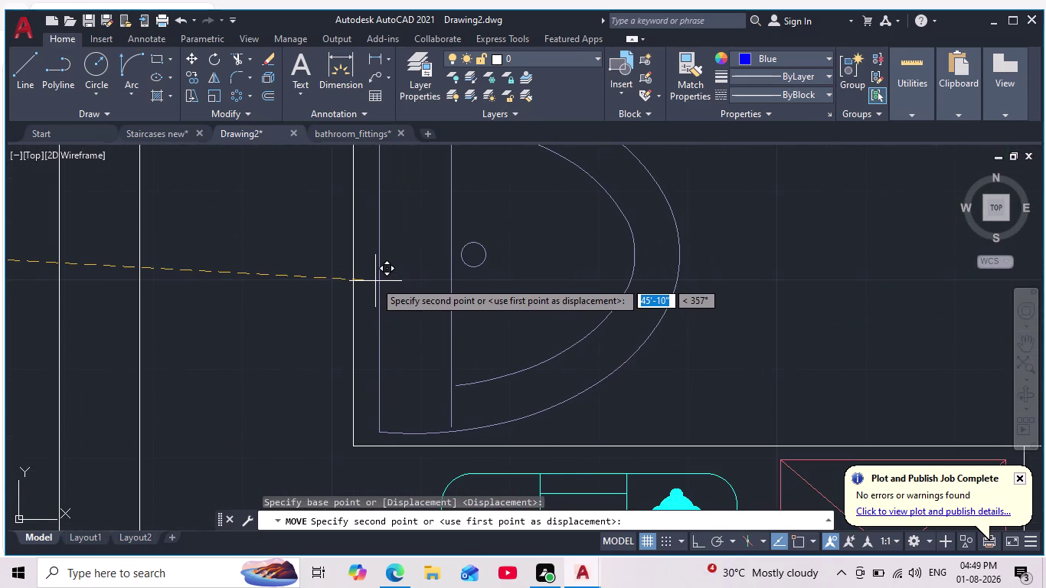
click(362, 281)
scroll(down, 3)
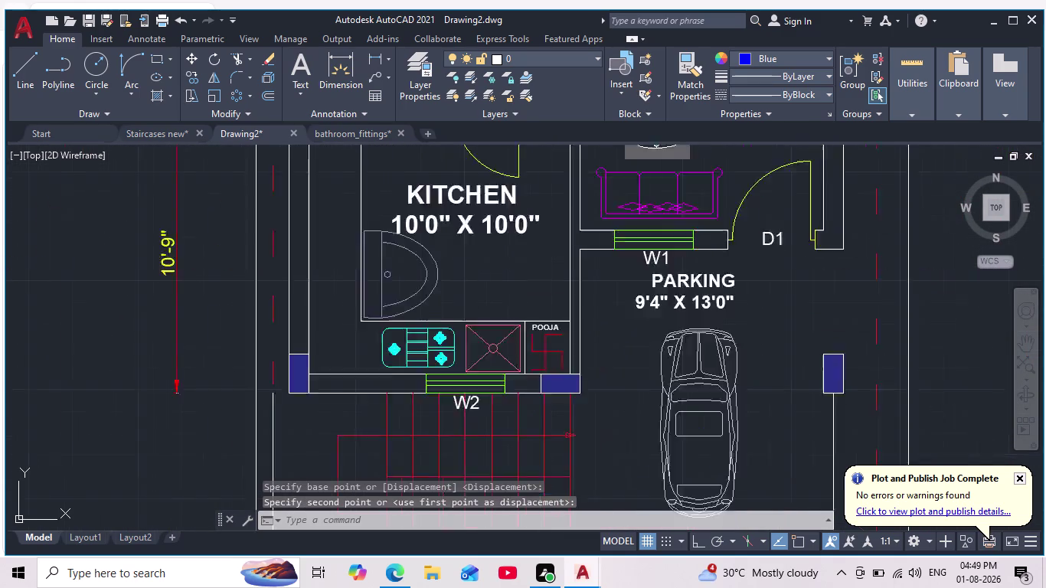
scroll(up, 3)
Start a scale on the basin but cancel it, leaving its original size.
click(428, 241)
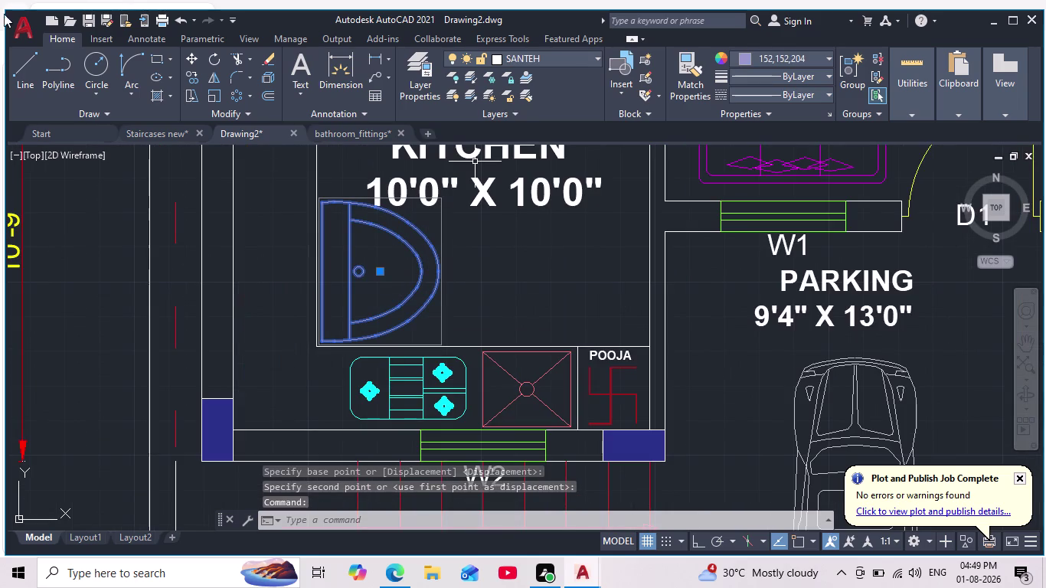
click(209, 96)
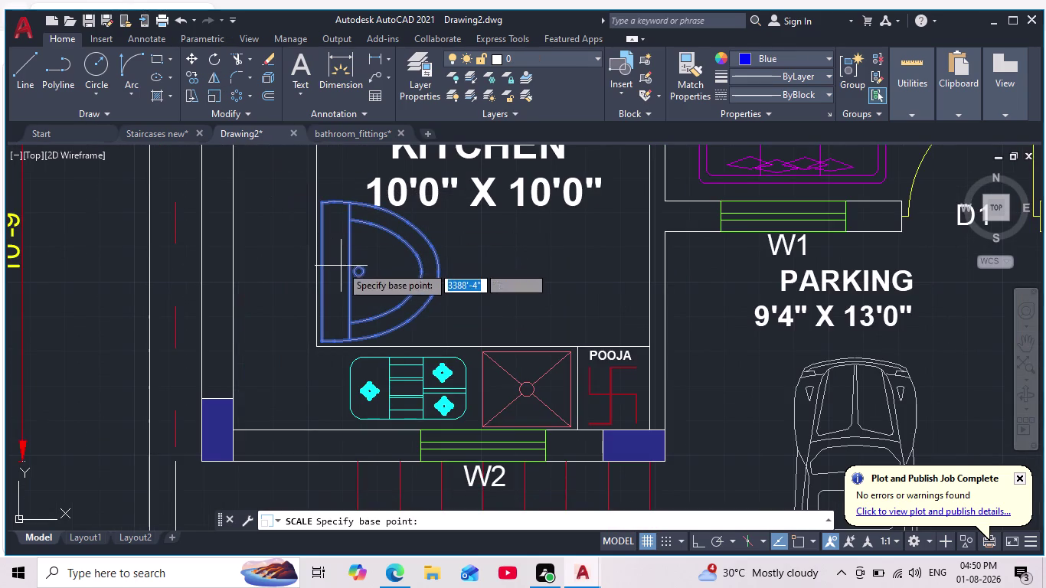
click(321, 277)
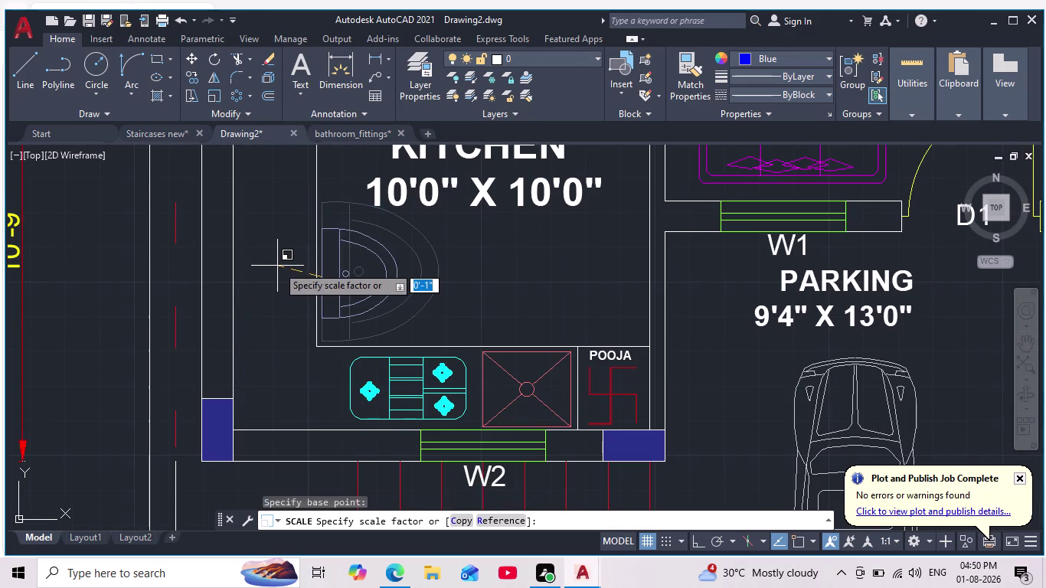
click(268, 265)
scroll(down, 3)
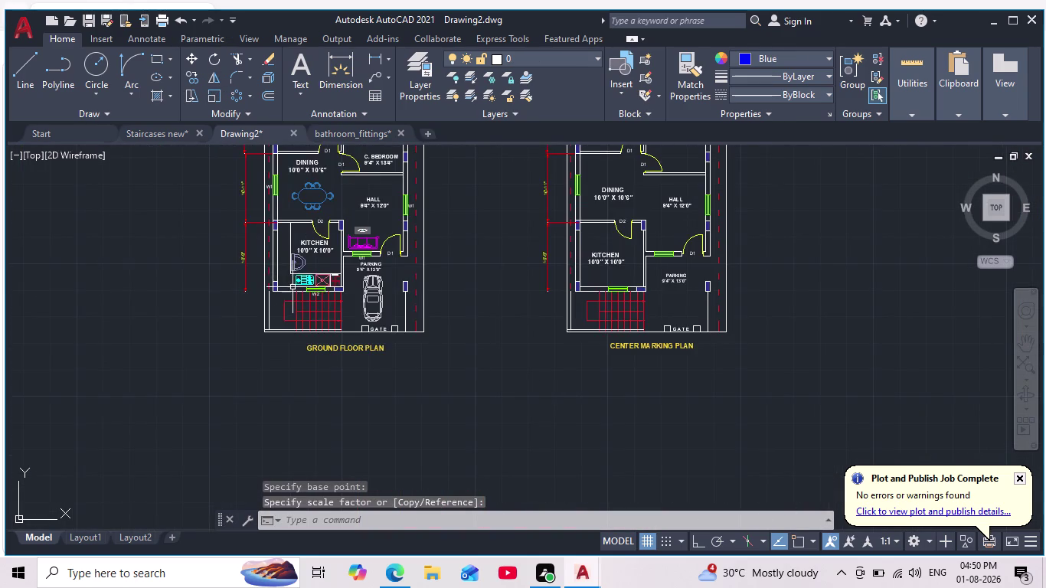
scroll(up, 3)
key(Escape)
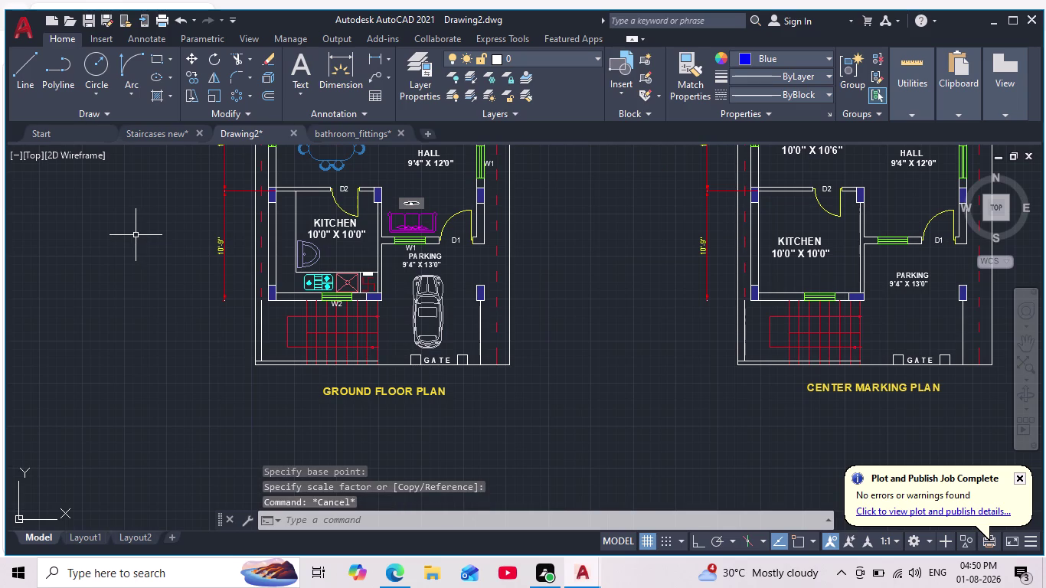
key(Escape)
middle_drag(137, 245, 154, 291)
scroll(down, 3)
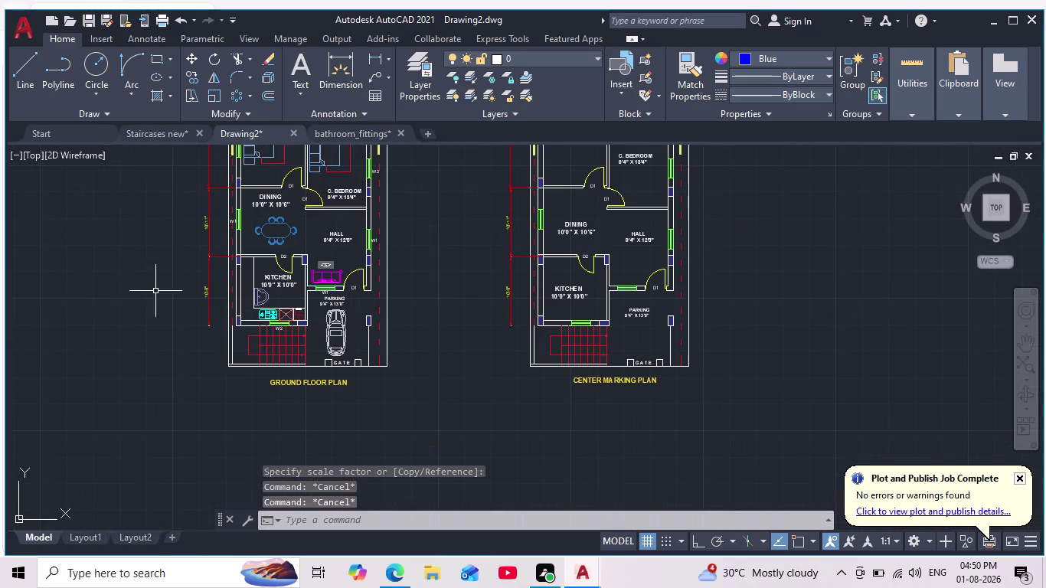
scroll(up, 3)
scroll(up, 3)
Move the basin from the kitchen to the dining area's left wall, just above the kitchen.
click(325, 271)
click(265, 329)
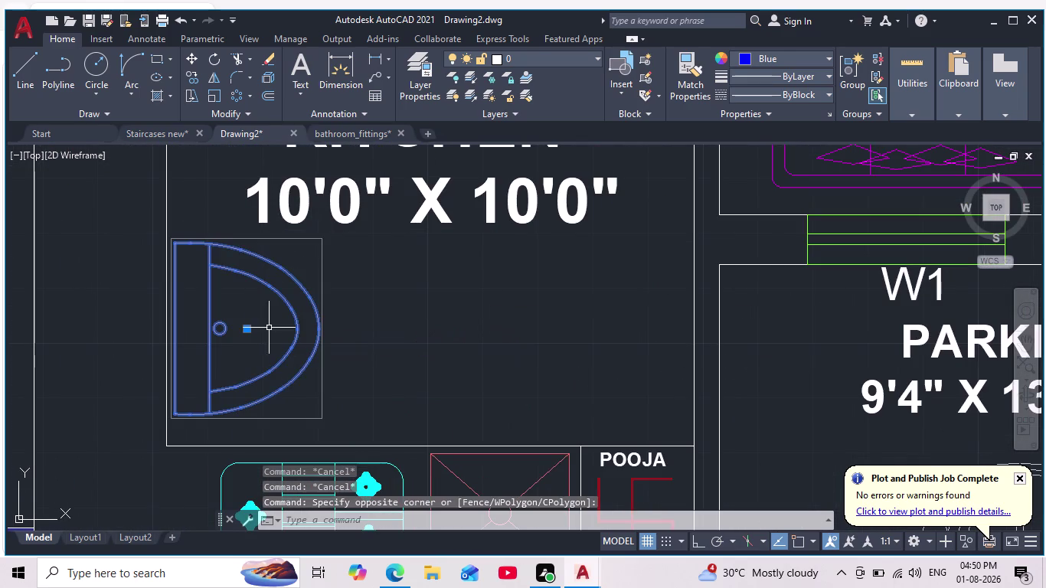
click(195, 58)
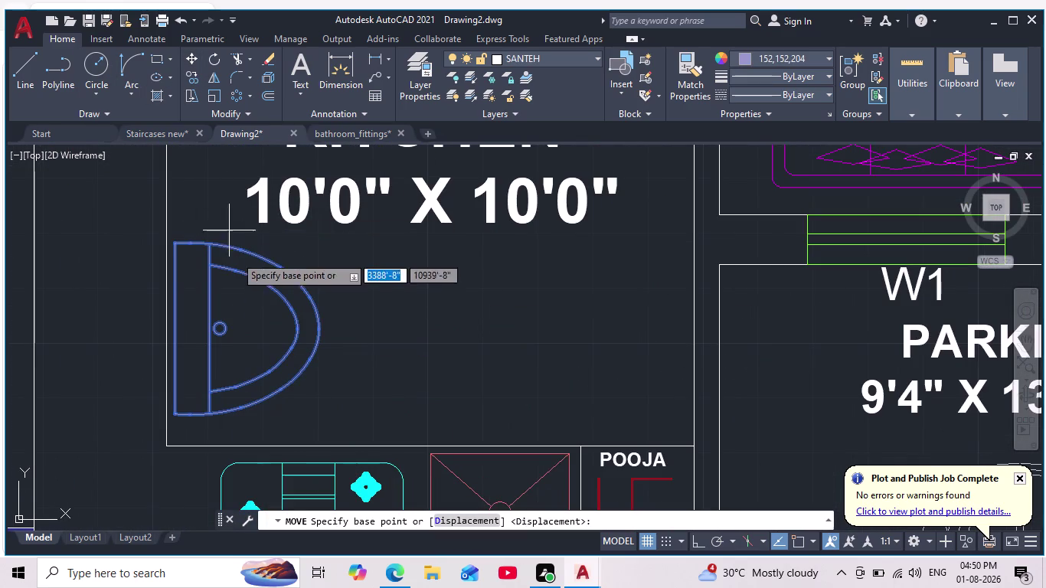
click(176, 327)
middle_drag(231, 268, 325, 324)
scroll(down, 3)
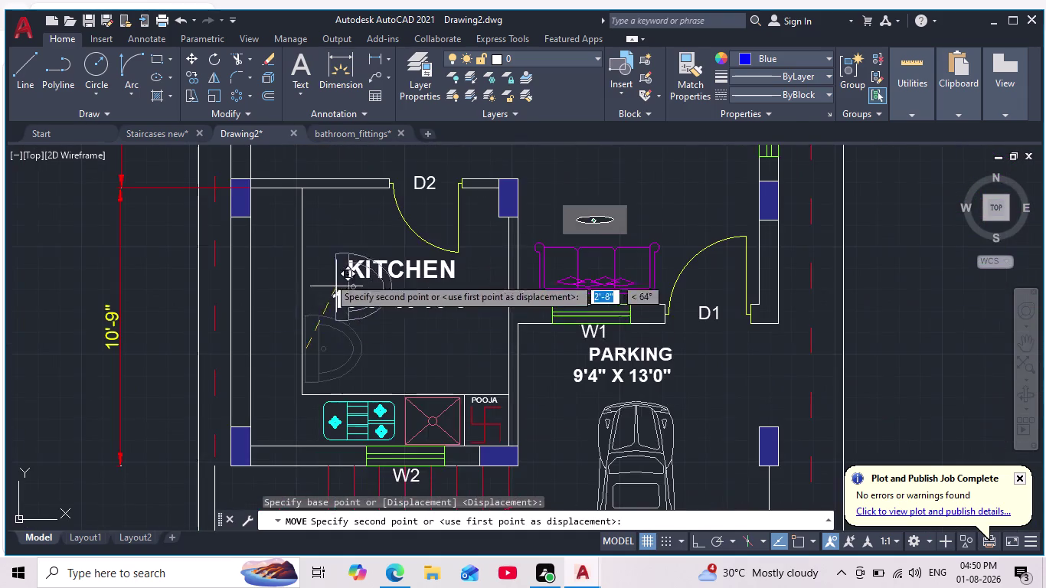
middle_drag(263, 221, 311, 313)
scroll(up, 3)
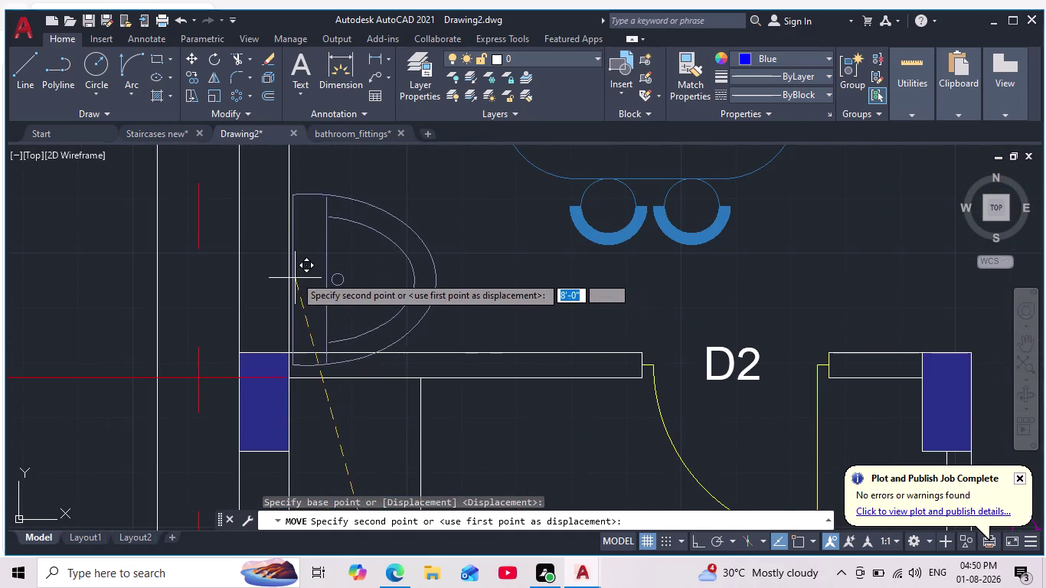
scroll(down, 3)
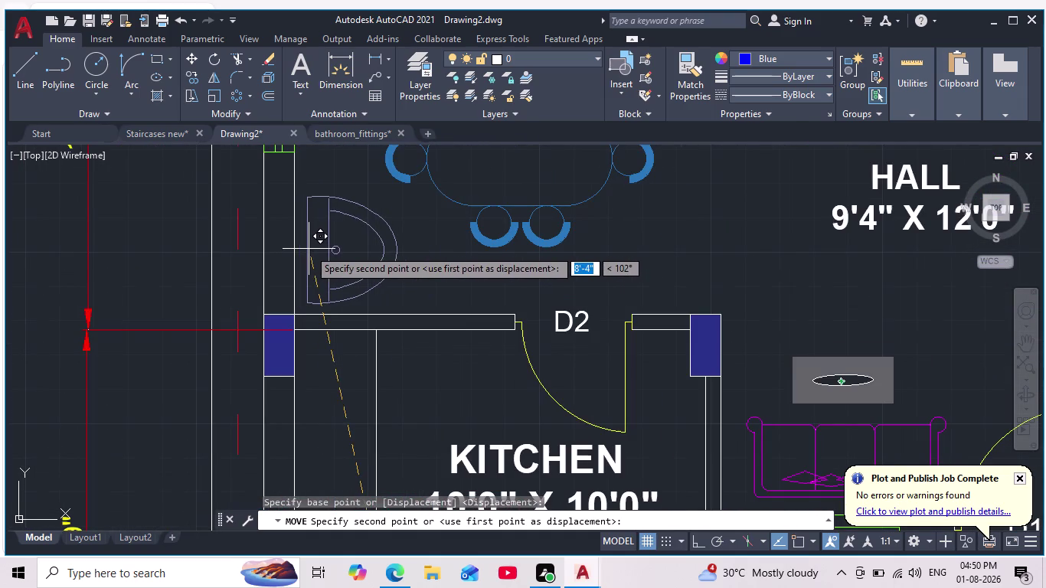
click(302, 248)
scroll(down, 3)
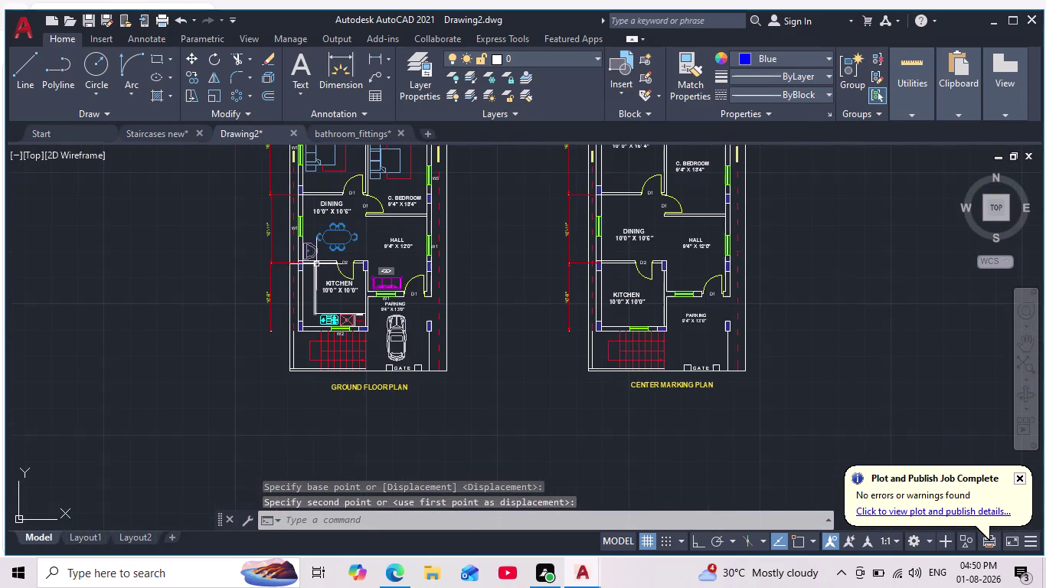
key(Escape)
middle_drag(362, 276, 348, 285)
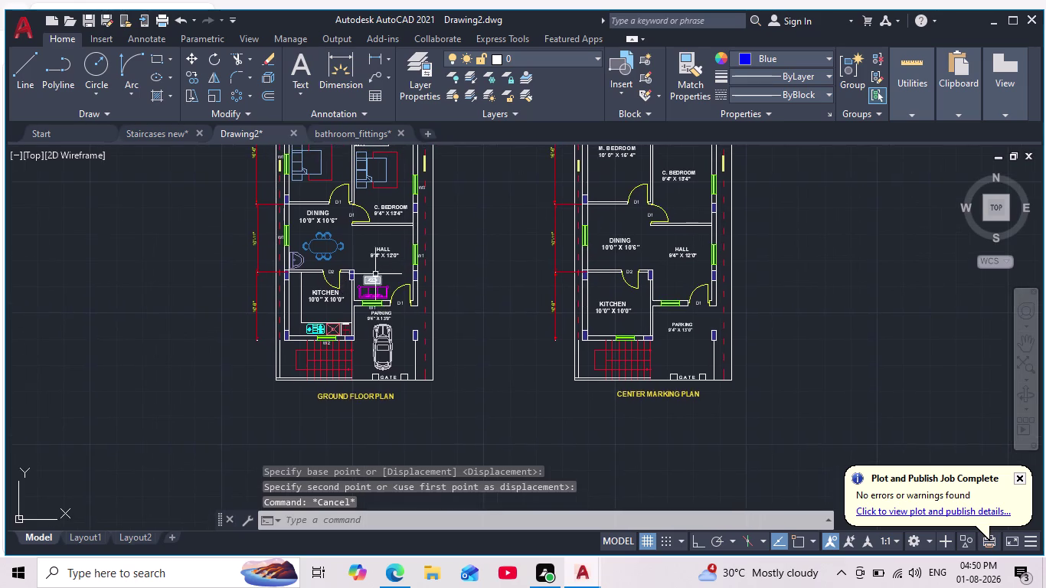
middle_drag(400, 270, 339, 356)
scroll(up, 3)
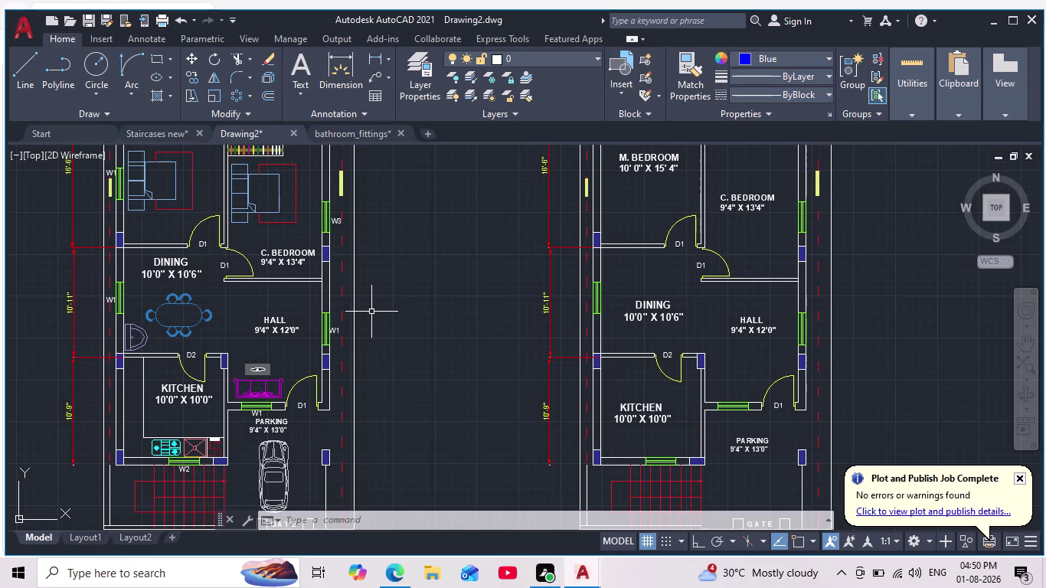
scroll(down, 3)
middle_drag(158, 454, 213, 381)
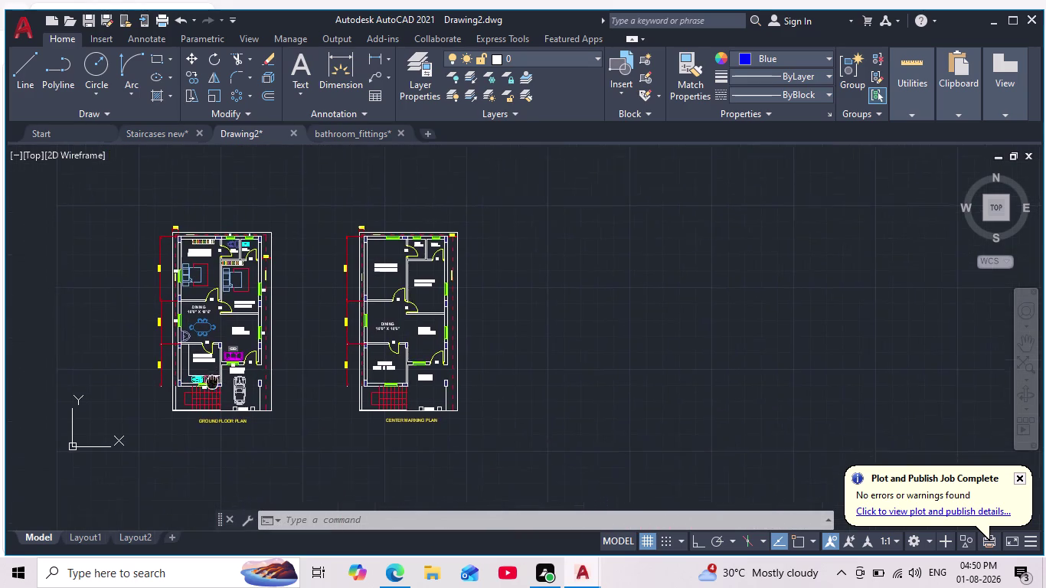
middle_drag(213, 381, 229, 373)
scroll(up, 3)
middle_drag(327, 329, 360, 372)
scroll(down, 3)
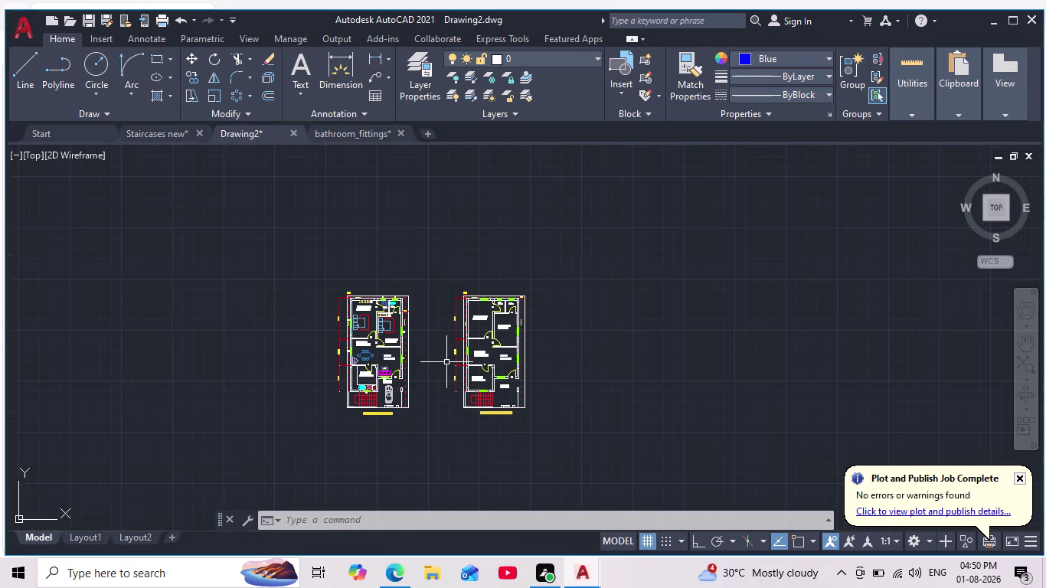
scroll(up, 3)
middle_drag(446, 362, 532, 355)
scroll(down, 3)
scroll(up, 3)
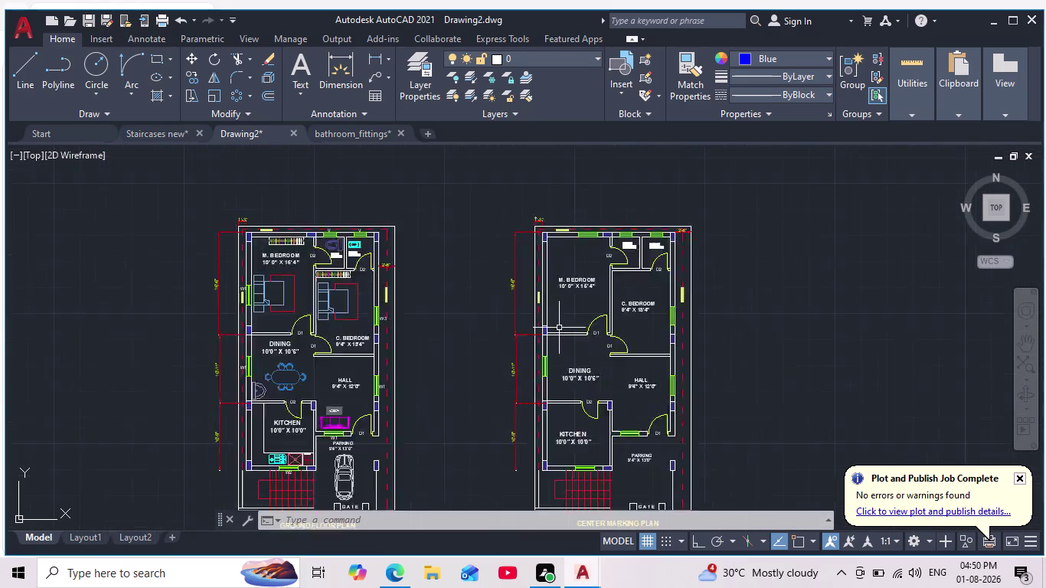
scroll(up, 3)
scroll(down, 3)
middle_drag(609, 329, 568, 311)
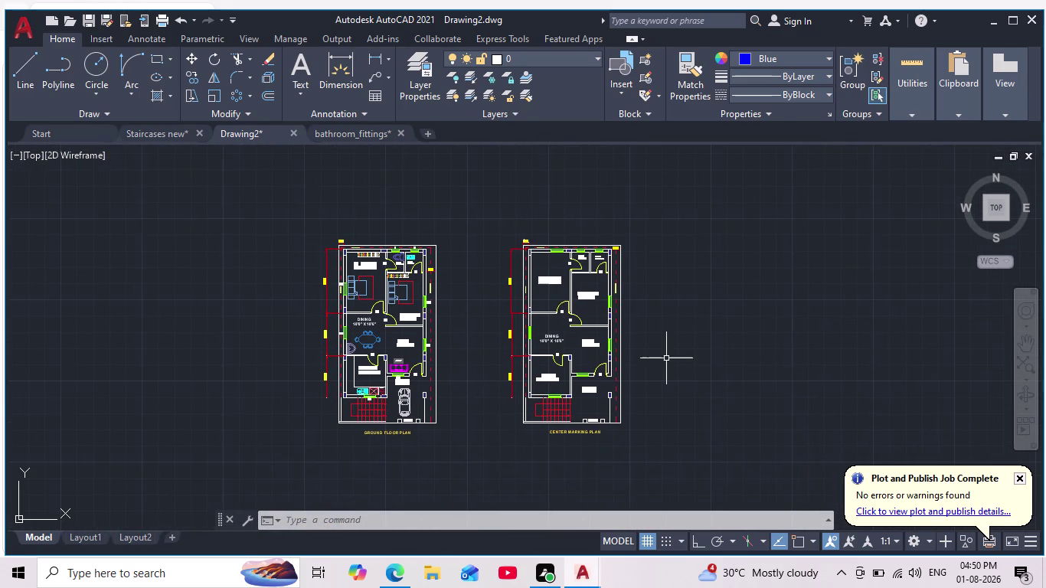
scroll(up, 3)
middle_drag(664, 359, 770, 365)
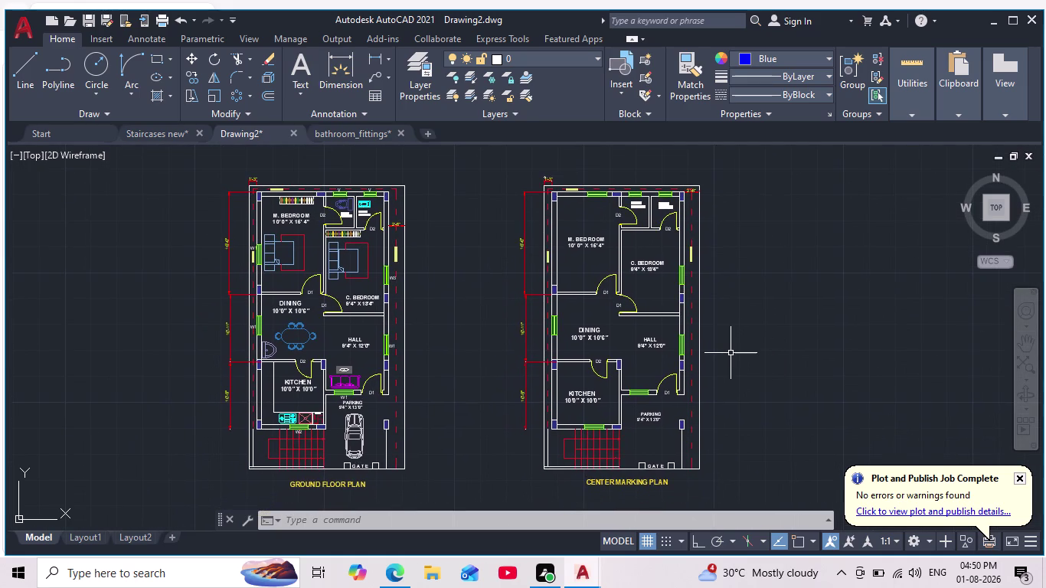
scroll(up, 3)
scroll(down, 3)
middle_drag(730, 353, 743, 345)
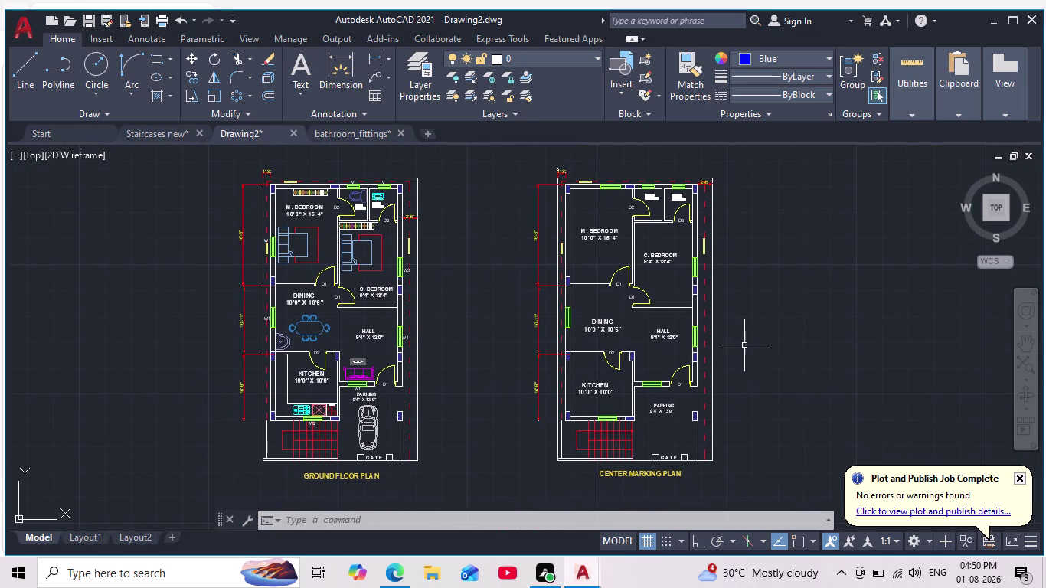